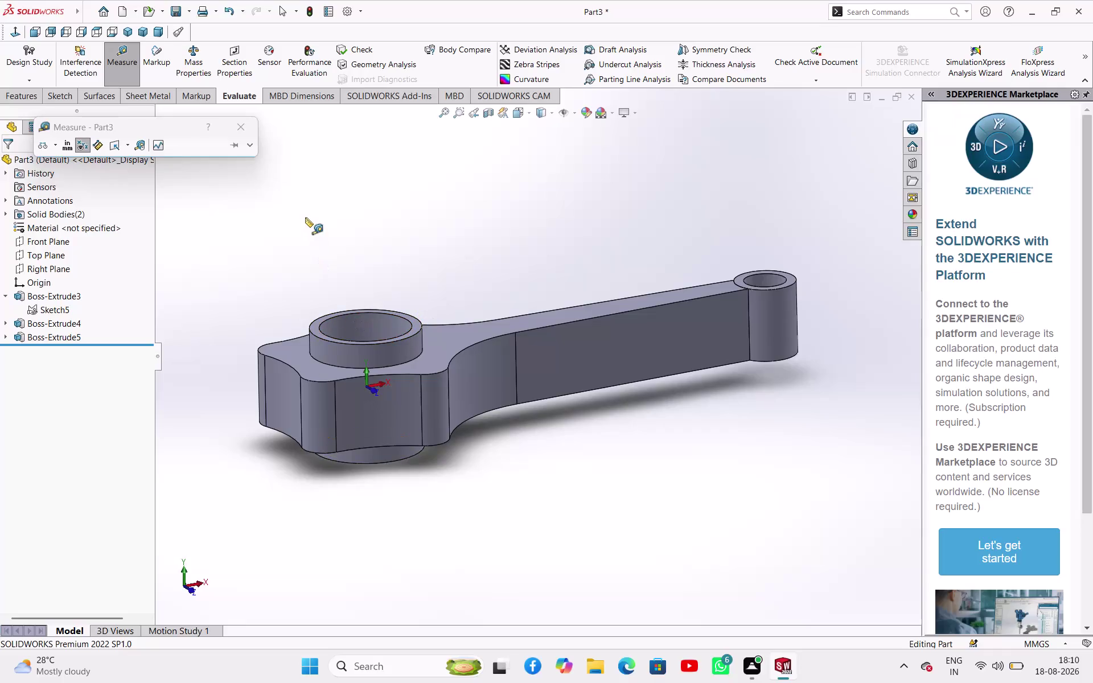
Create Plane1 on the big-end boss top face, flipped and offset 14 mm downward.
click(245, 121)
click(322, 228)
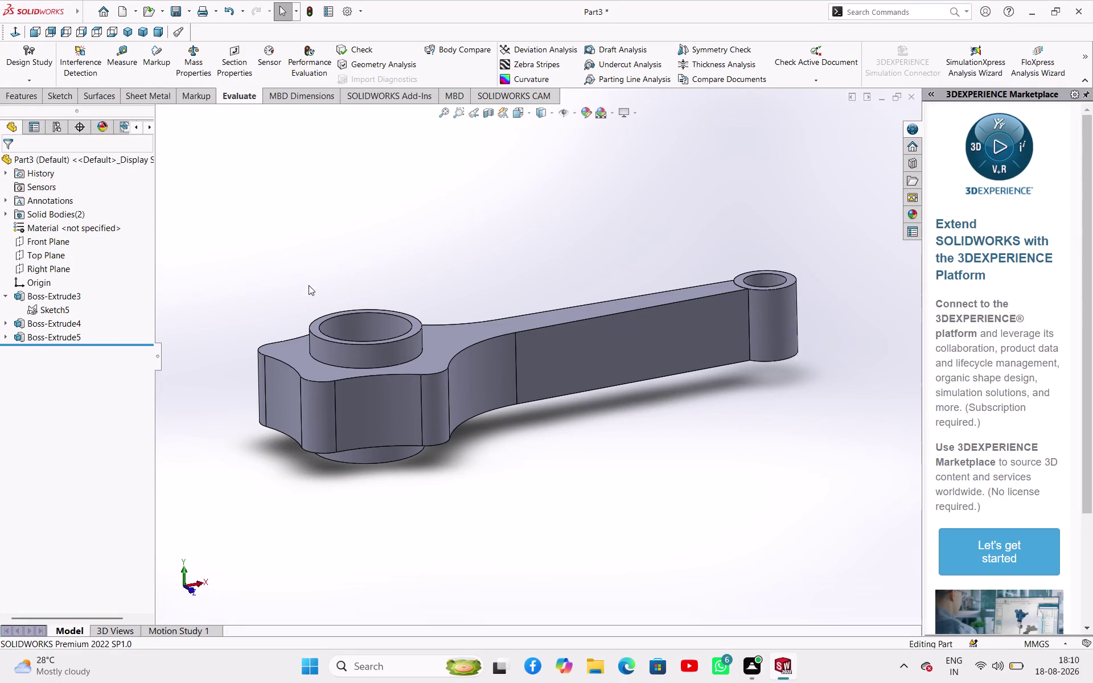
click(34, 91)
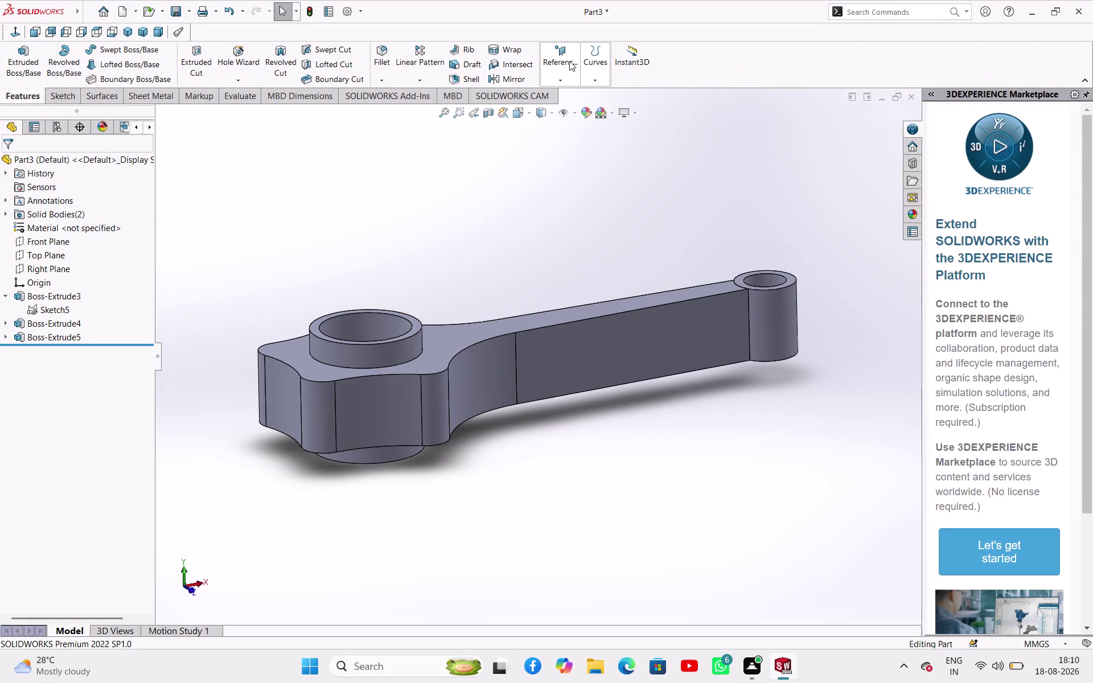
click(568, 61)
click(589, 92)
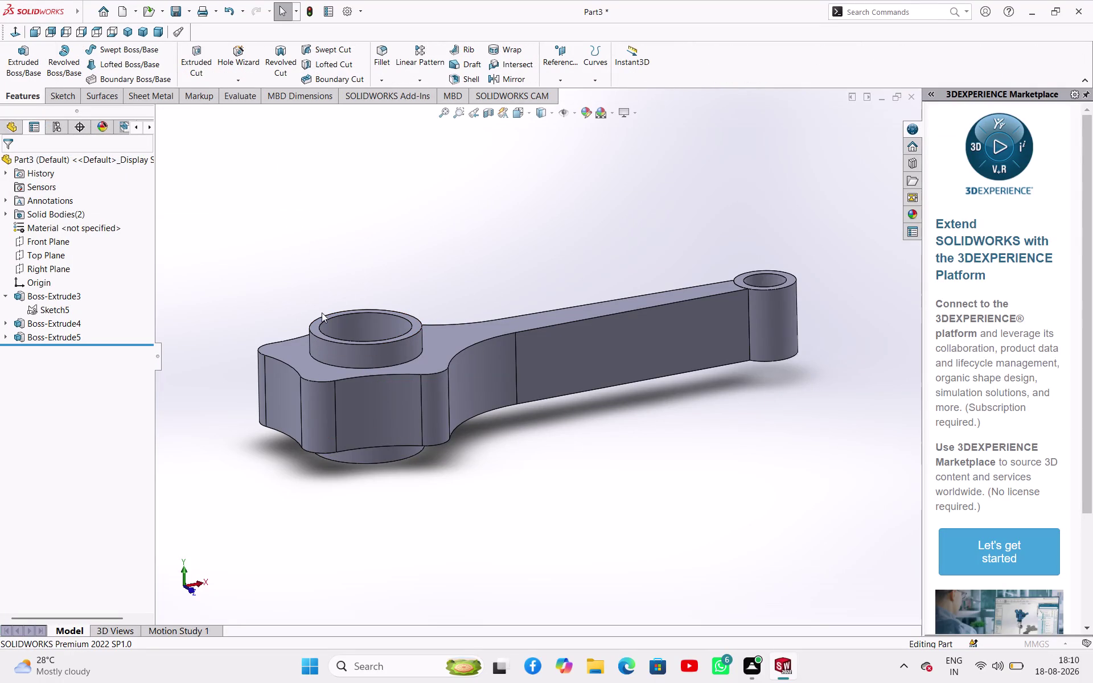
click(315, 328)
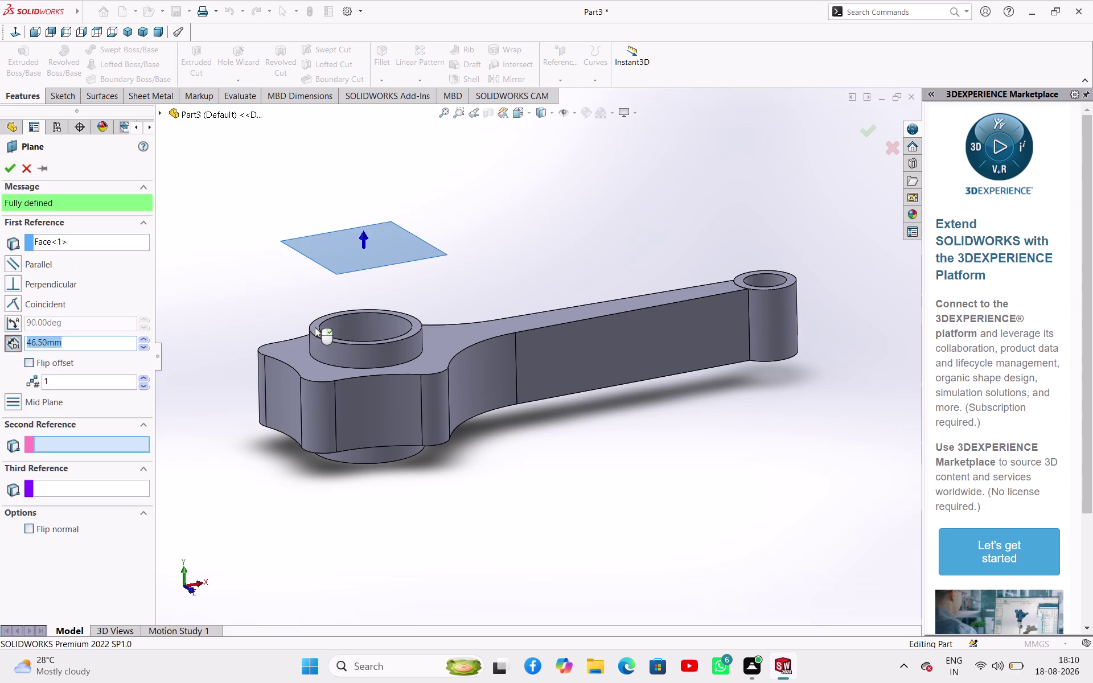
click(35, 363)
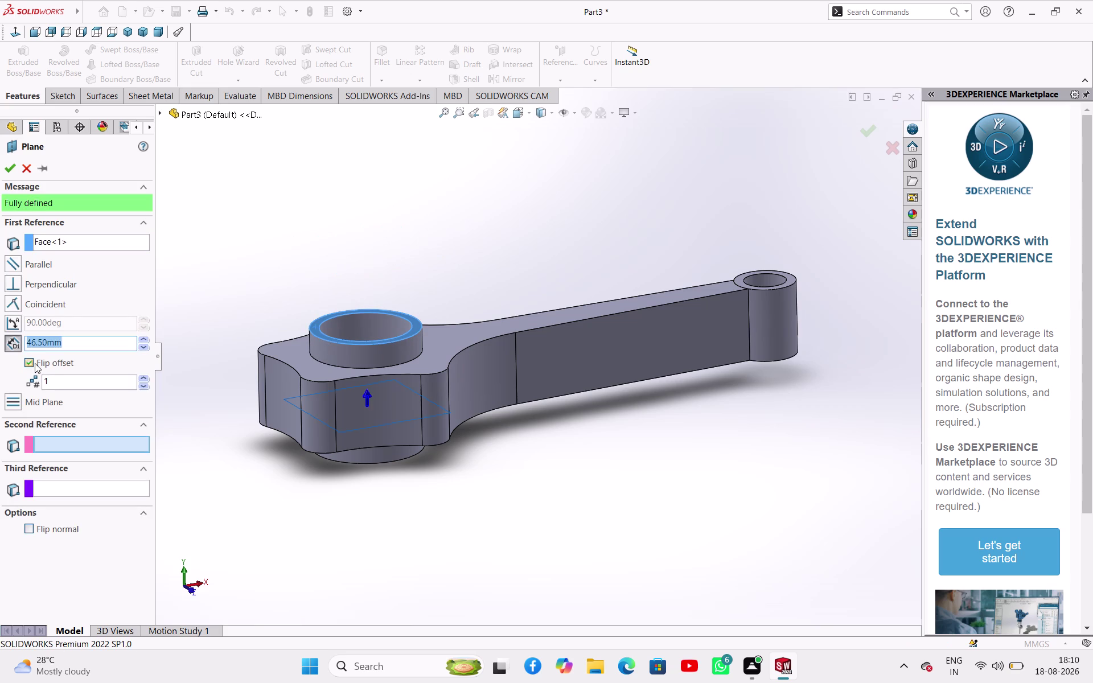
key(1)
key(4)
key(Return)
middle_drag(341, 471, 350, 460)
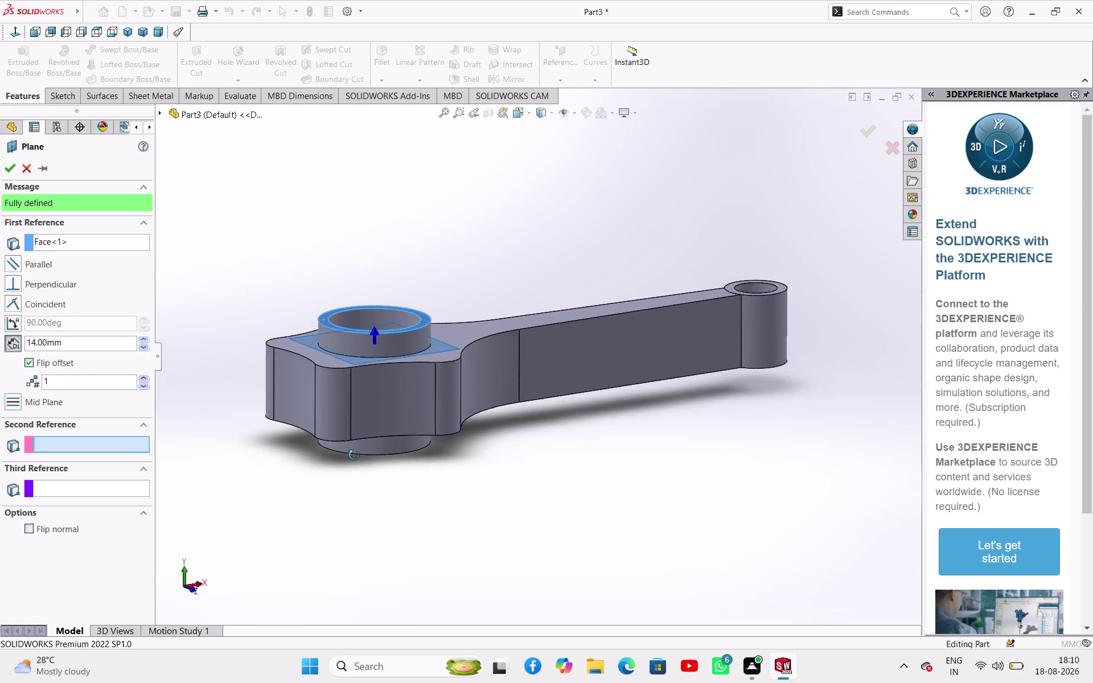
middle_drag(349, 460, 312, 447)
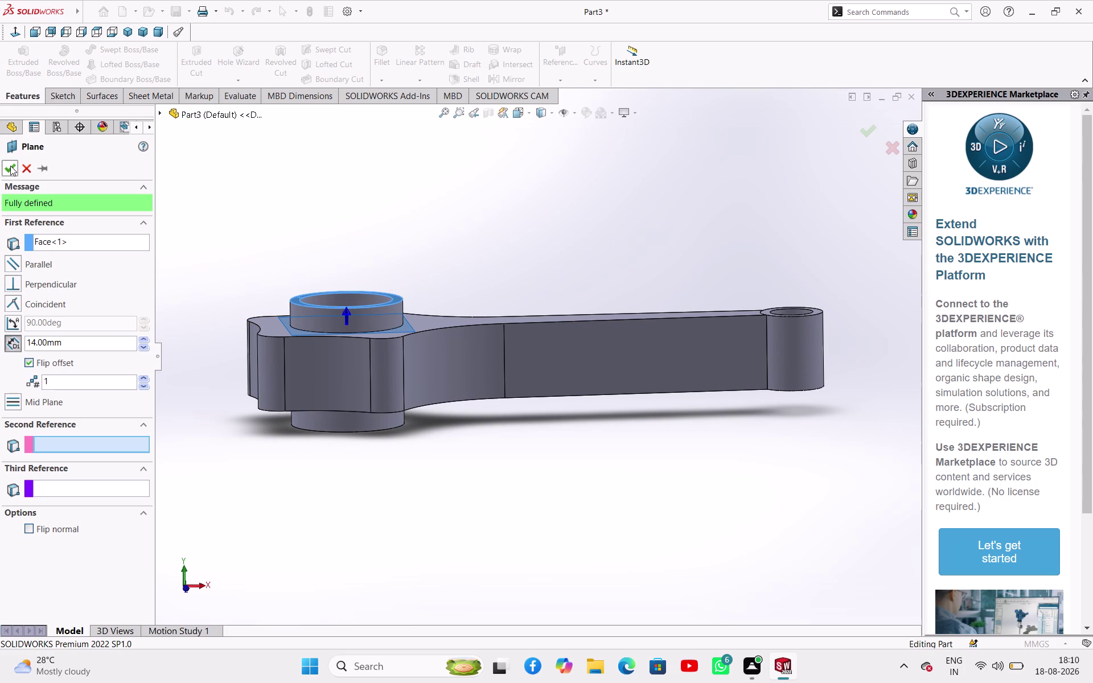
click(10, 166)
click(238, 209)
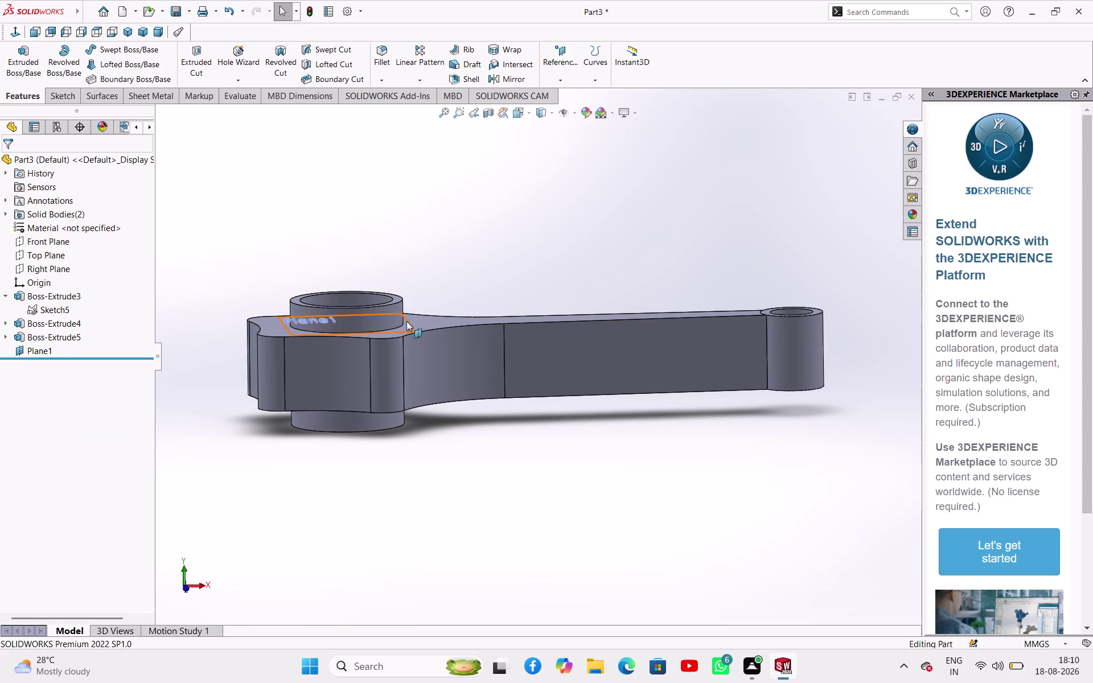
Start a sketch on the rod's top face, then discard it without keeping it.
click(406, 326)
click(453, 289)
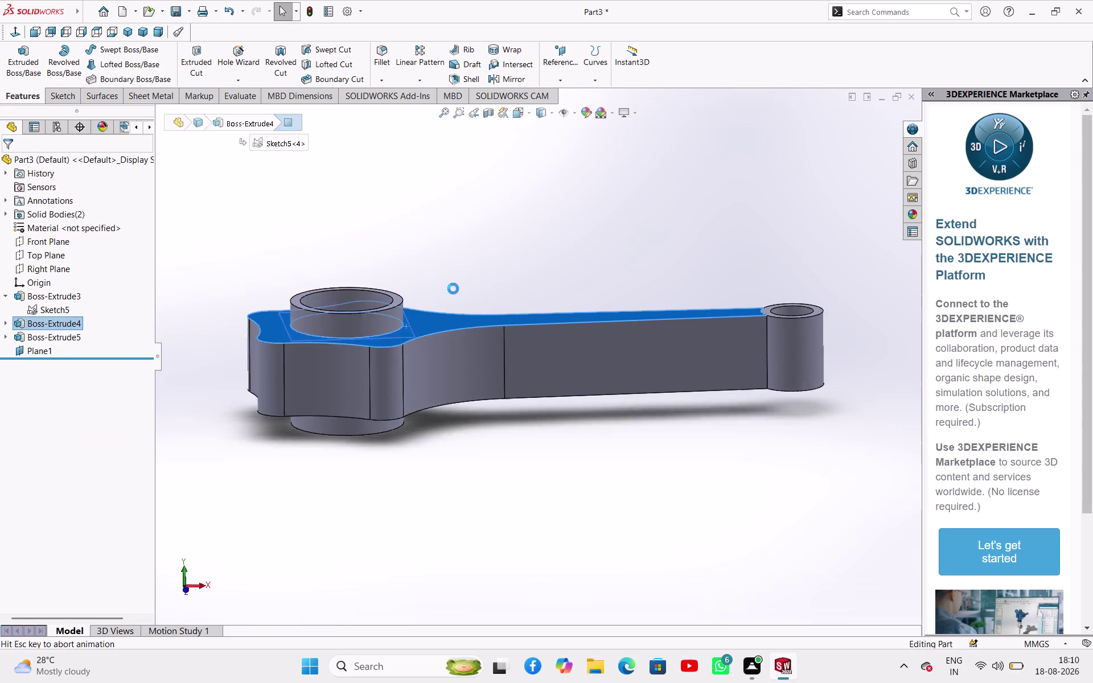
click(492, 245)
click(186, 389)
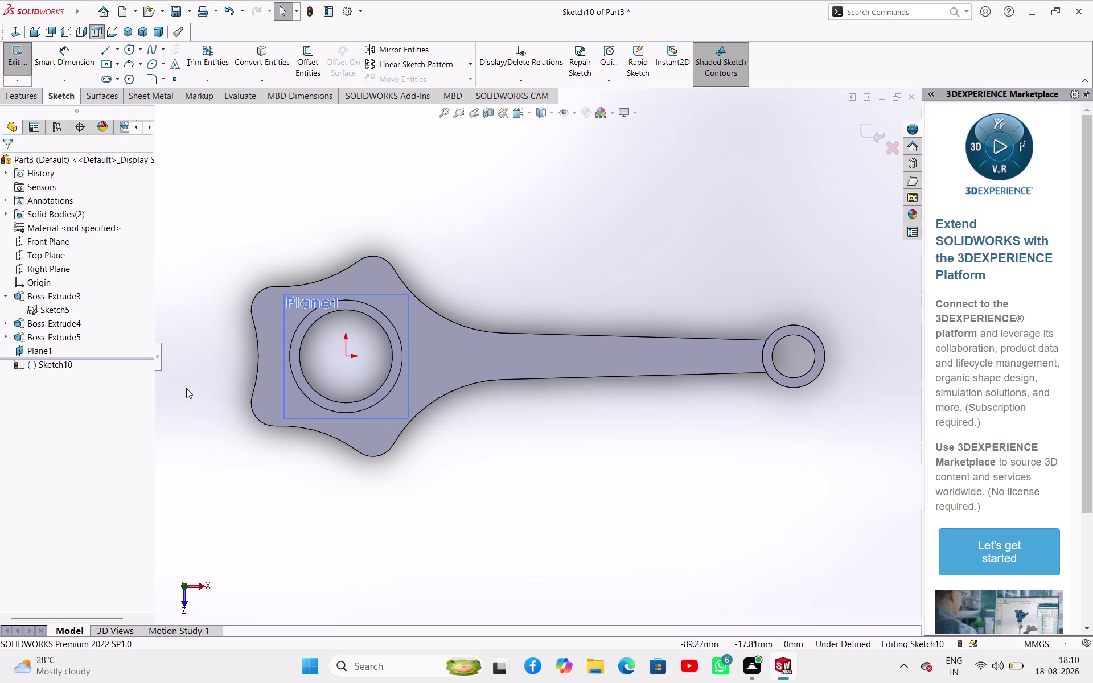
right_click(59, 365)
drag(202, 244, 186, 199)
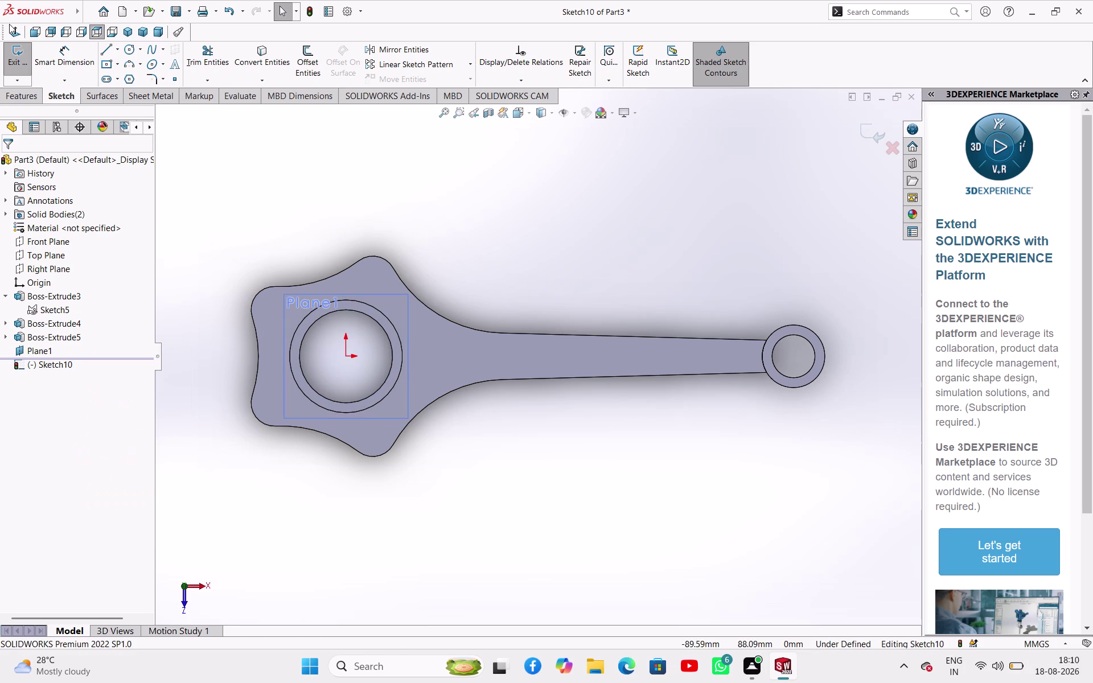
click(17, 59)
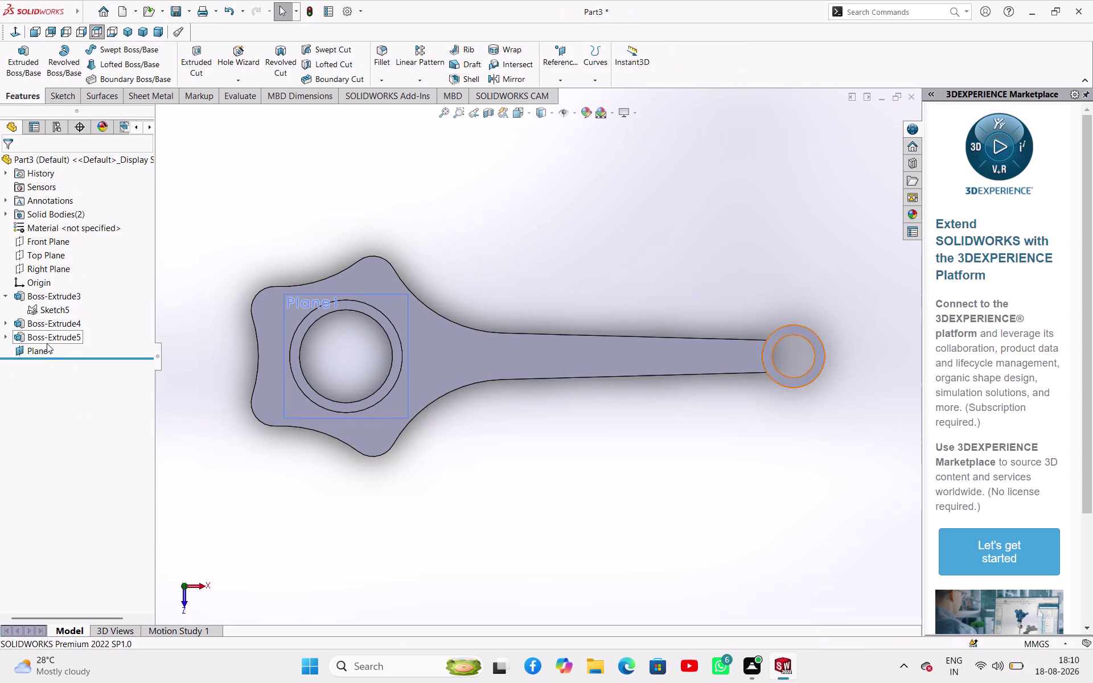
Start a sketch on Plane1 and project the big-end flange lobe edges with Convert Entities.
click(42, 353)
click(49, 329)
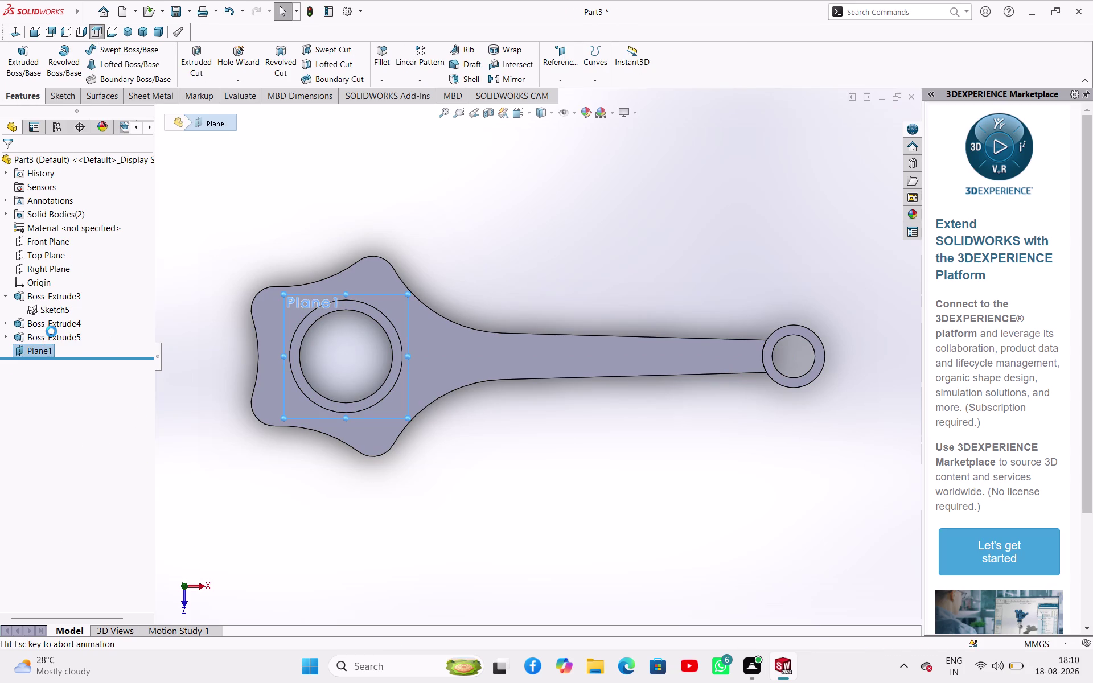
click(240, 209)
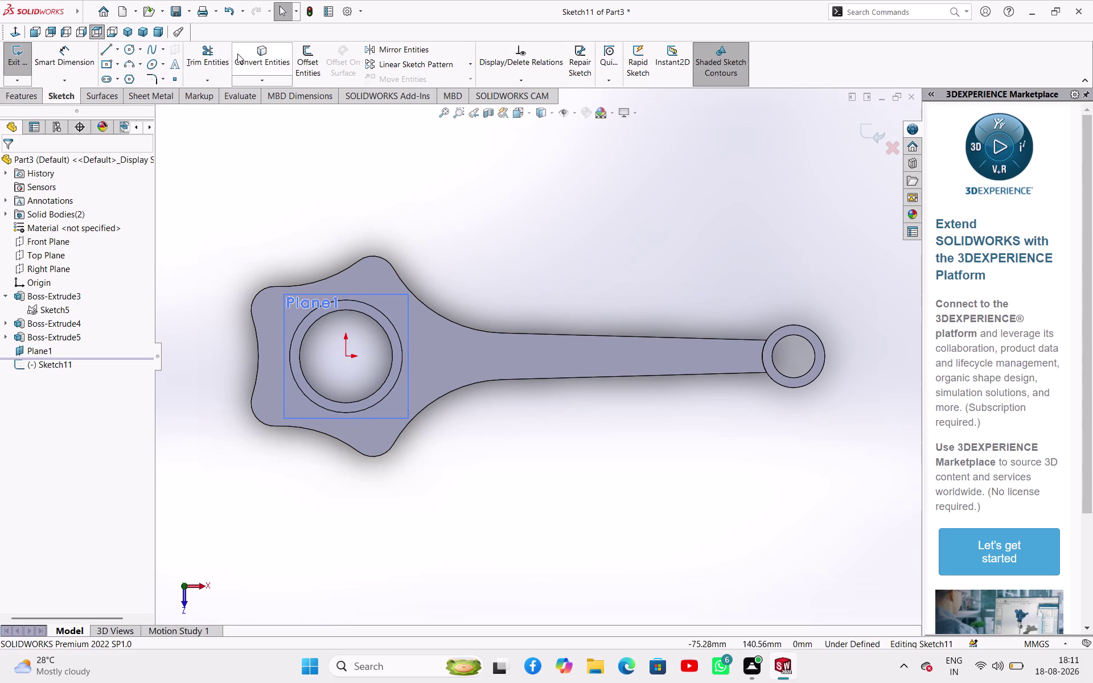
click(251, 57)
click(342, 273)
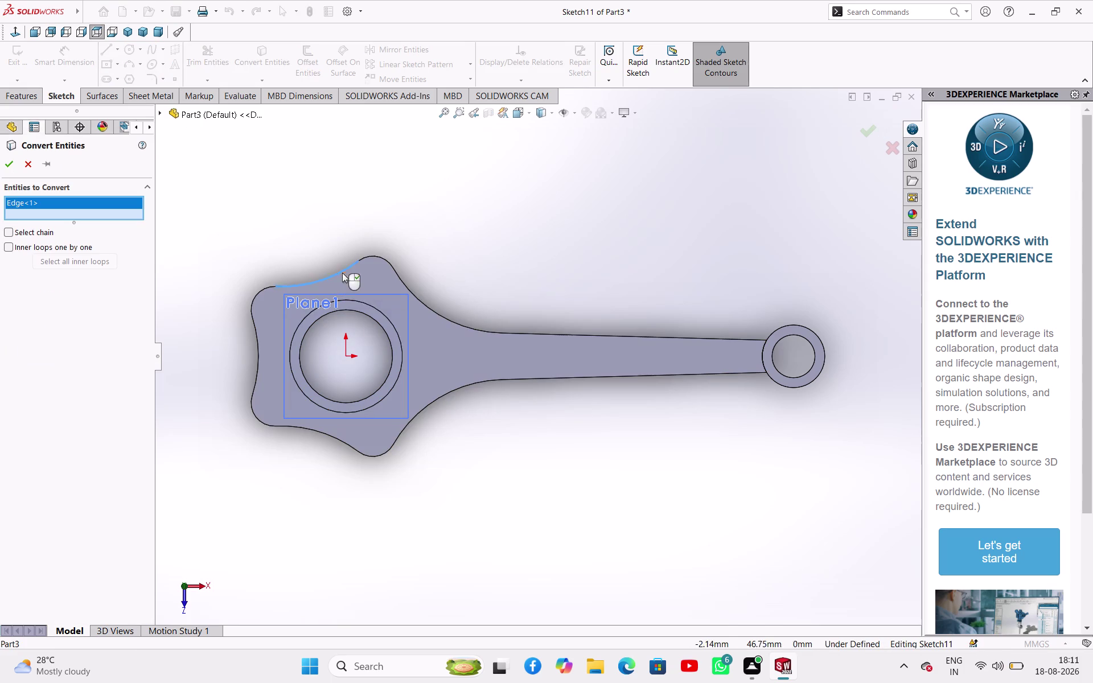
click(260, 291)
click(255, 327)
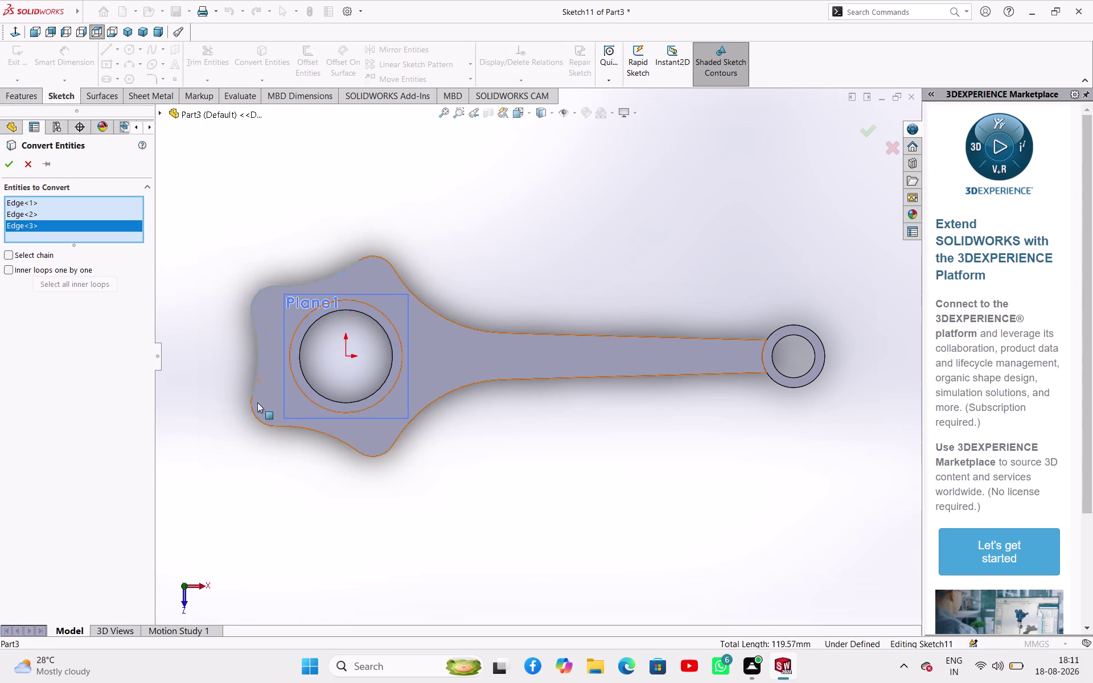
click(257, 417)
click(313, 430)
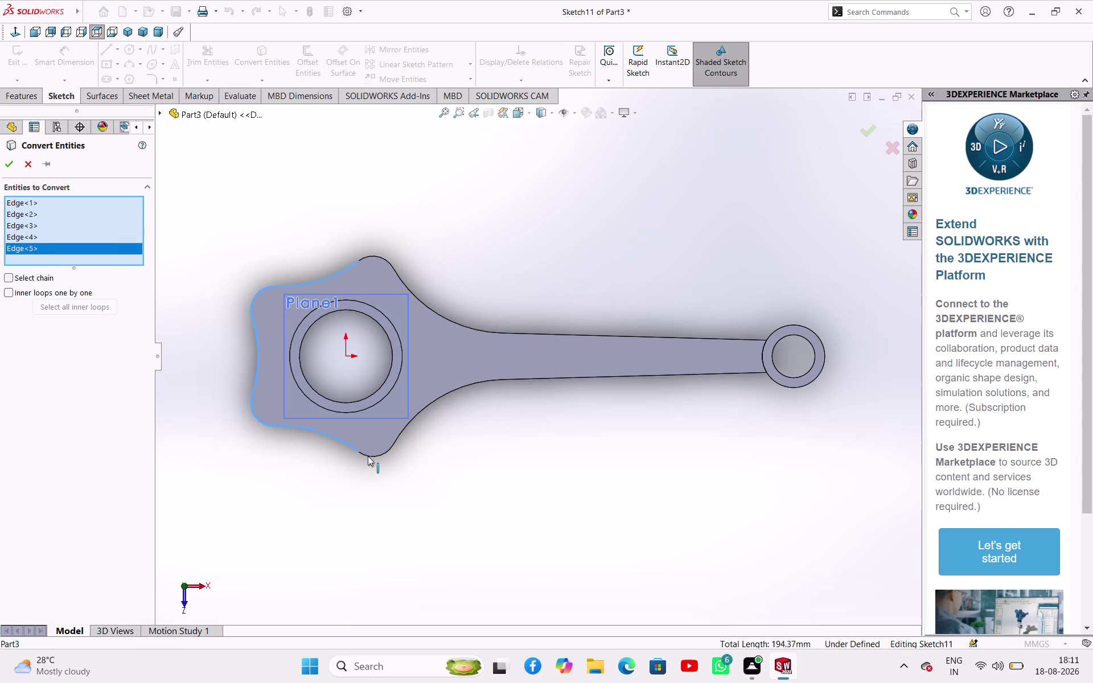
Project the curved arm transitions, tapered arm edges, lower flange and boss circle.
click(370, 458)
click(399, 436)
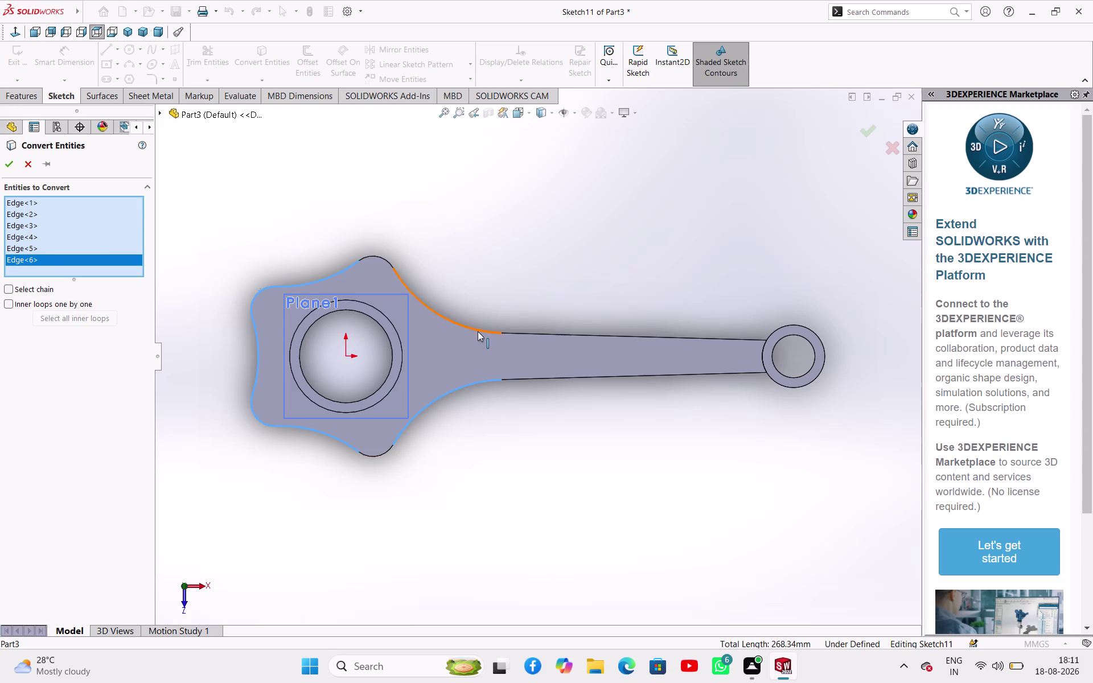
click(478, 331)
click(385, 260)
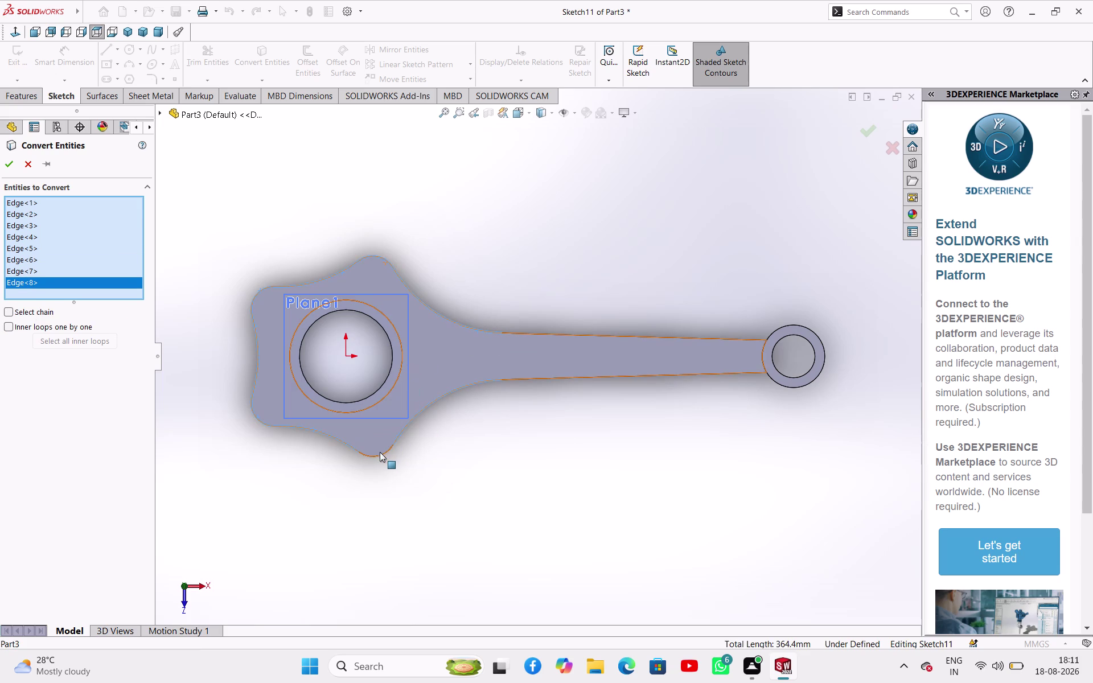
click(380, 455)
click(387, 395)
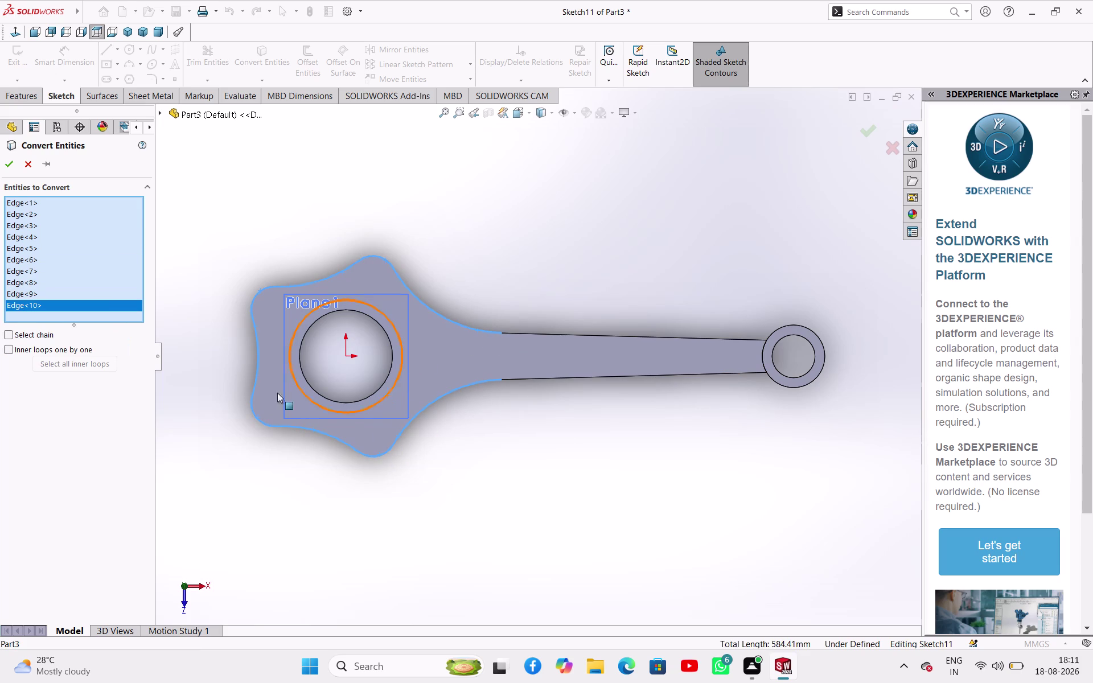
click(13, 163)
click(112, 49)
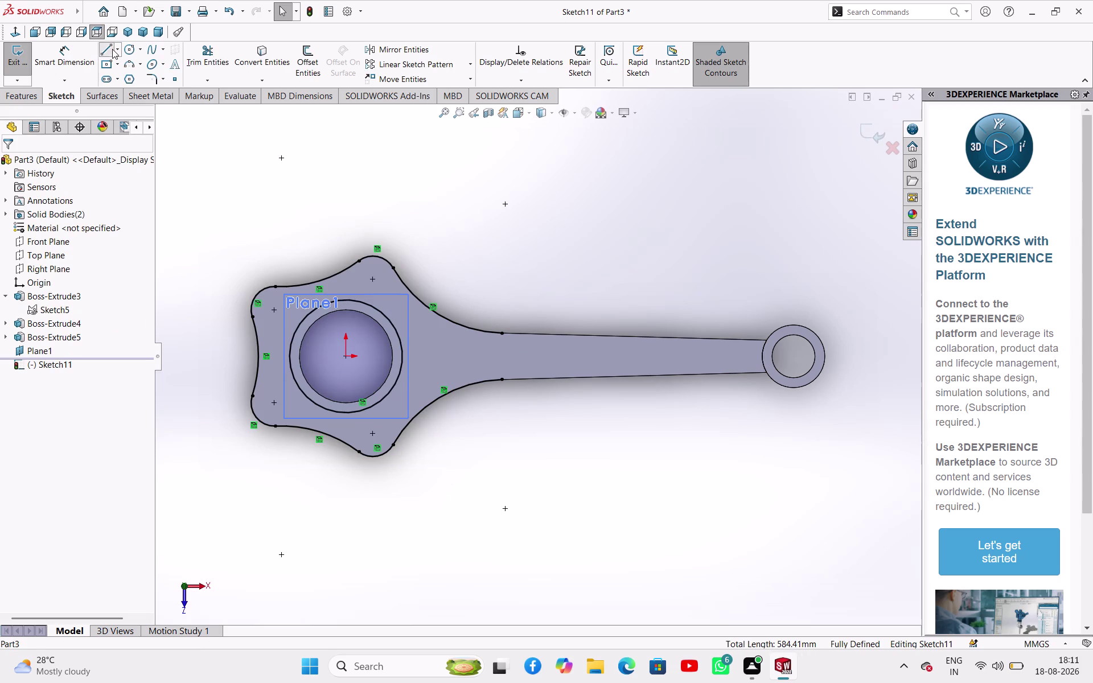
Draw a short line across the arm where it meets the big end.
click(504, 334)
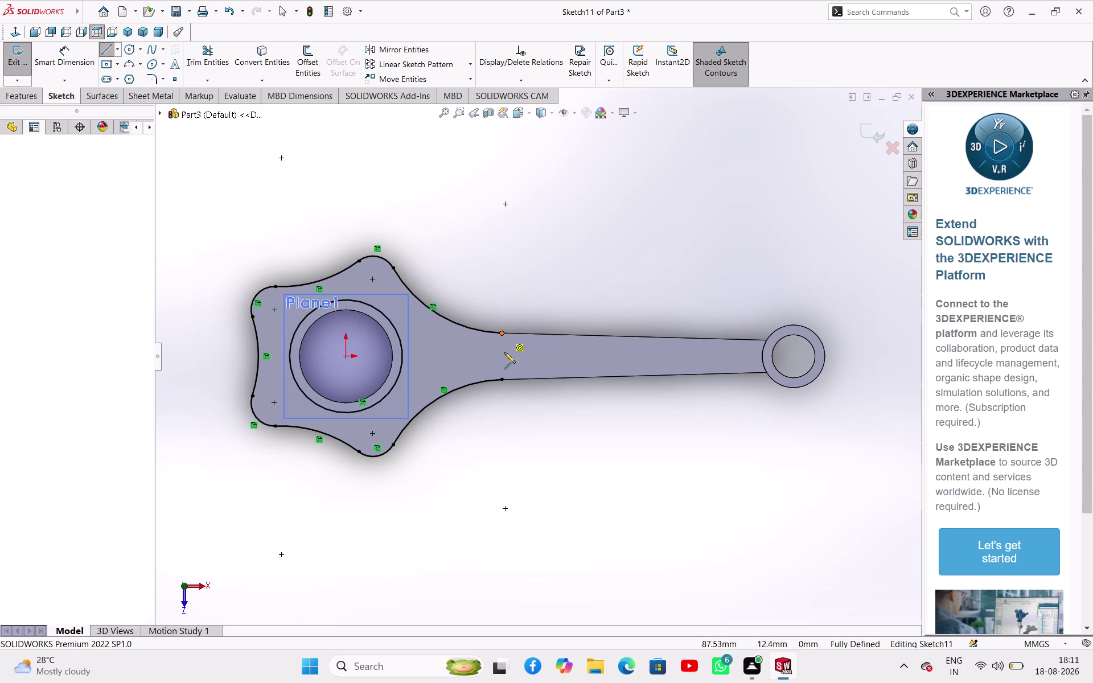
click(506, 380)
right_click(498, 413)
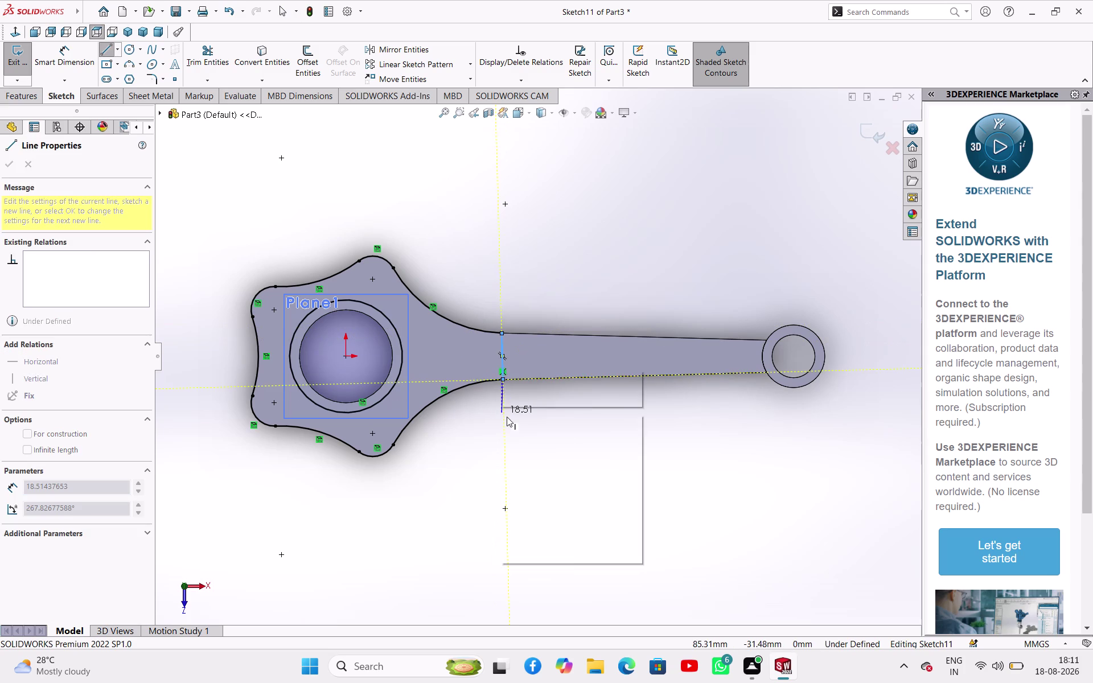
click(520, 426)
click(457, 434)
Orbit to inspect the projected geometry and close Sketch11.
middle_drag(501, 448, 504, 446)
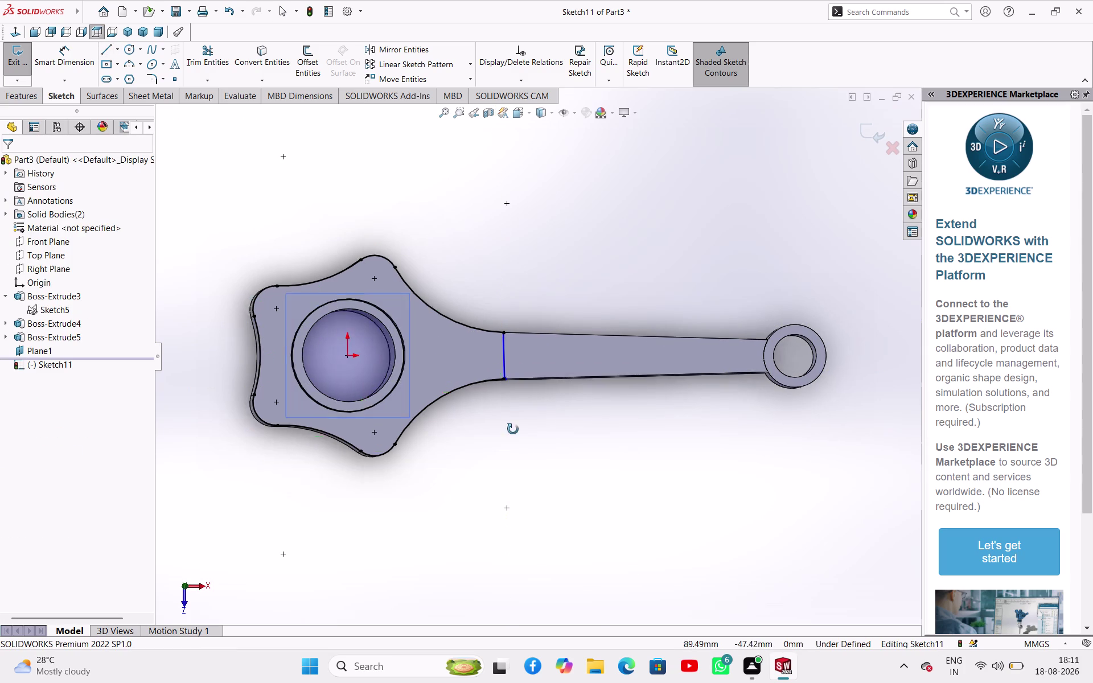
middle_drag(504, 446, 503, 279)
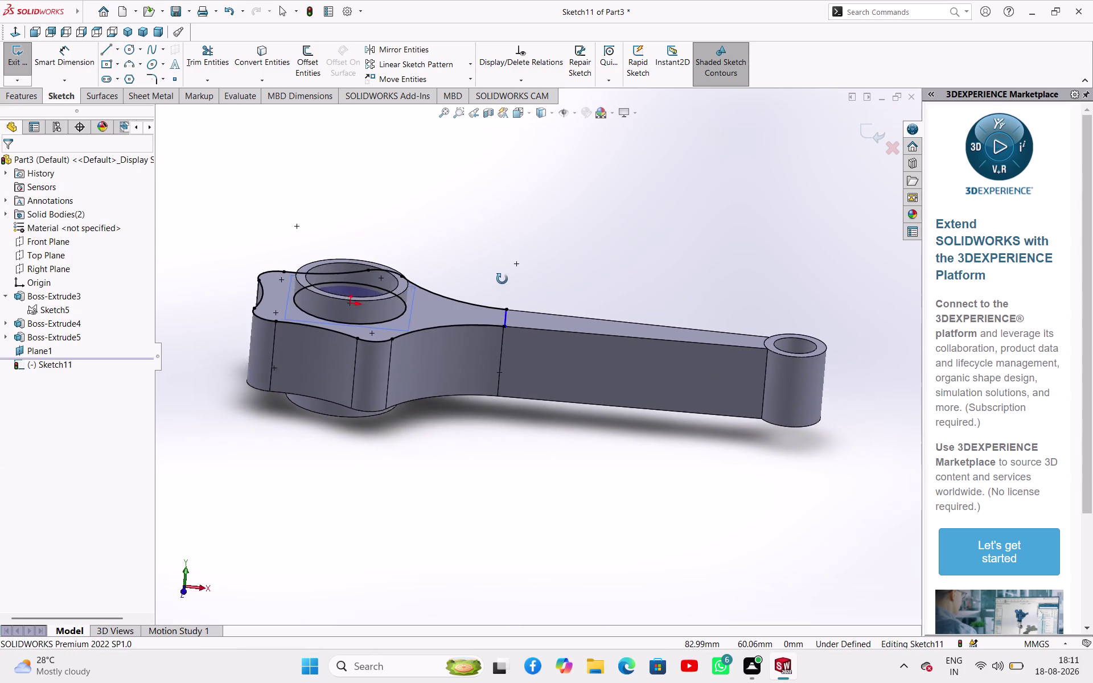
middle_drag(503, 279, 494, 325)
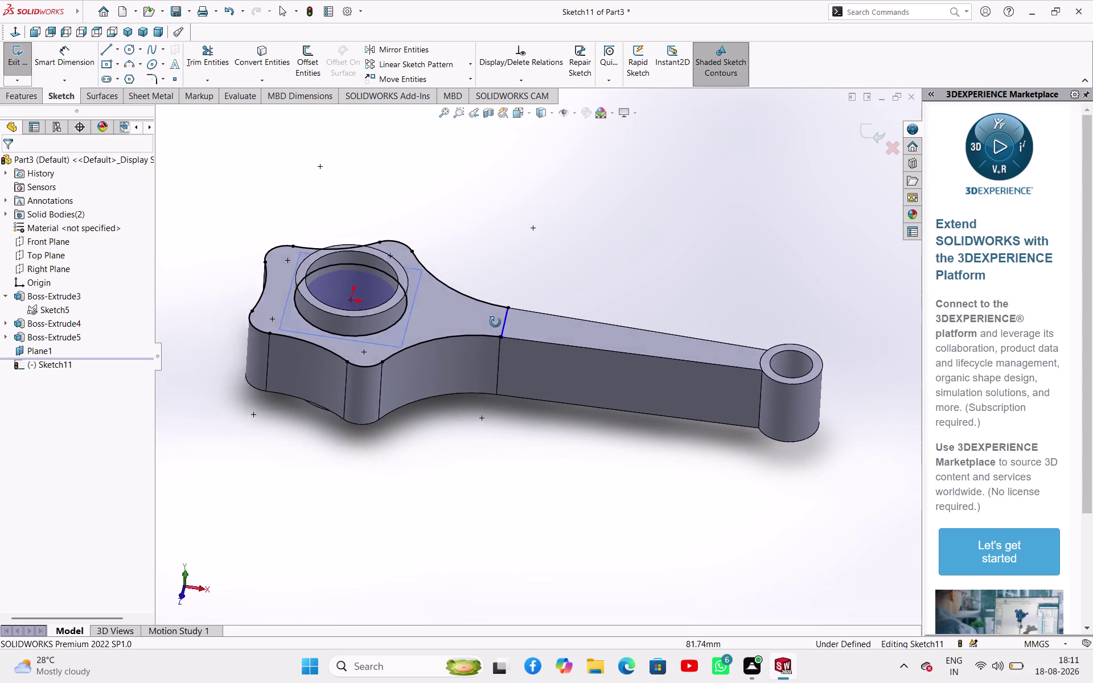
middle_drag(494, 324, 512, 319)
click(247, 416)
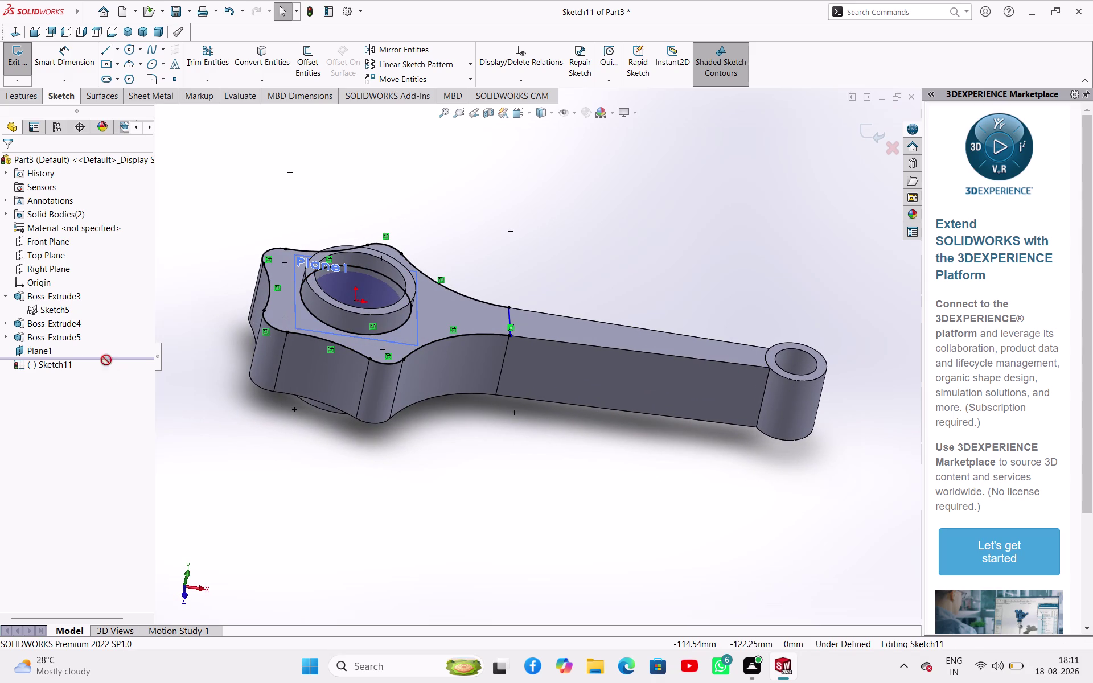
click(65, 324)
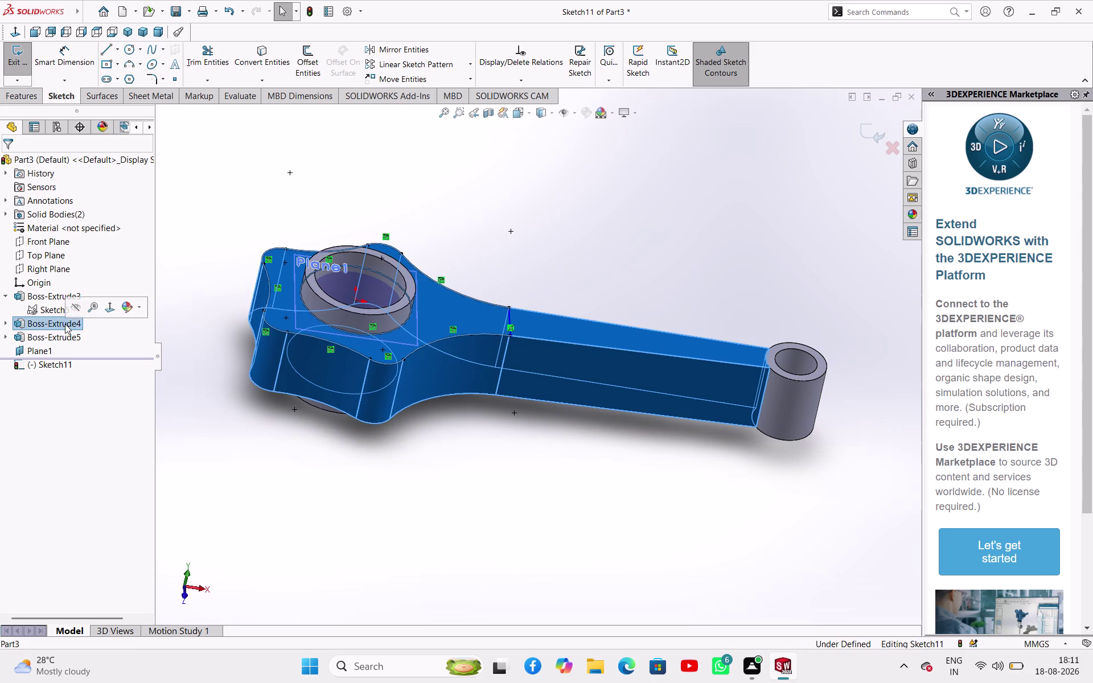
right_click(65, 324)
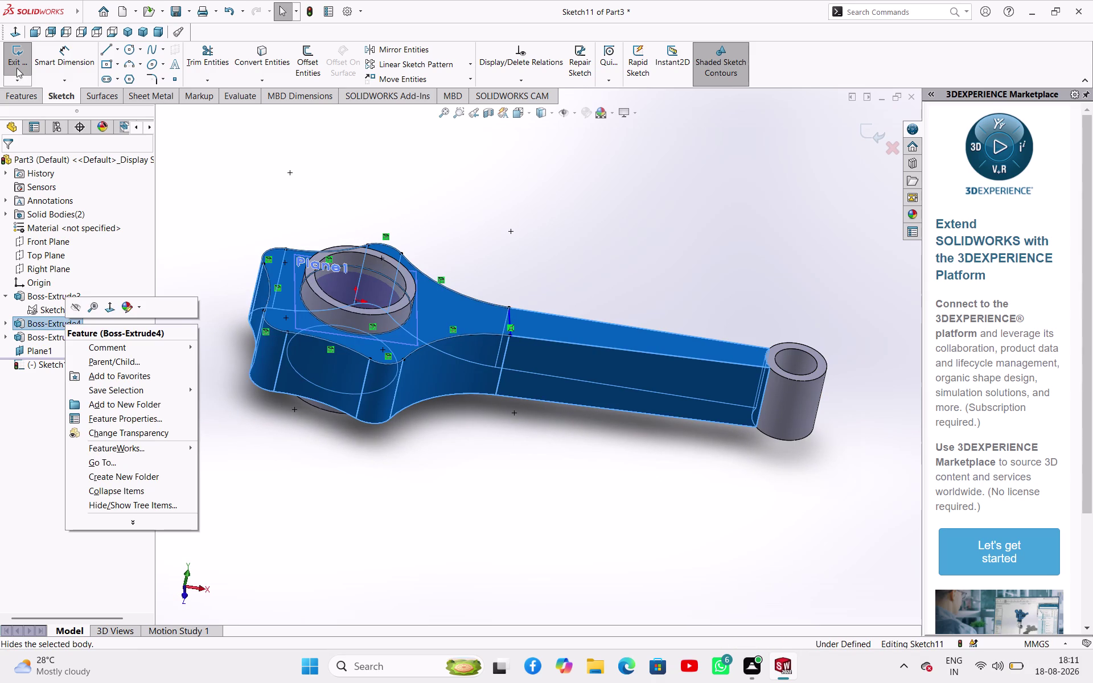
click(17, 60)
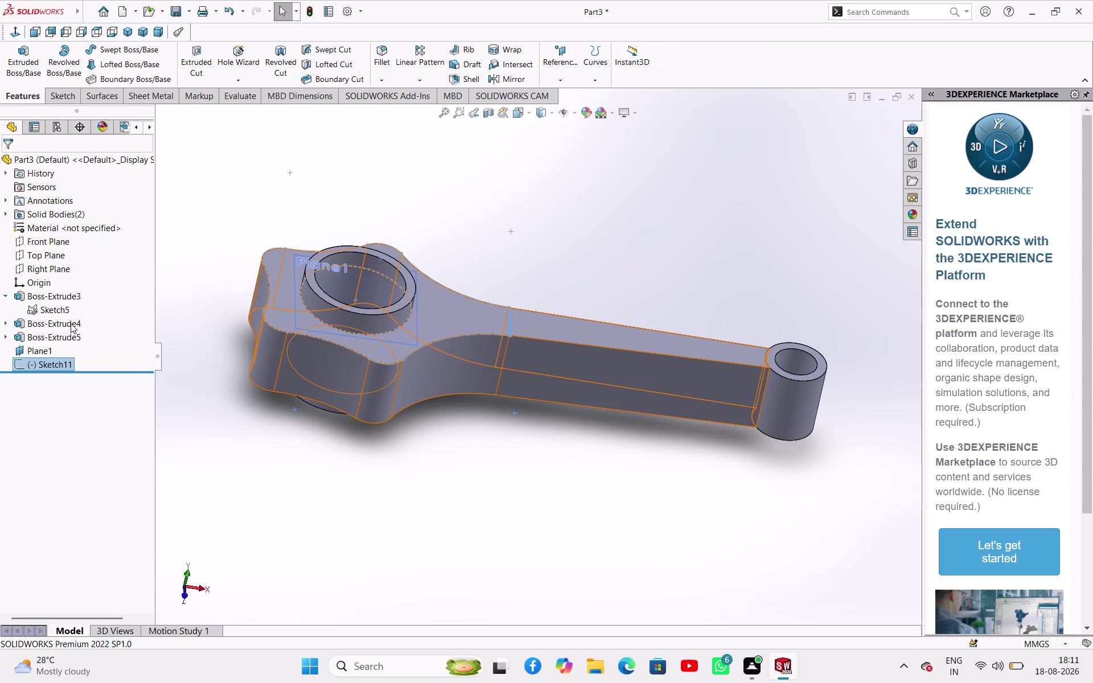
Delete the Boss-Extrude4 arm feature together with its sketch.
right_click(69, 323)
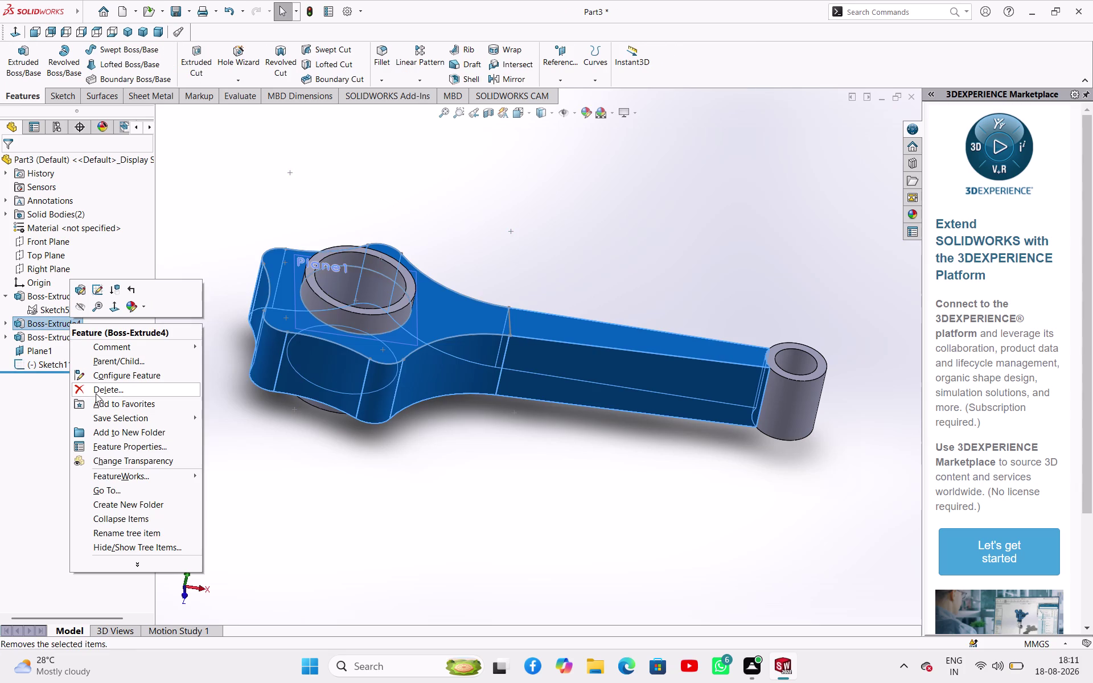
click(95, 392)
click(631, 257)
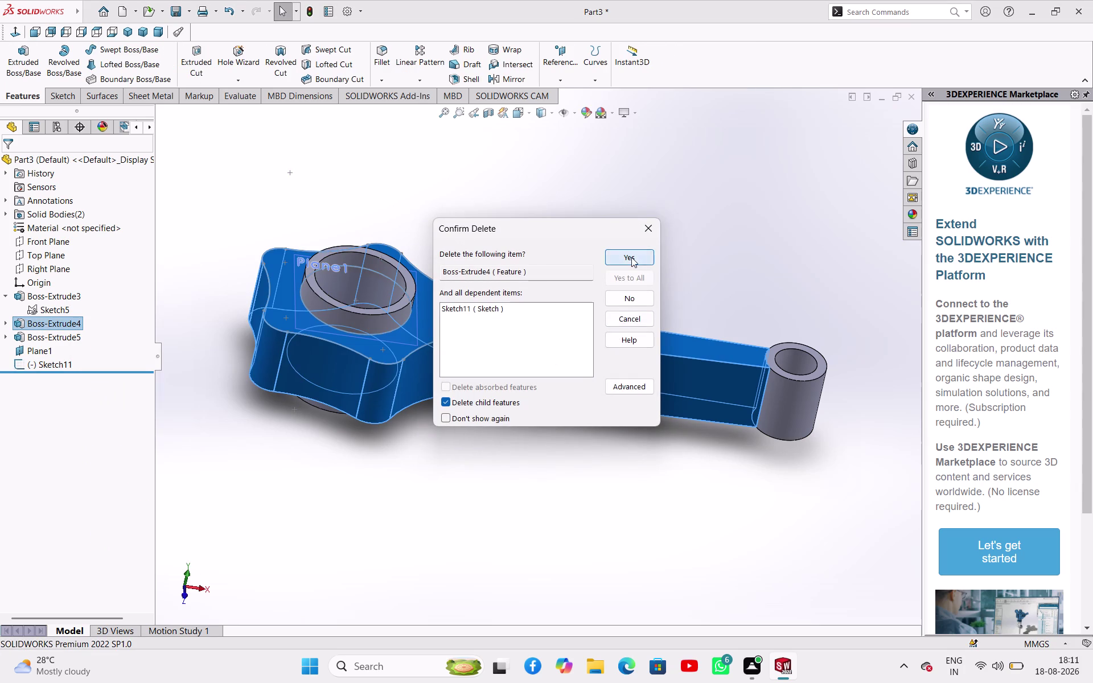
click(506, 423)
middle_drag(514, 245, 482, 312)
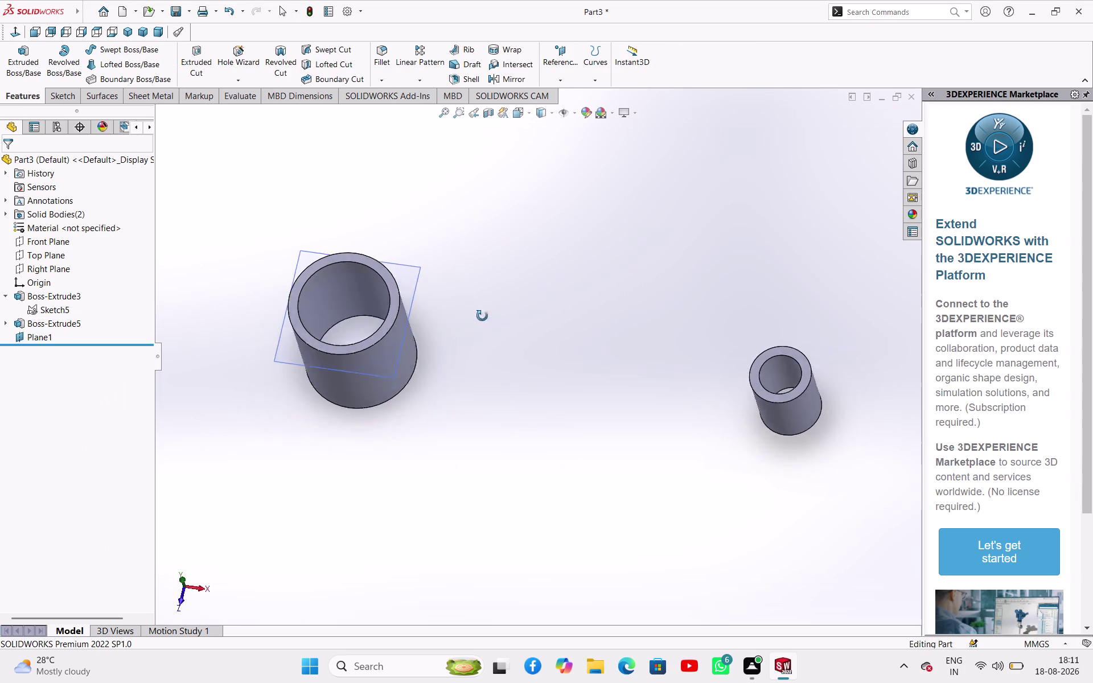
middle_drag(482, 312, 511, 346)
Start a new sketch on Plane1 and view it Normal To.
click(423, 277)
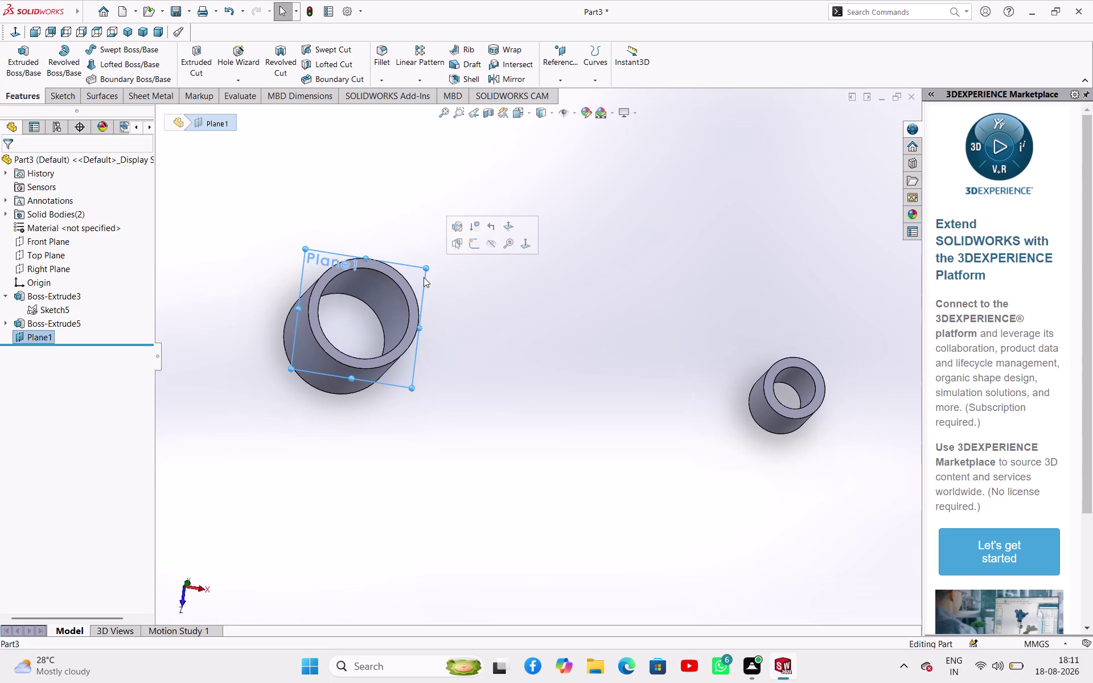
click(471, 246)
click(449, 244)
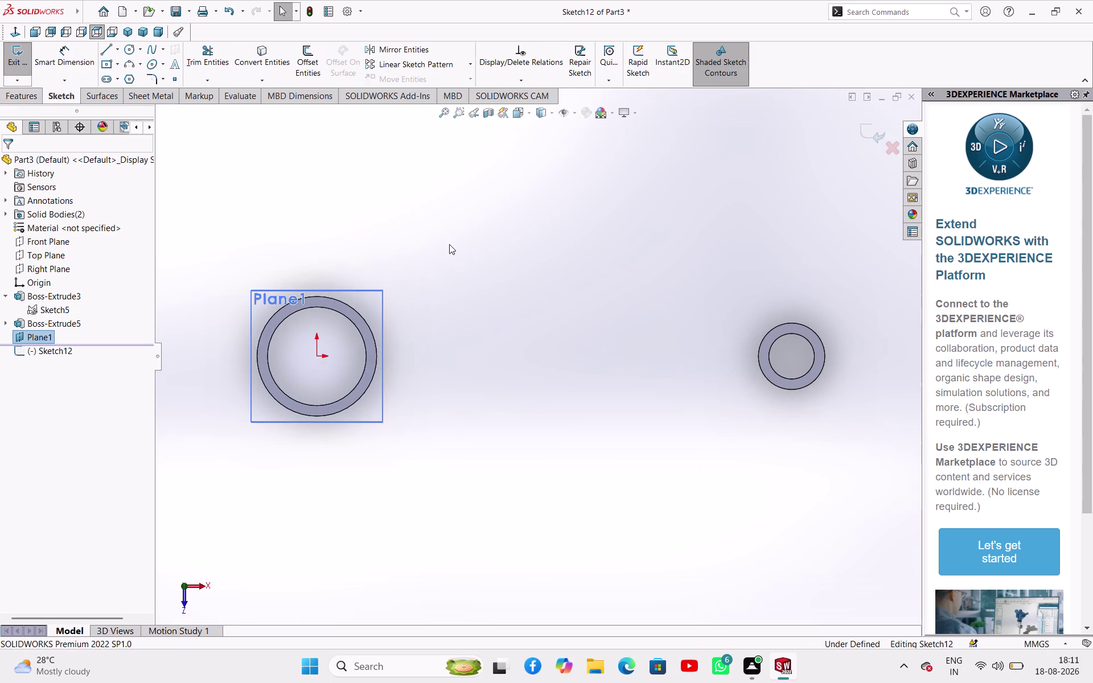
scroll(up, 3)
scroll(down, 3)
middle_drag(579, 407, 592, 223)
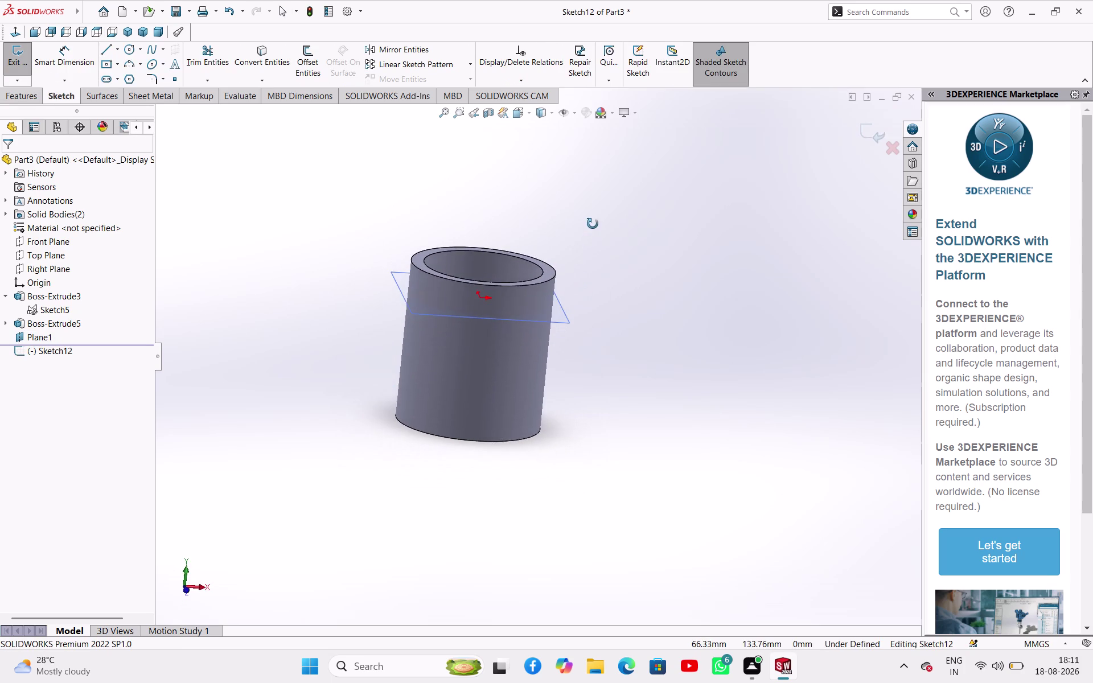
middle_drag(592, 224, 564, 263)
click(230, 222)
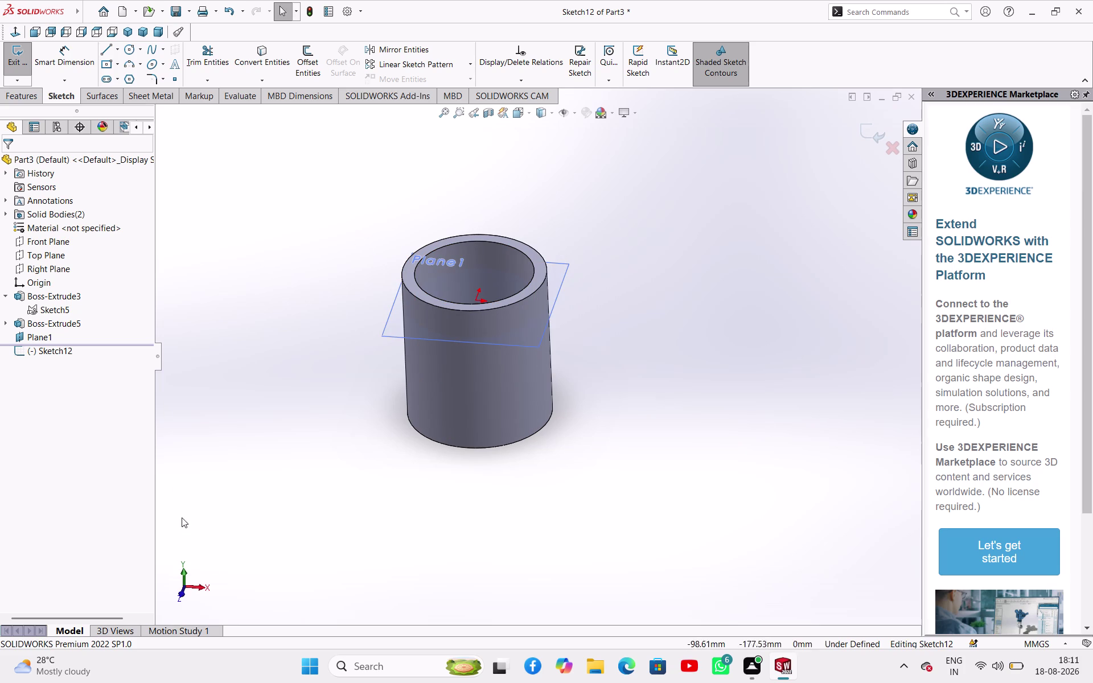
click(185, 572)
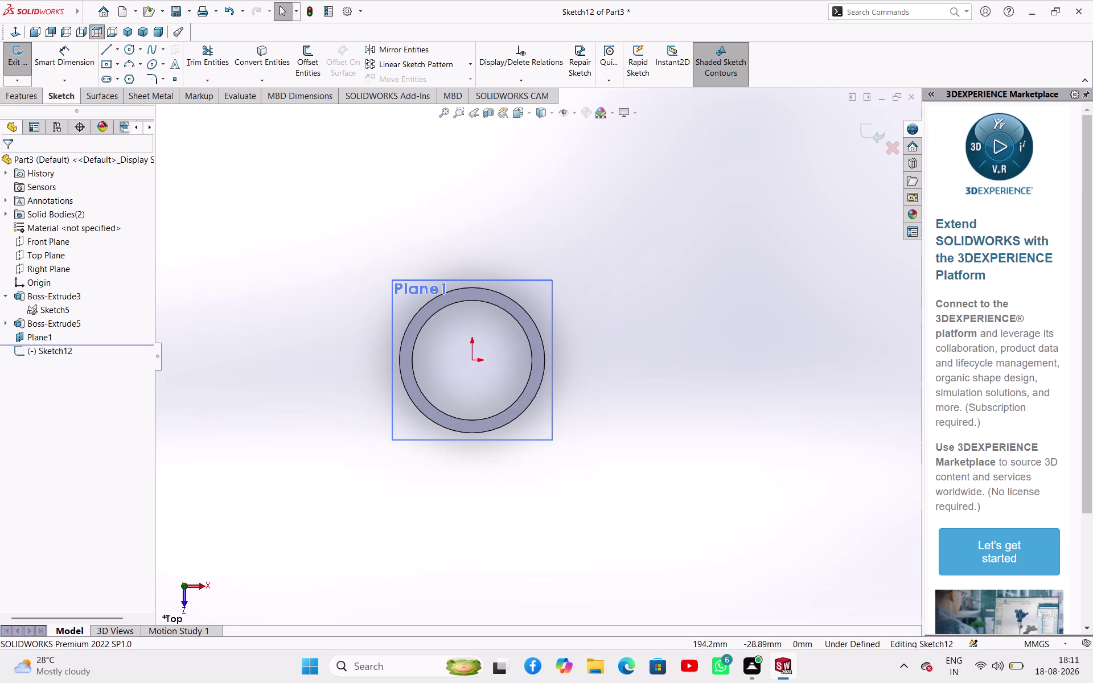
click(443, 165)
click(116, 50)
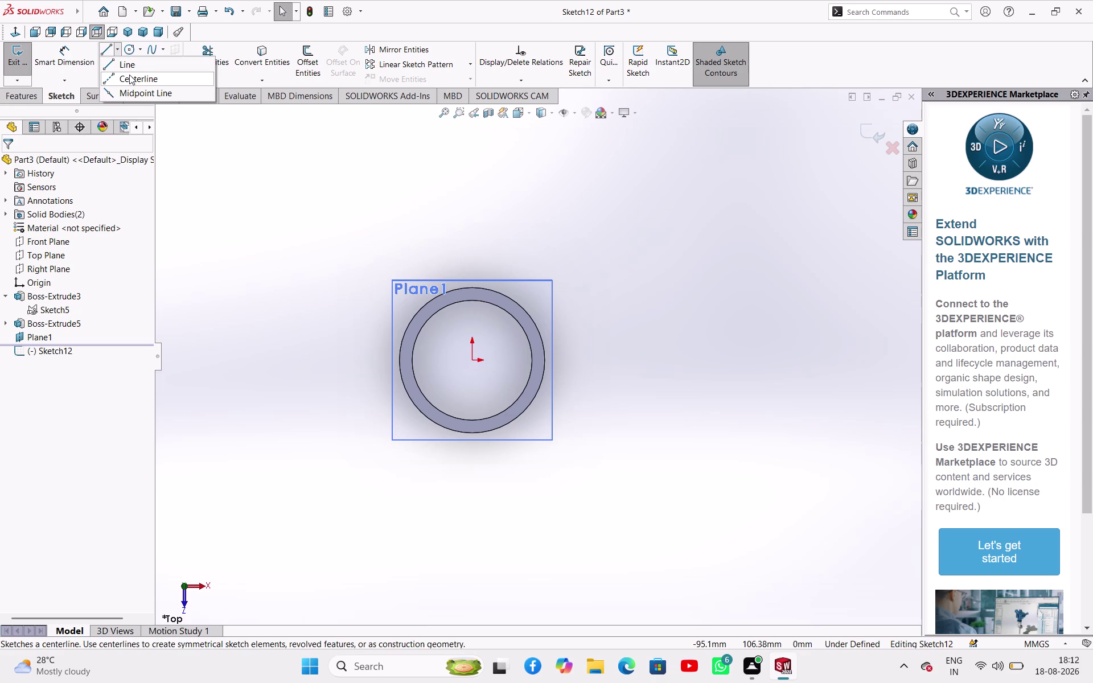
Draw a vertical midpoint centerline through the big ring's centre.
click(130, 75)
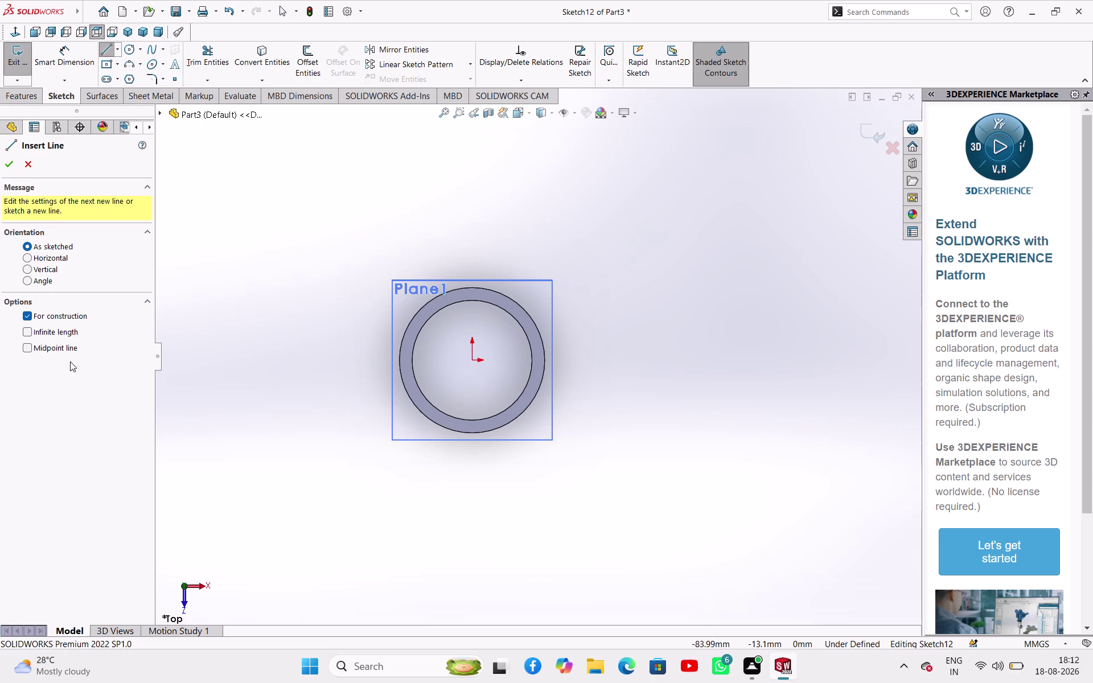
click(57, 353)
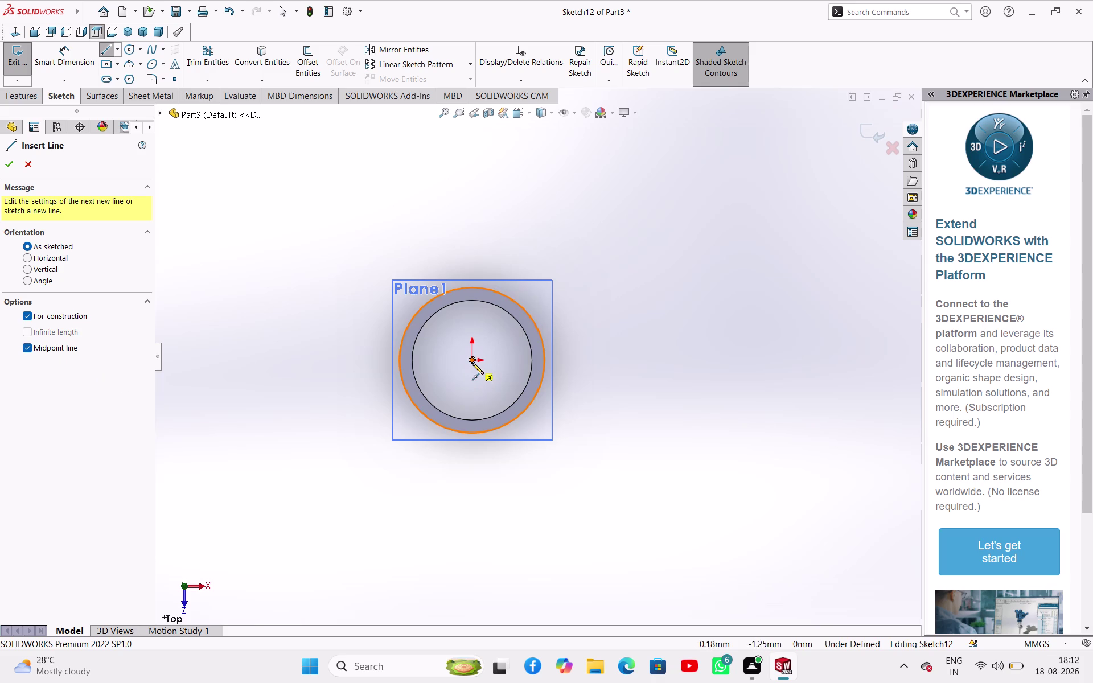
click(473, 363)
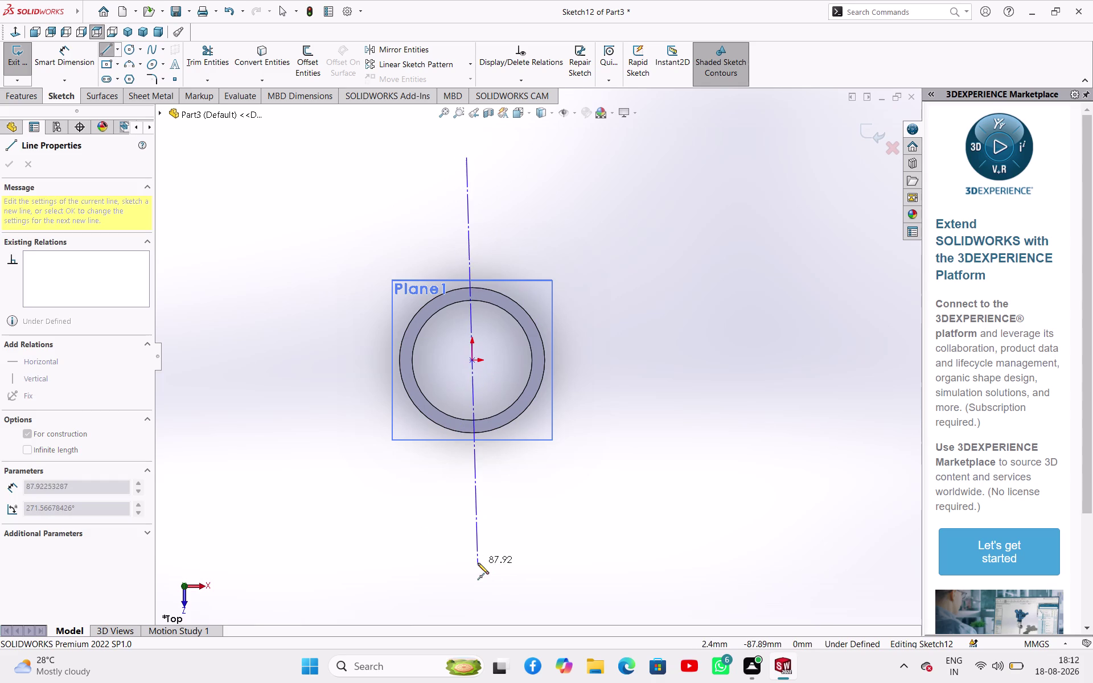
click(471, 563)
right_click(502, 496)
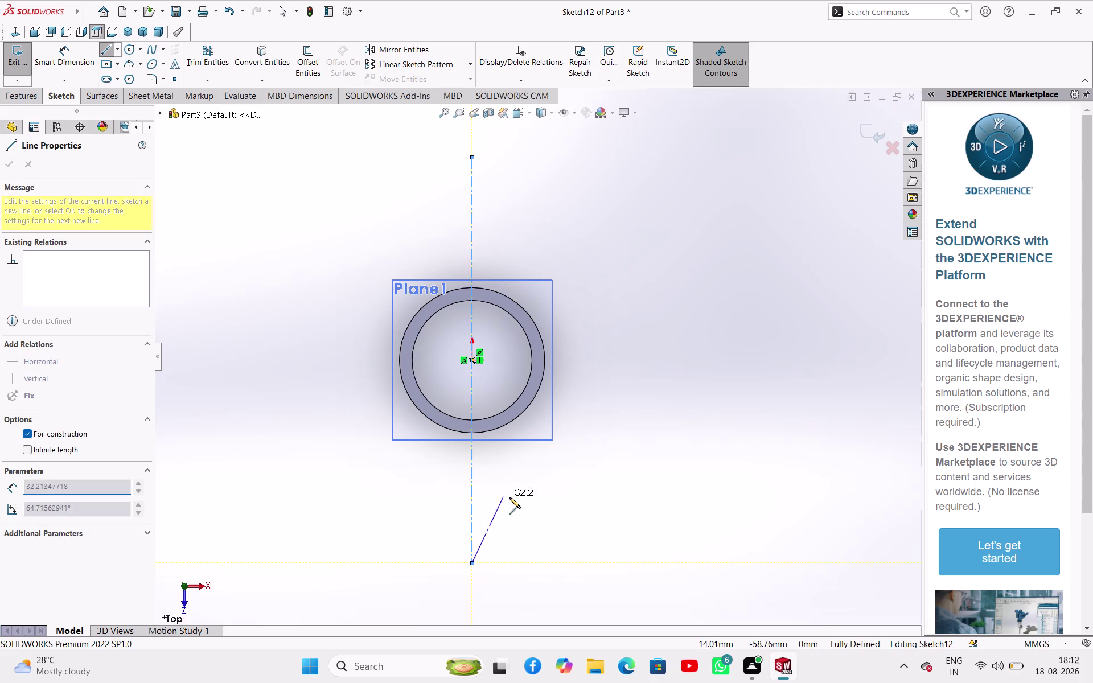
click(523, 510)
click(120, 51)
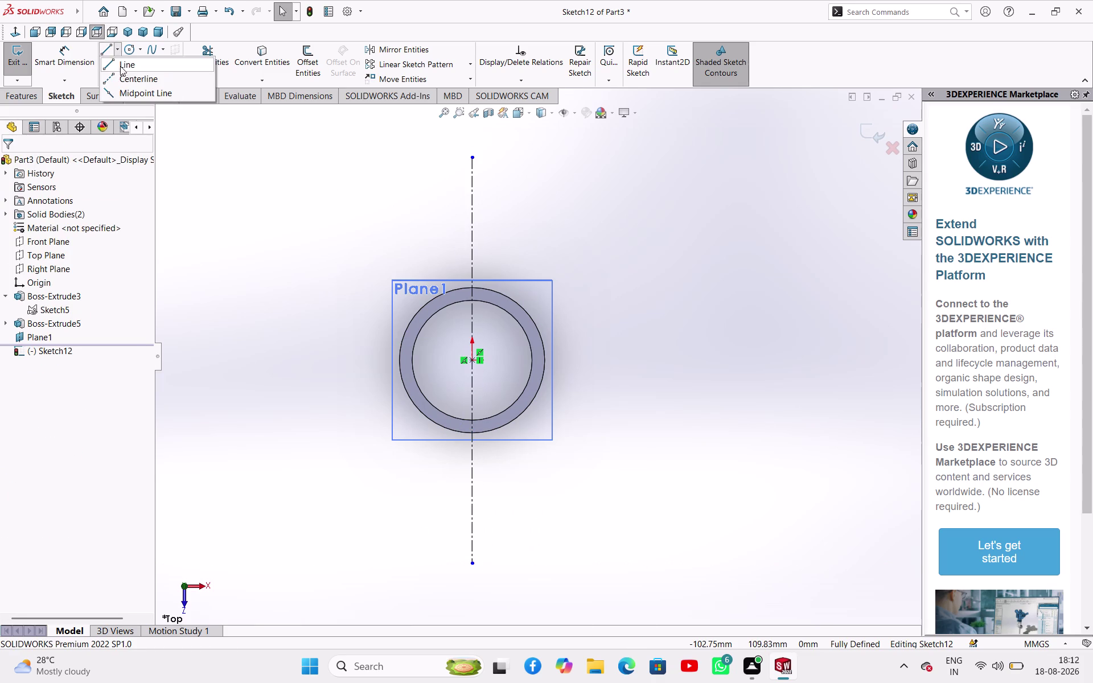
Draw a horizontal midpoint centerline through the big ring's centre.
click(122, 78)
click(38, 354)
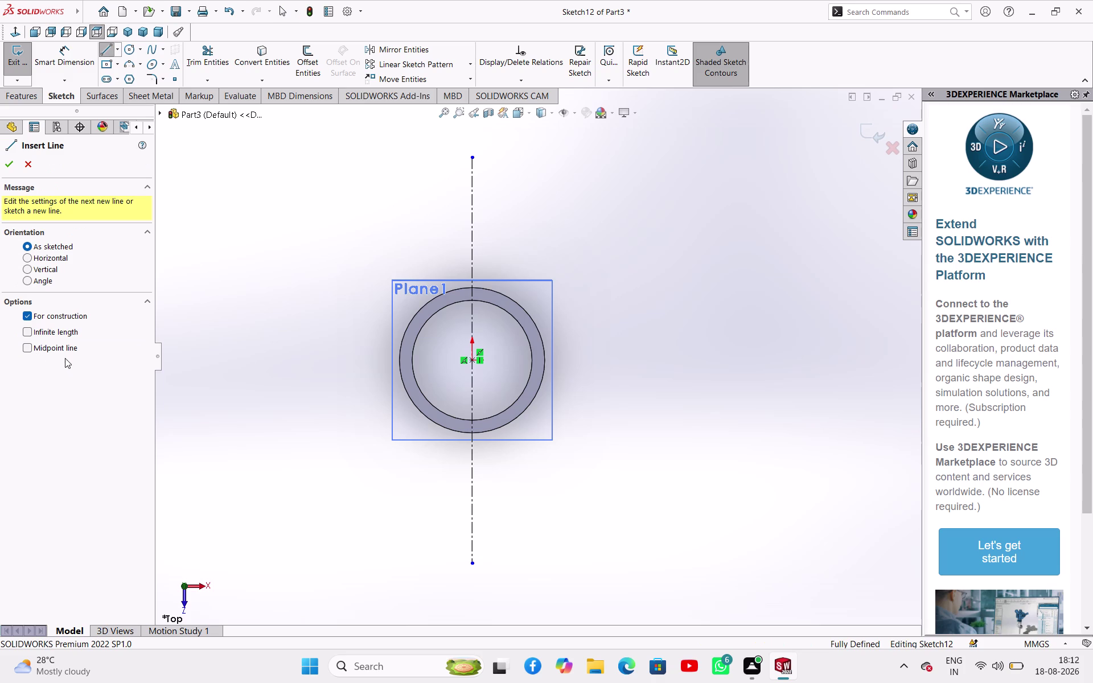
click(60, 349)
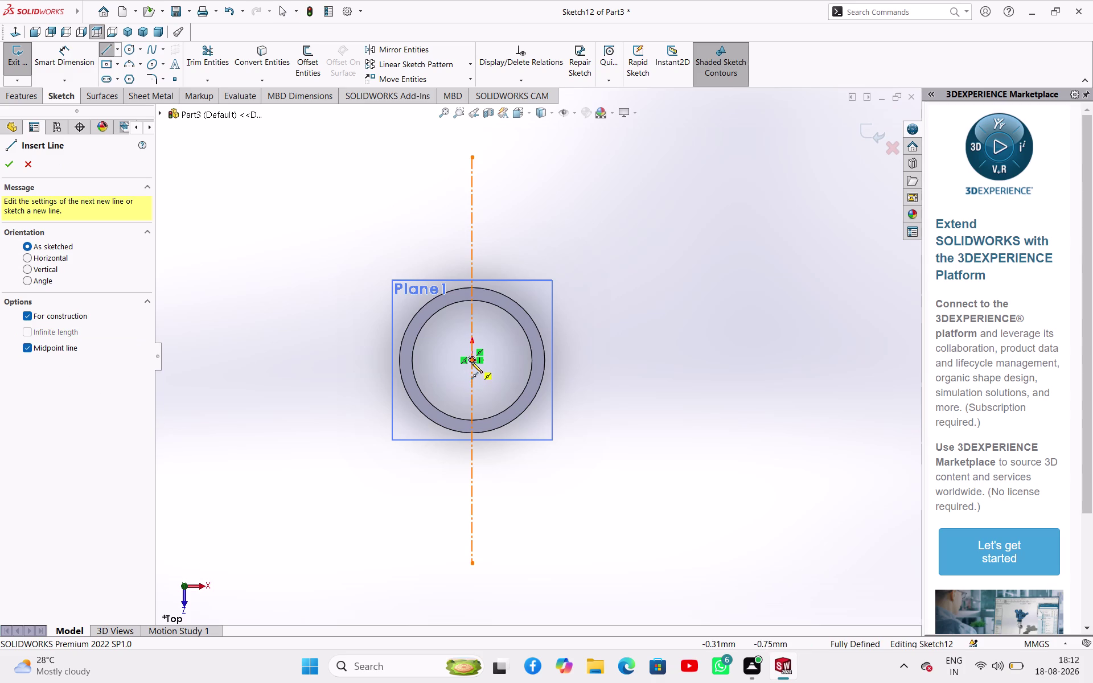
click(472, 362)
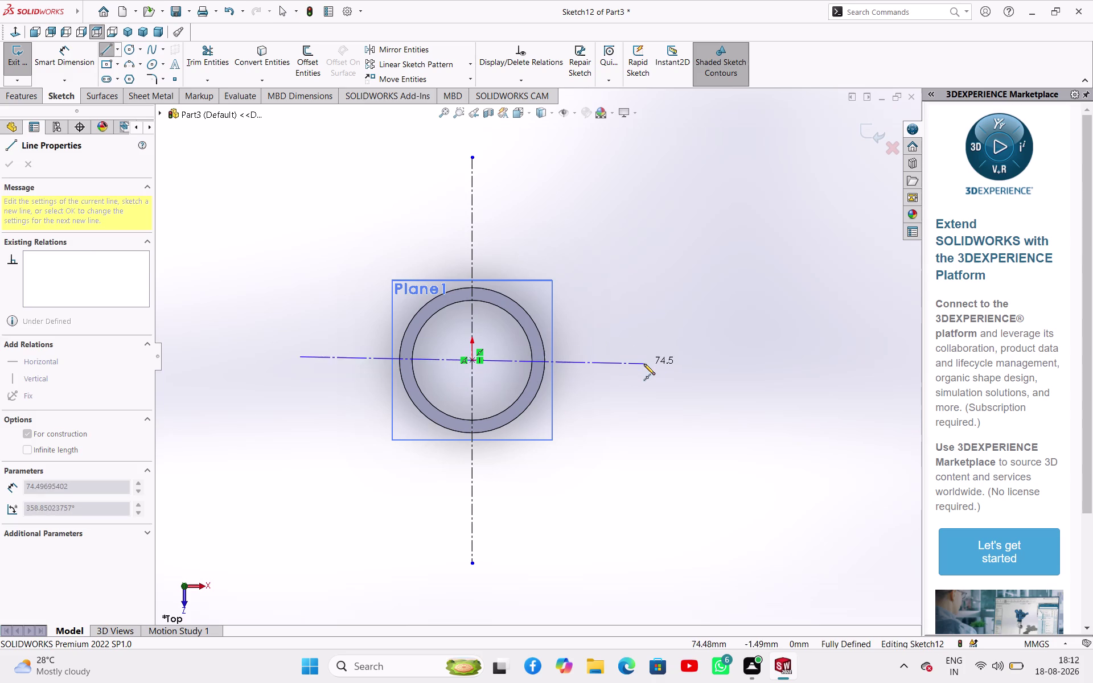
click(646, 361)
right_click(608, 373)
click(625, 382)
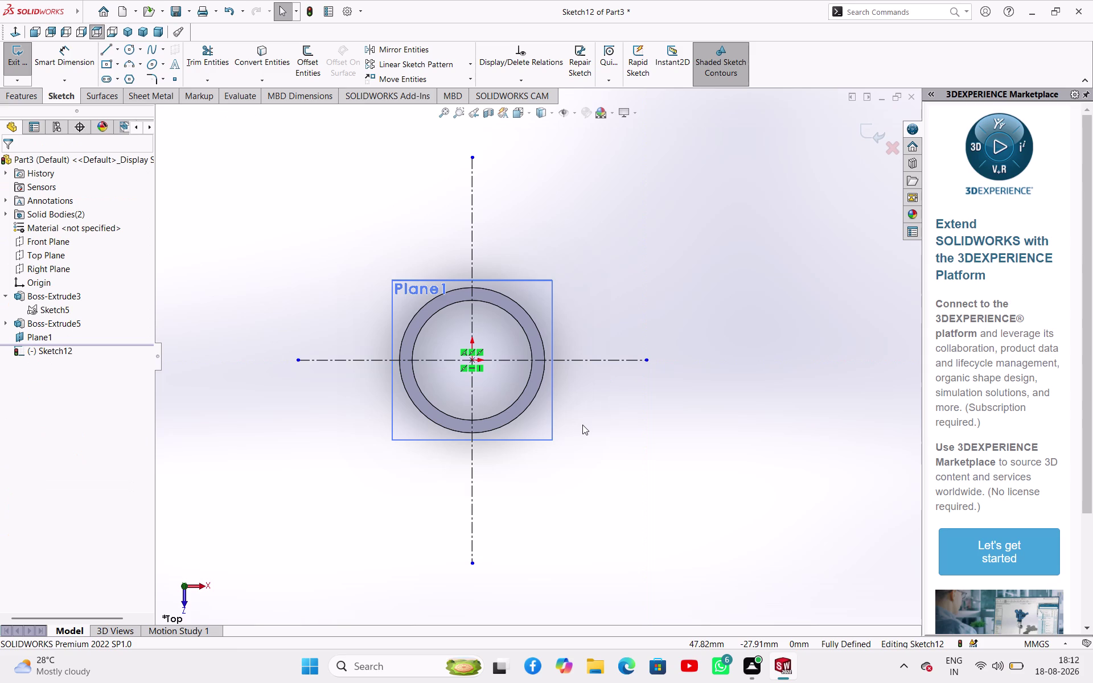
drag(130, 55, 144, 60)
click(447, 231)
click(131, 51)
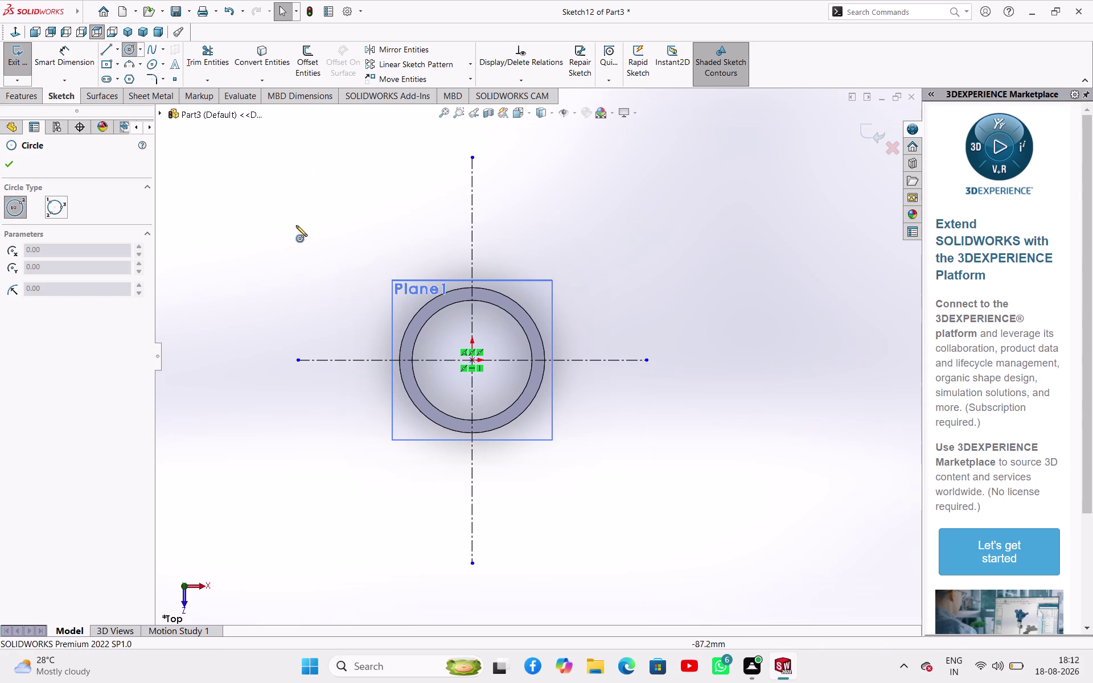
Draw two small circles, one above and one left of the big ring.
click(441, 227)
click(449, 243)
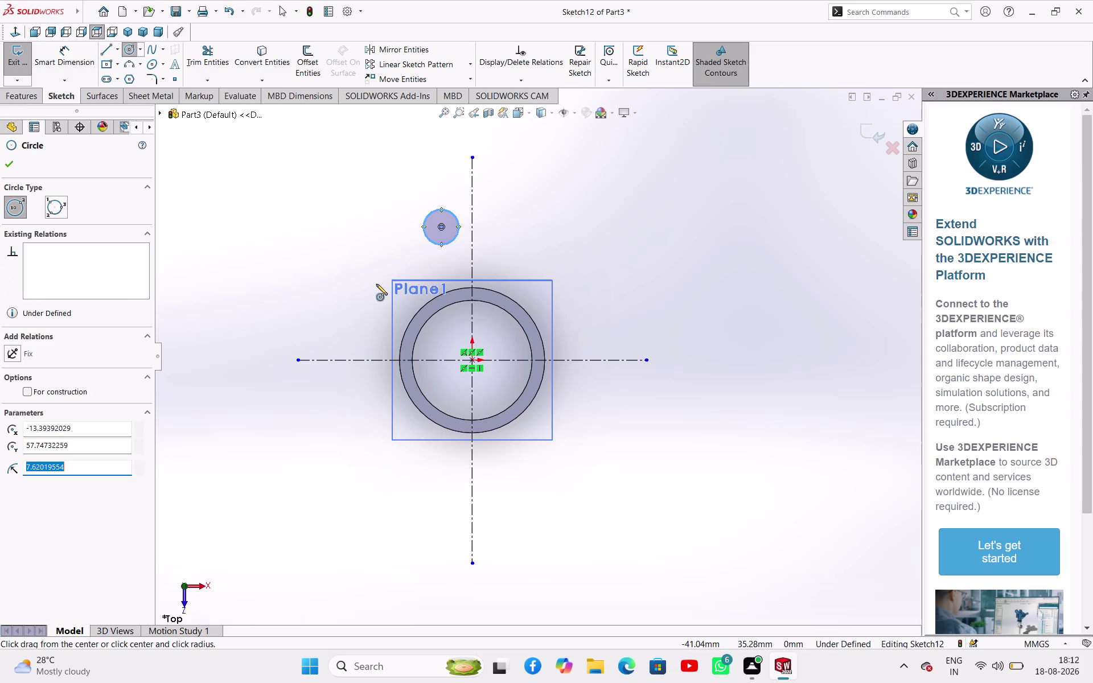
click(377, 291)
click(378, 304)
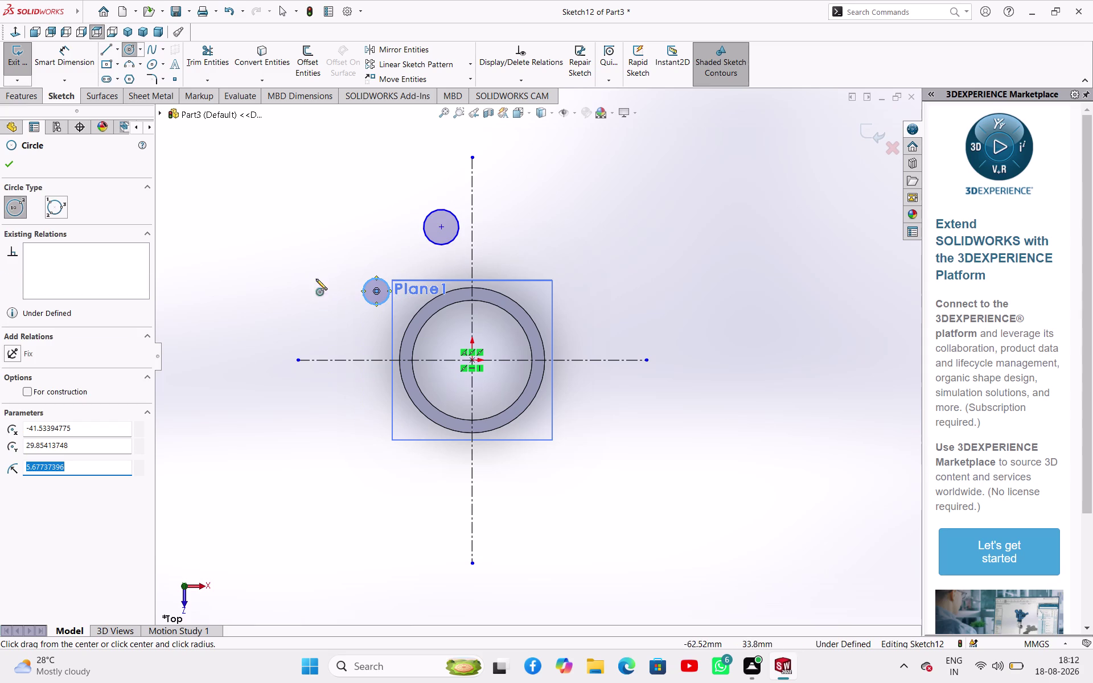
right_click(266, 244)
click(295, 253)
Dimension the upper circle 15 mm from the vertical centerline, then undo it.
right_drag(287, 268, 294, 230)
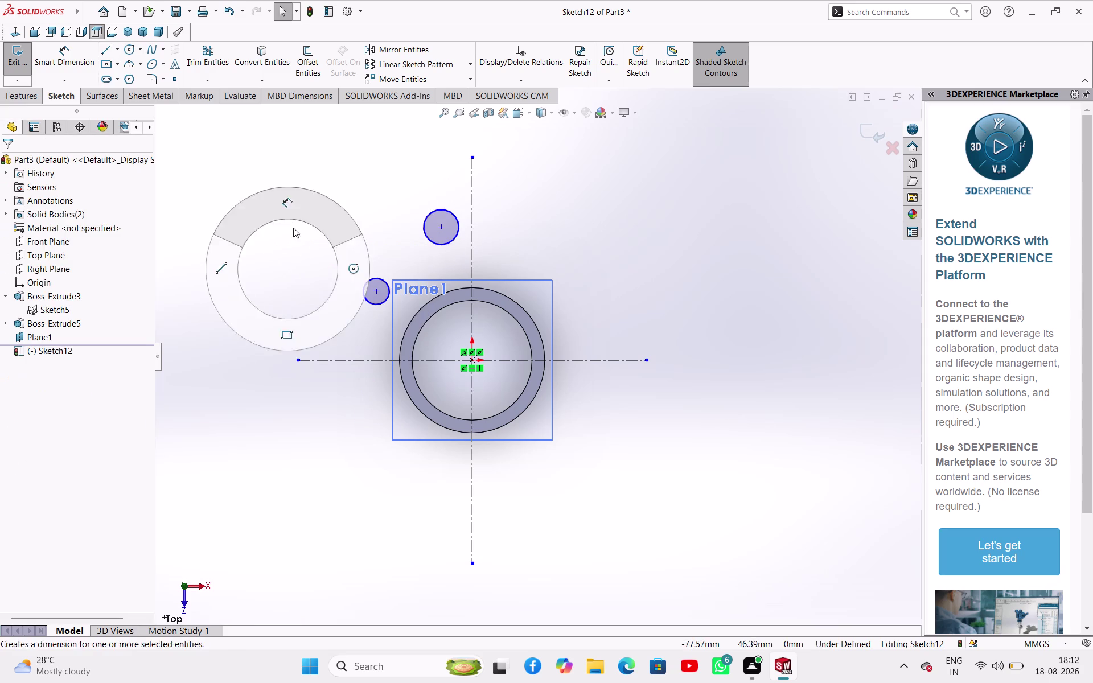
right_drag(293, 231, 293, 212)
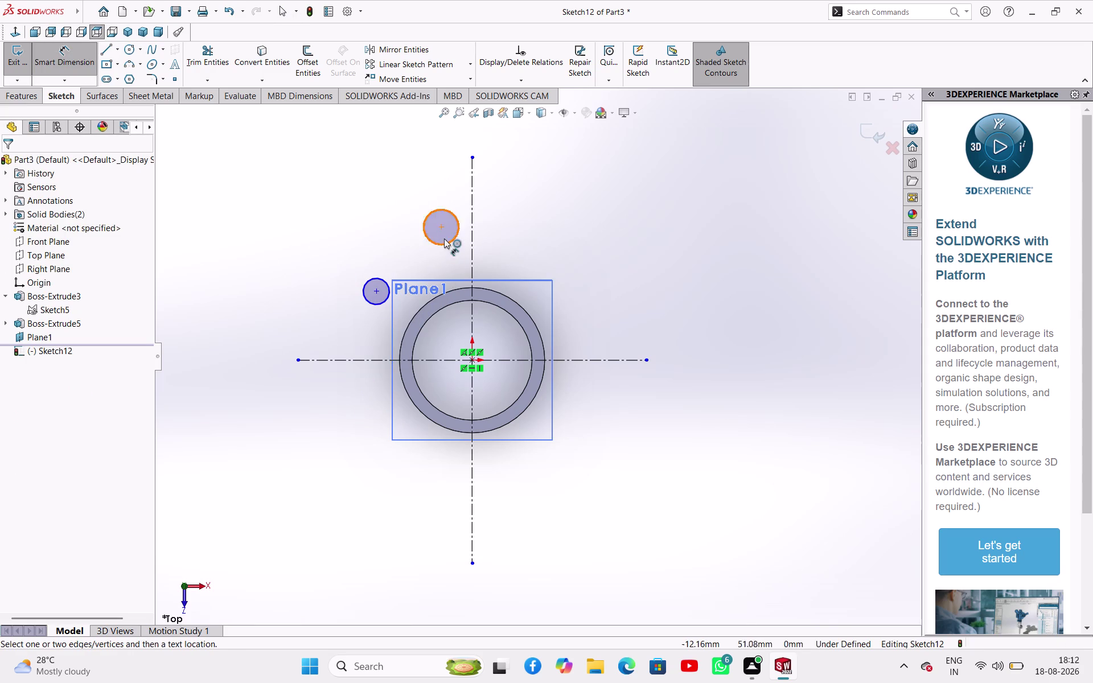
click(443, 225)
click(474, 216)
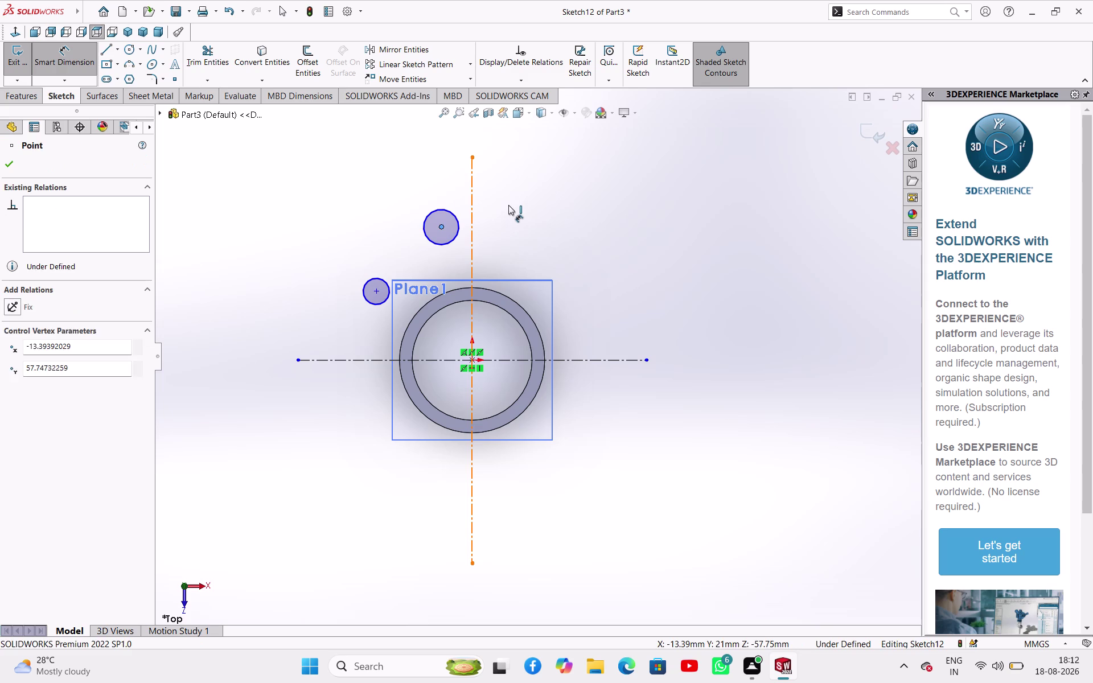
click(509, 205)
key(1)
key(5)
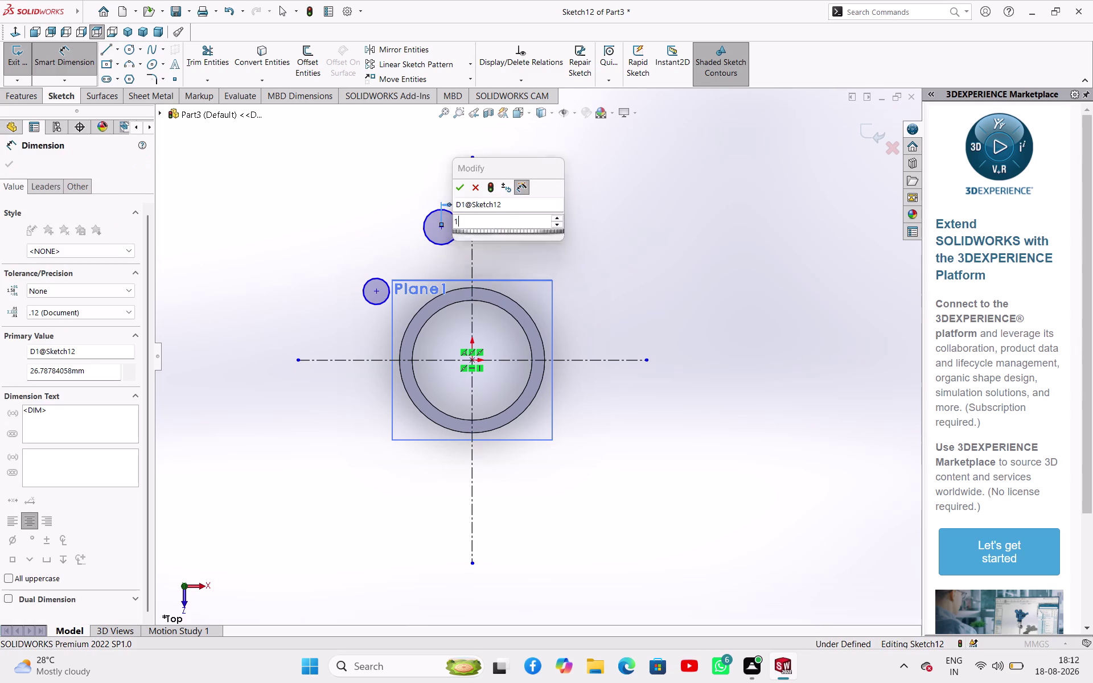
key(Return)
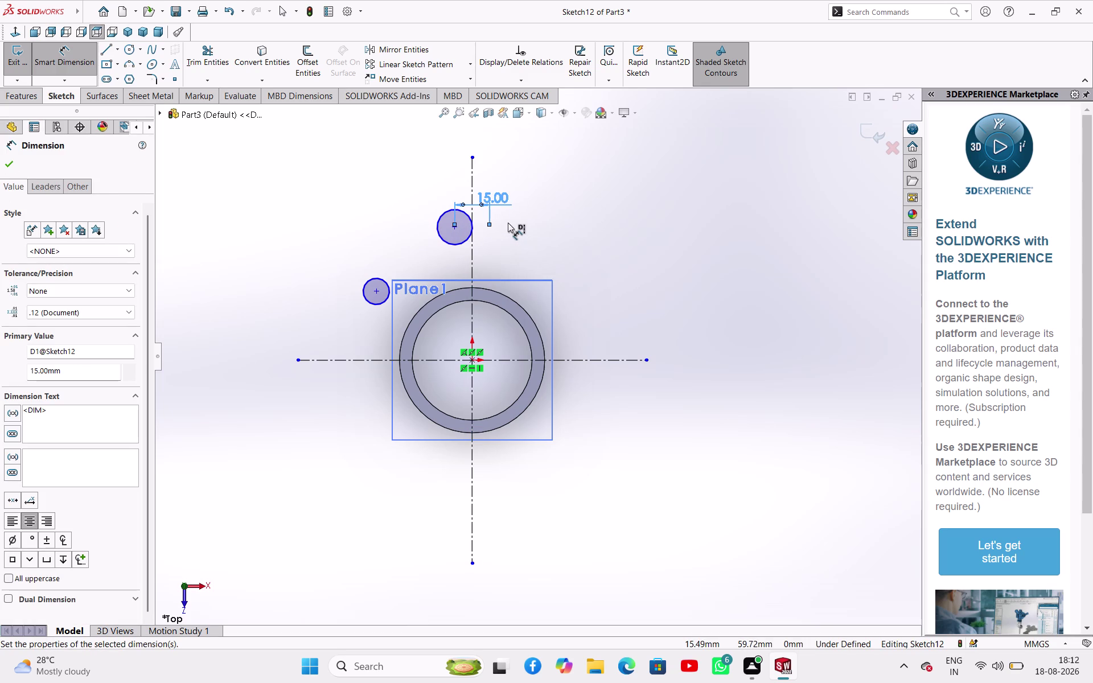
right_click(340, 202)
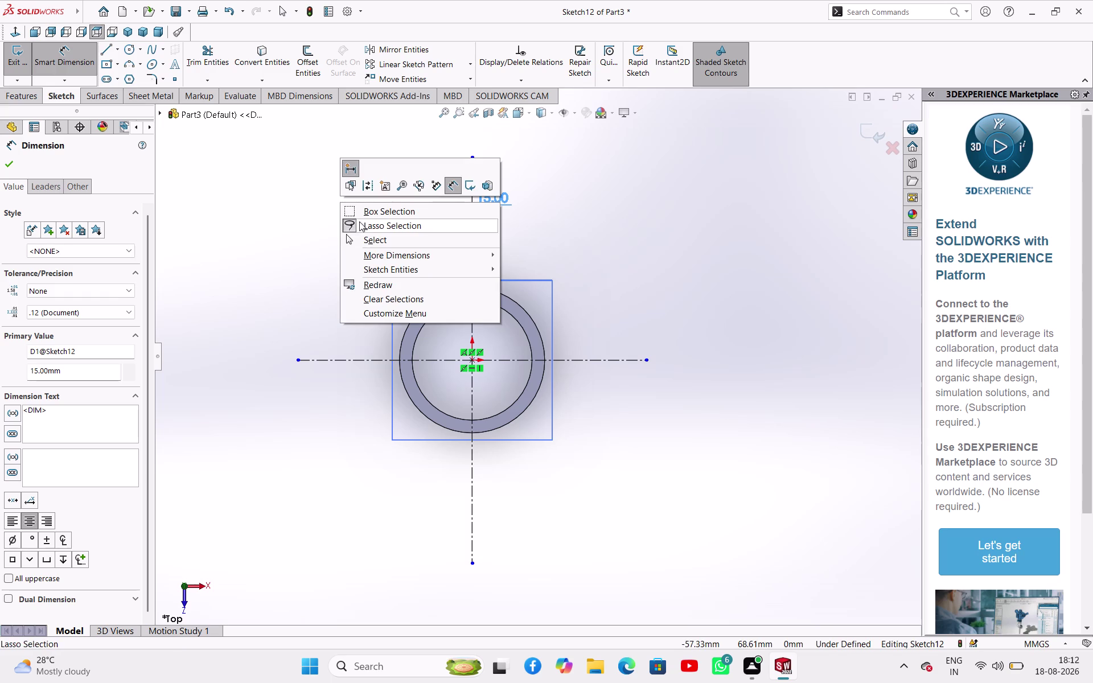
click(369, 245)
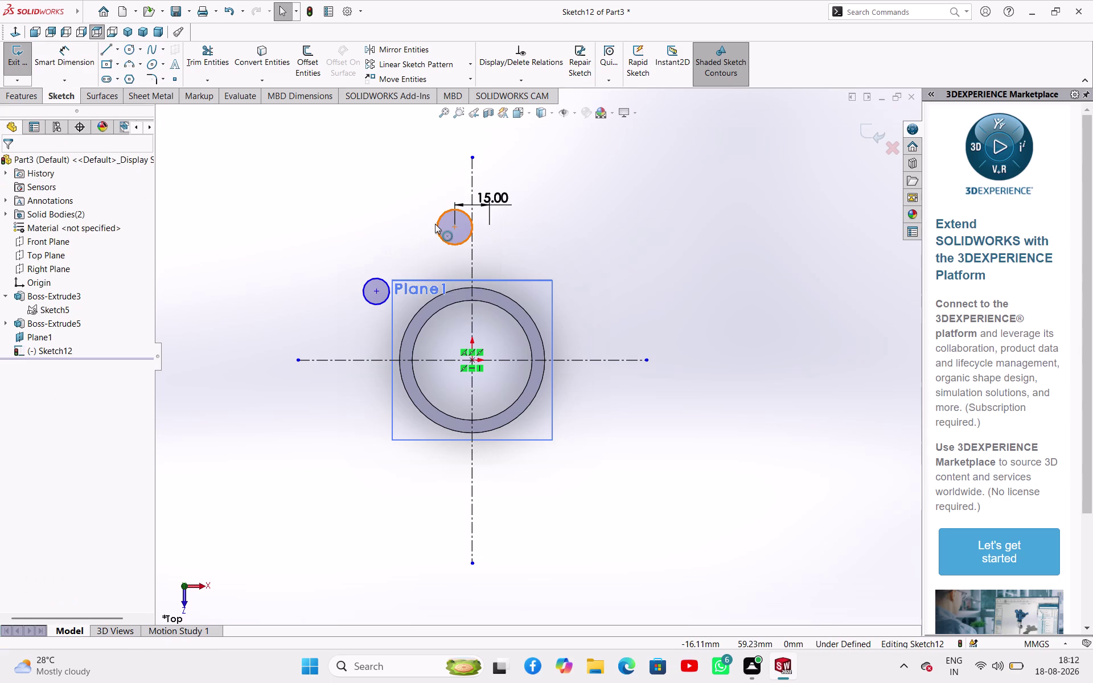
key(ctrl+z)
key(ctrl+z)
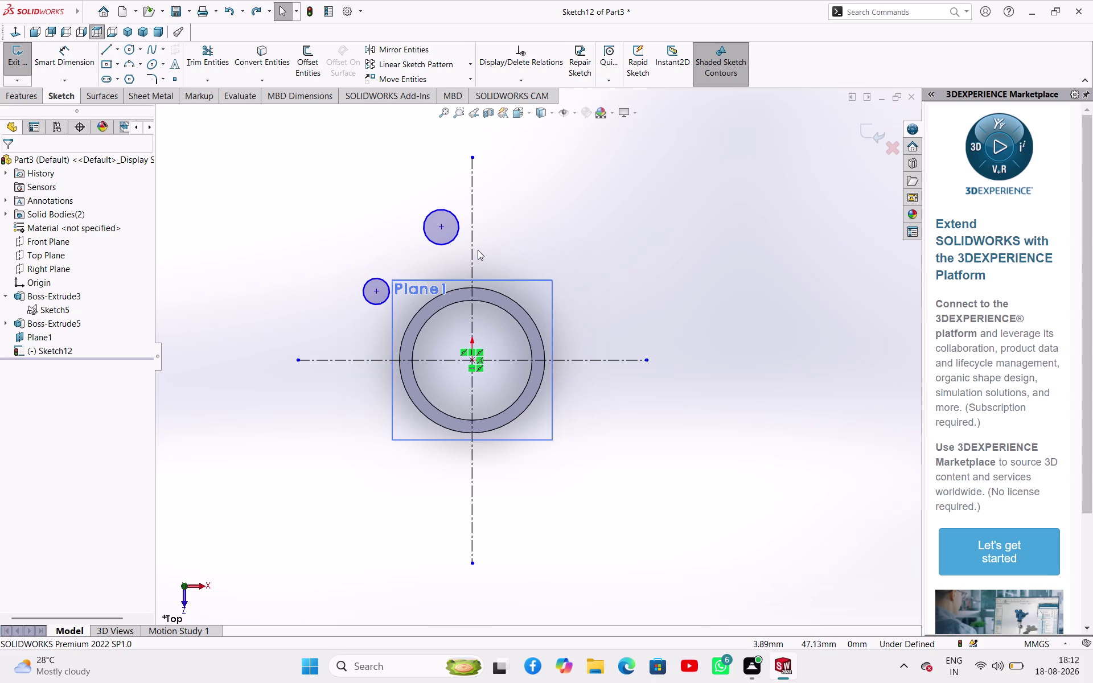
Move the upper circle right and dimension its centre 15 mm from the vertical centerline.
drag(440, 227, 494, 228)
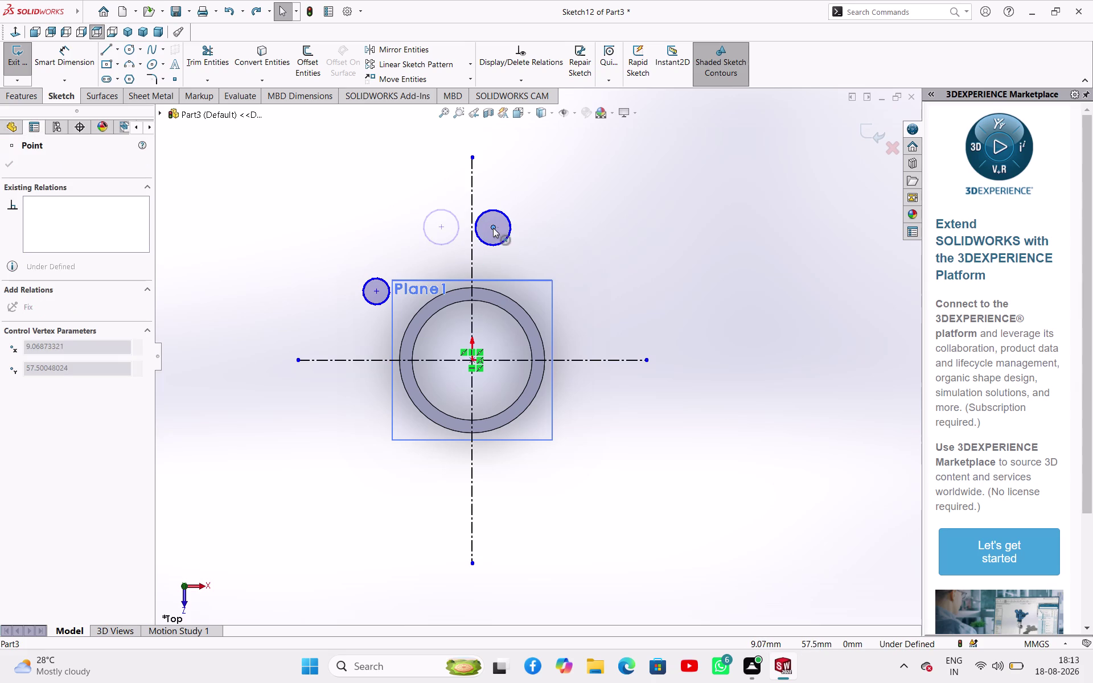
drag(494, 228, 503, 227)
right_drag(618, 242, 622, 178)
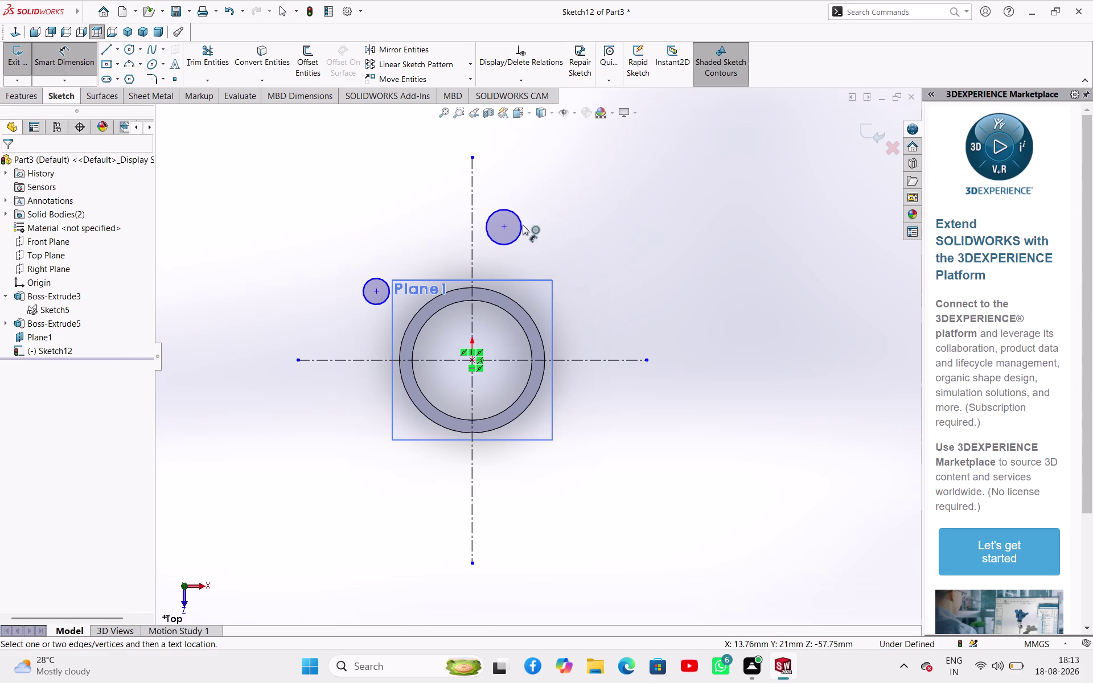
click(505, 226)
click(472, 204)
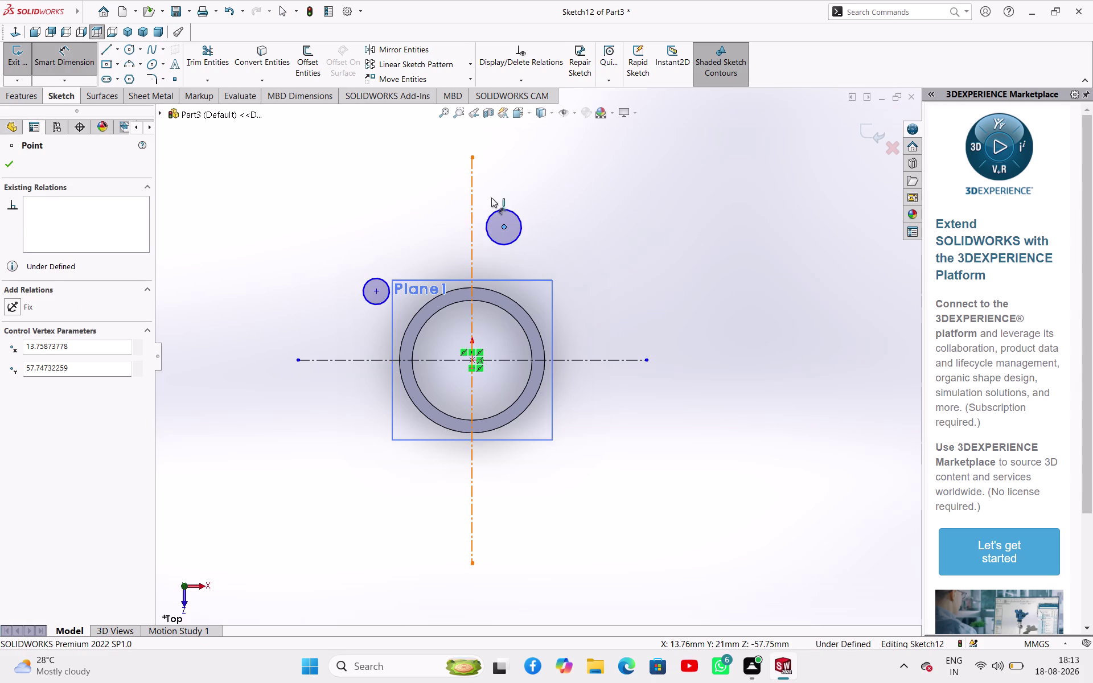
click(552, 164)
key(1)
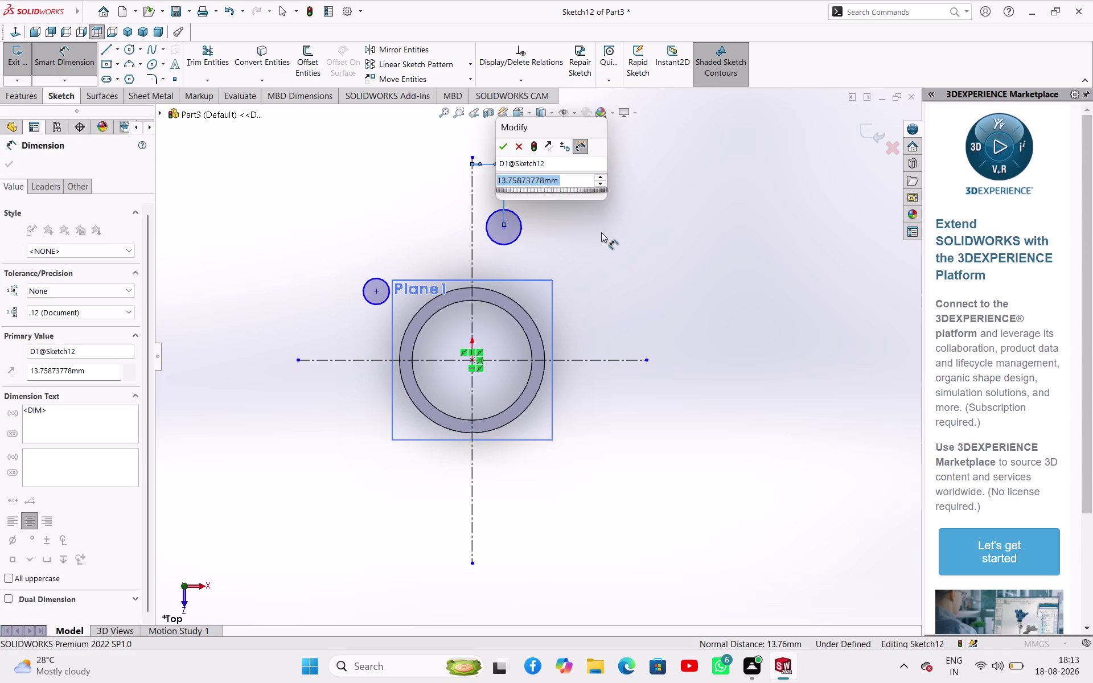
key(5)
key(Return)
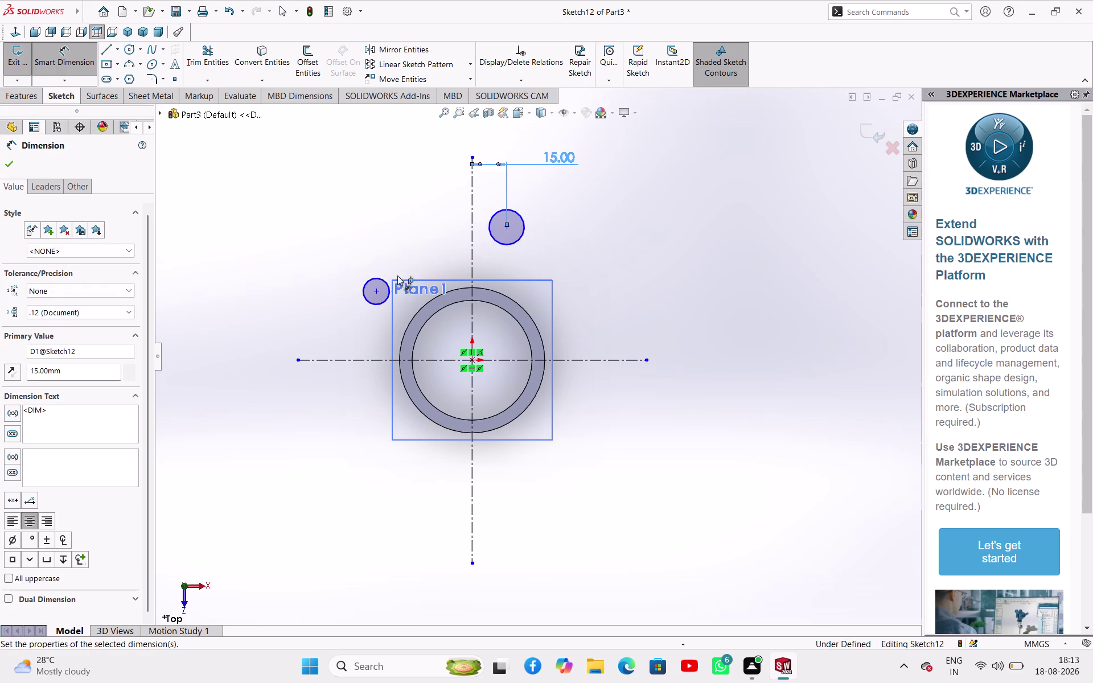
Dimension the left circle's centre 40 mm horizontally and 26 mm from the horizontal centreline.
click(374, 290)
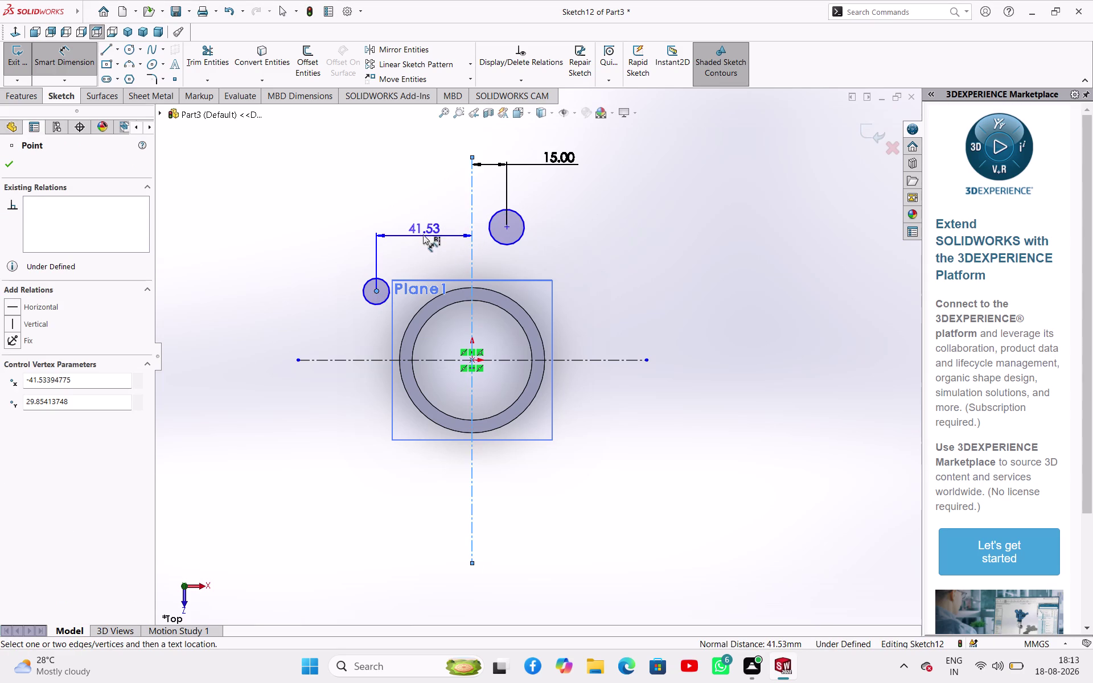
click(420, 231)
text(40)
key(Return)
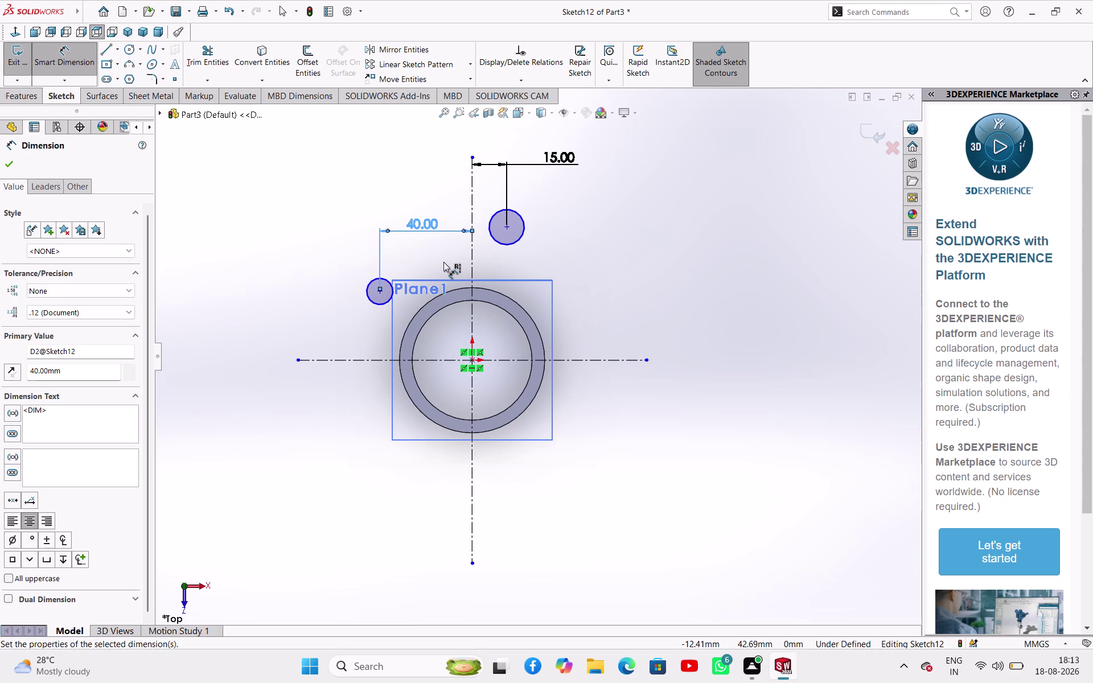
click(472, 359)
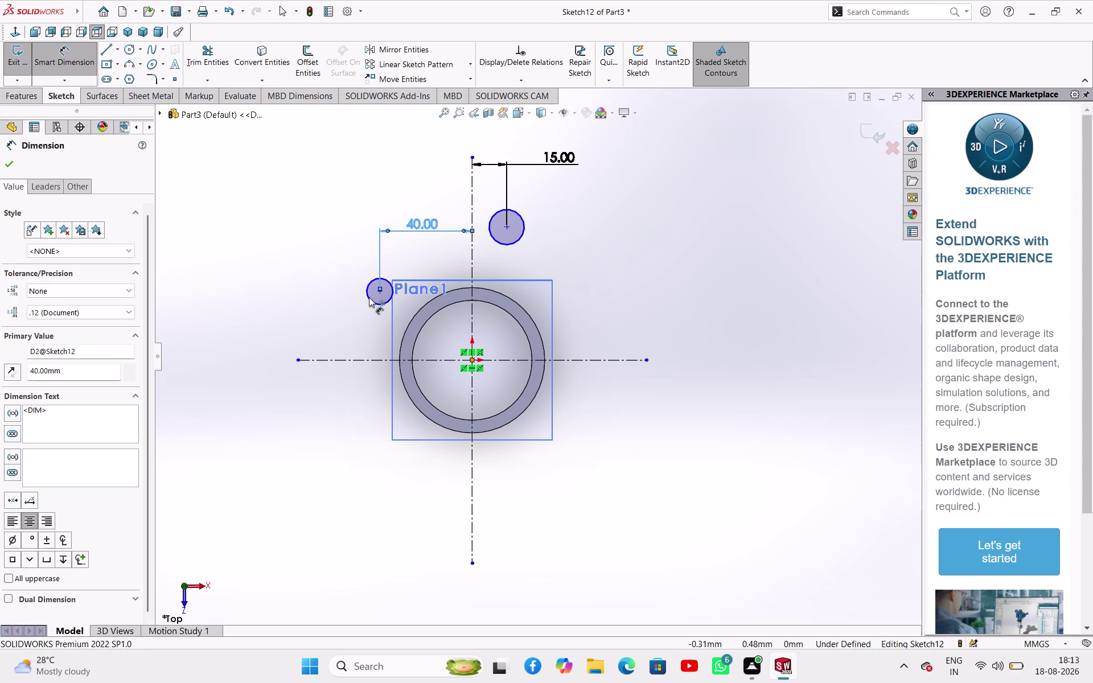
click(380, 291)
click(333, 296)
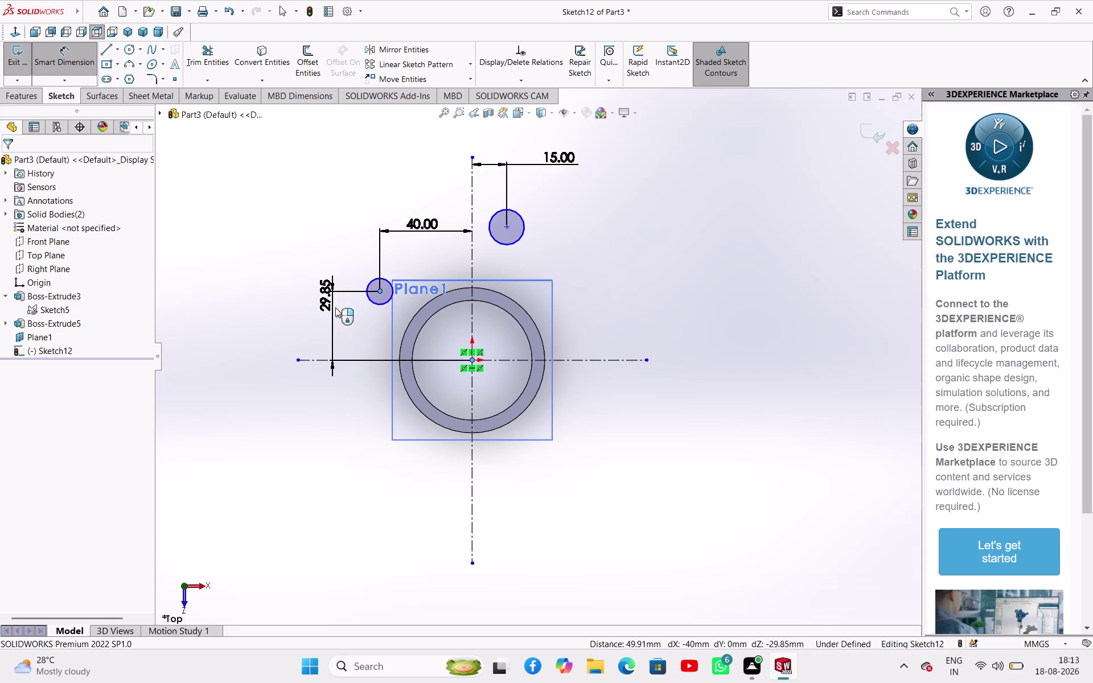
key(2)
key(6)
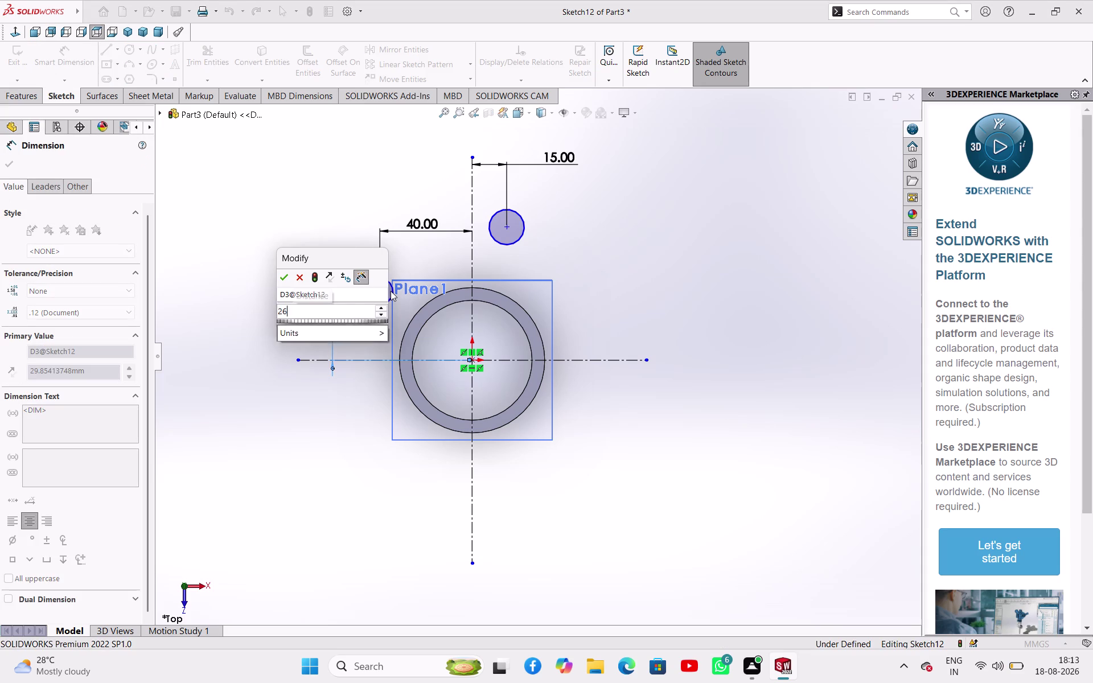
key(Return)
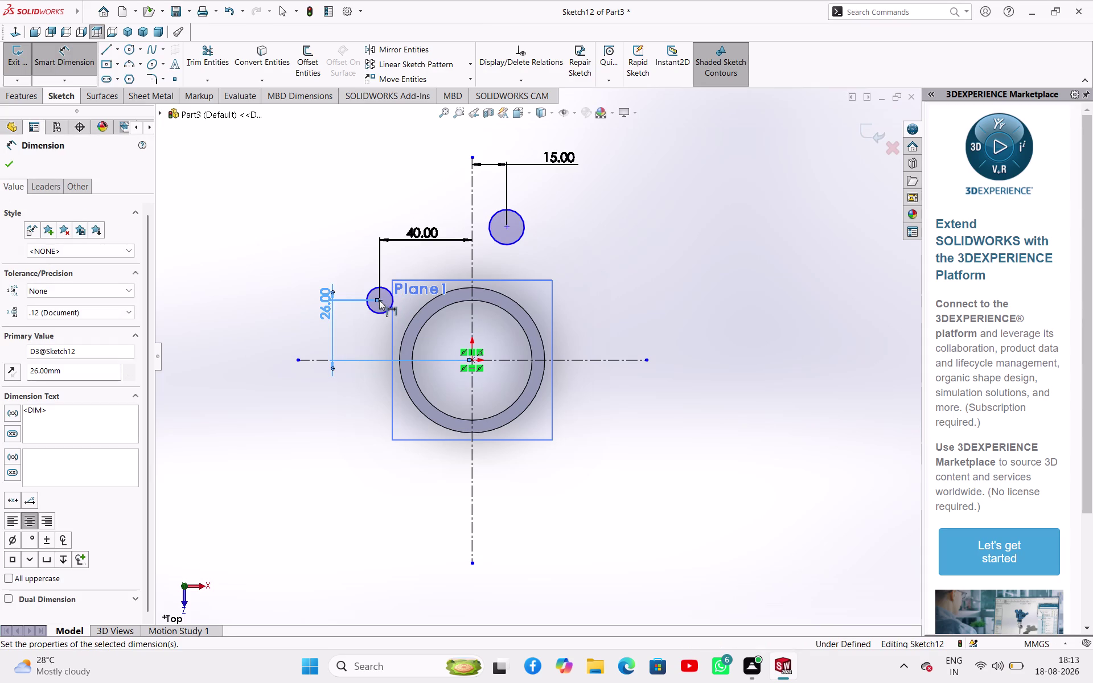
Set 17 mm vertical spacing between the circle centres, then select both circles.
click(383, 303)
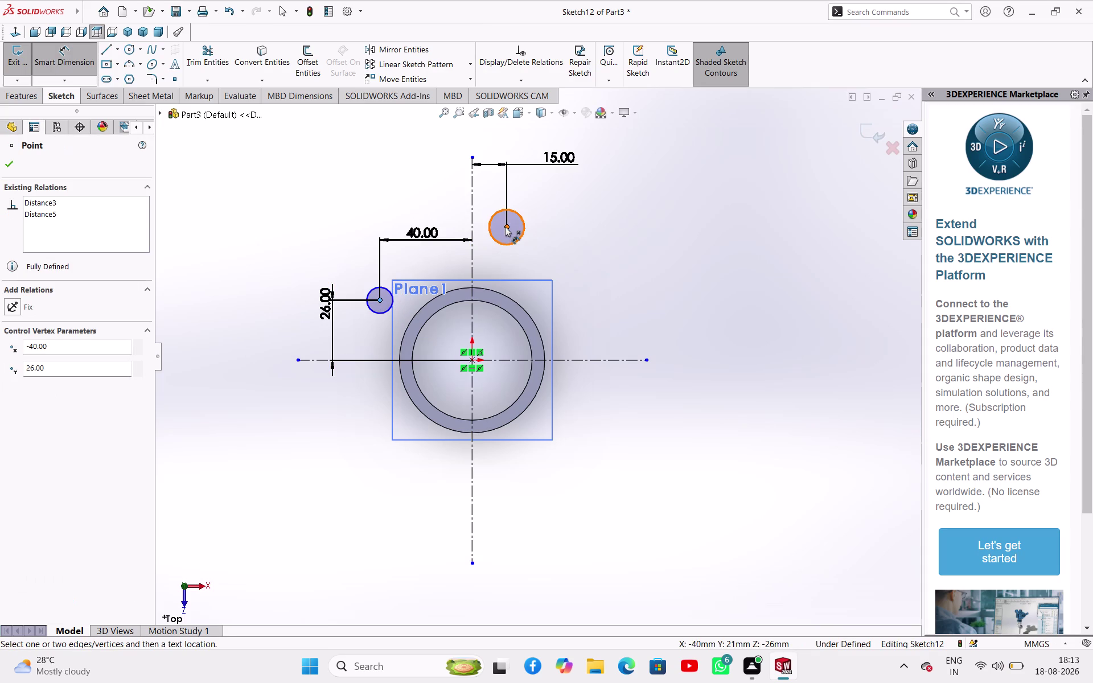
click(506, 226)
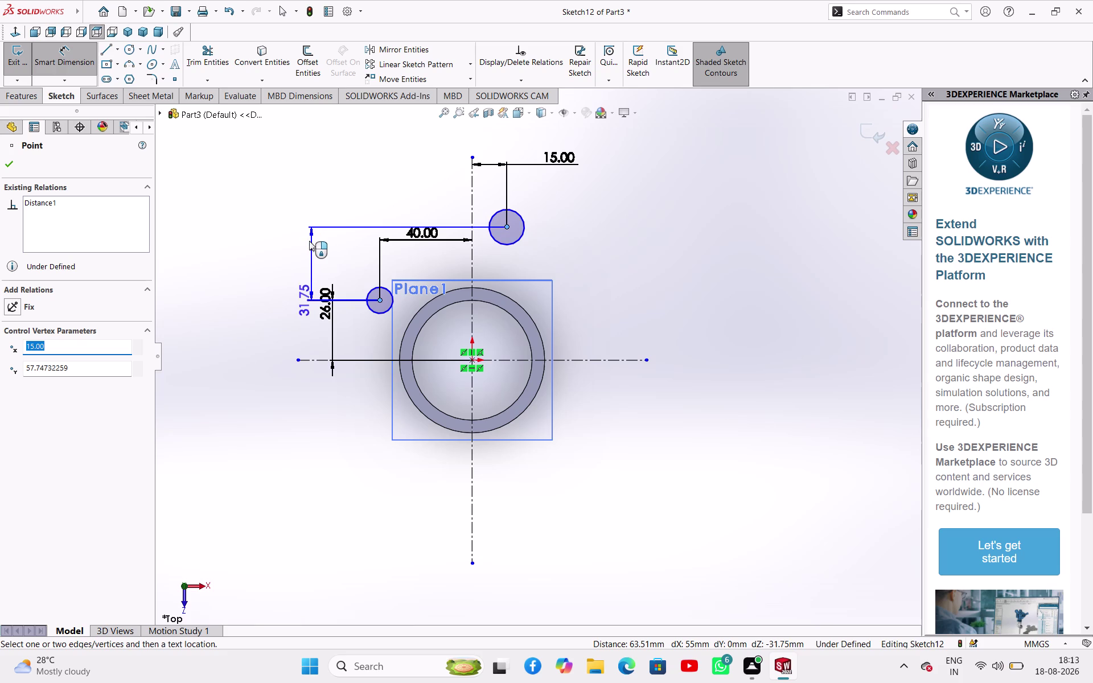
click(308, 240)
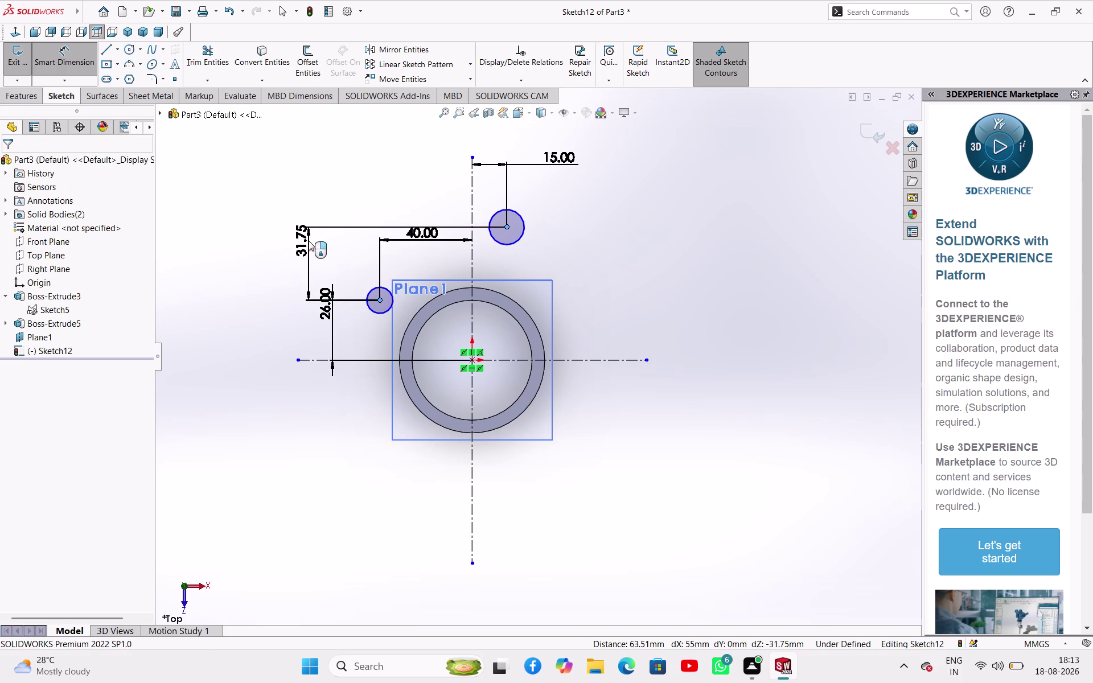
text(17)
key(Return)
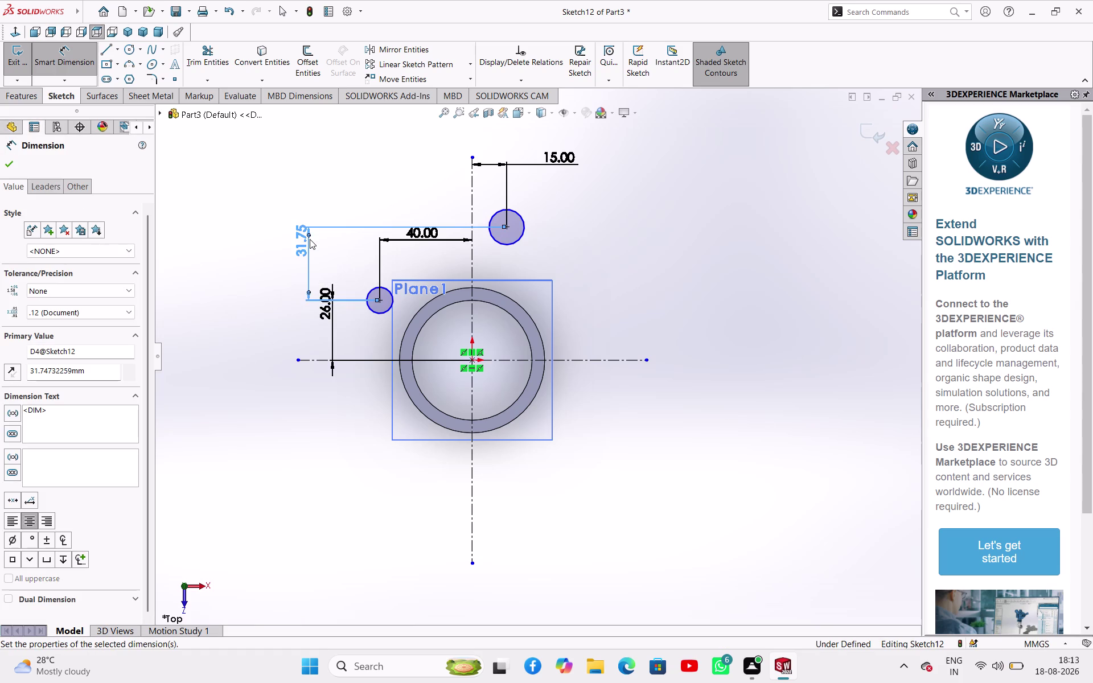
right_click(198, 209)
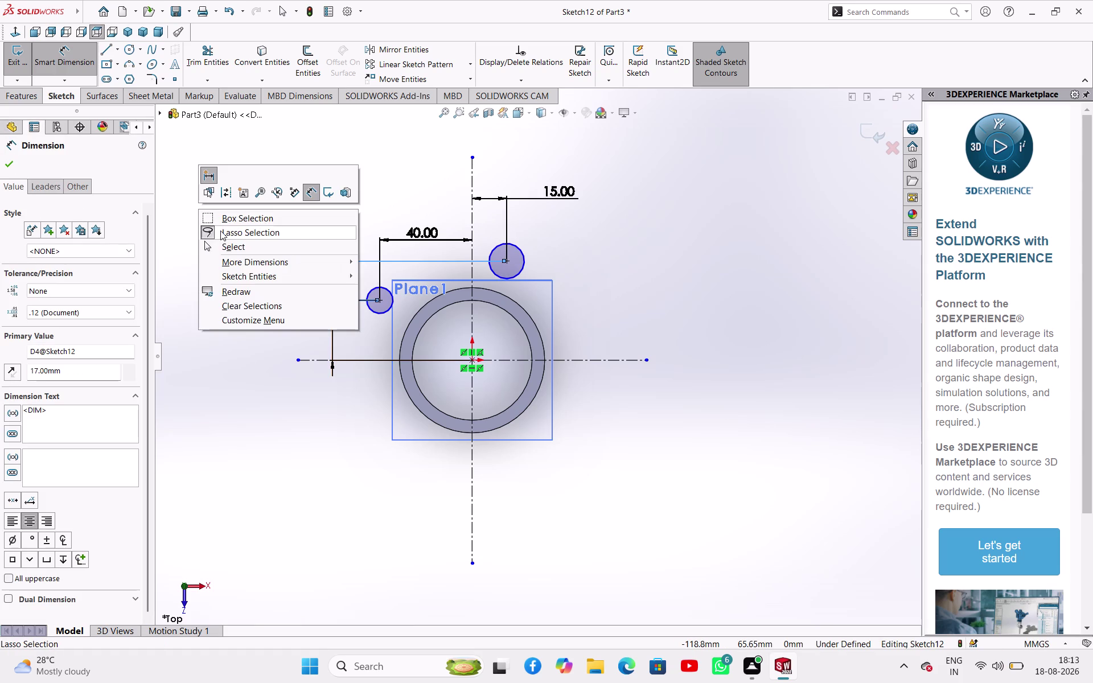
click(221, 244)
click(221, 243)
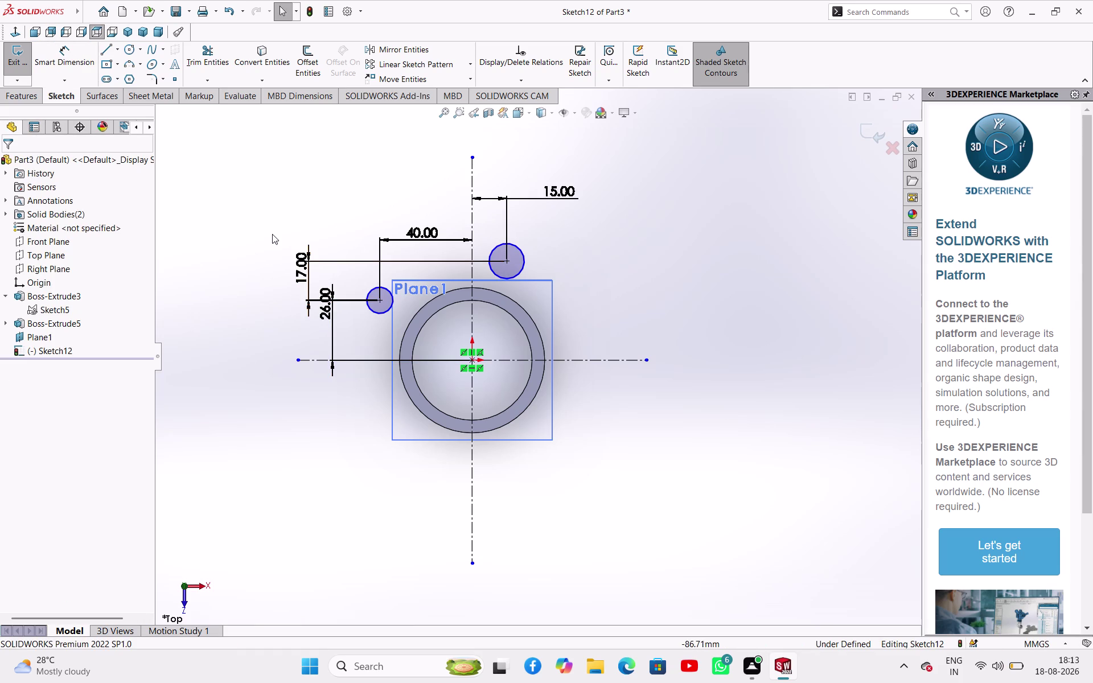
click(381, 313)
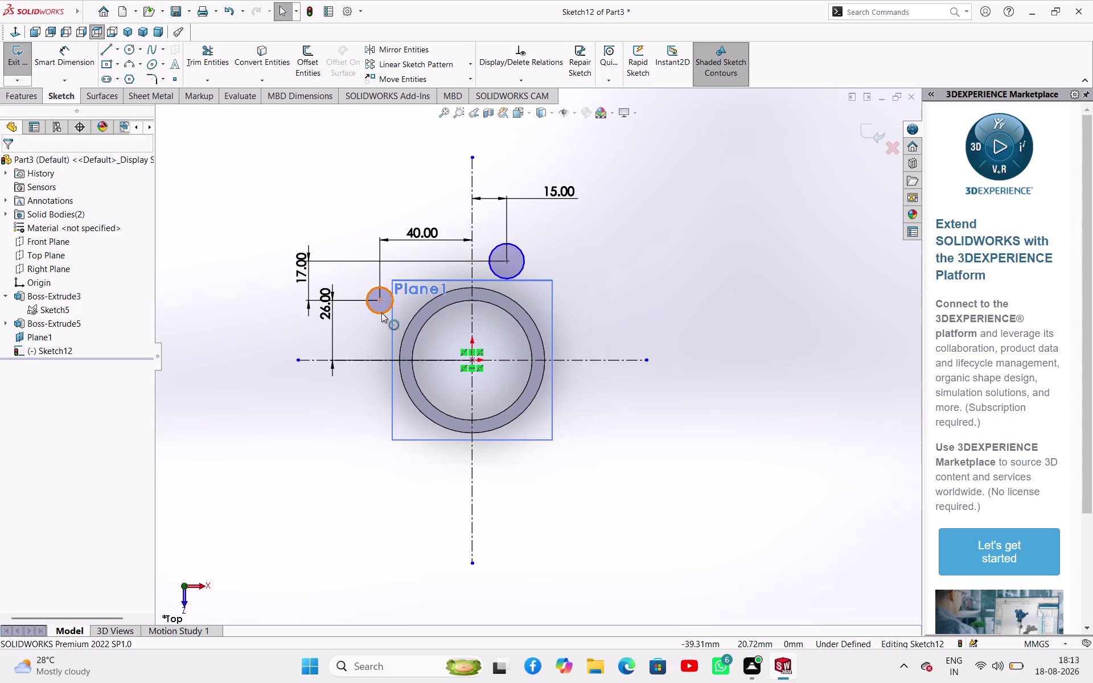
click(521, 259)
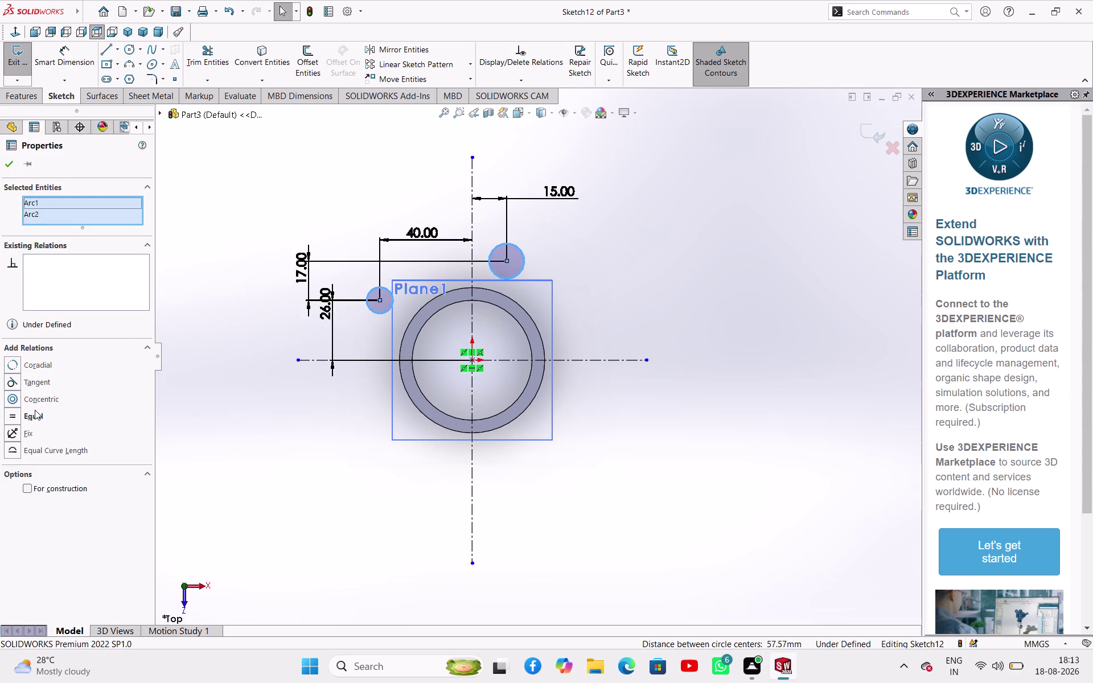
Make the two small circles equal and dimension one at 26 mm diameter.
click(37, 420)
click(256, 456)
right_drag(256, 463, 252, 316)
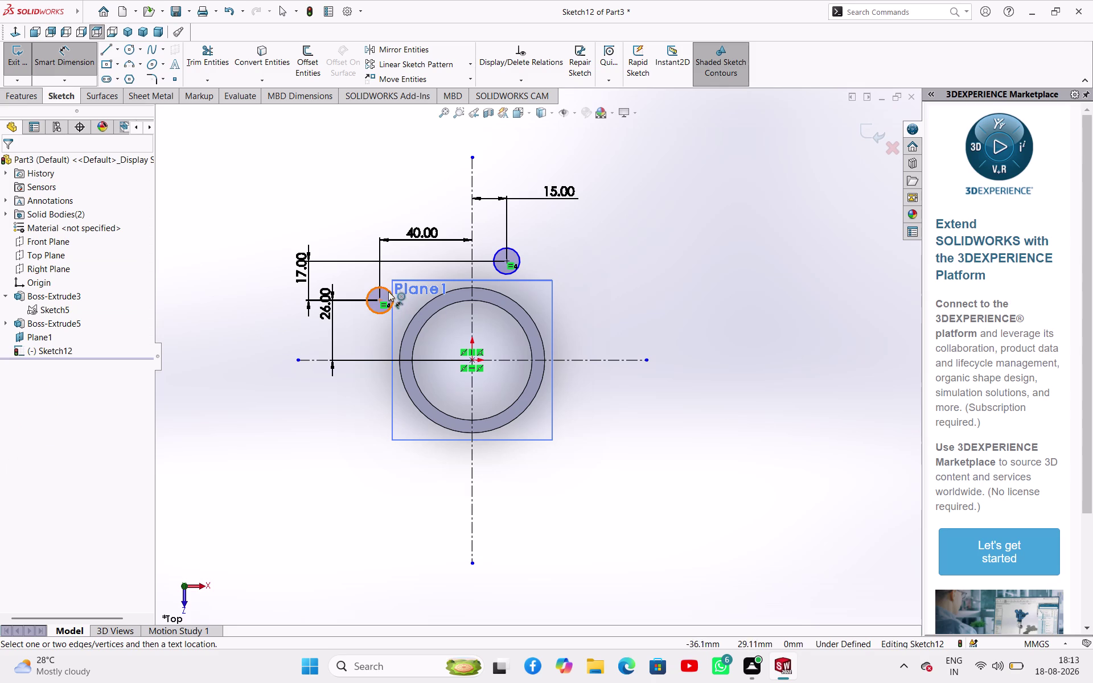
click(389, 290)
click(313, 220)
key(2)
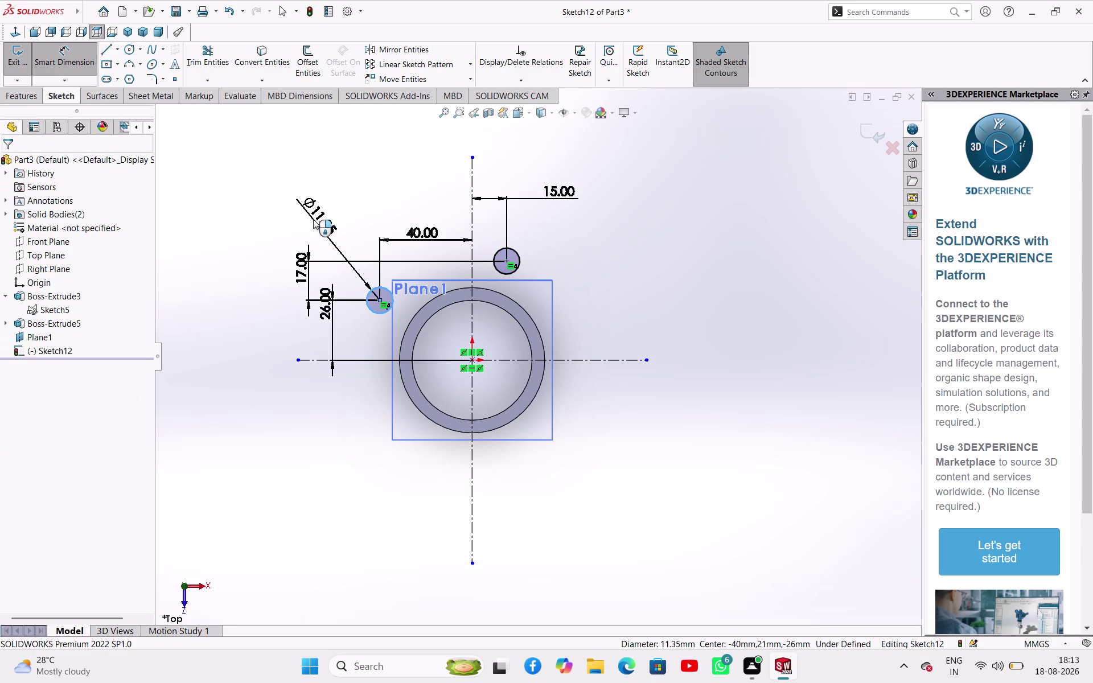
key(6)
key(Return)
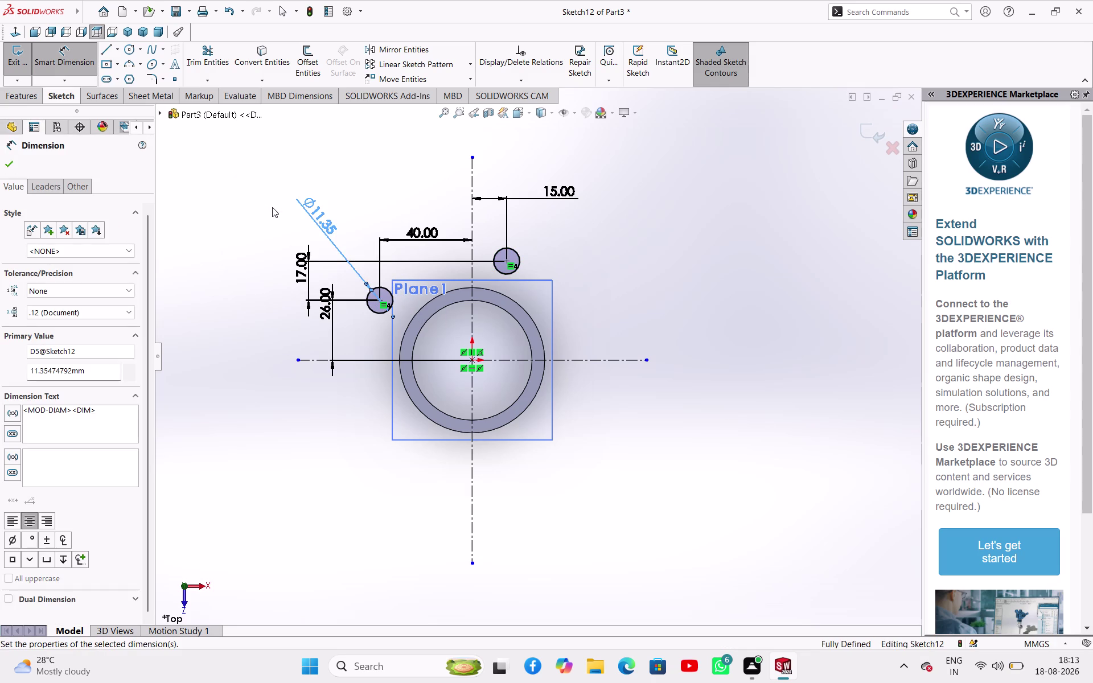
Exit dimensioning and select both small circles.
right_click(242, 229)
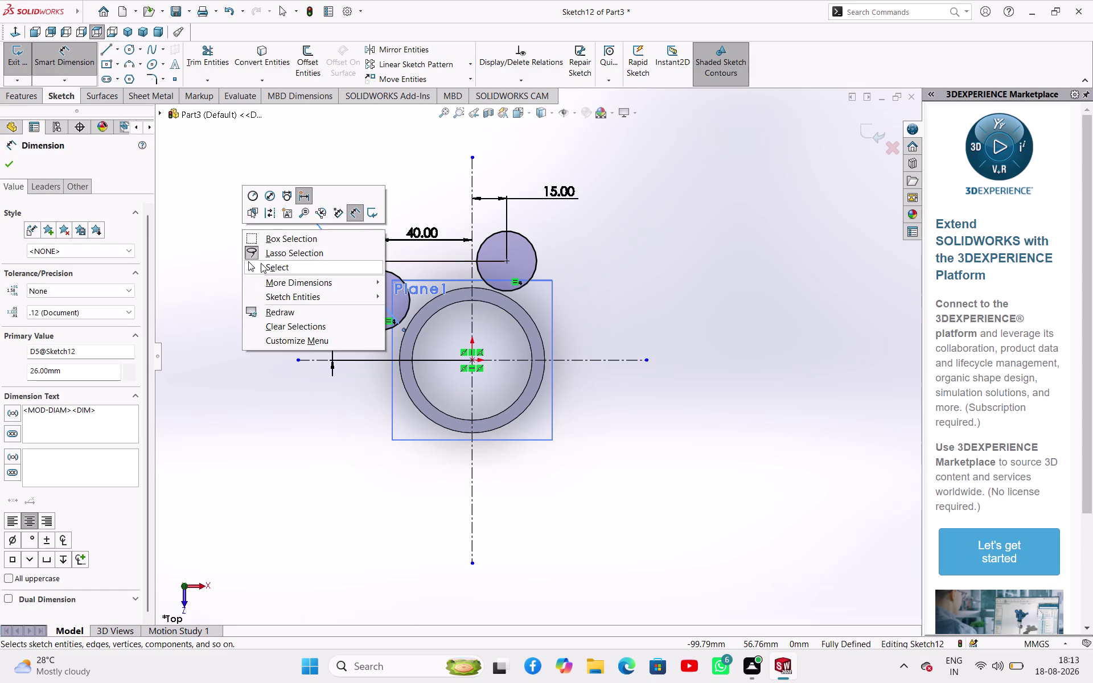
click(262, 270)
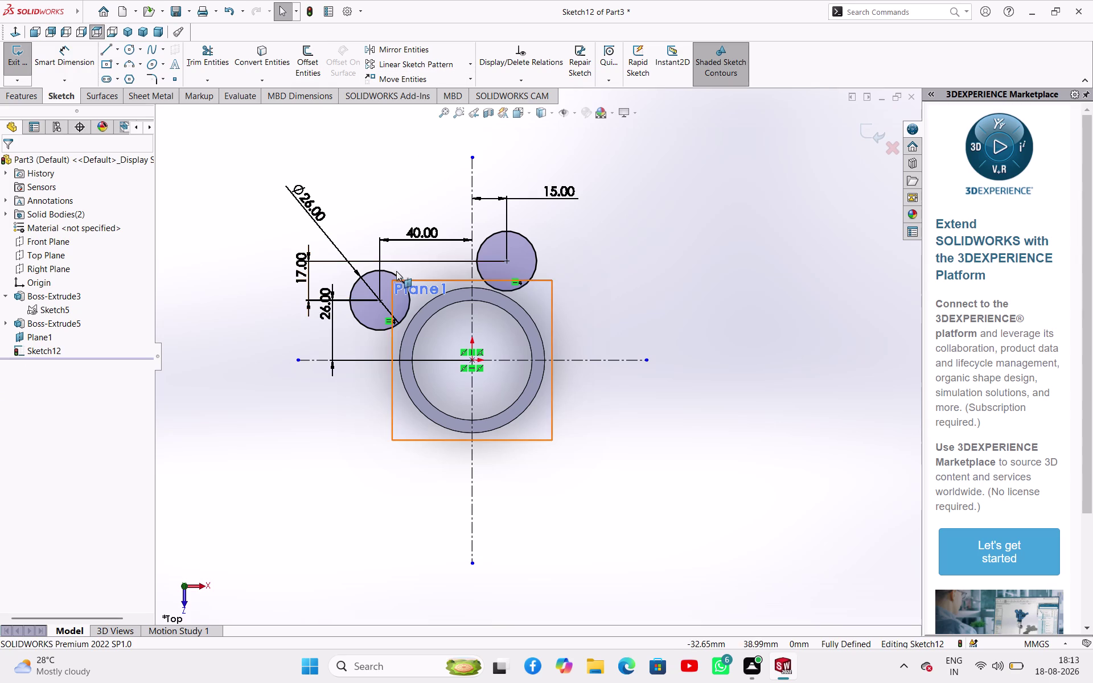
click(395, 274)
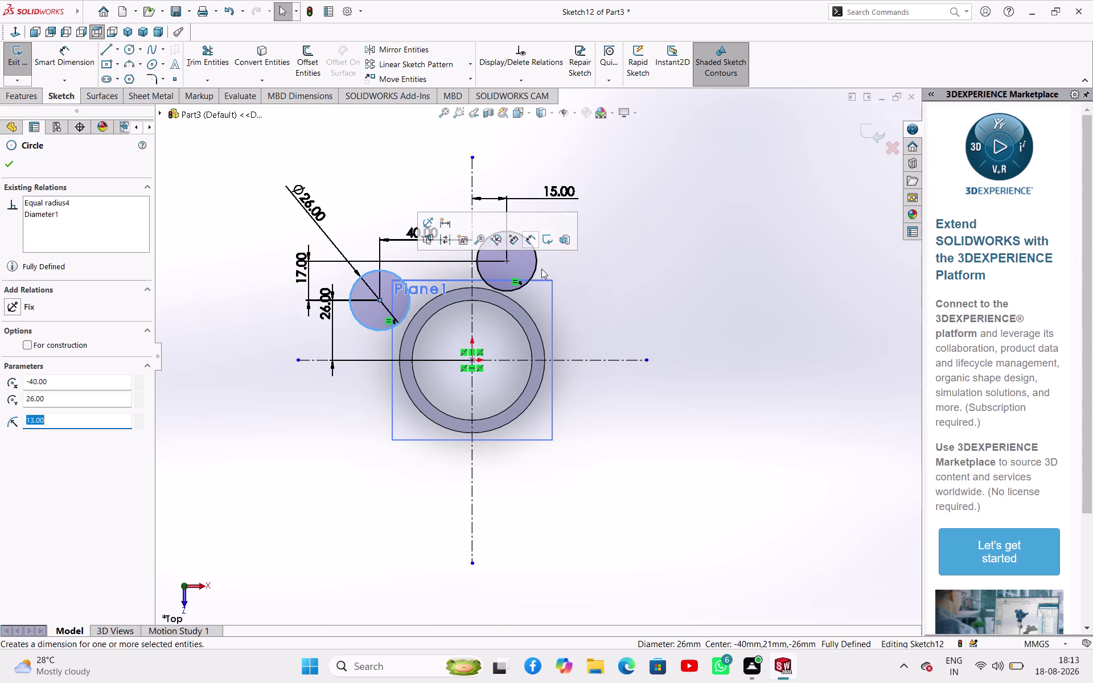
click(536, 265)
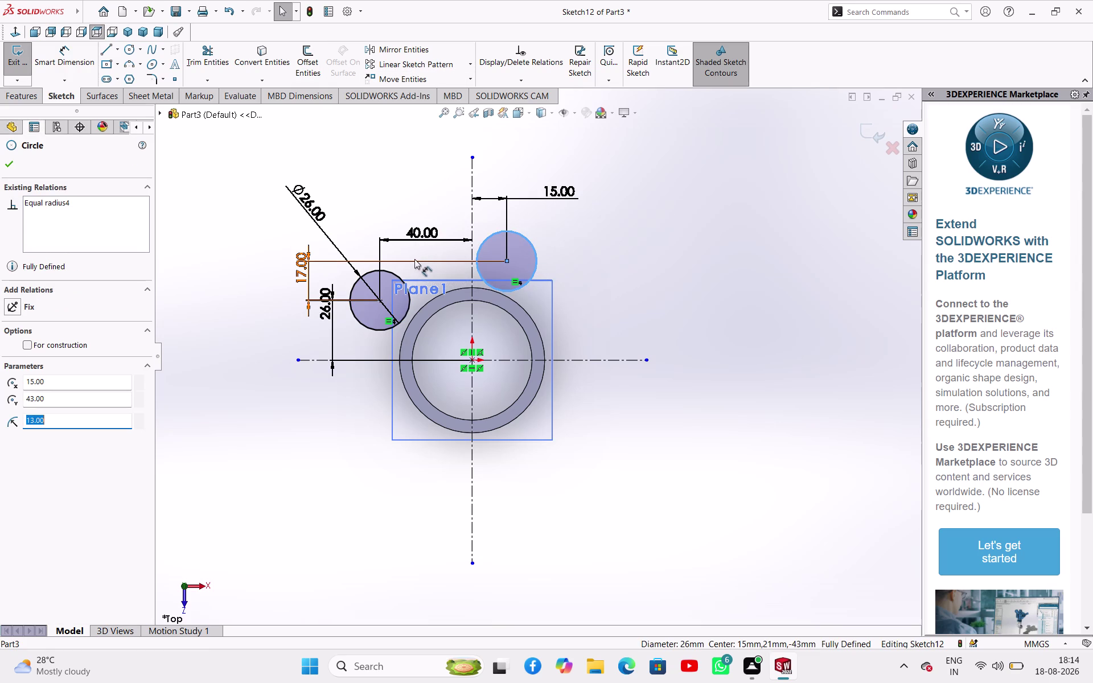
click(368, 271)
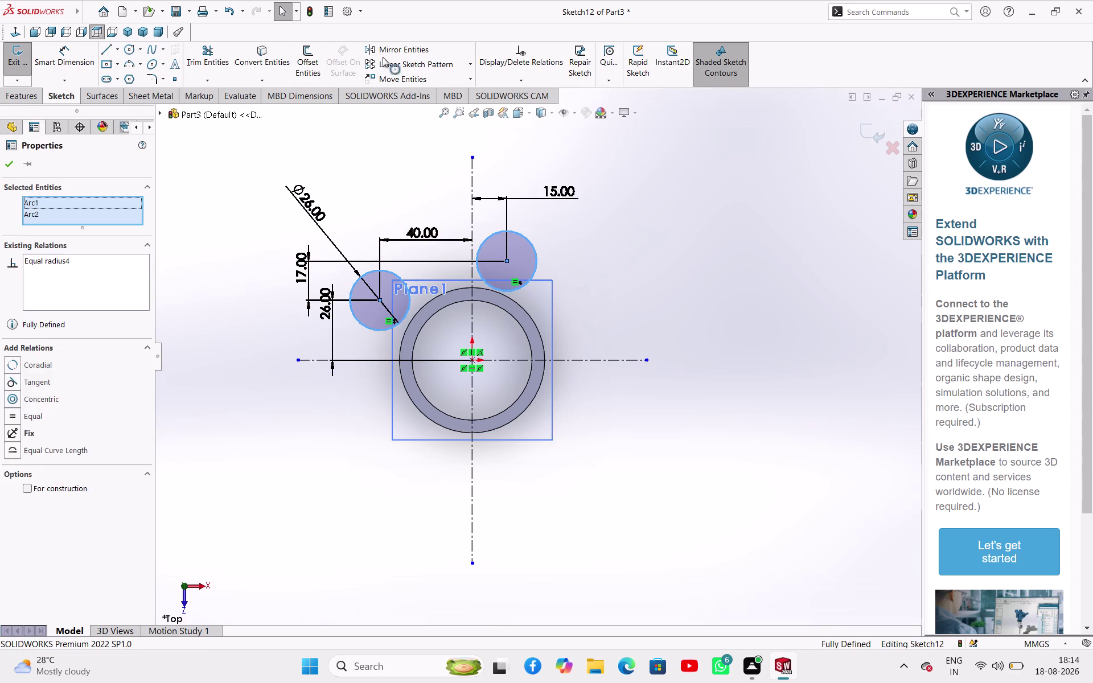
Mirror both 26 mm circles about the horizontal centerline, giving four circles.
click(382, 53)
click(90, 335)
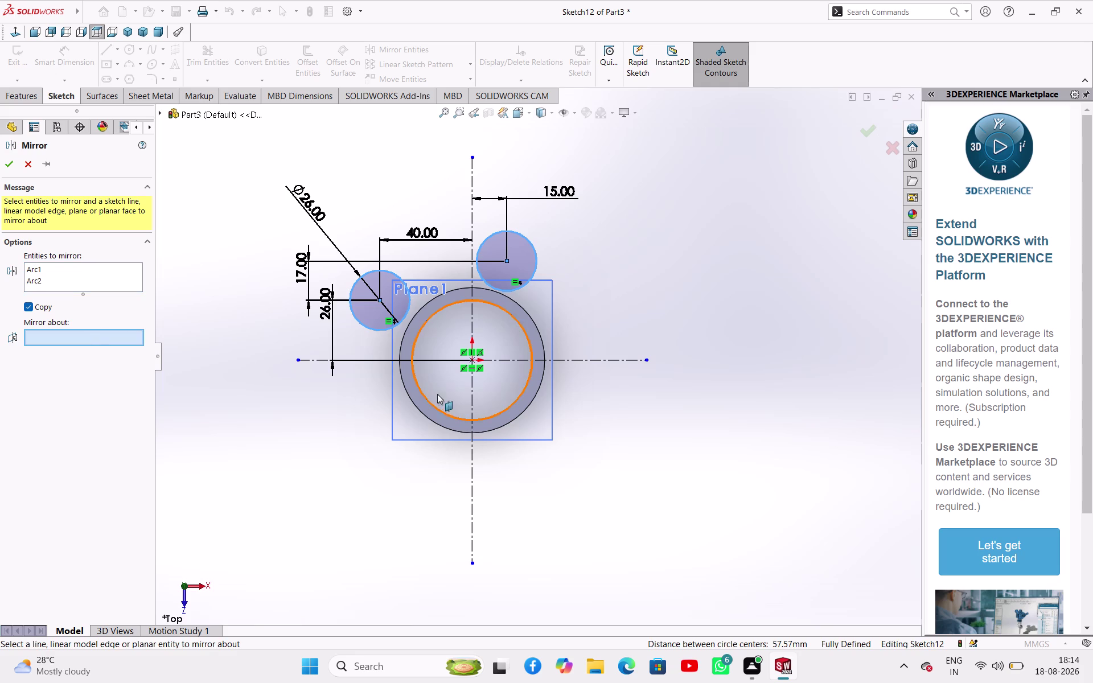
click(438, 362)
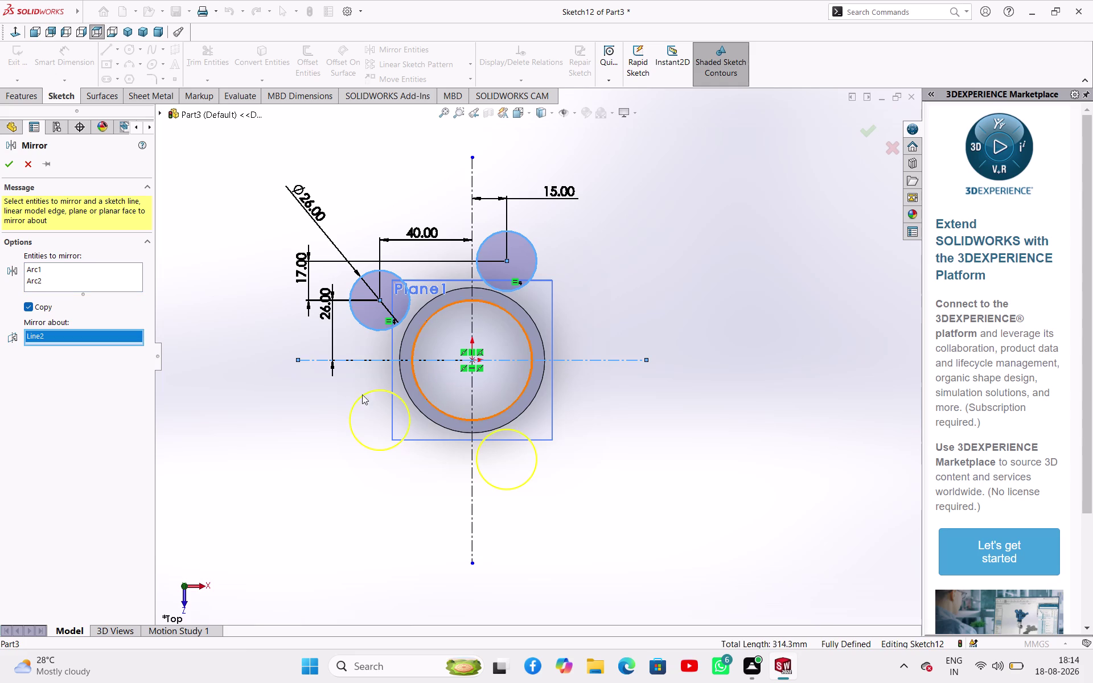
click(4, 166)
click(290, 449)
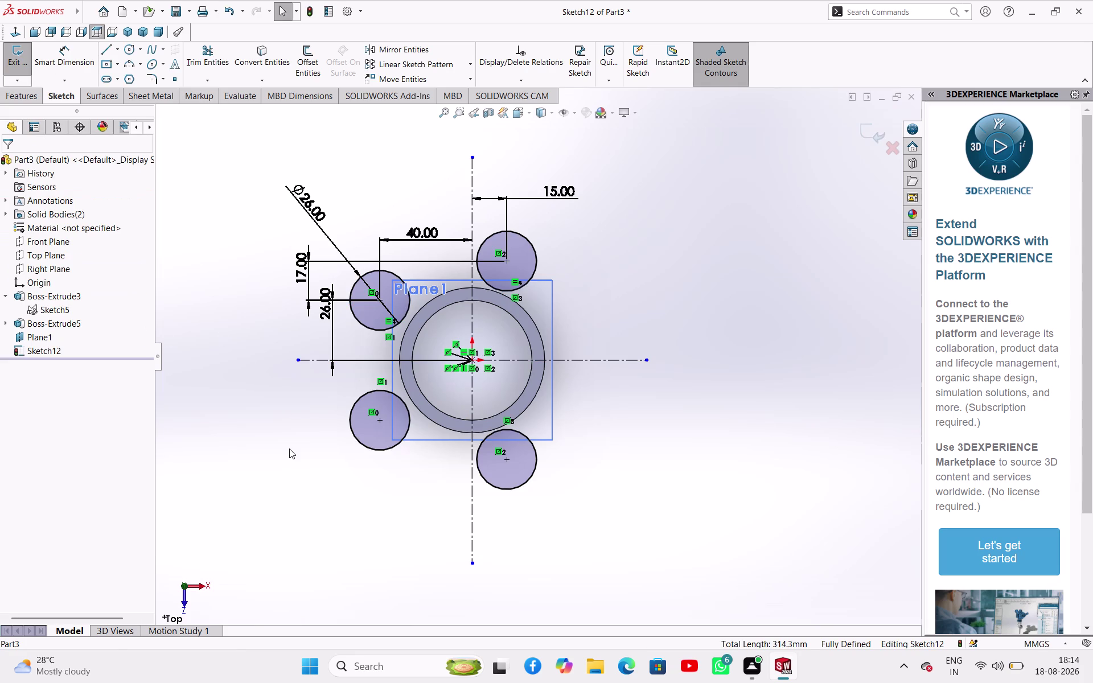
click(127, 63)
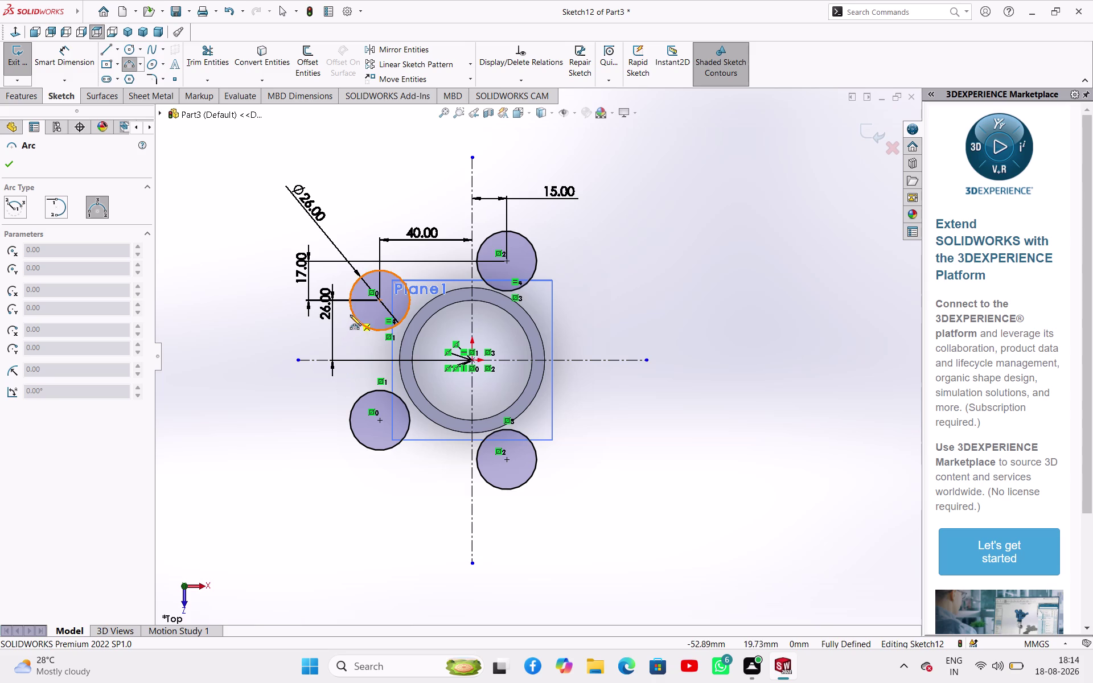
Draw three 3-point arcs linking neighbouring circles on the left, bottom and top.
click(351, 312)
click(348, 412)
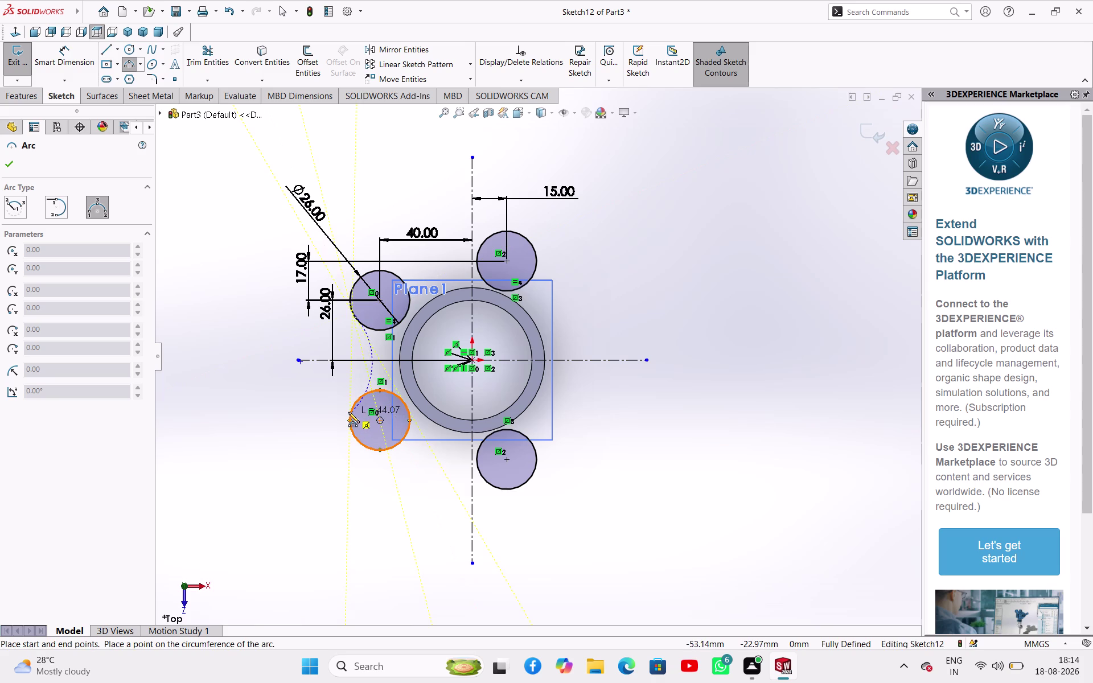
click(359, 374)
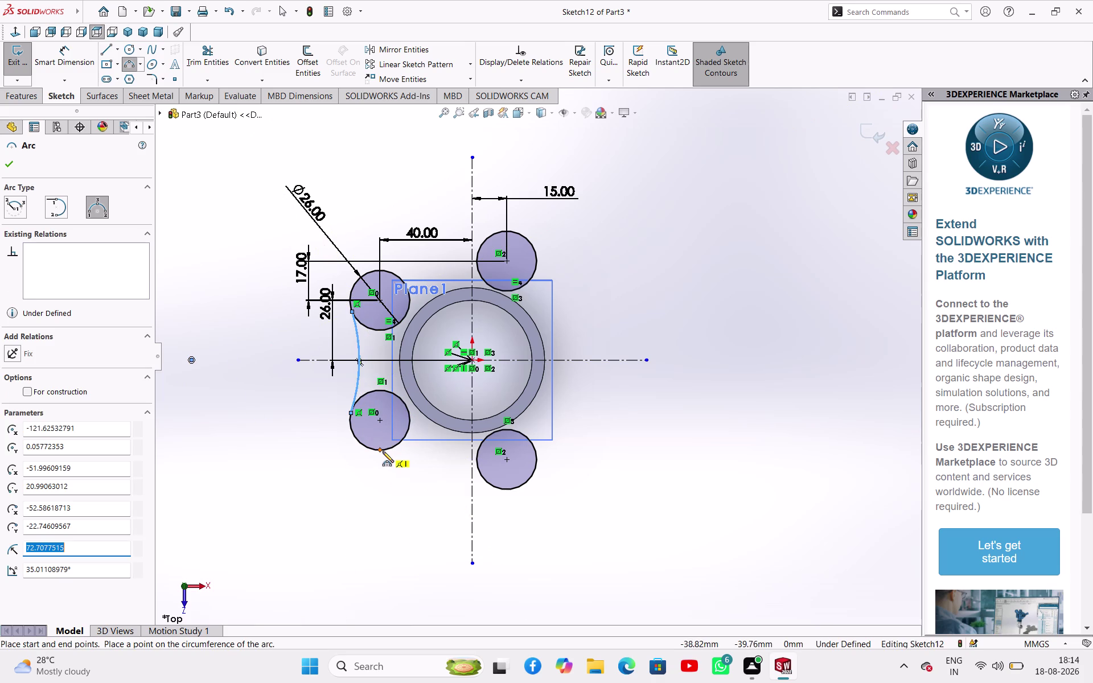
click(394, 449)
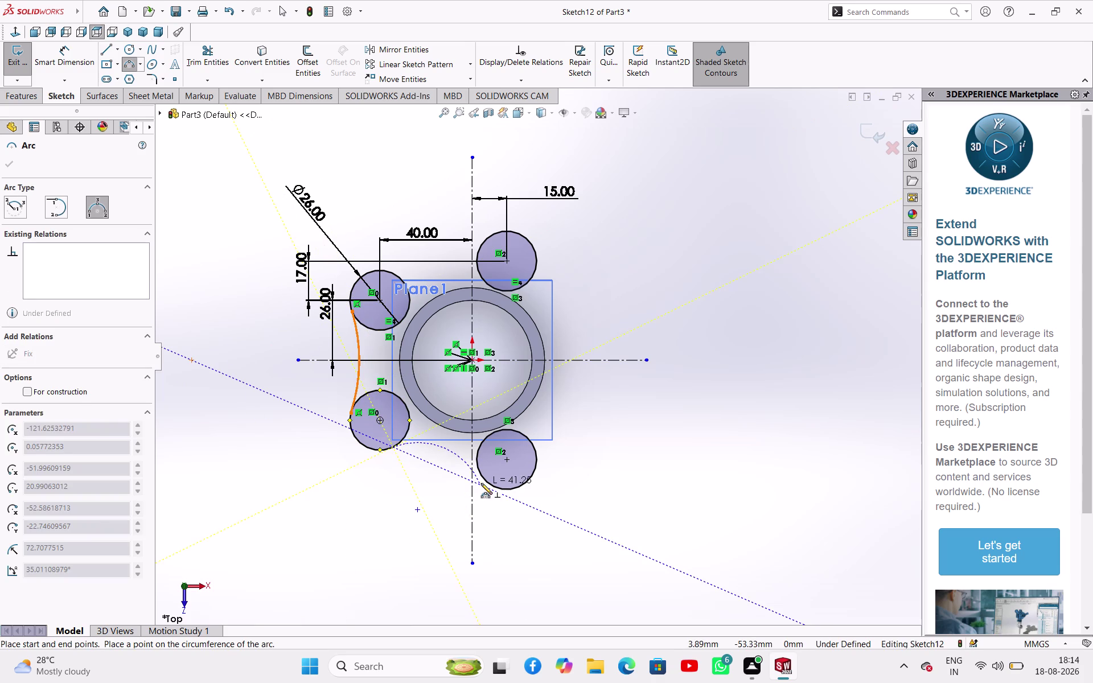
click(486, 480)
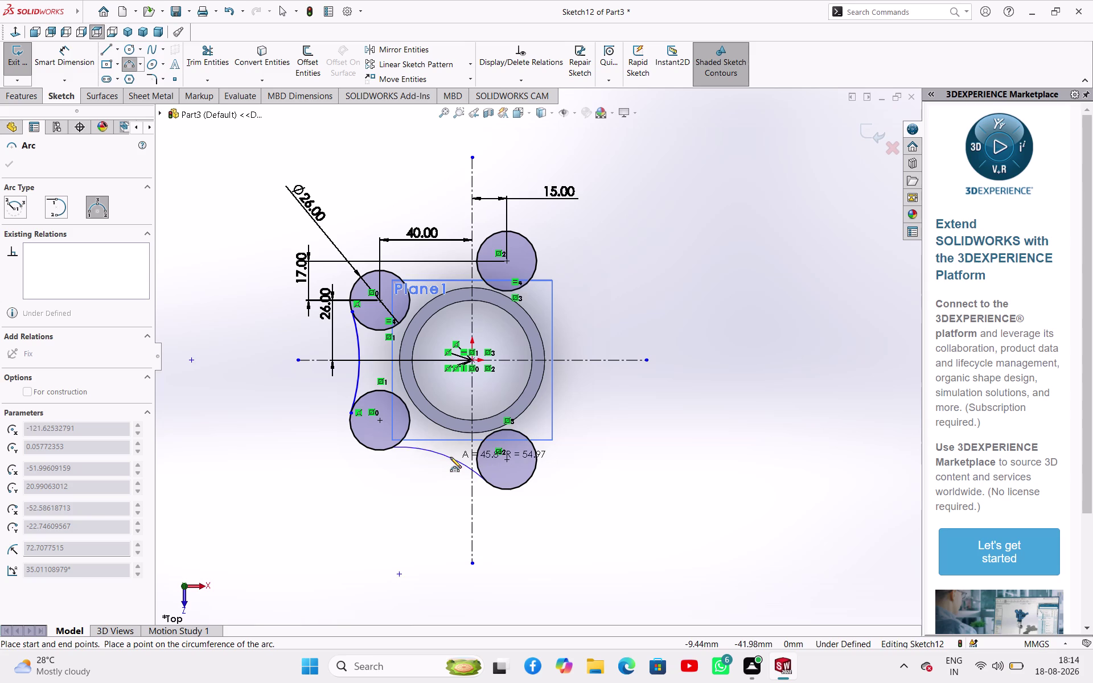
click(451, 454)
click(393, 271)
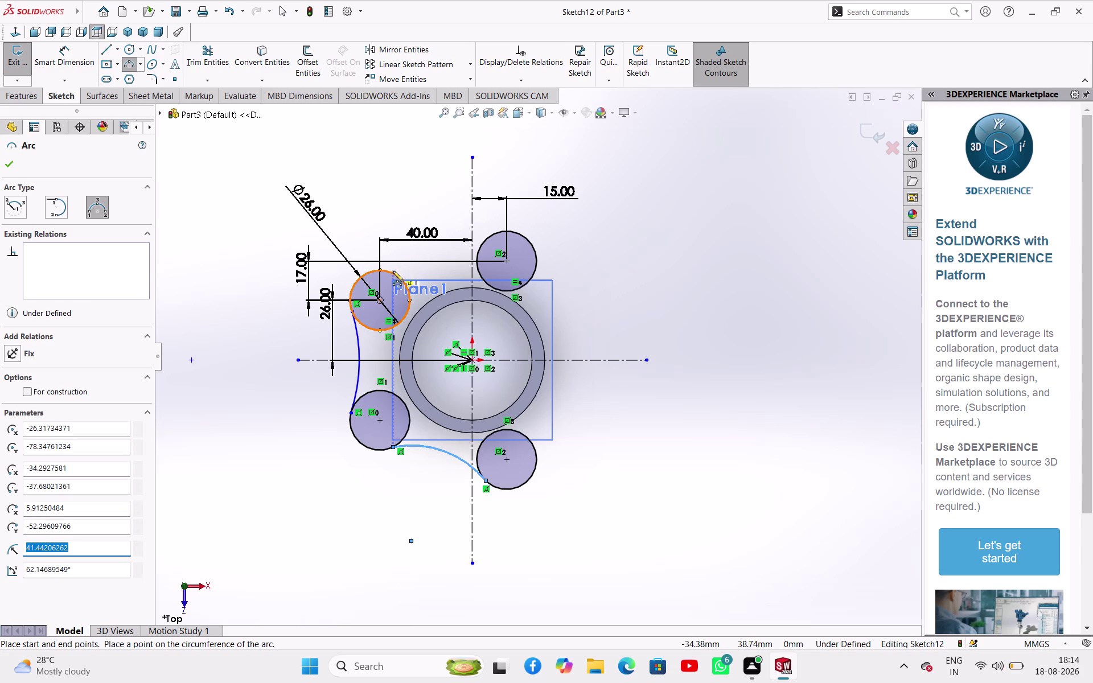
click(486, 238)
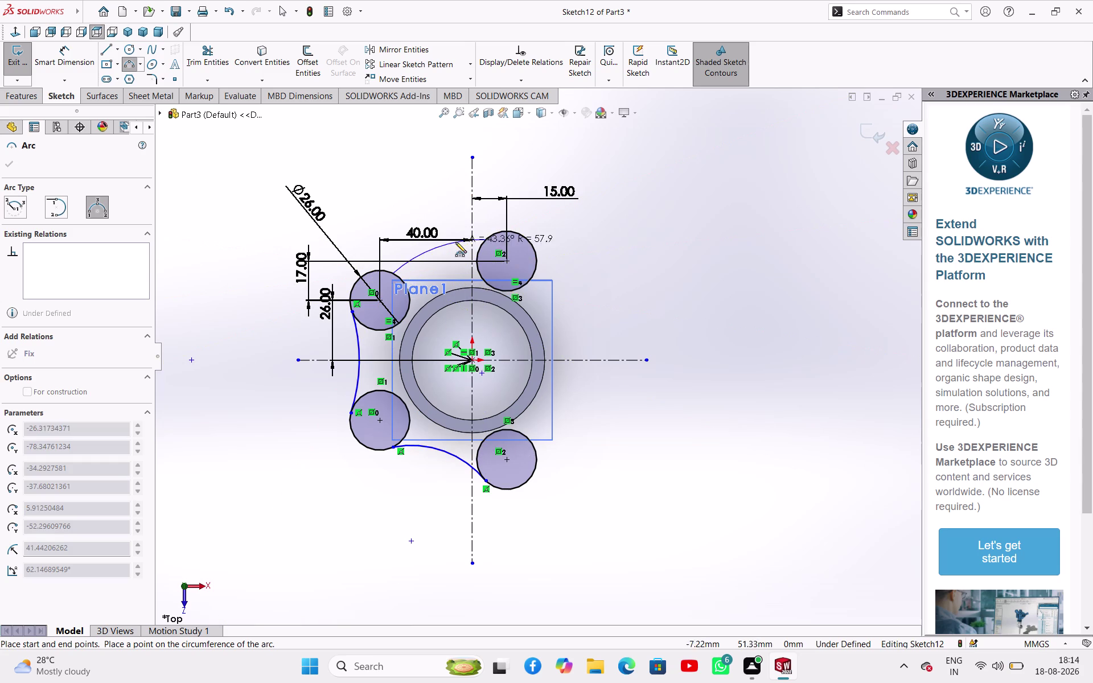
click(448, 268)
right_click(341, 207)
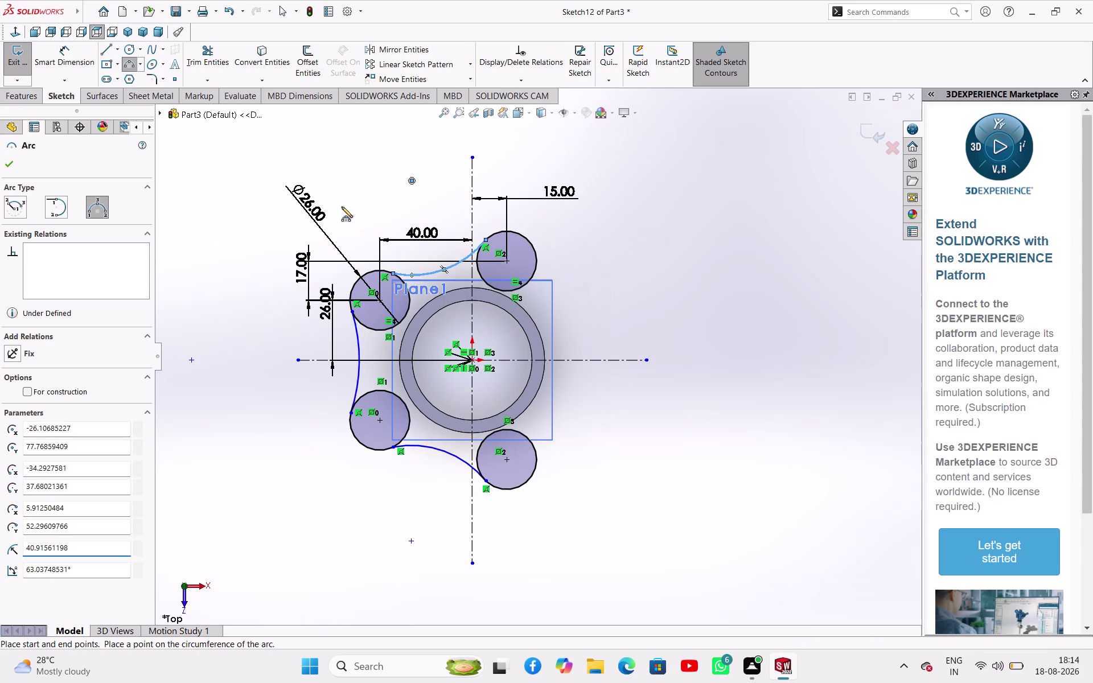
click(353, 214)
right_drag(262, 482, 241, 358)
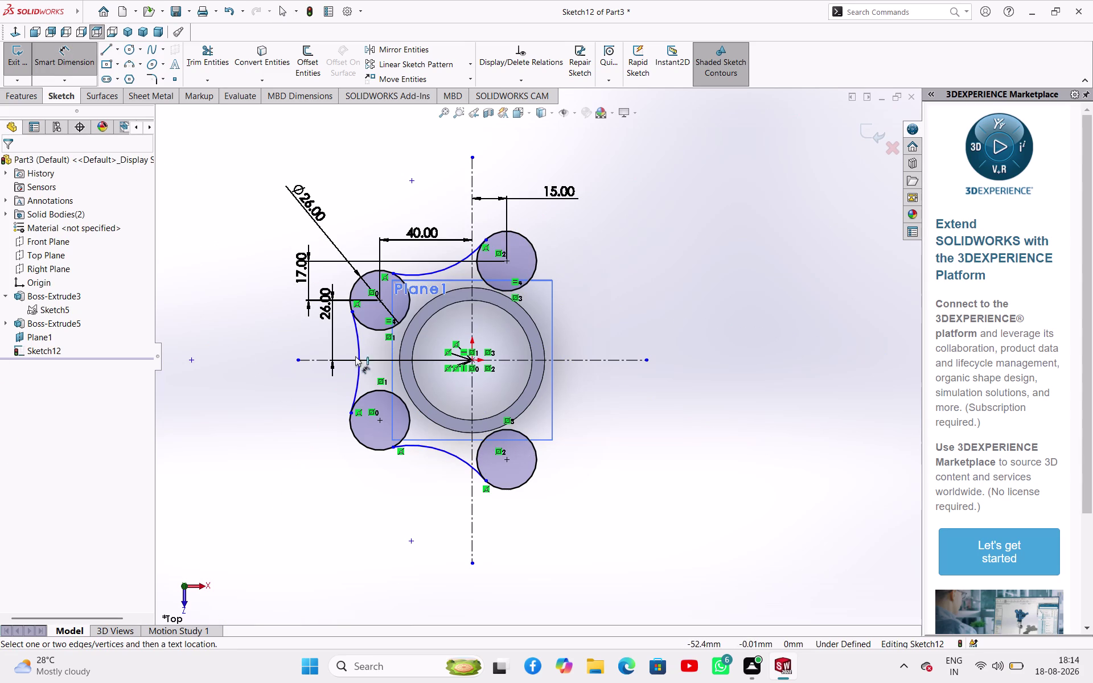
Dimension the left and bottom blending arcs at 72 mm radius.
click(358, 350)
click(272, 355)
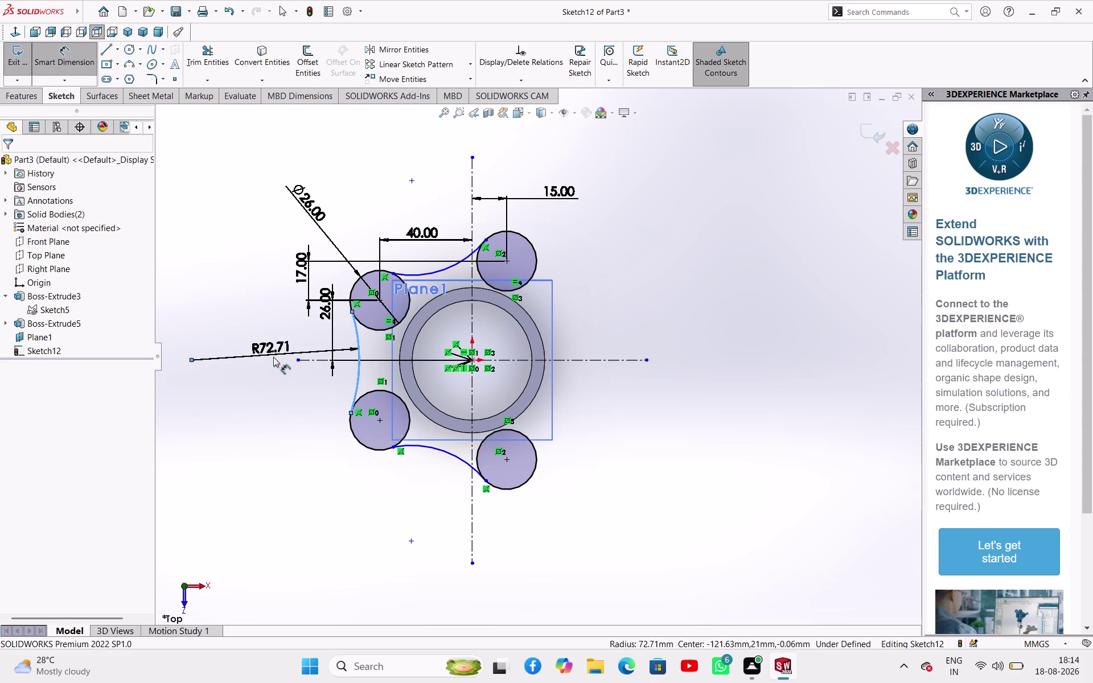
text(72)
key(Return)
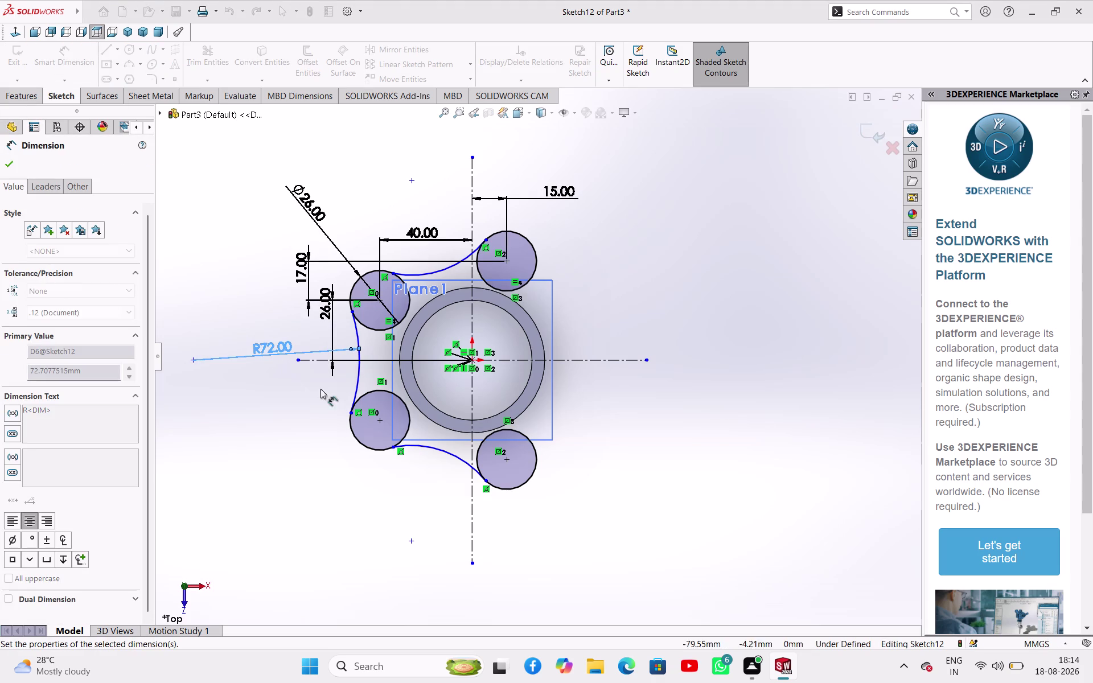
click(437, 449)
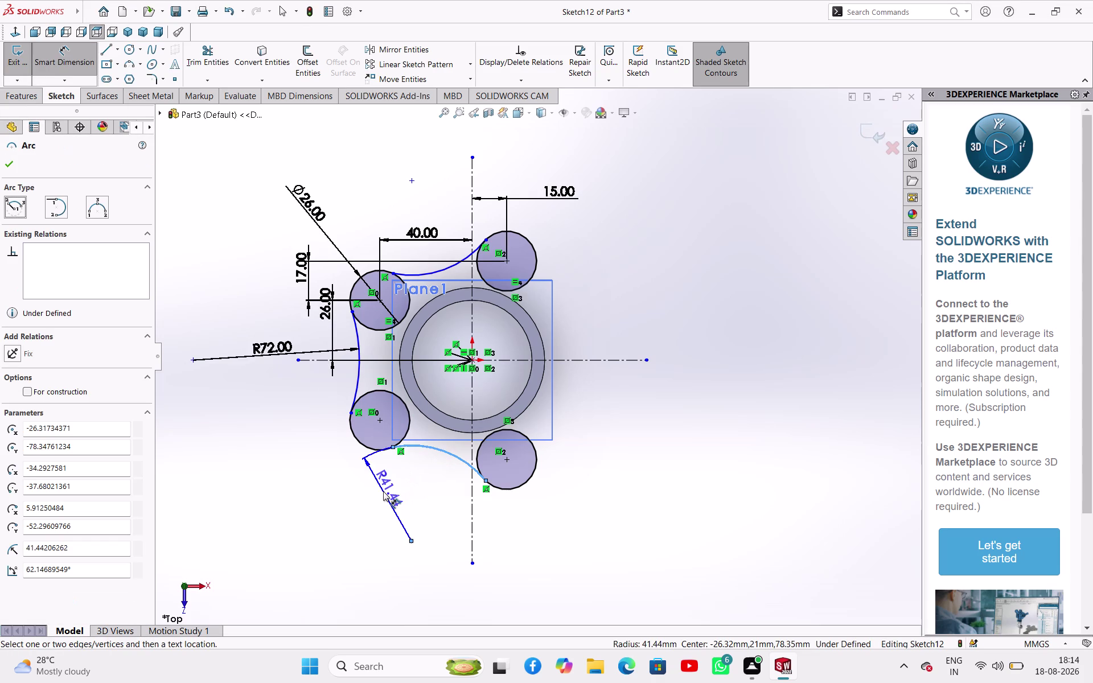
click(429, 488)
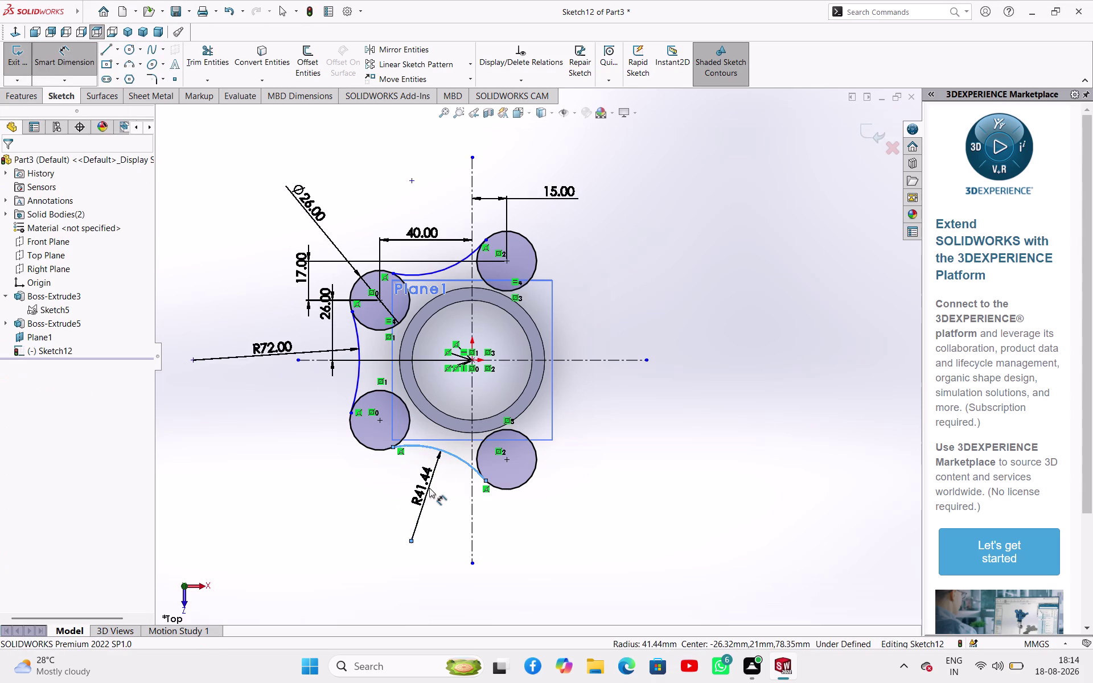
text(72)
key(Return)
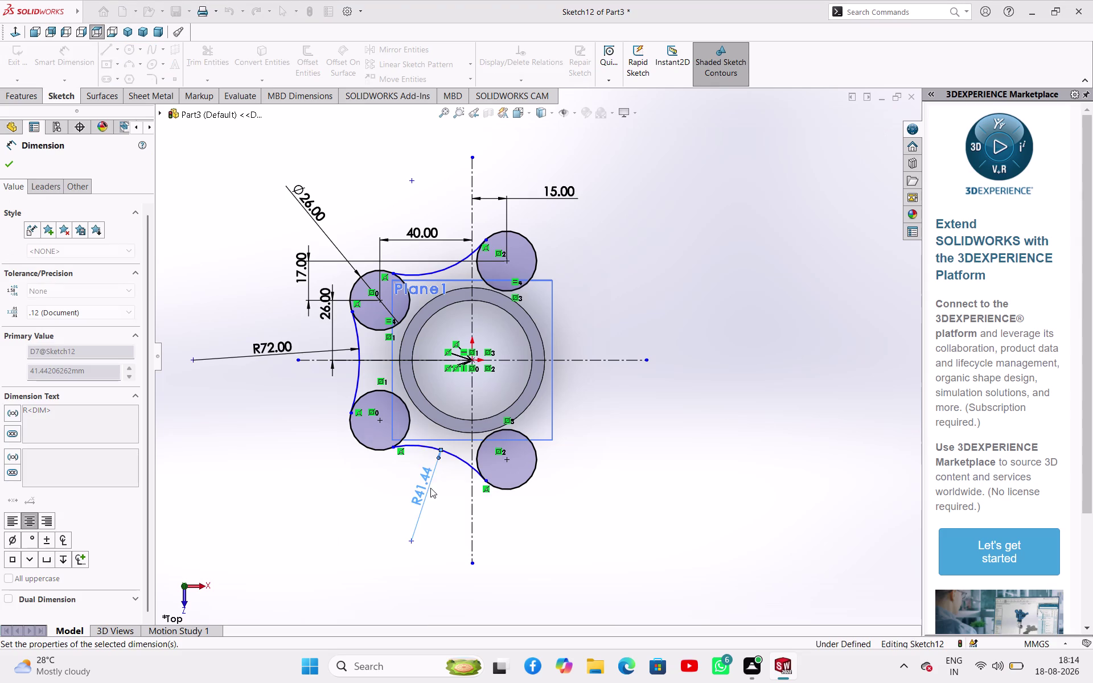
Dimension the top arc at 72 mm radius, then select the upper arc.
click(441, 271)
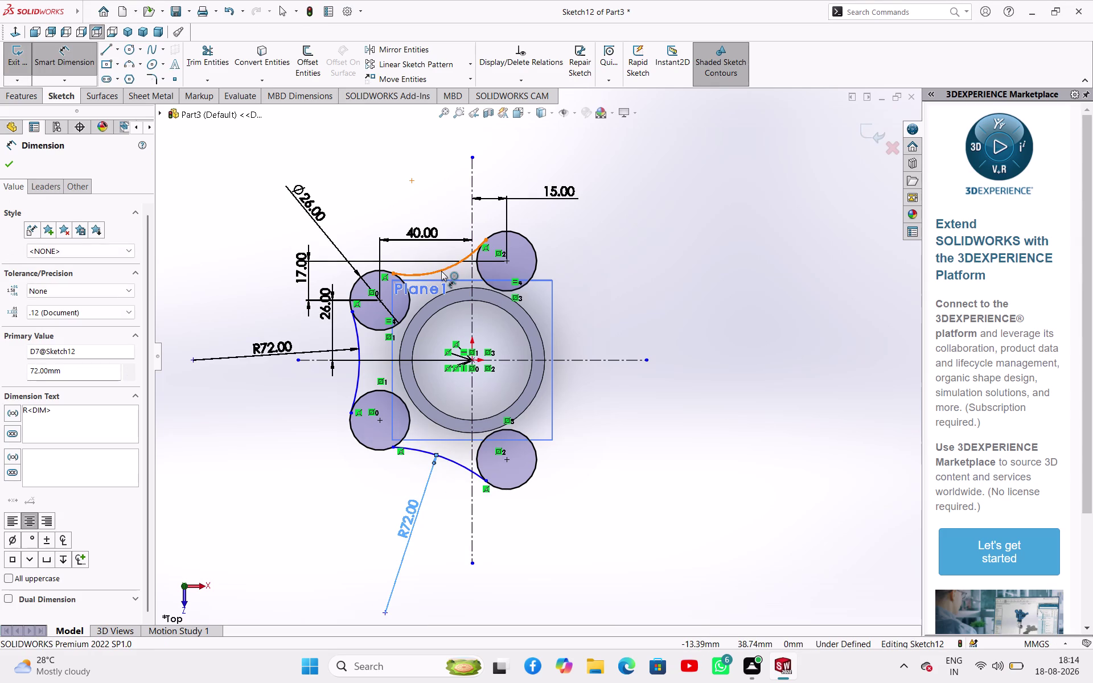
click(420, 200)
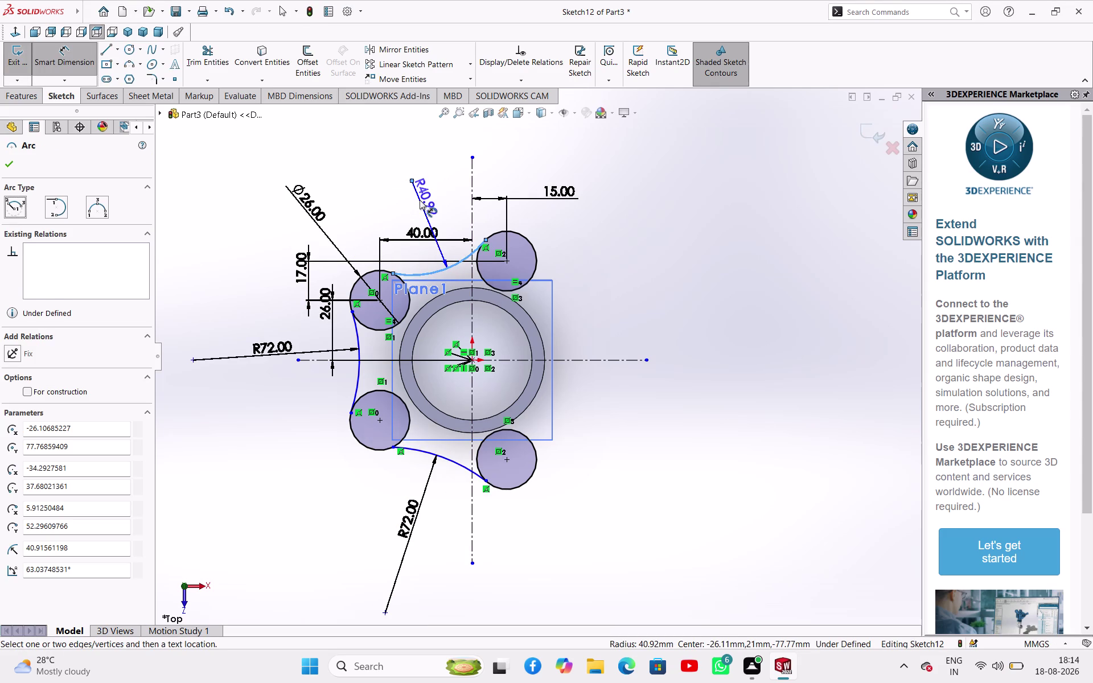
text(72)
key(Return)
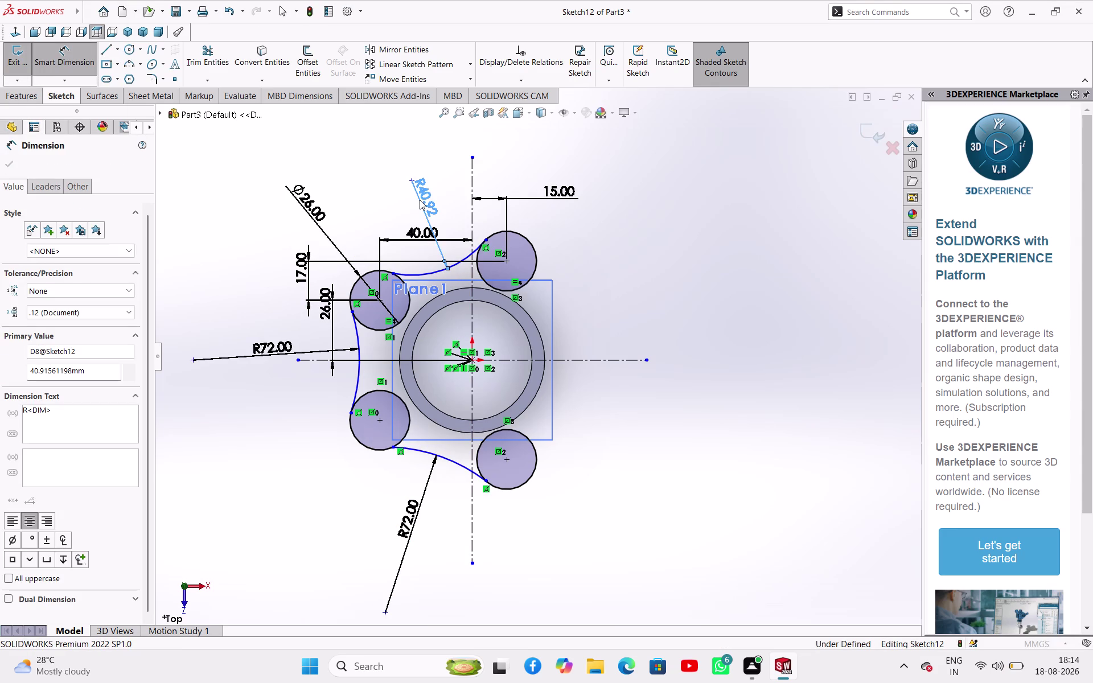
right_click(579, 250)
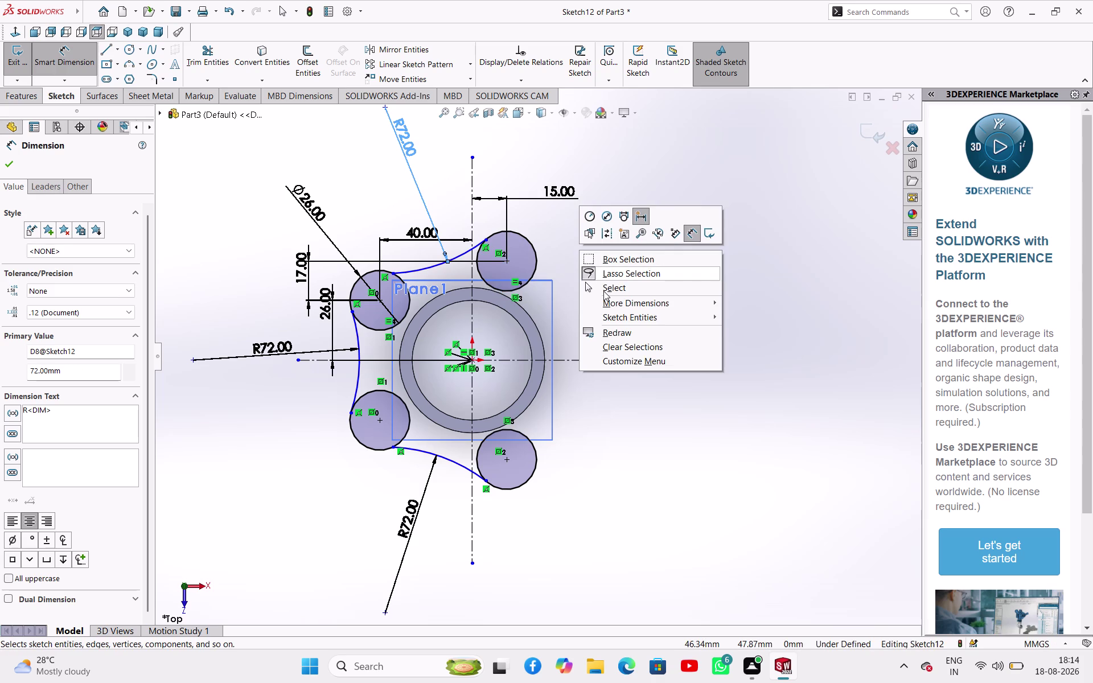
click(604, 290)
click(627, 241)
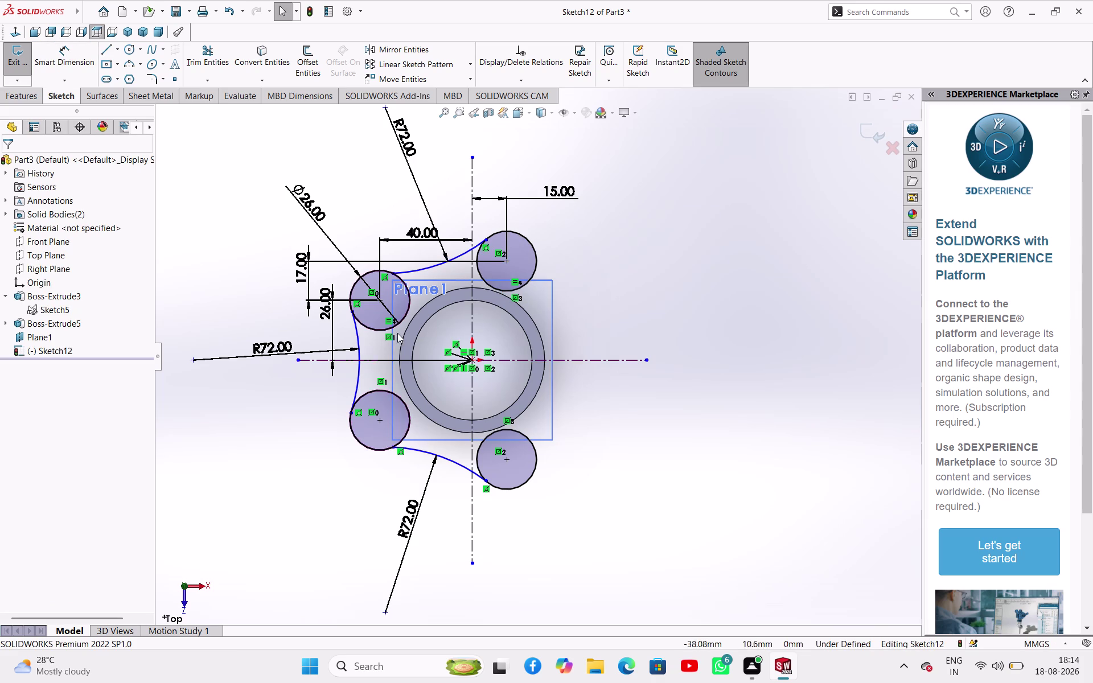
click(466, 253)
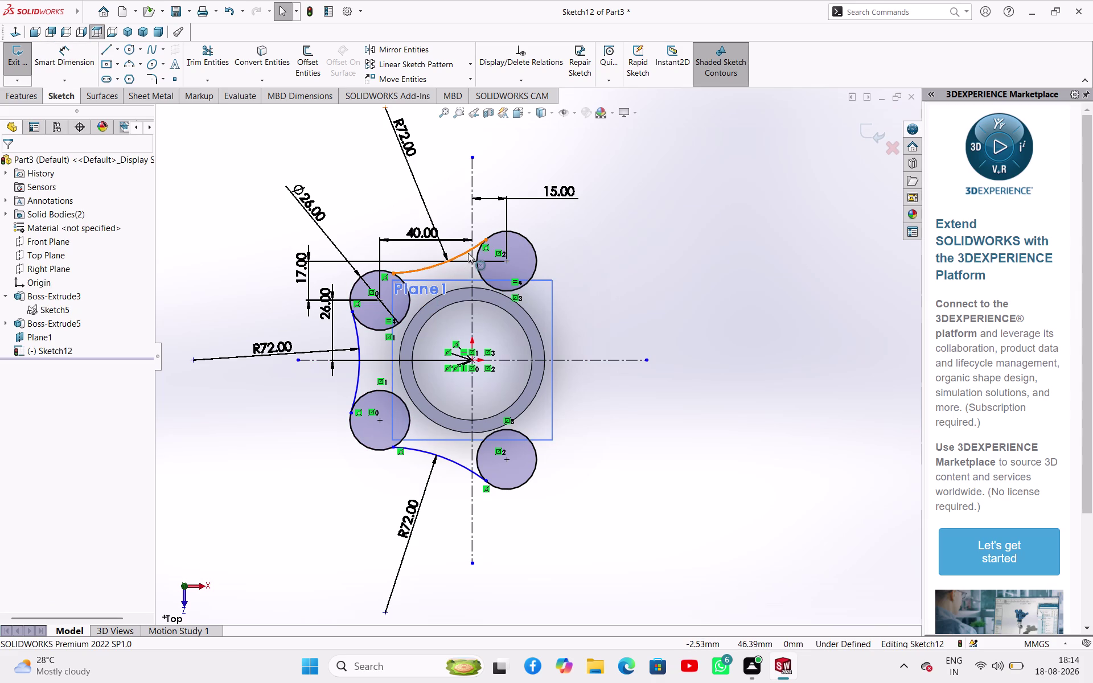
Make the upper arc tangent to the top-right and top-left circles.
click(478, 254)
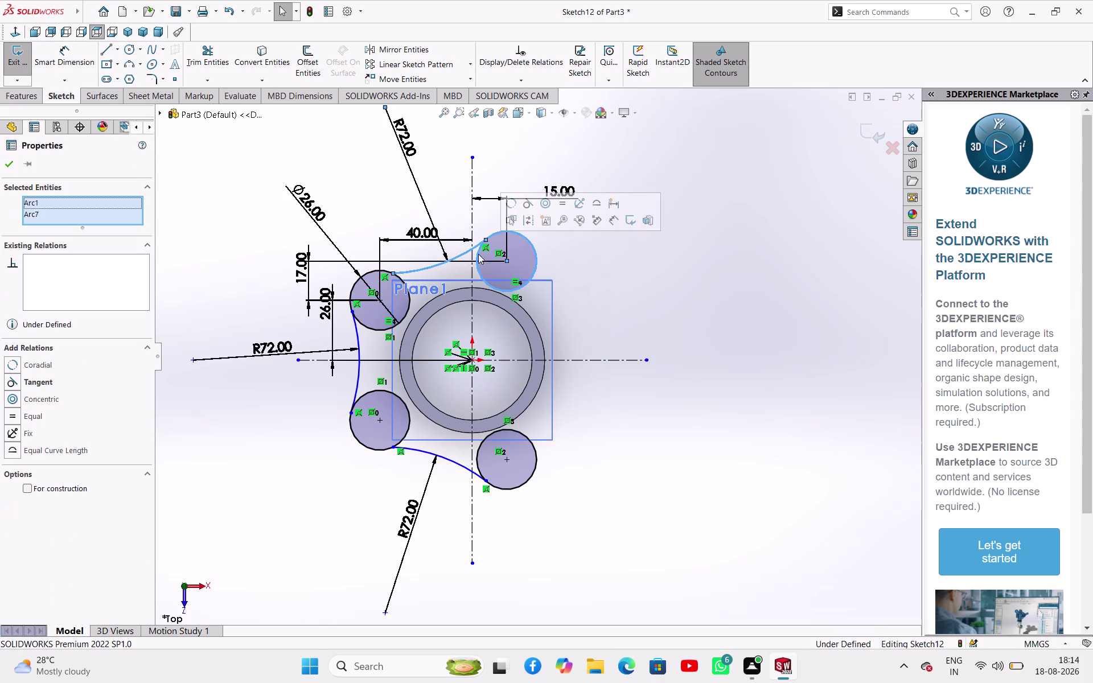
click(530, 205)
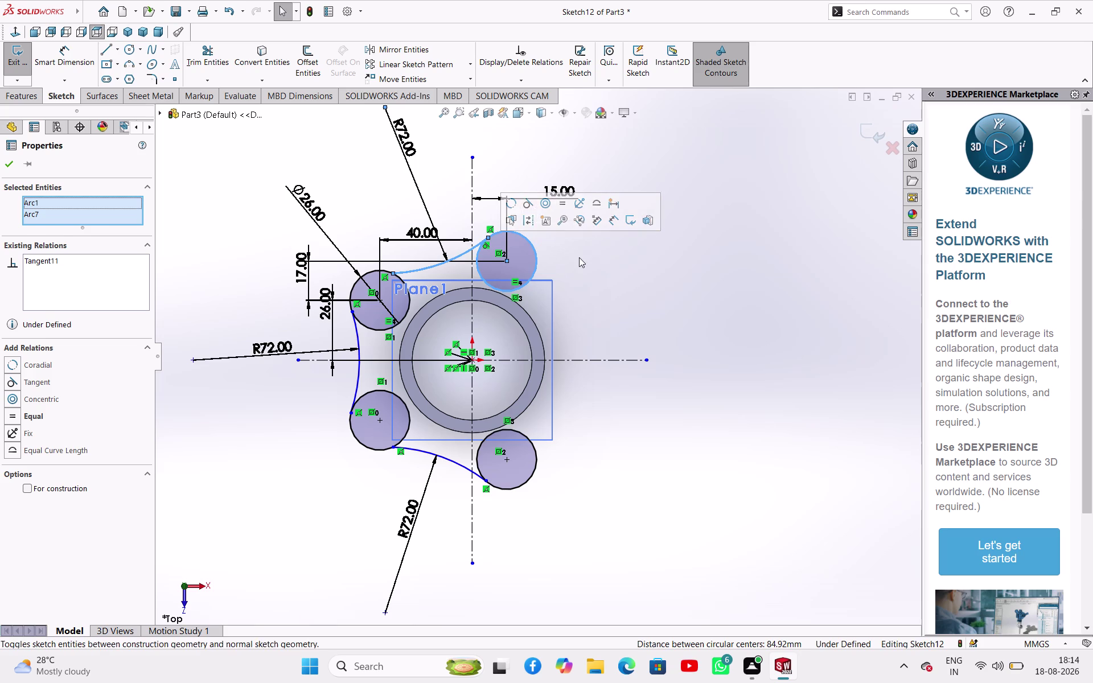
click(579, 257)
click(420, 268)
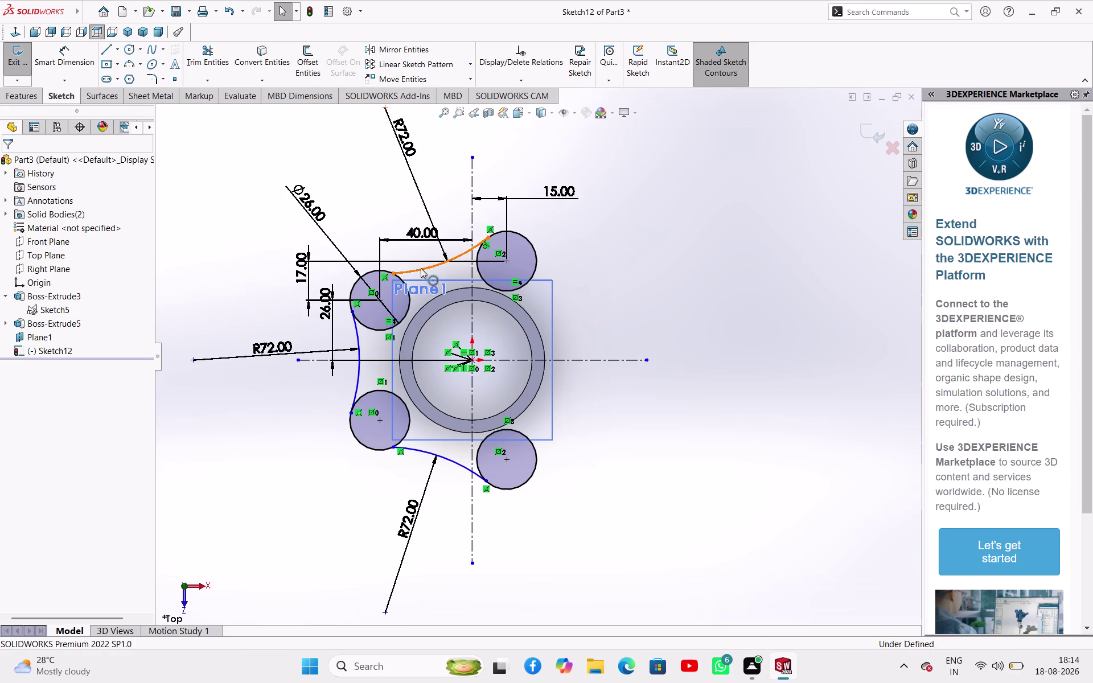
click(408, 288)
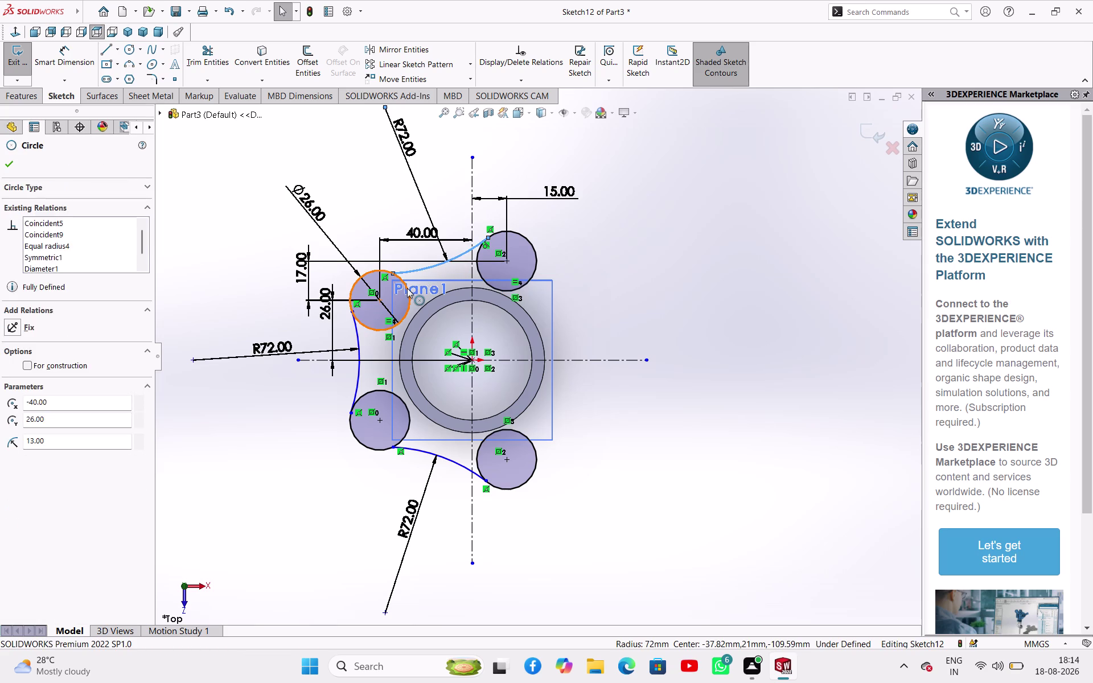
click(457, 235)
click(603, 299)
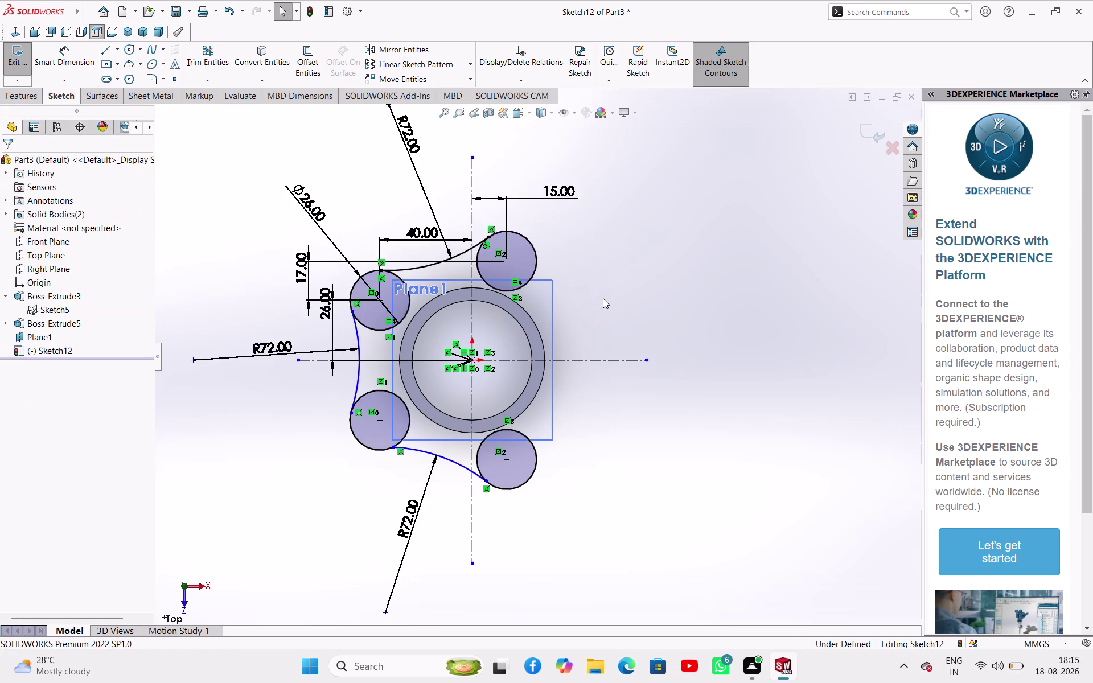
Make the left arc tangent to the top-left and bottom-left circles.
click(366, 325)
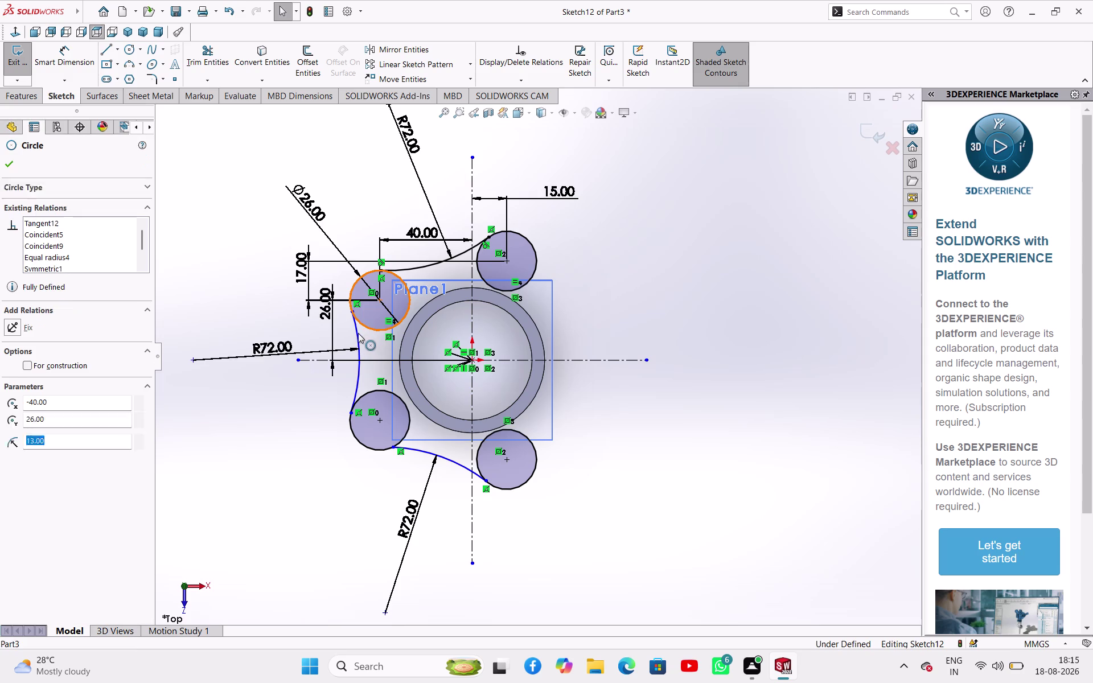
click(358, 333)
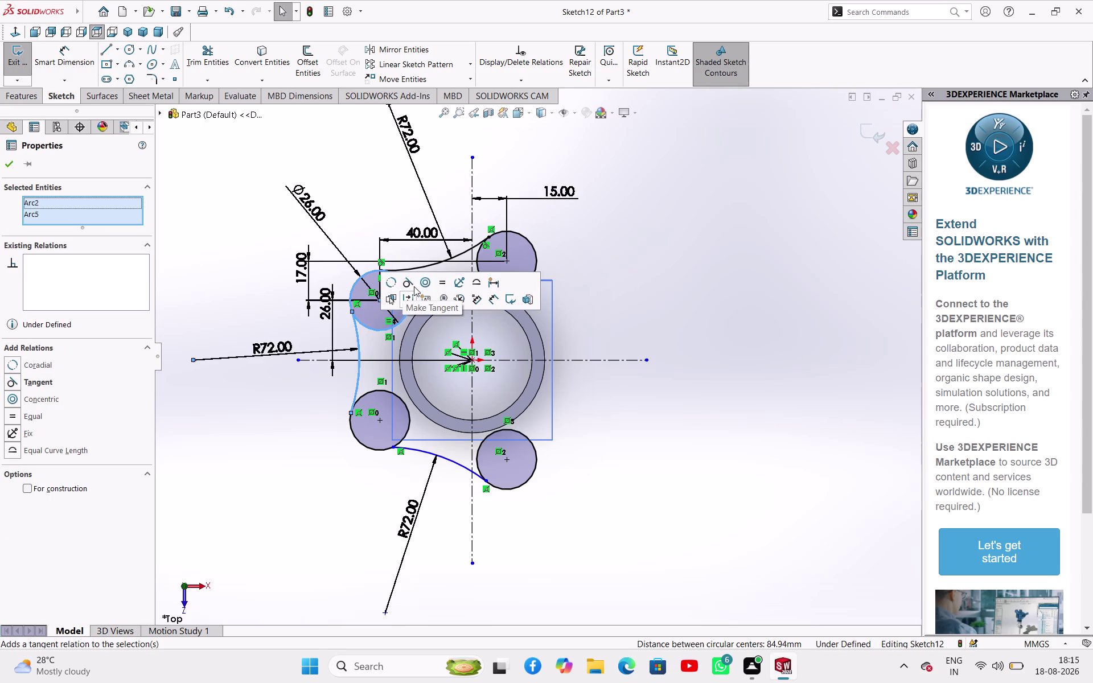
click(414, 286)
click(272, 404)
click(358, 367)
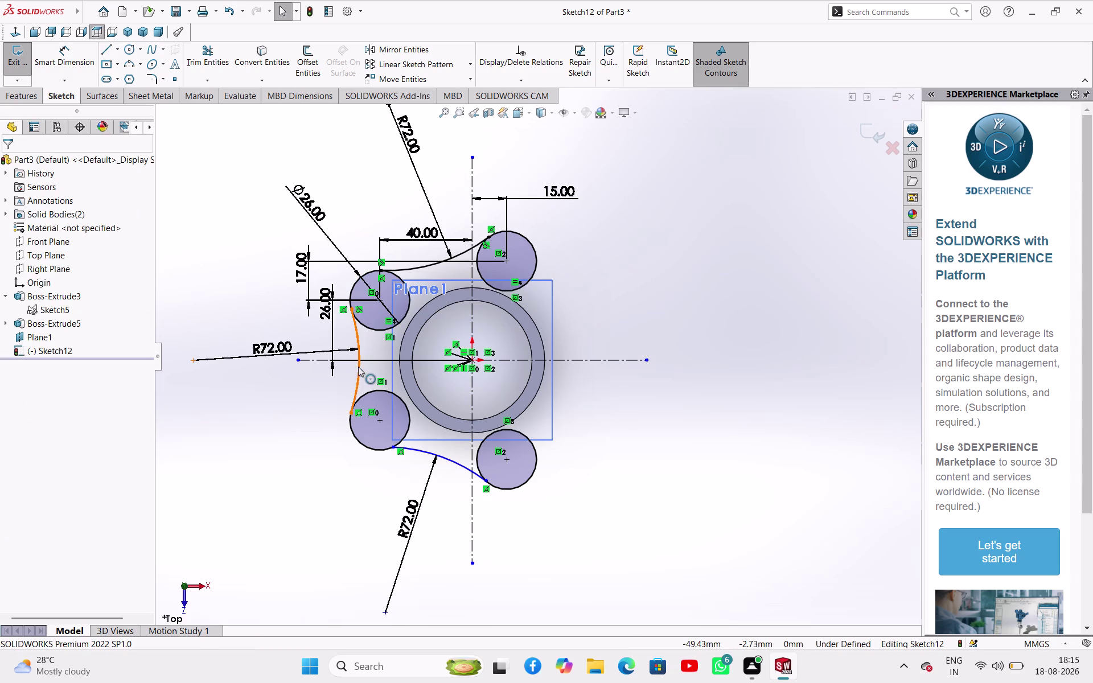
click(363, 396)
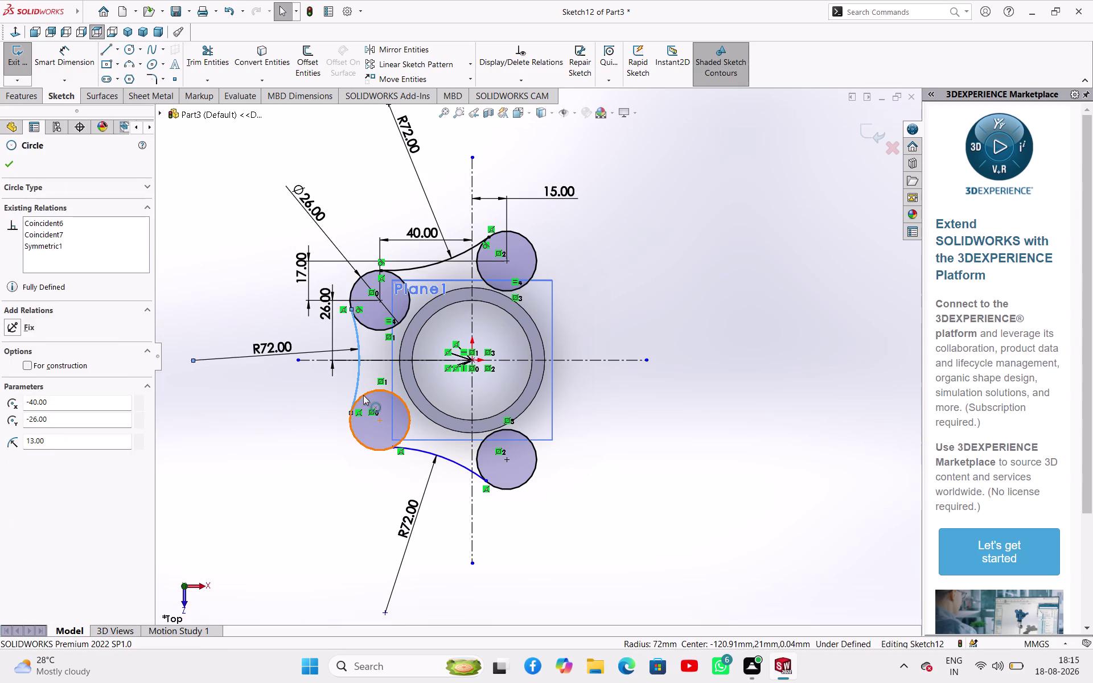
click(414, 346)
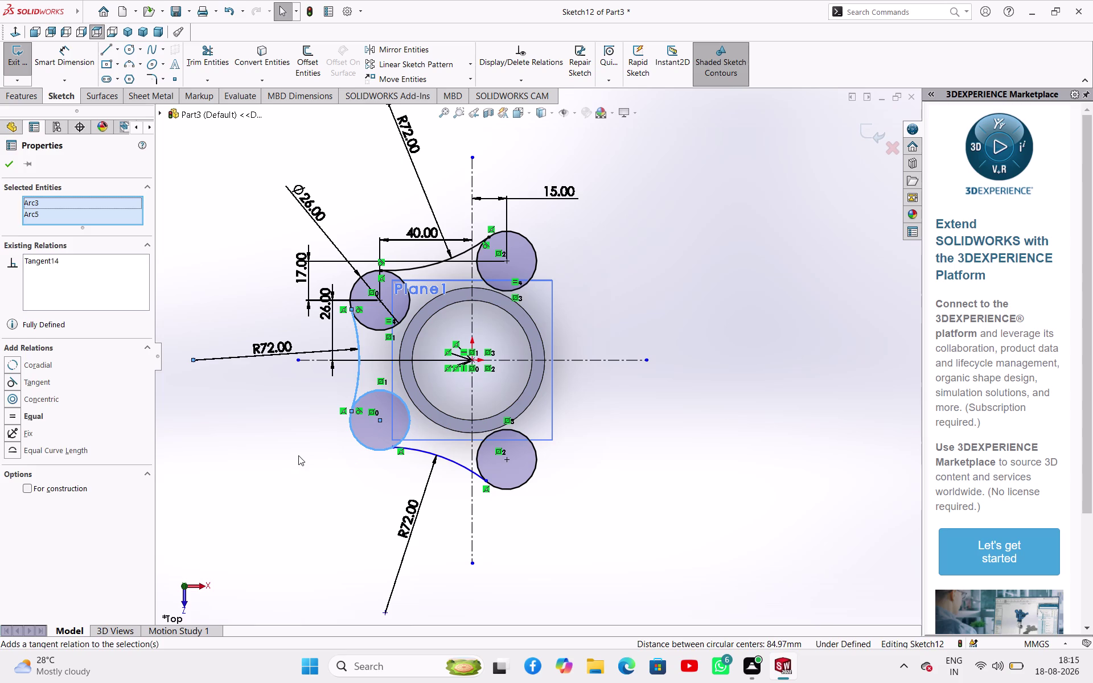
click(298, 455)
Make the lower arc tangent to the bottom-left and bottom-right circles.
click(378, 450)
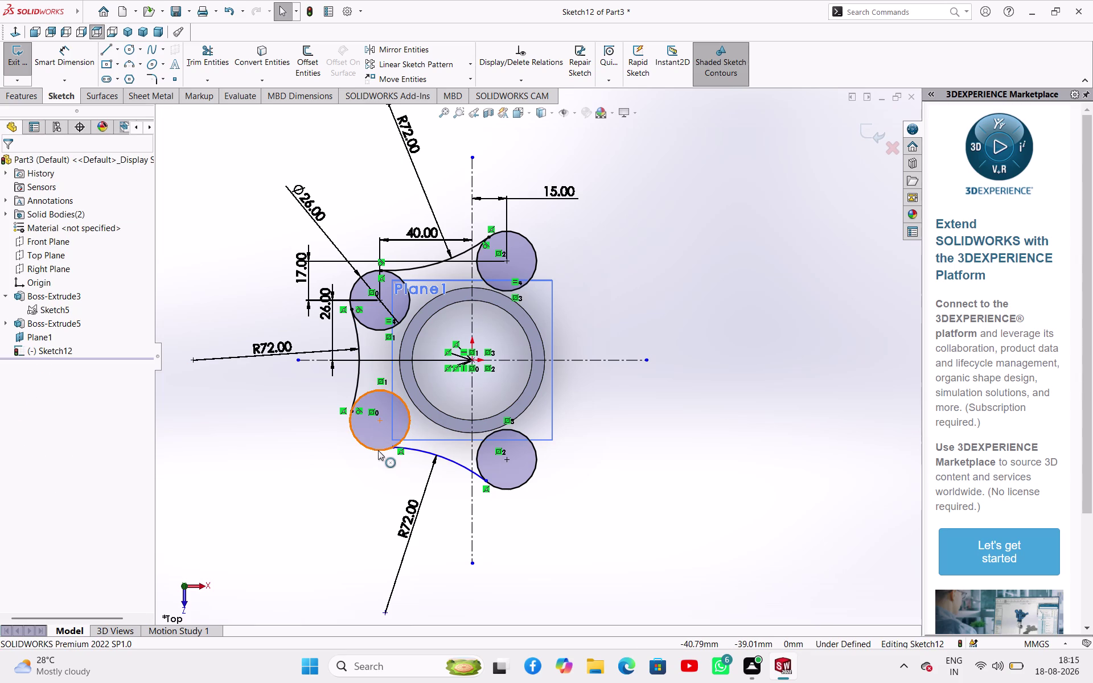
click(417, 450)
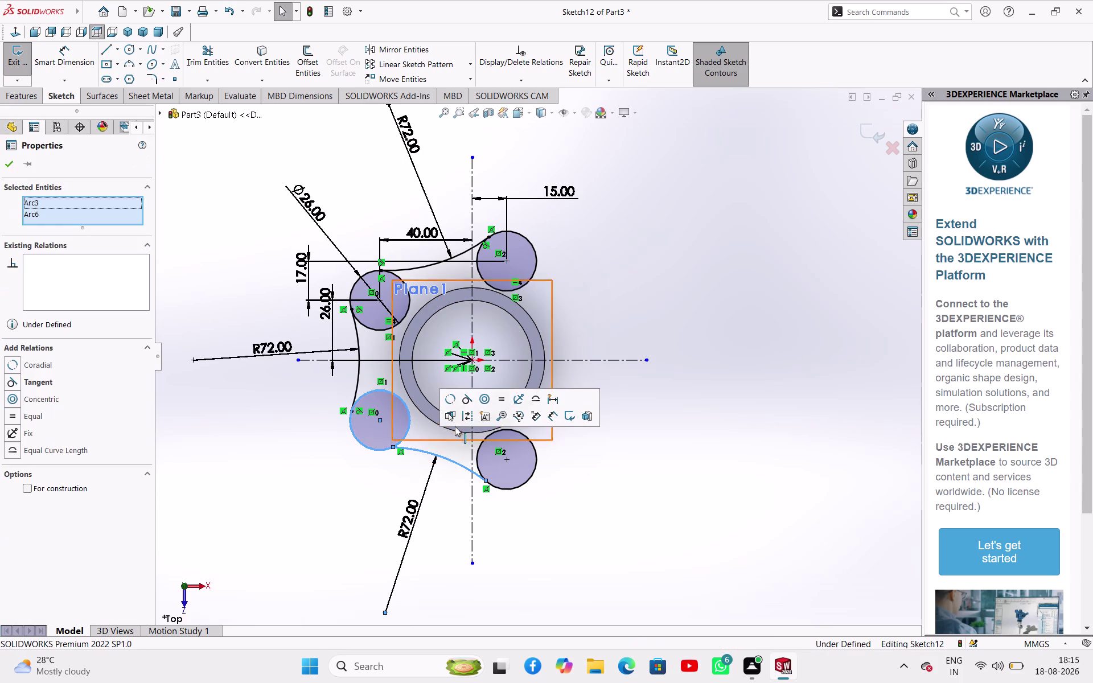
click(474, 404)
click(338, 482)
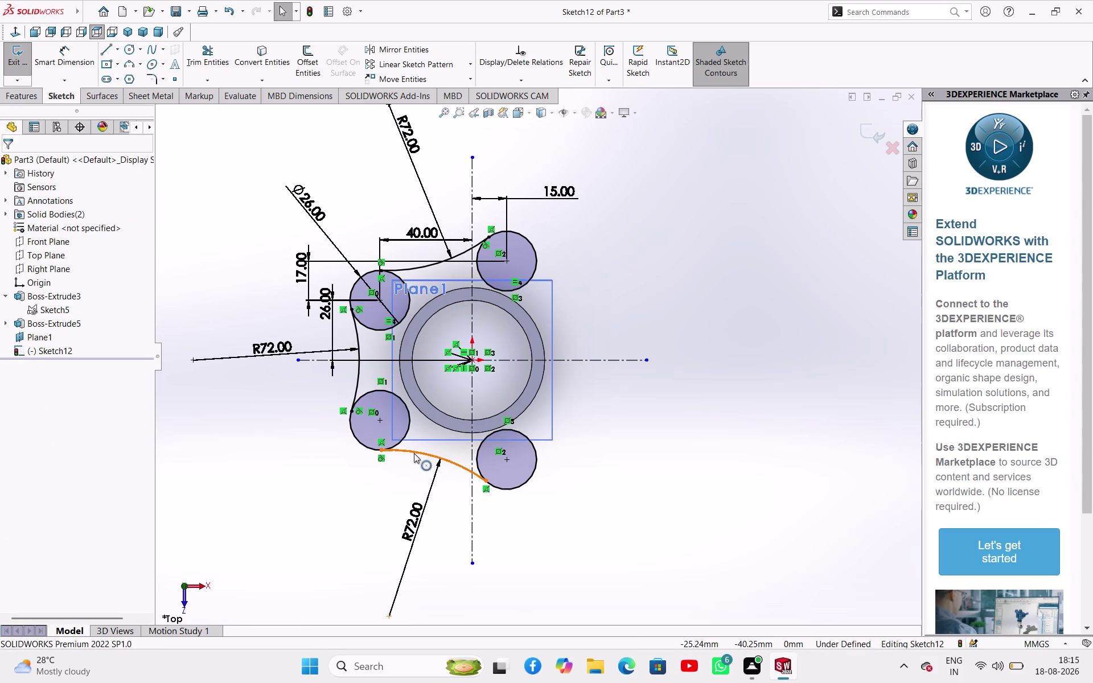
click(414, 453)
click(495, 486)
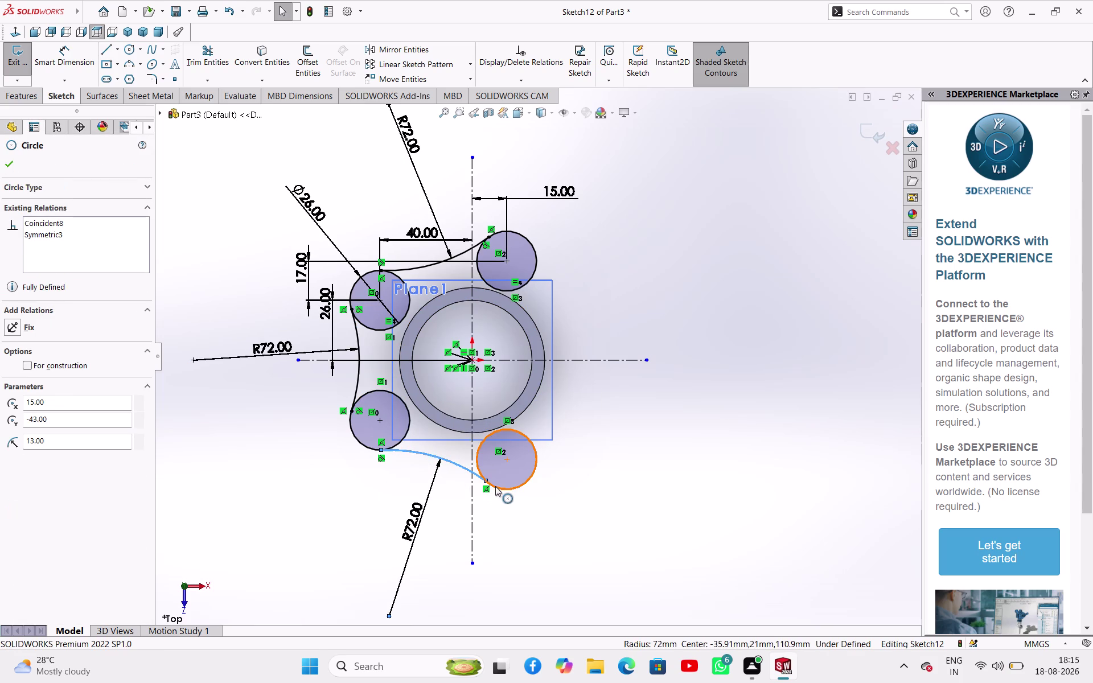
click(544, 437)
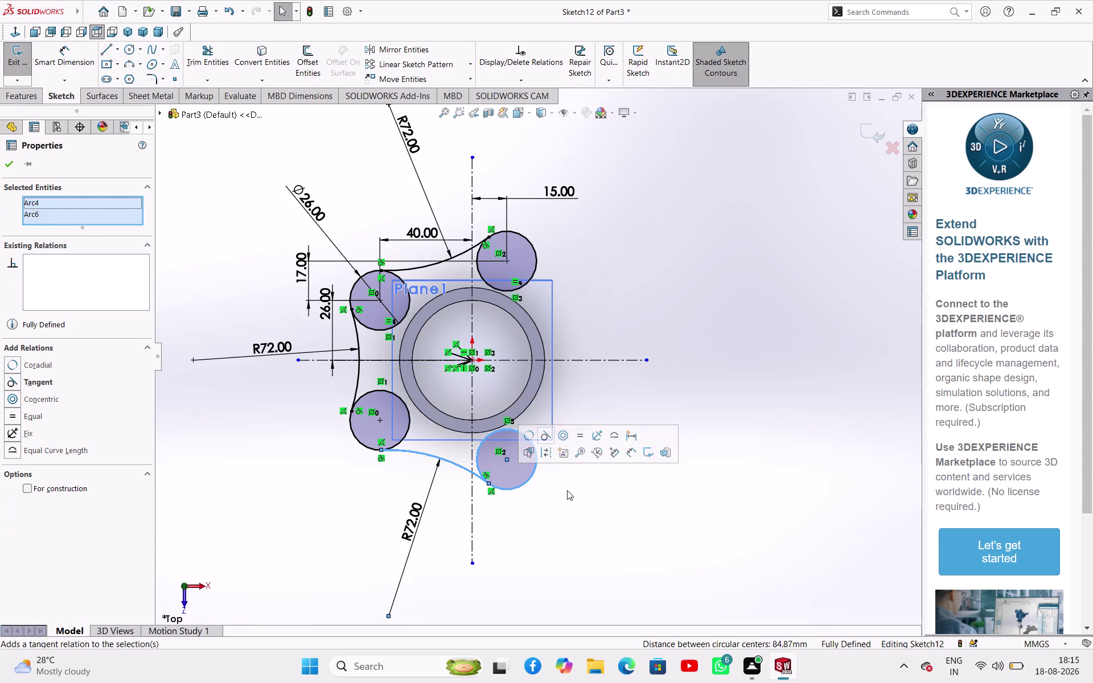
click(568, 500)
click(508, 534)
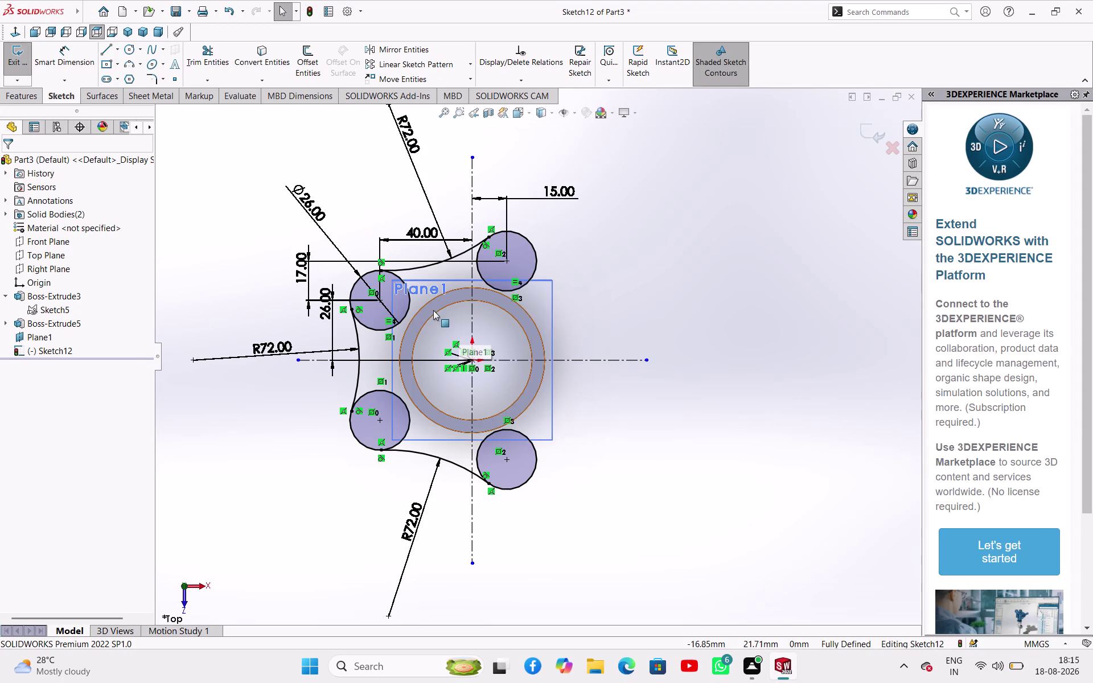
click(108, 48)
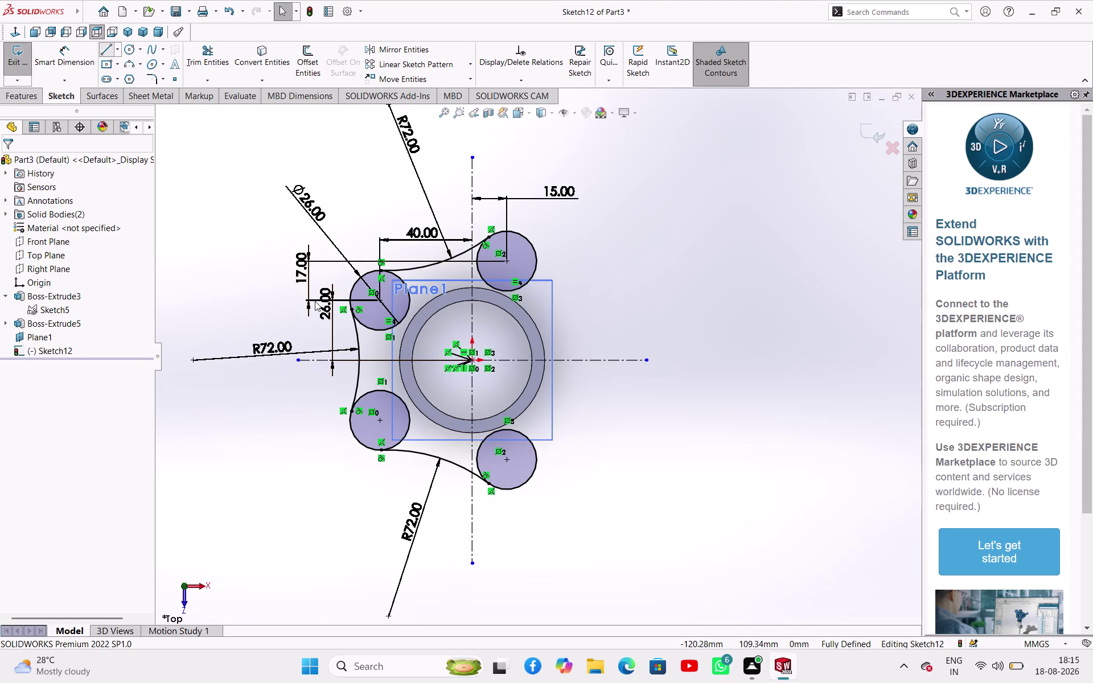
Draw one vertical line right of the ring, spanning above and below the centerline.
click(638, 313)
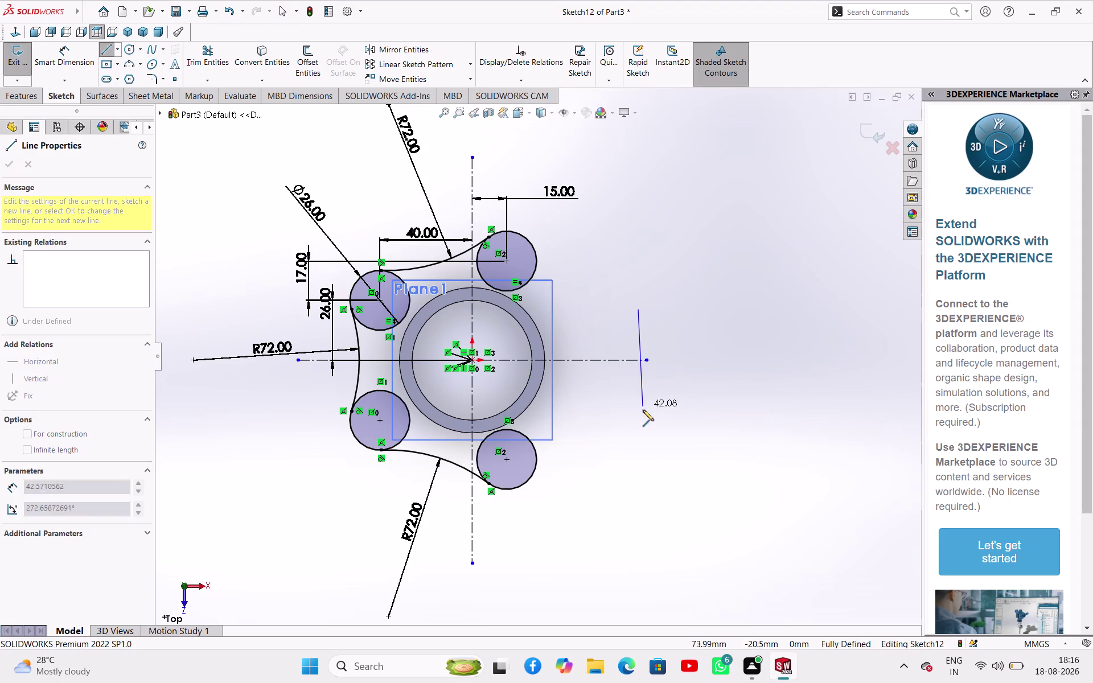
click(643, 416)
right_click(666, 399)
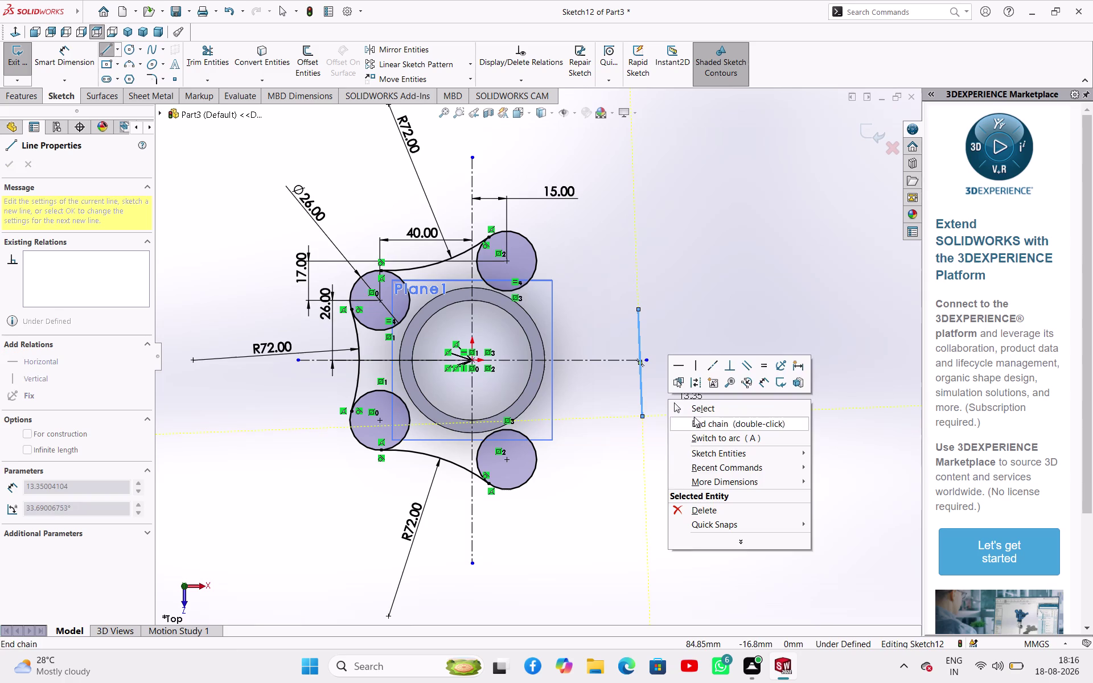
click(691, 409)
click(603, 533)
click(642, 405)
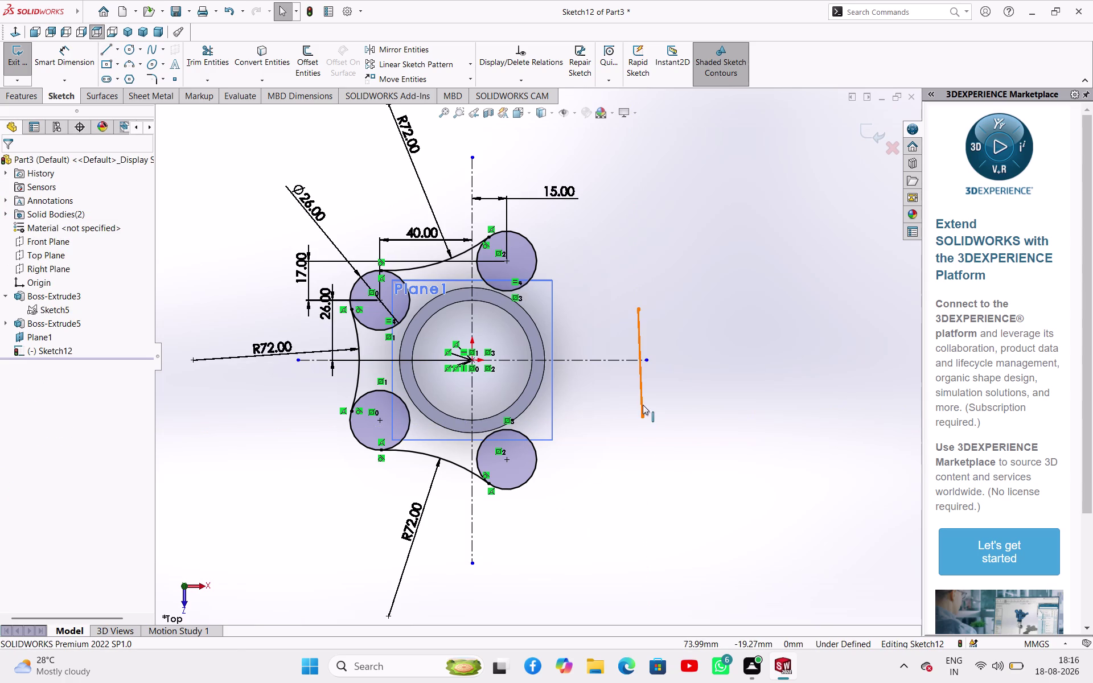
click(694, 356)
click(652, 464)
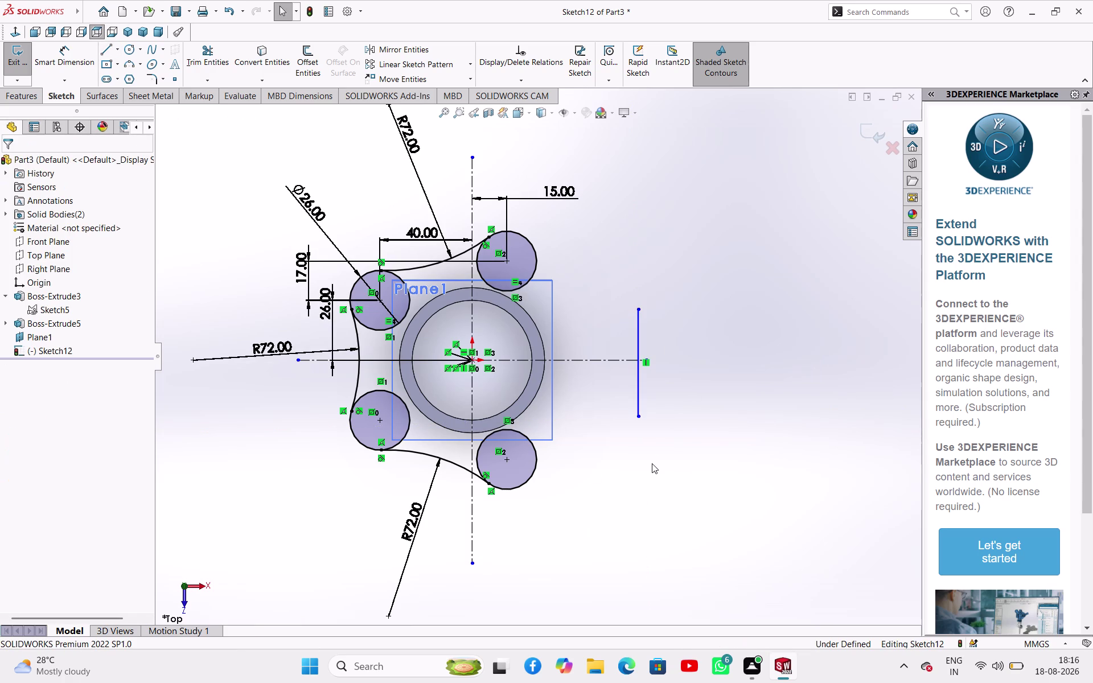
right_drag(255, 498, 255, 424)
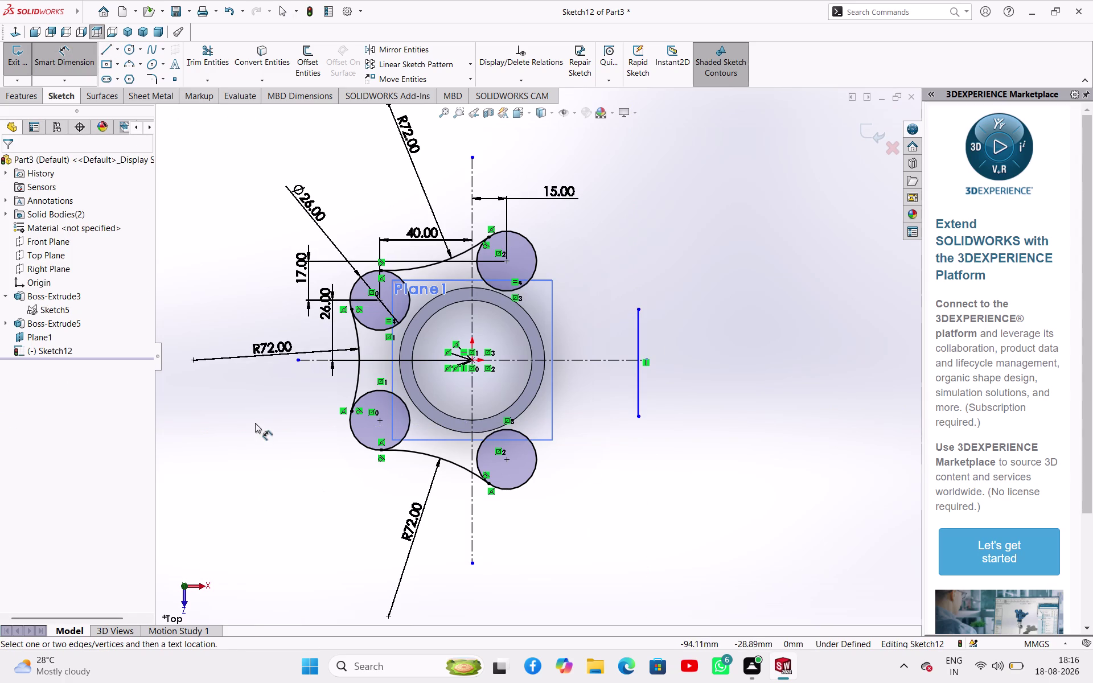
Dimension the vertical line 87 mm from the sketch origin.
right_drag(255, 424, 255, 423)
click(472, 361)
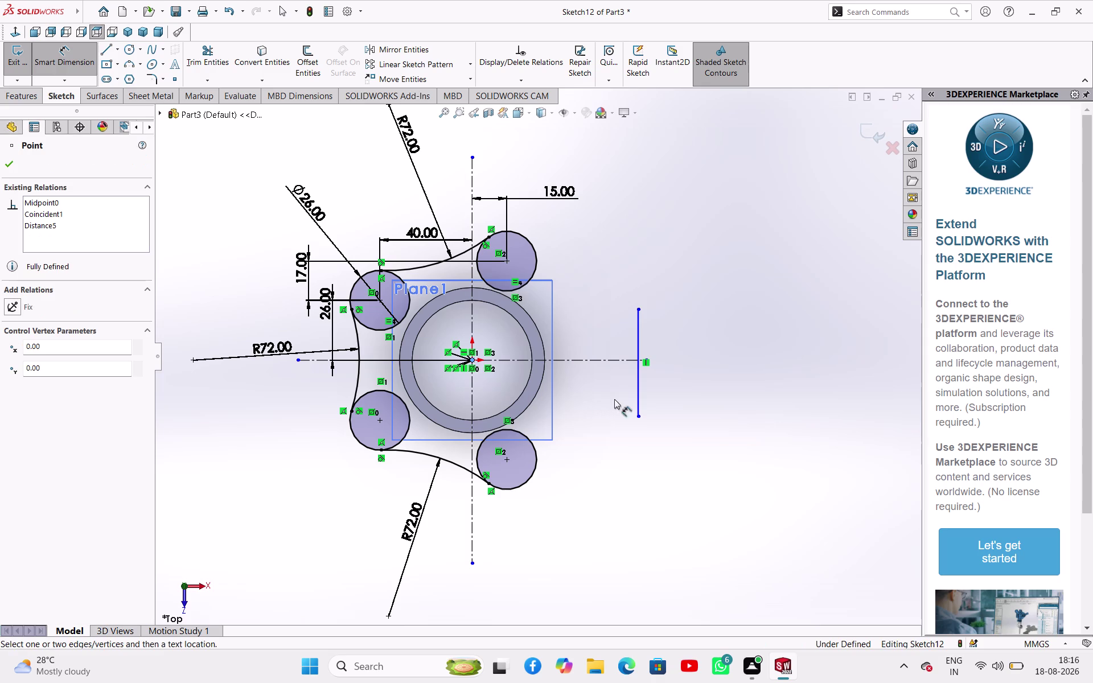
click(639, 401)
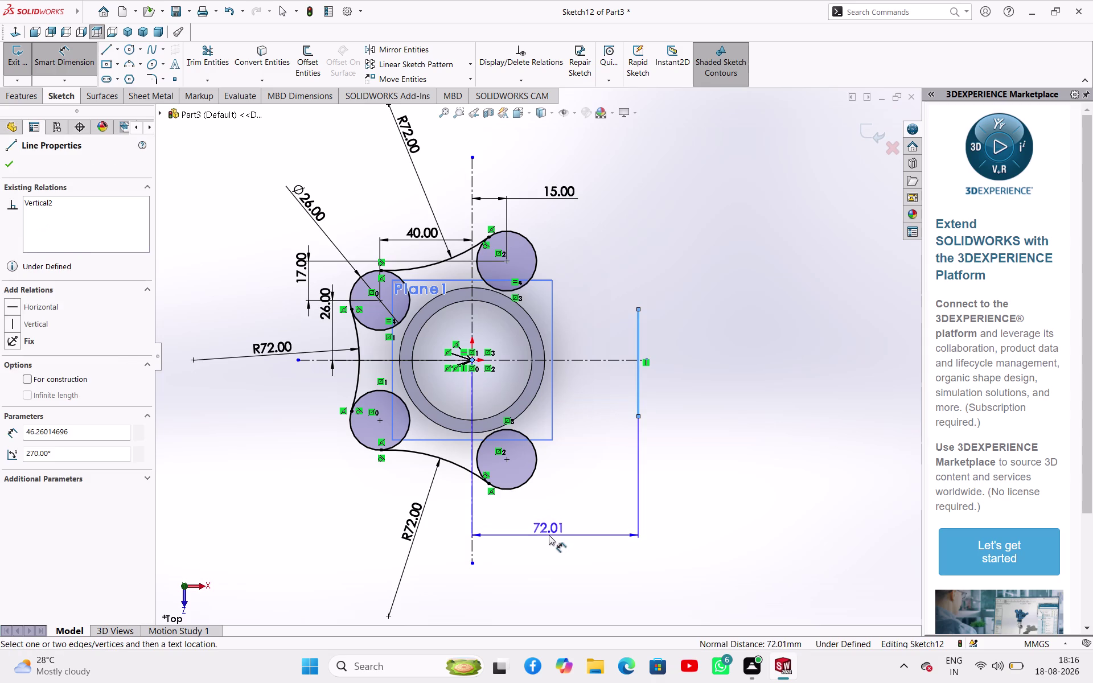
click(549, 535)
text(87)
key(Return)
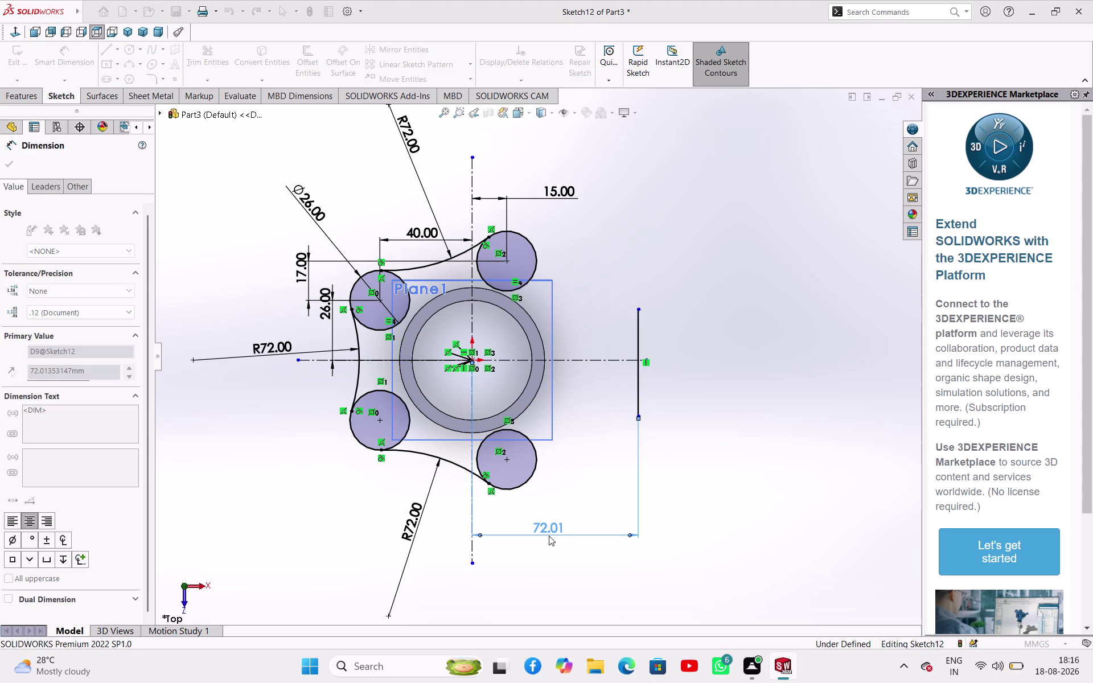
right_click(731, 353)
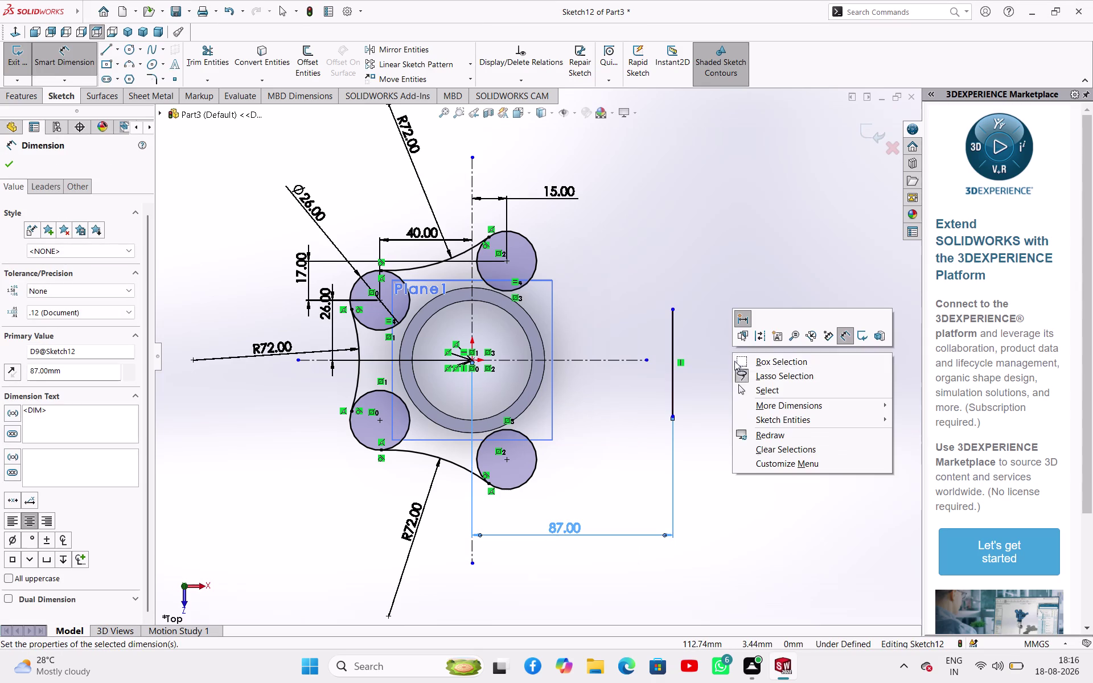
click(749, 391)
Extend the horizontal centerline past the vertical line.
drag(648, 363, 755, 366)
click(741, 449)
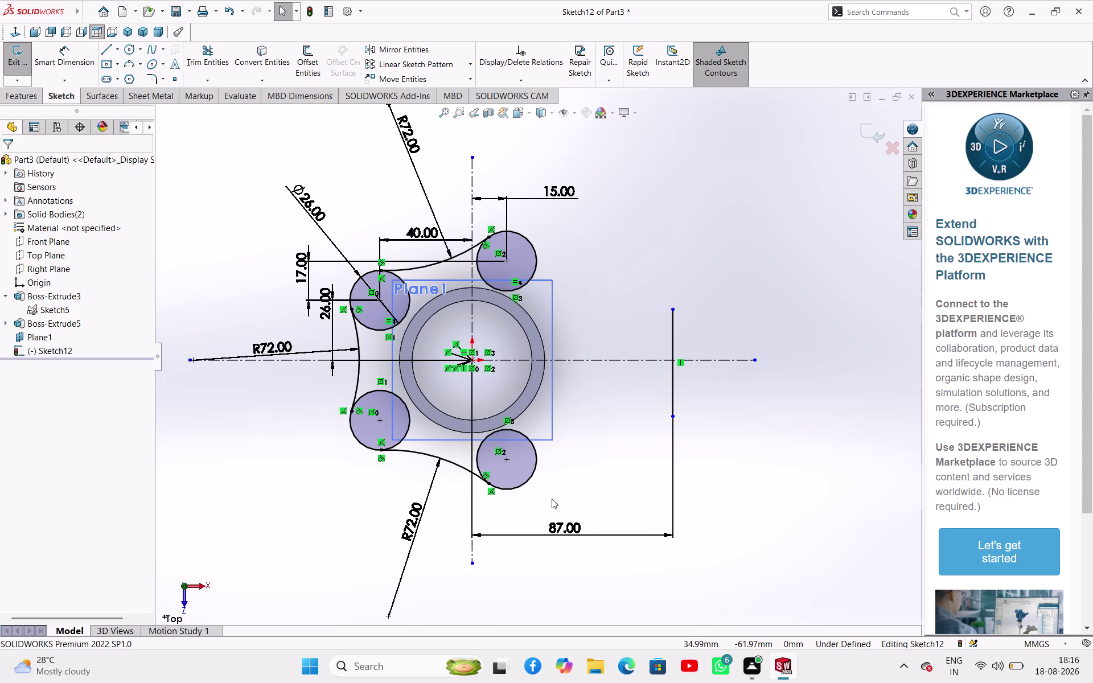
click(258, 513)
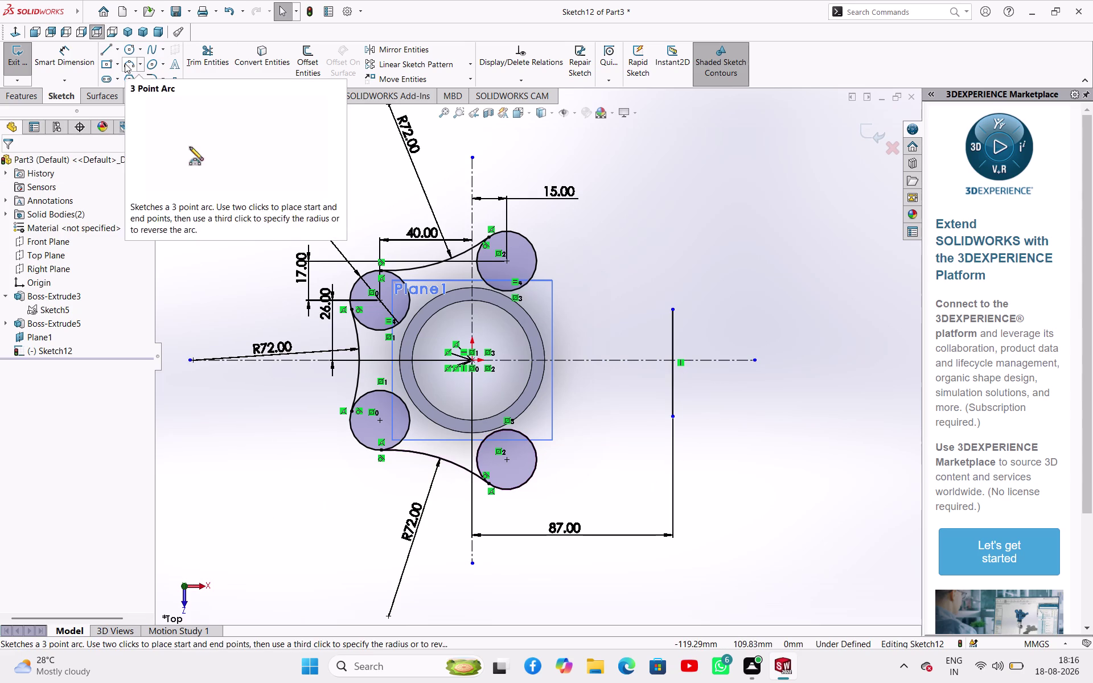
right_drag(749, 496, 760, 430)
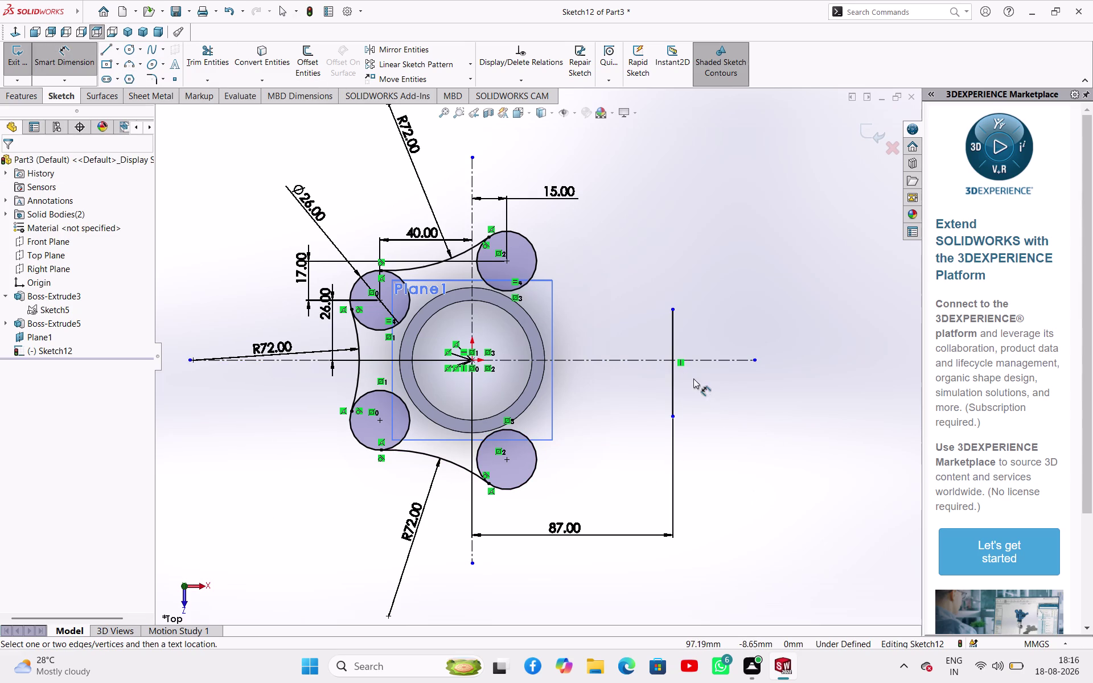
Dimension the vertical line's length to 26 mm.
click(674, 388)
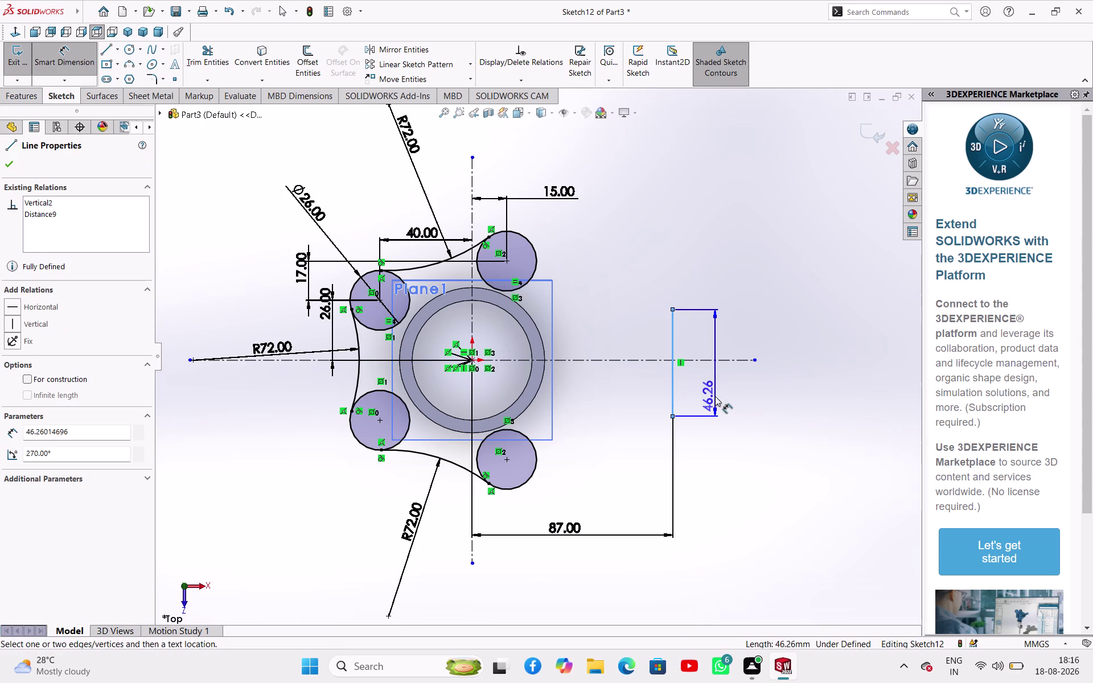
click(715, 396)
text(26)
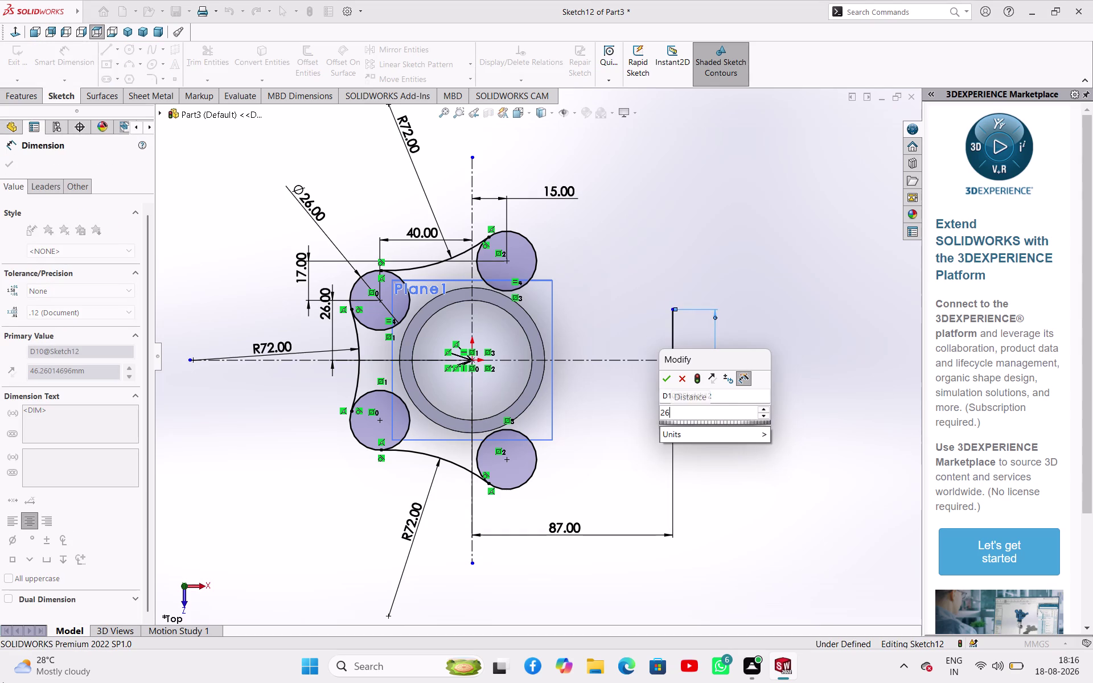
key(Return)
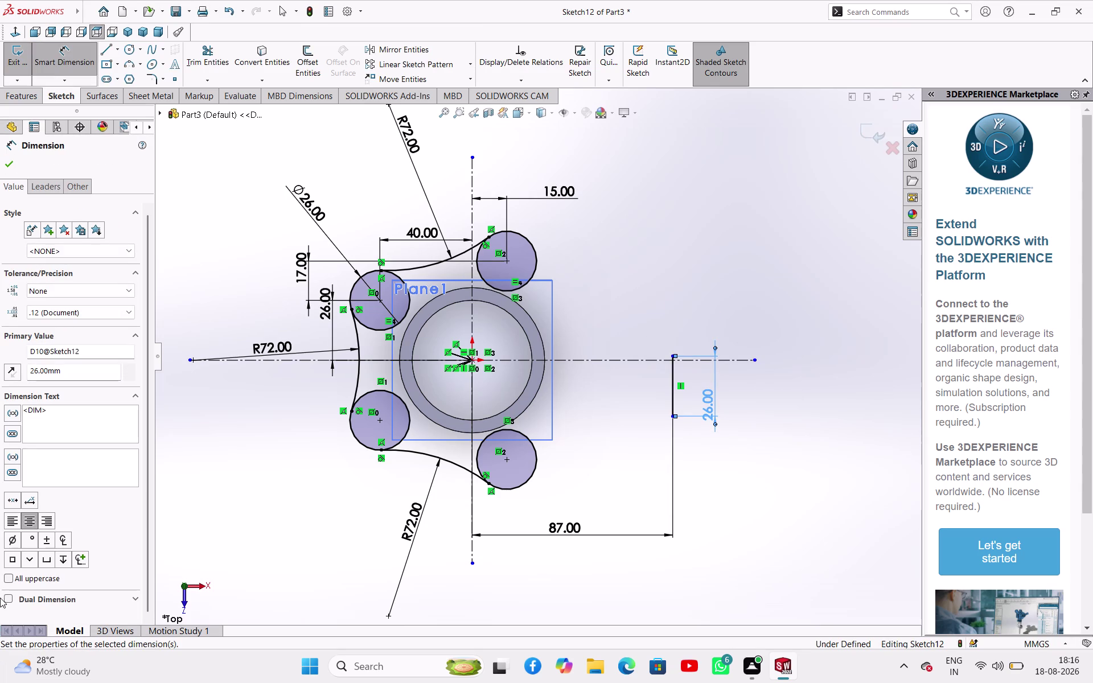
Place the line's lower endpoint 13 mm below the horizontal centerline.
click(673, 417)
click(642, 362)
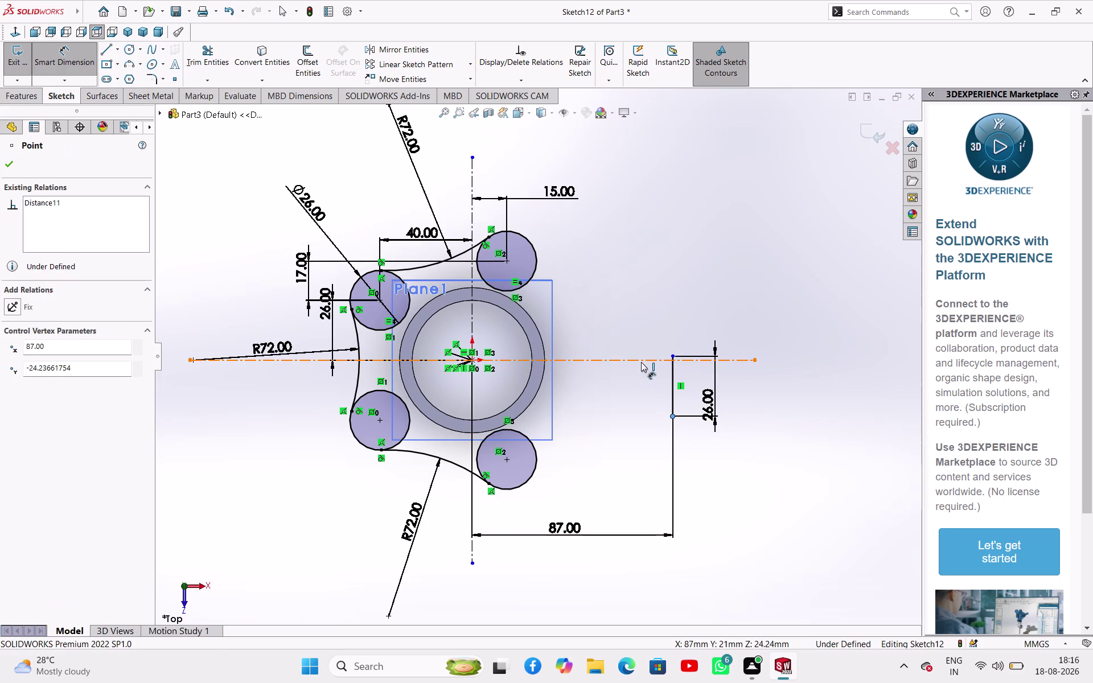
click(631, 401)
key(1)
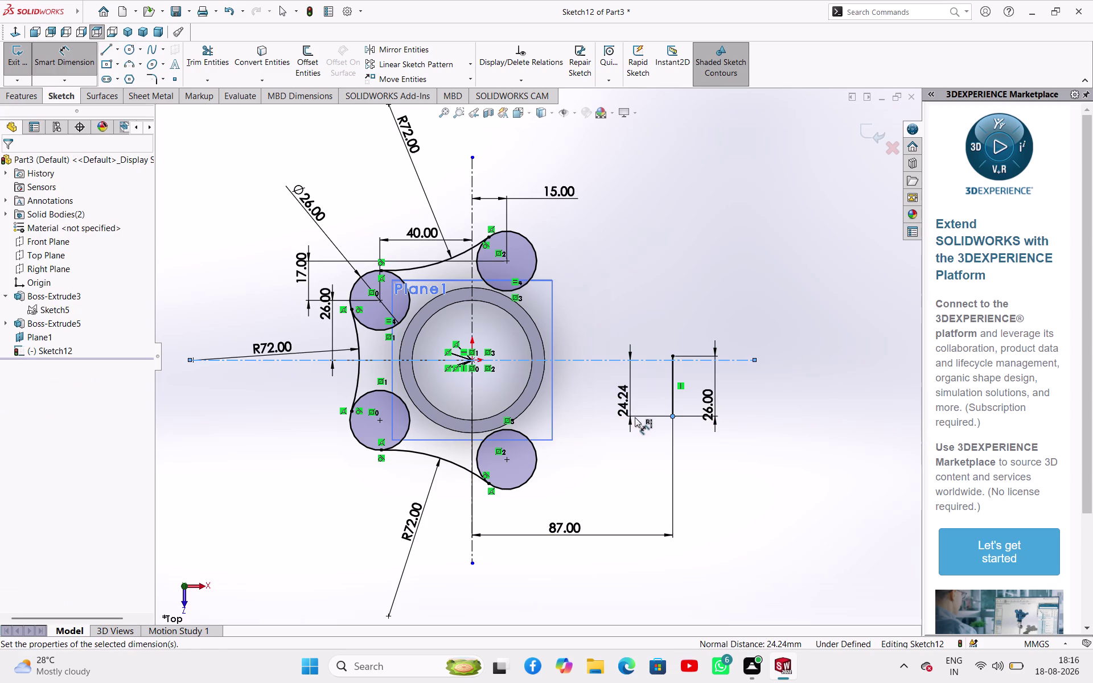
key(3)
key(Return)
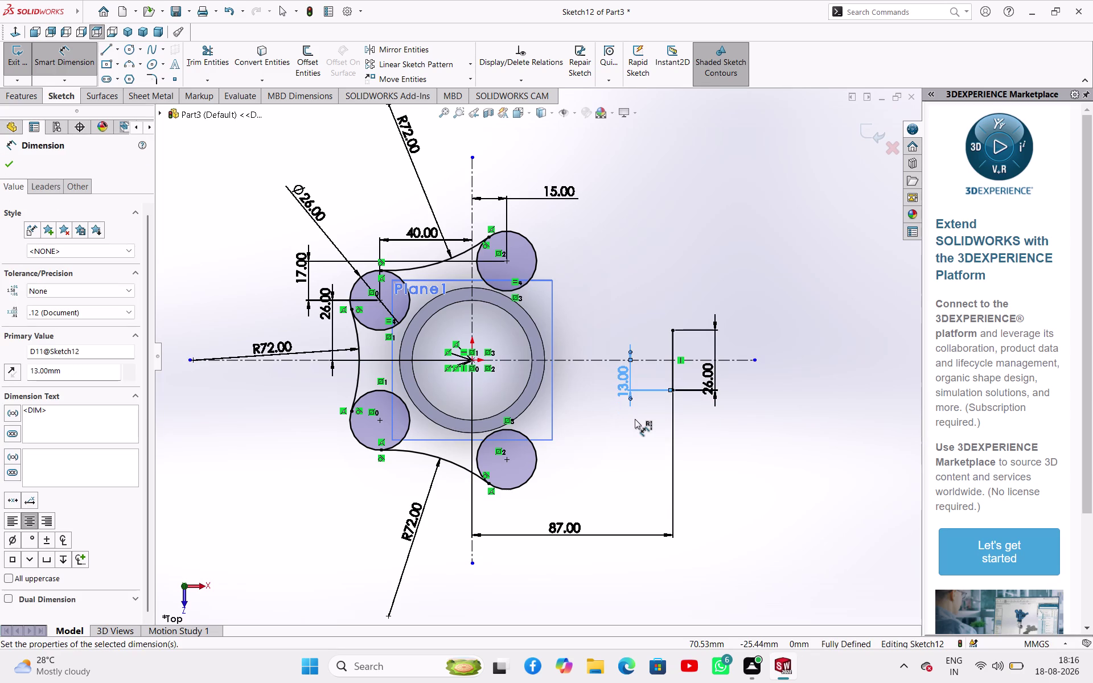
right_click(646, 294)
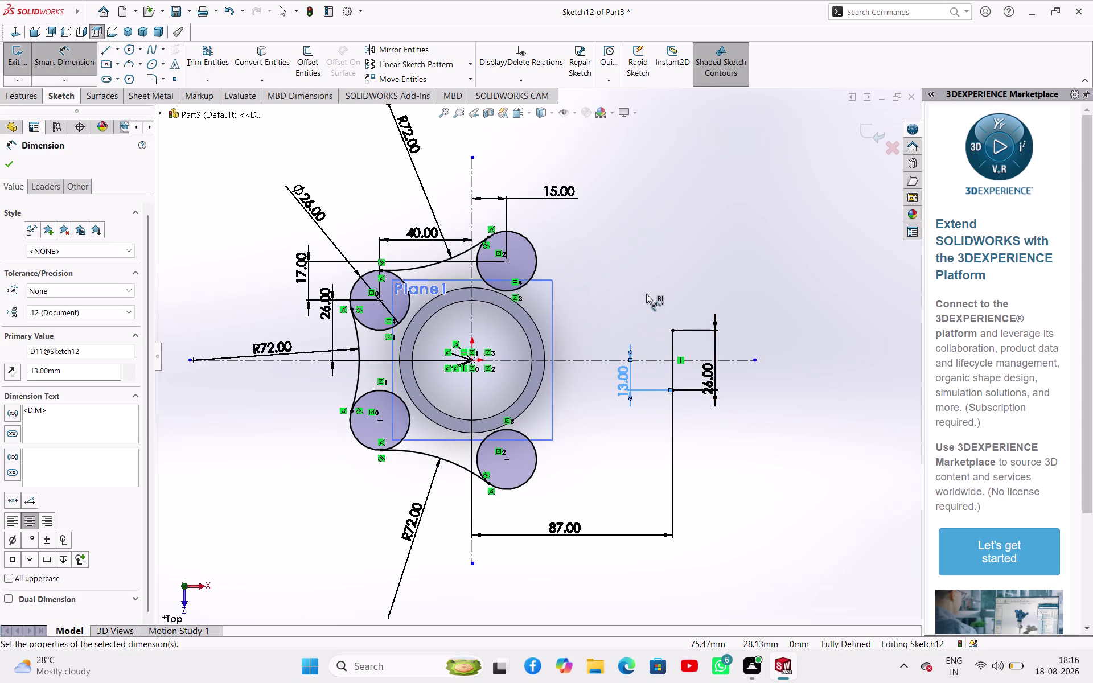
click(663, 326)
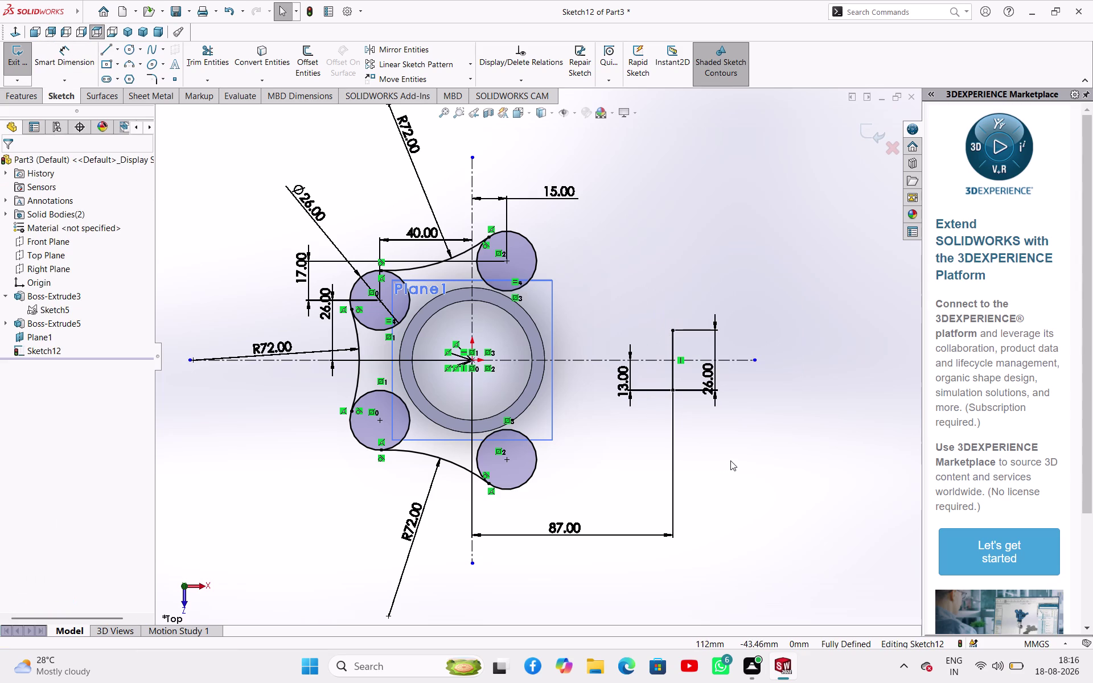
click(733, 460)
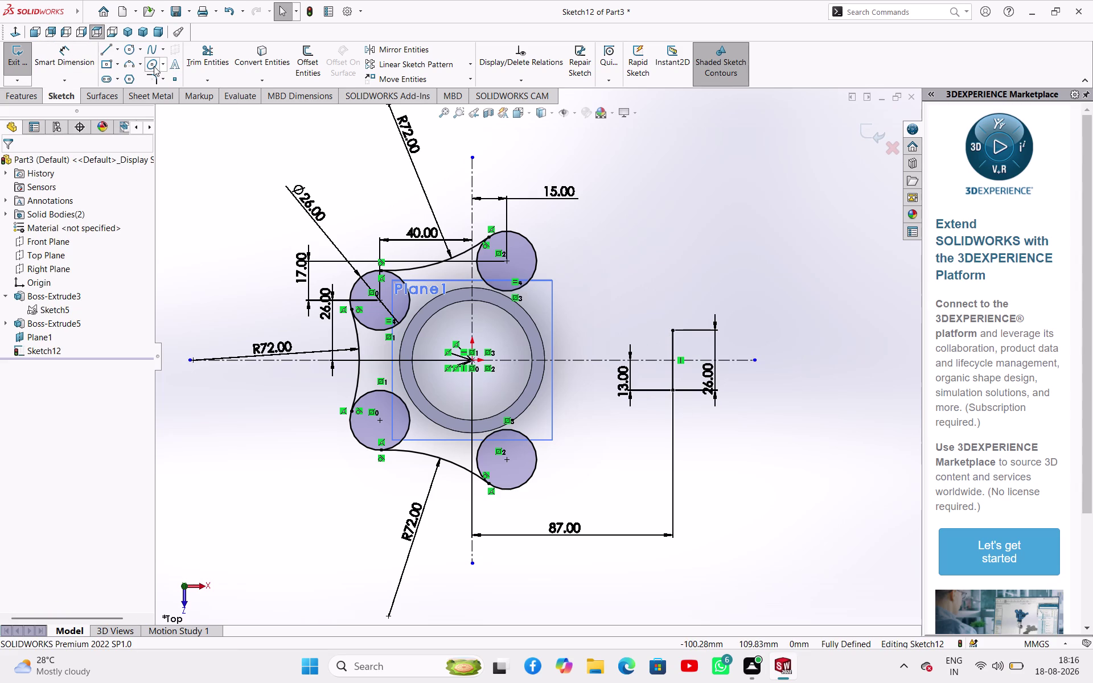
Draw a 3-point arc from the bottom-right circle to the vertical line's lower end.
click(132, 63)
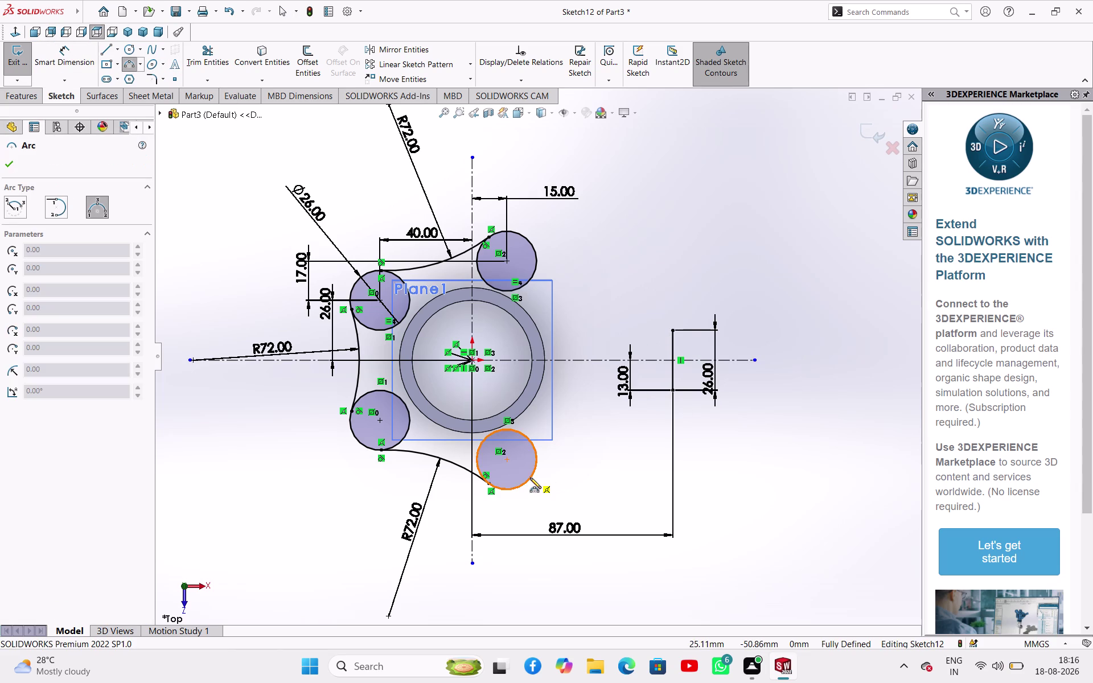
drag(530, 478, 537, 479)
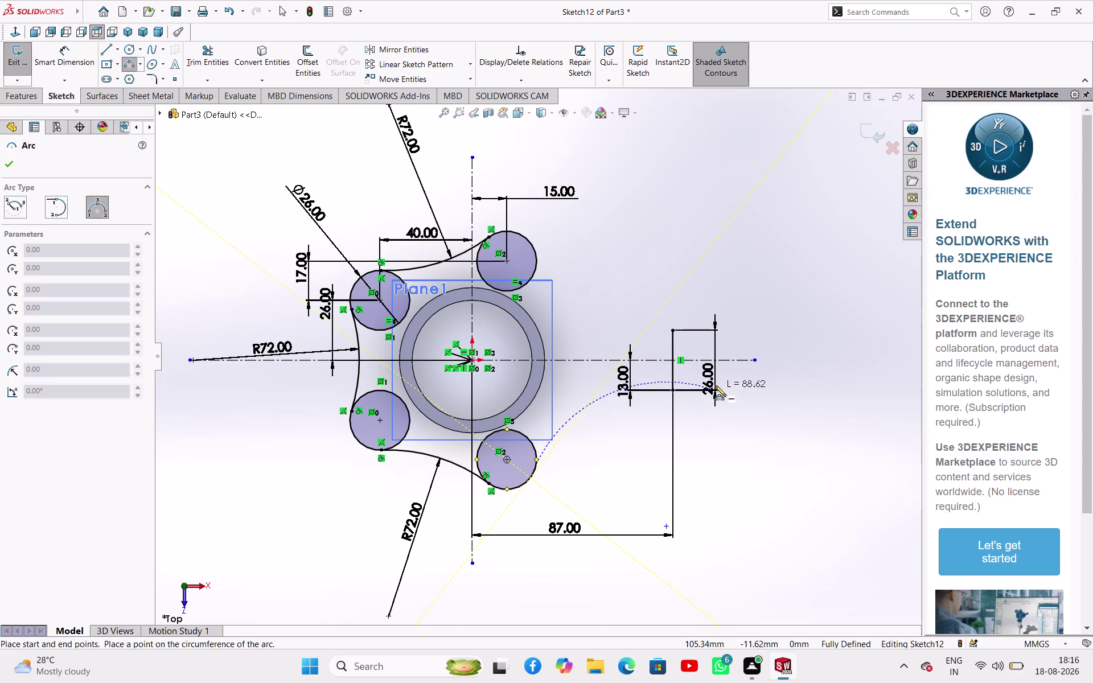
click(673, 390)
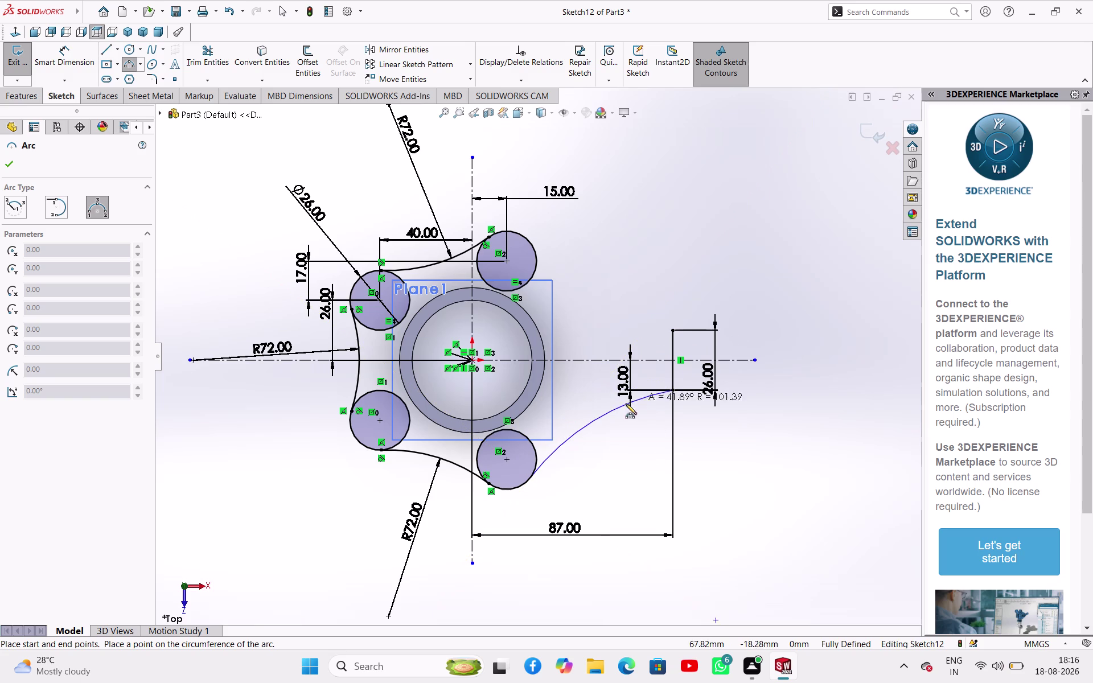
click(605, 406)
right_click(635, 444)
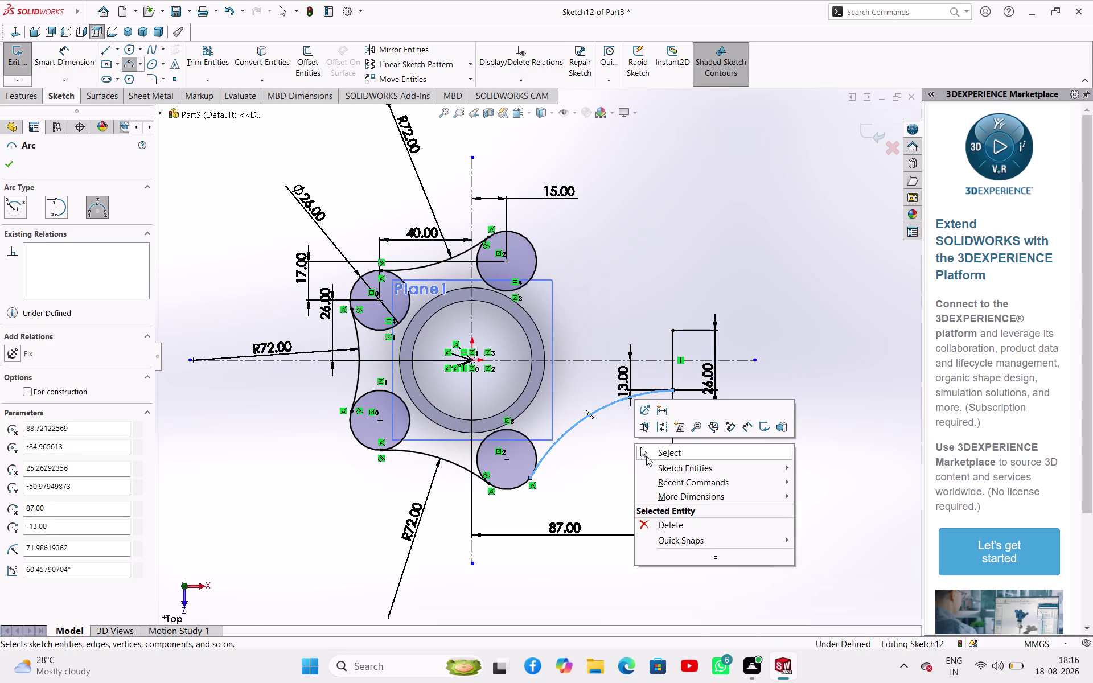
click(644, 449)
Give the new arc a 72 mm radius.
right_drag(756, 487, 773, 403)
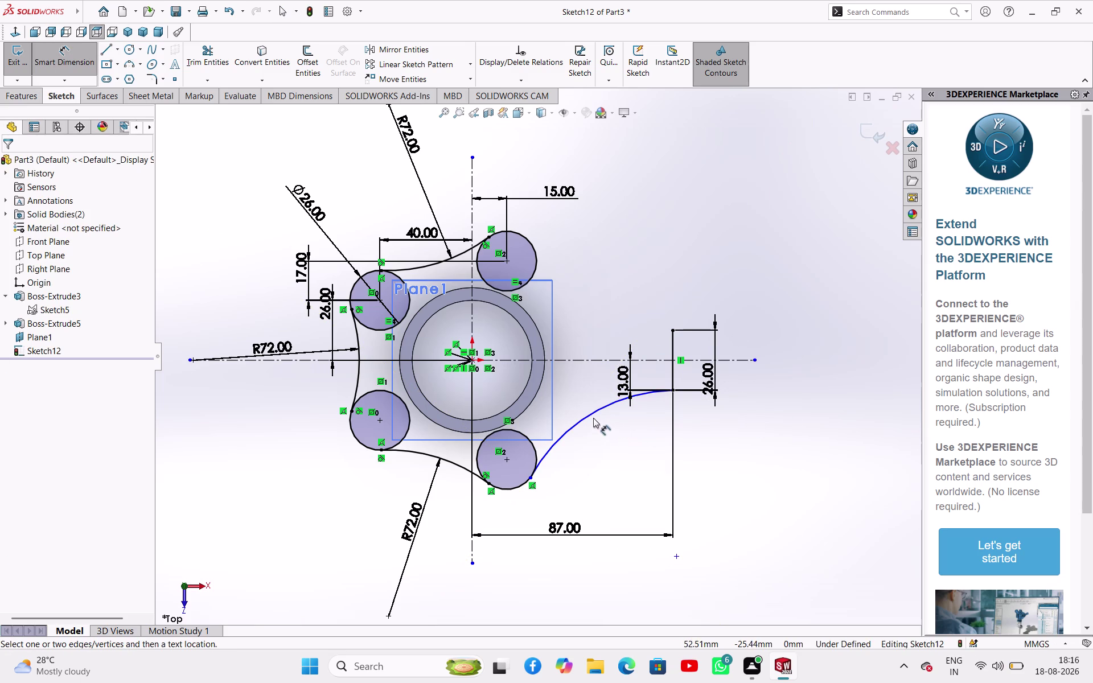
click(593, 416)
click(604, 432)
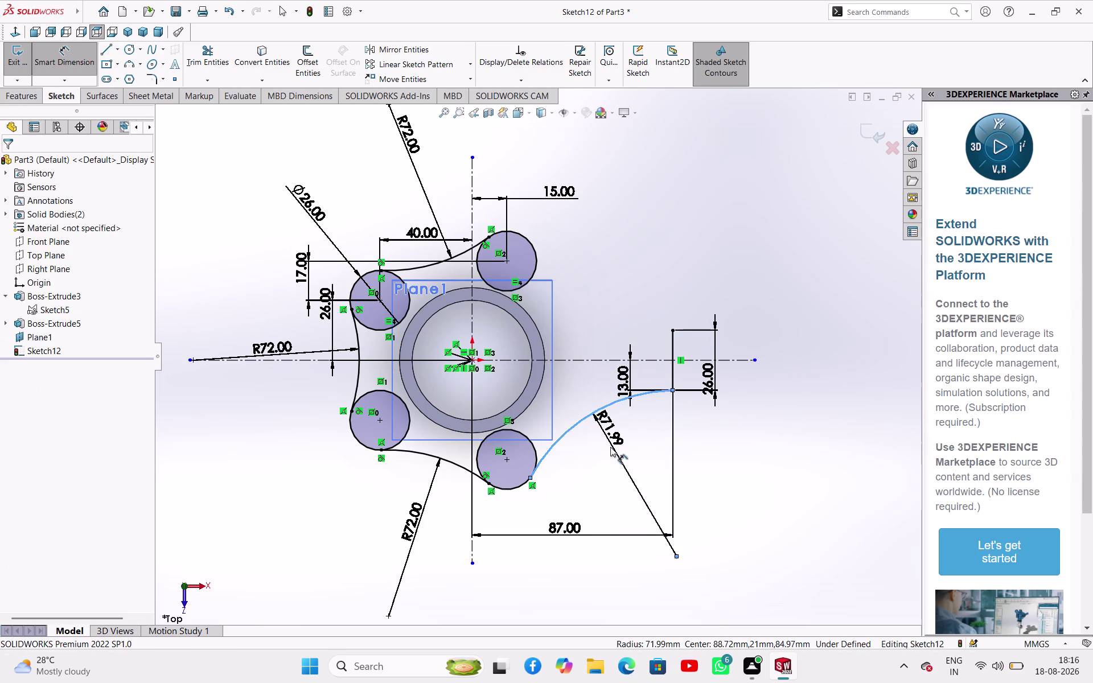
key(7)
key(2)
key(Return)
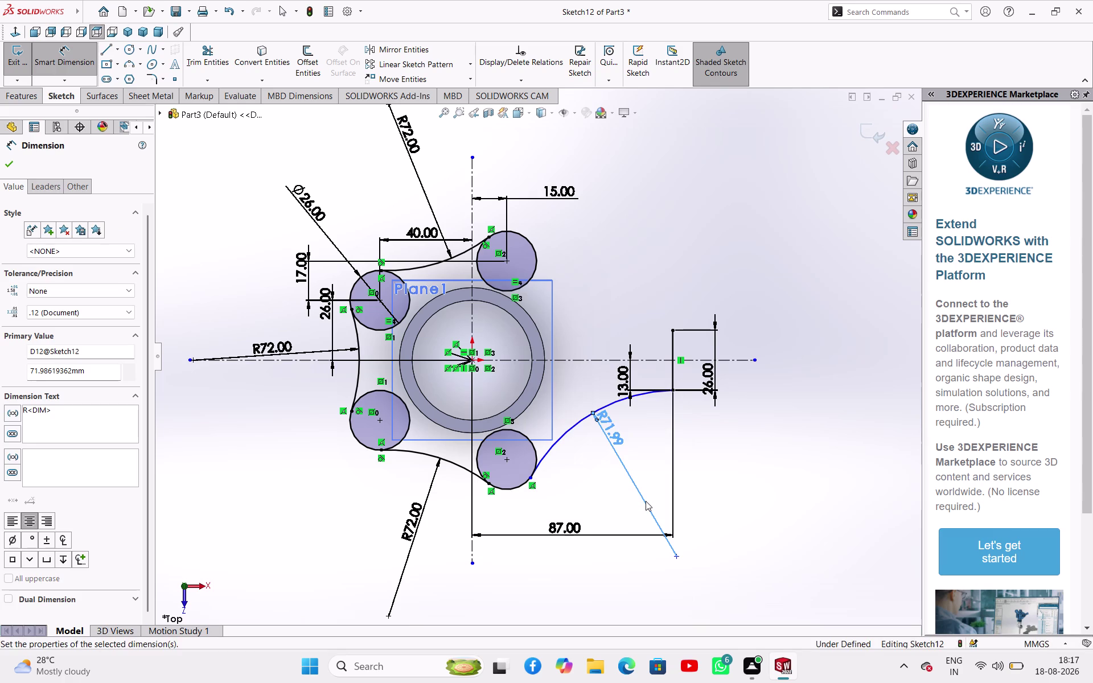
right_click(716, 462)
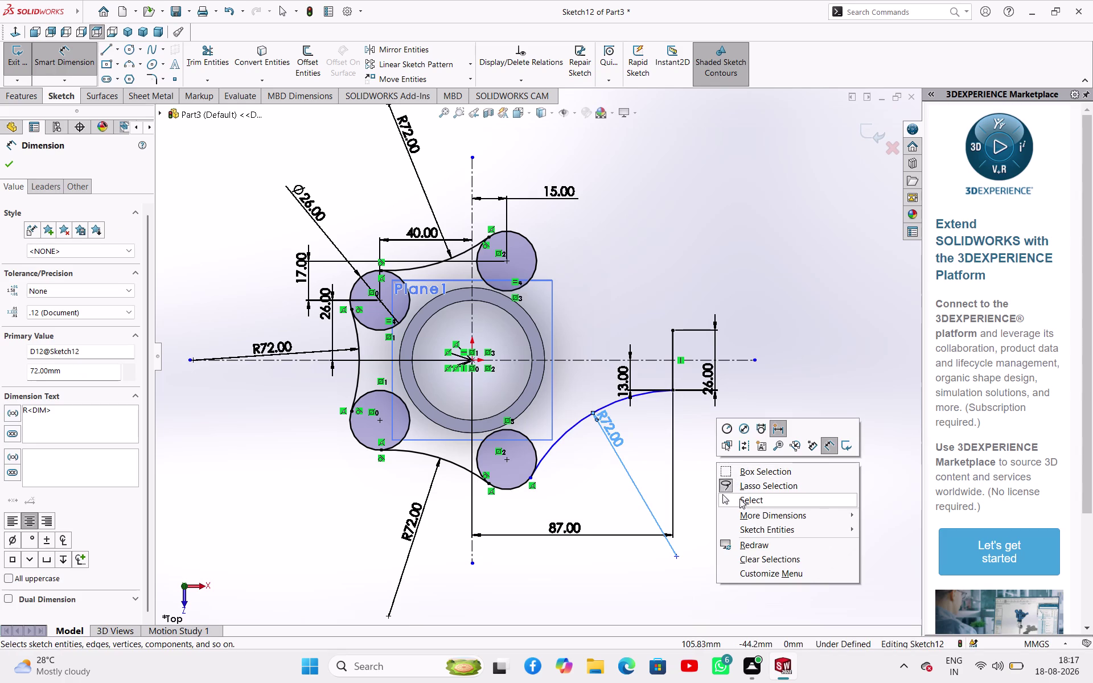
click(740, 499)
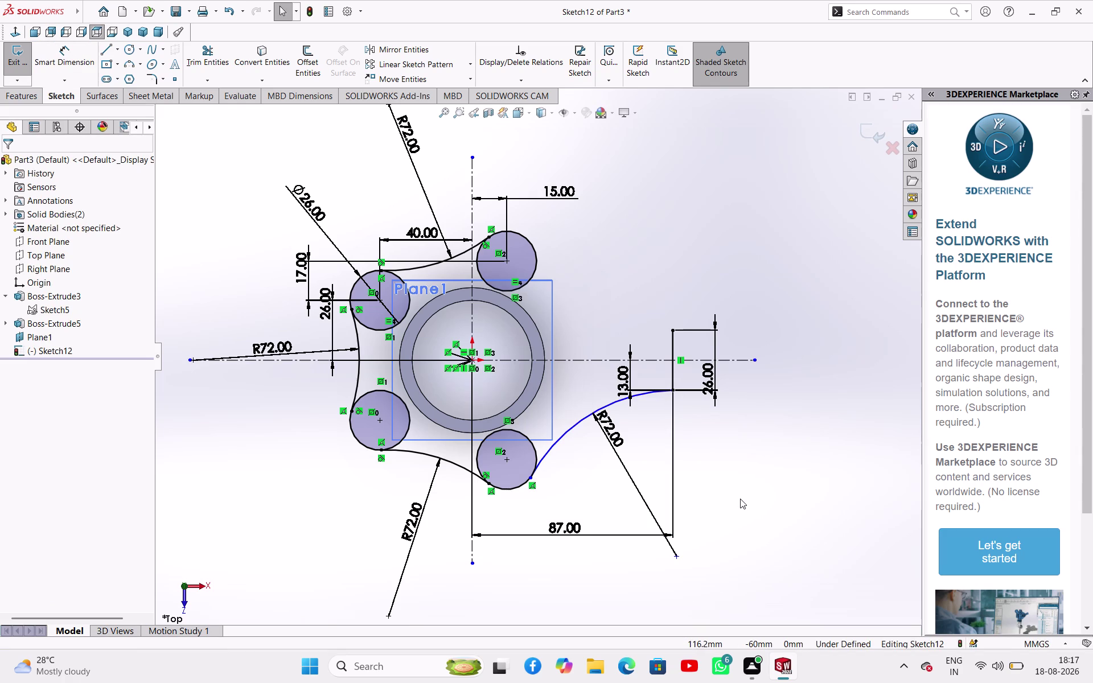
Set up Mirror Entities with the lower R72 arc (Arc8) as the entity to mirror.
click(605, 405)
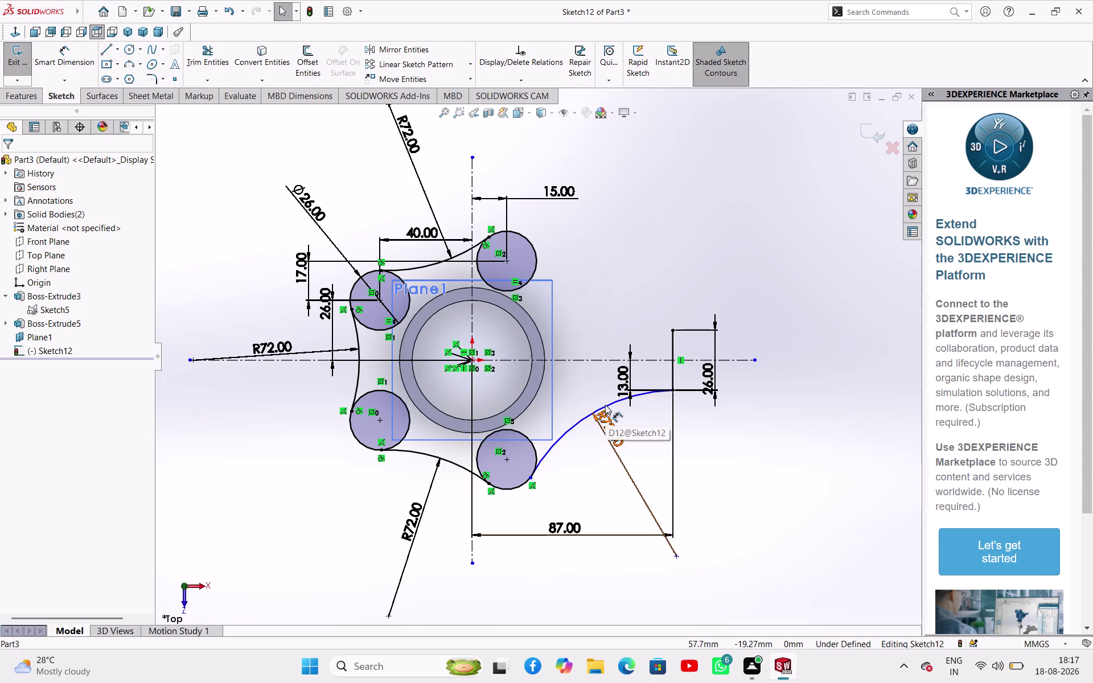
click(776, 455)
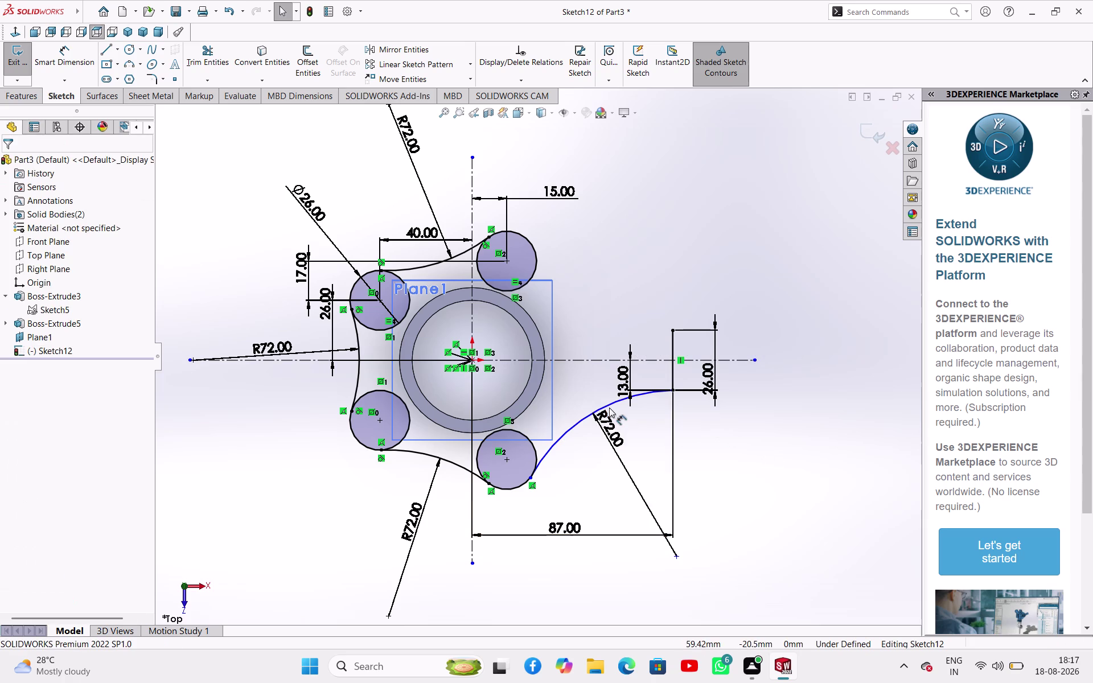
click(609, 408)
click(748, 450)
click(583, 453)
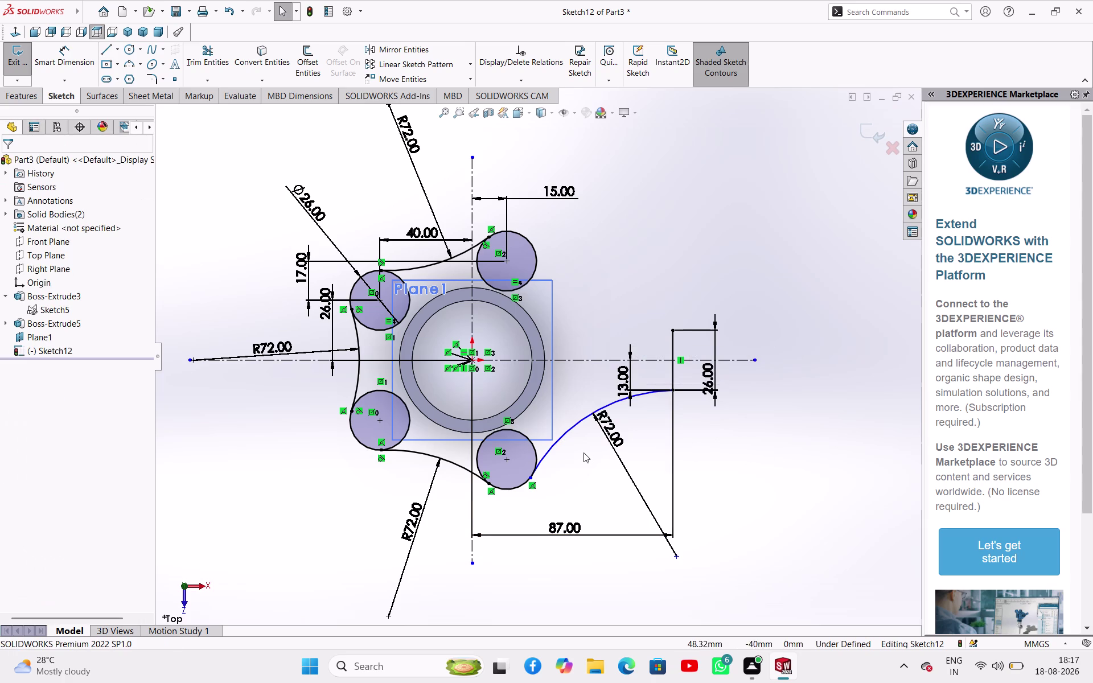
click(572, 428)
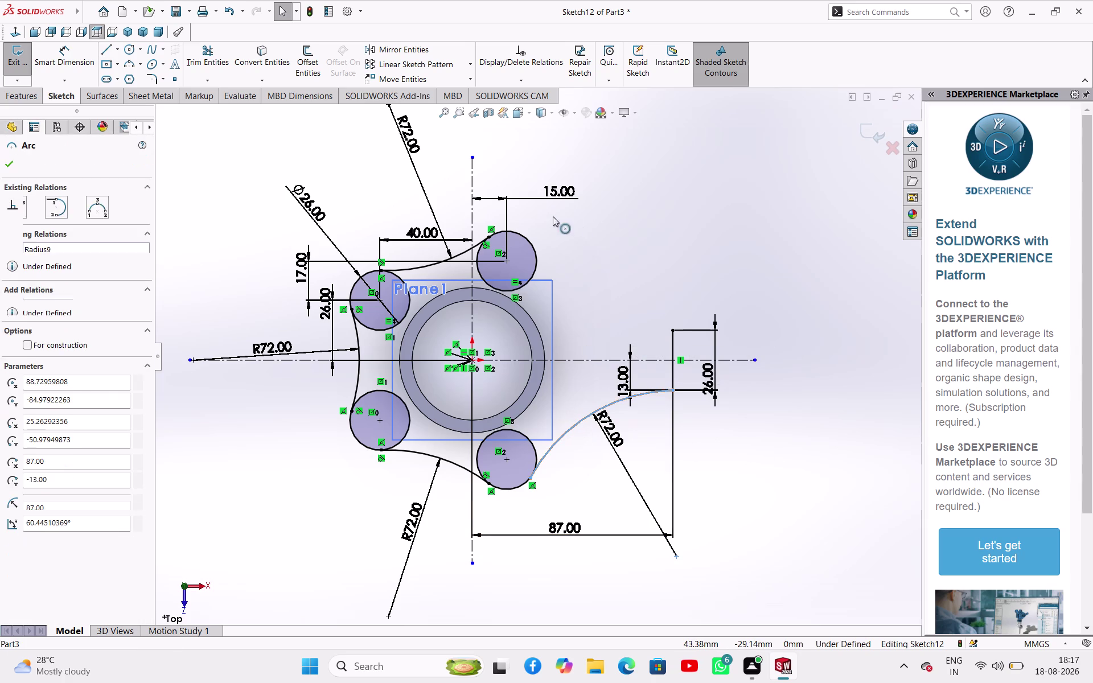
click(375, 49)
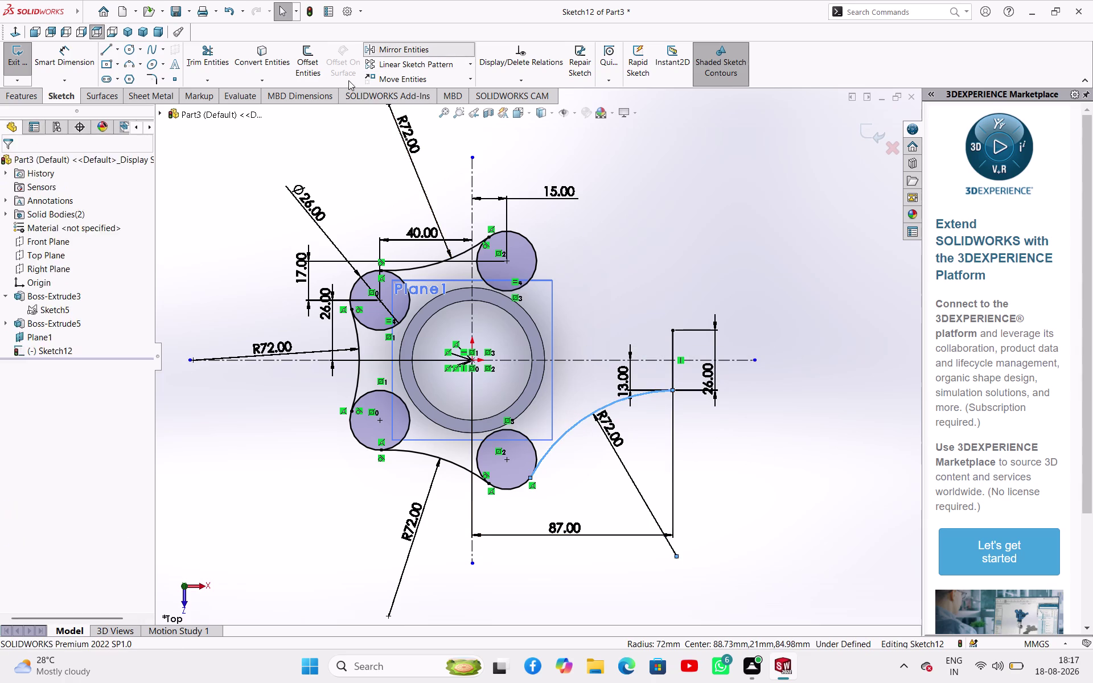
click(49, 333)
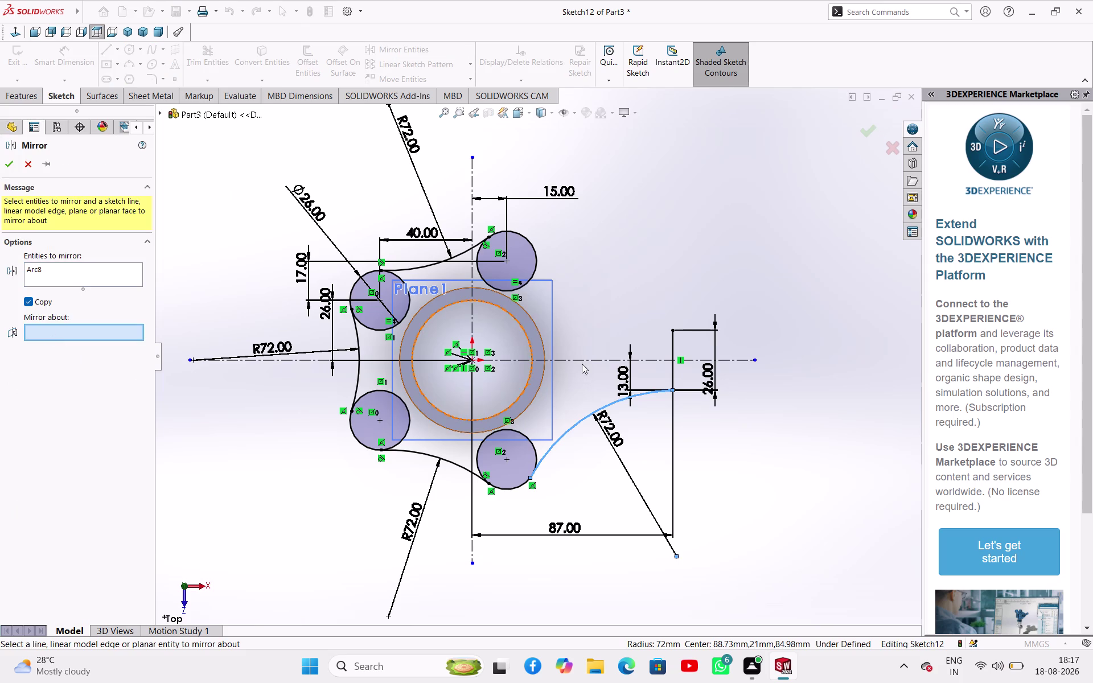
Mirror the lower arm arc about the horizontal centreline to create the upper arc.
click(582, 360)
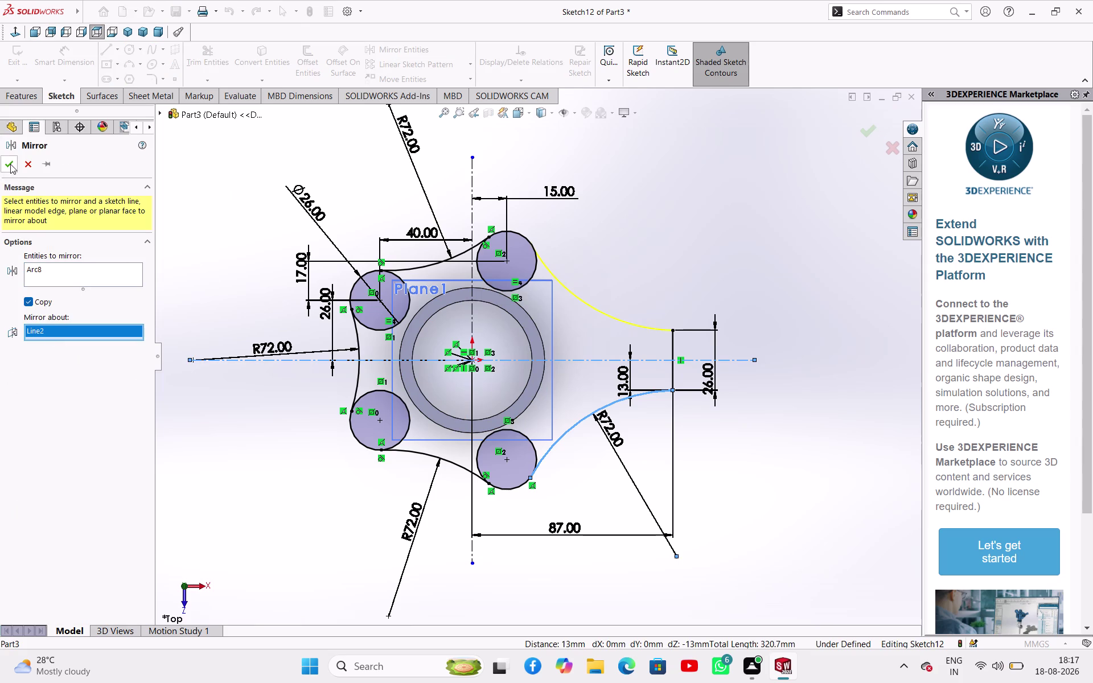
click(11, 164)
click(224, 472)
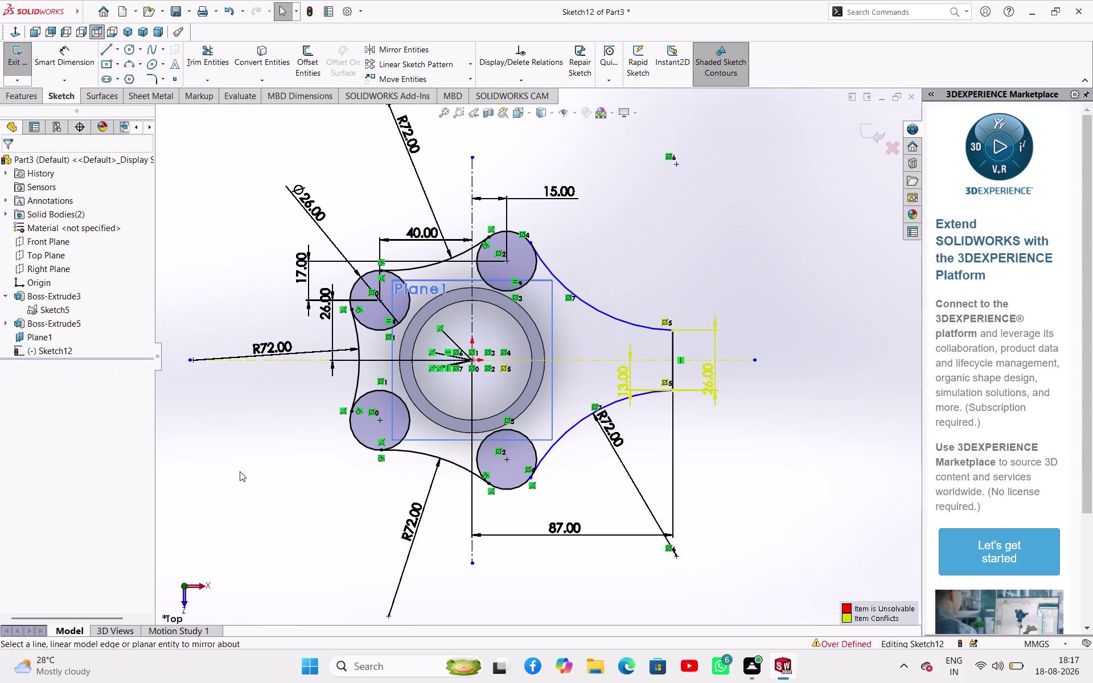
Power-trim the four flange circles into one continuous outline.
click(212, 57)
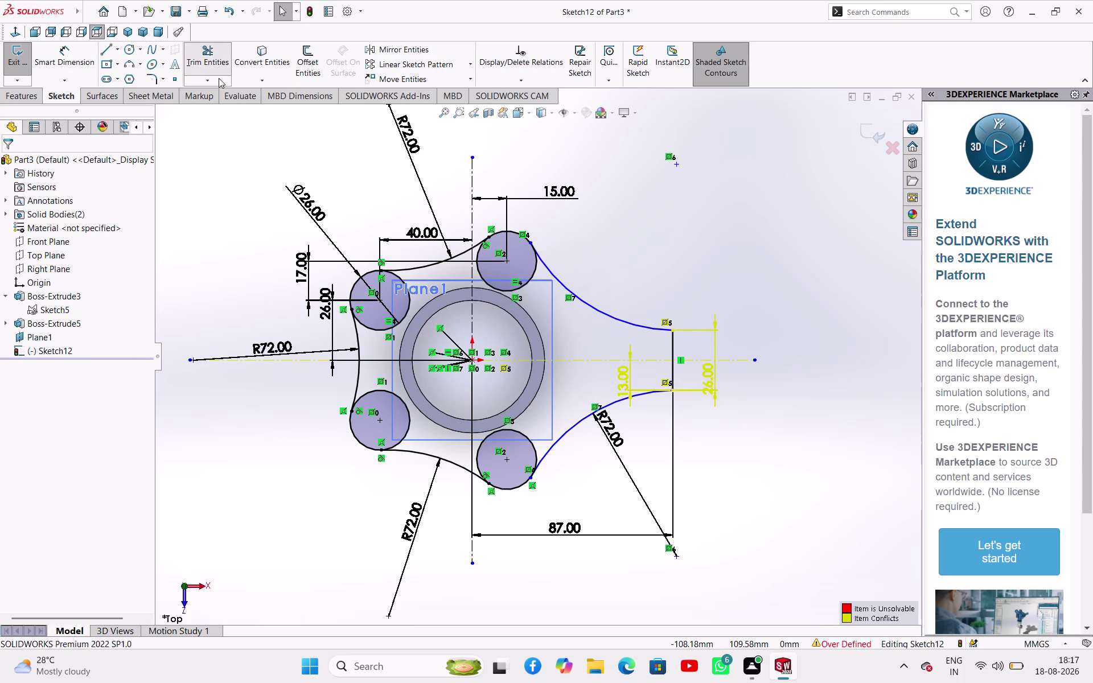
drag(374, 335, 382, 323)
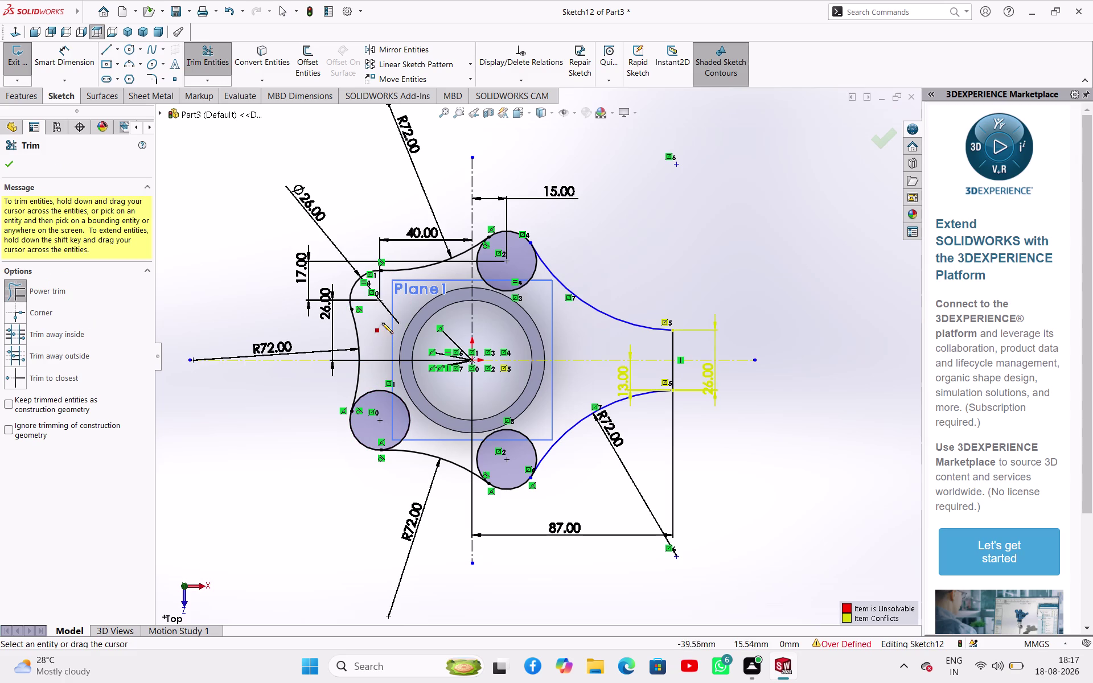
drag(382, 323, 383, 321)
drag(380, 371, 392, 404)
drag(453, 443, 517, 457)
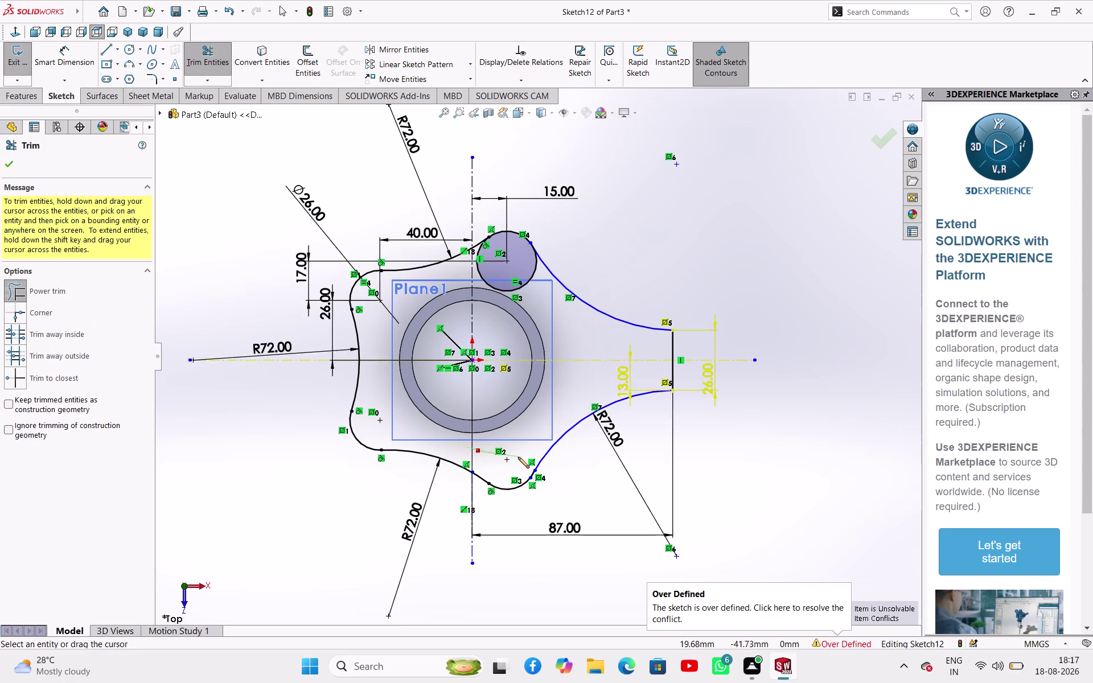
drag(517, 457, 516, 457)
drag(539, 292, 494, 257)
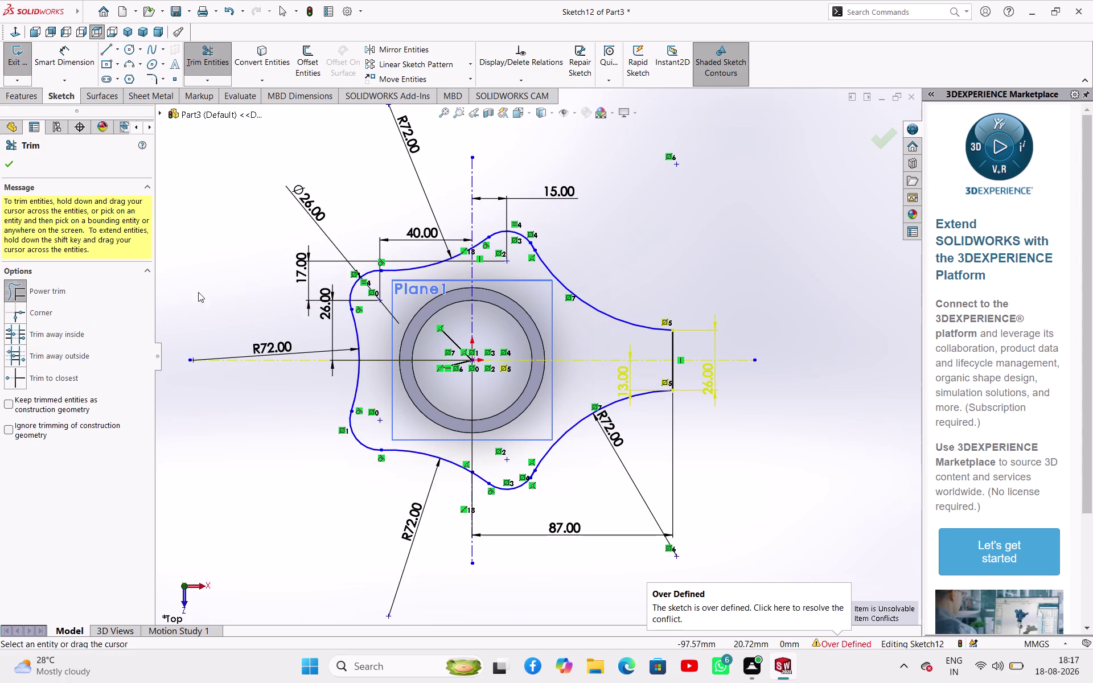
click(10, 165)
click(16, 164)
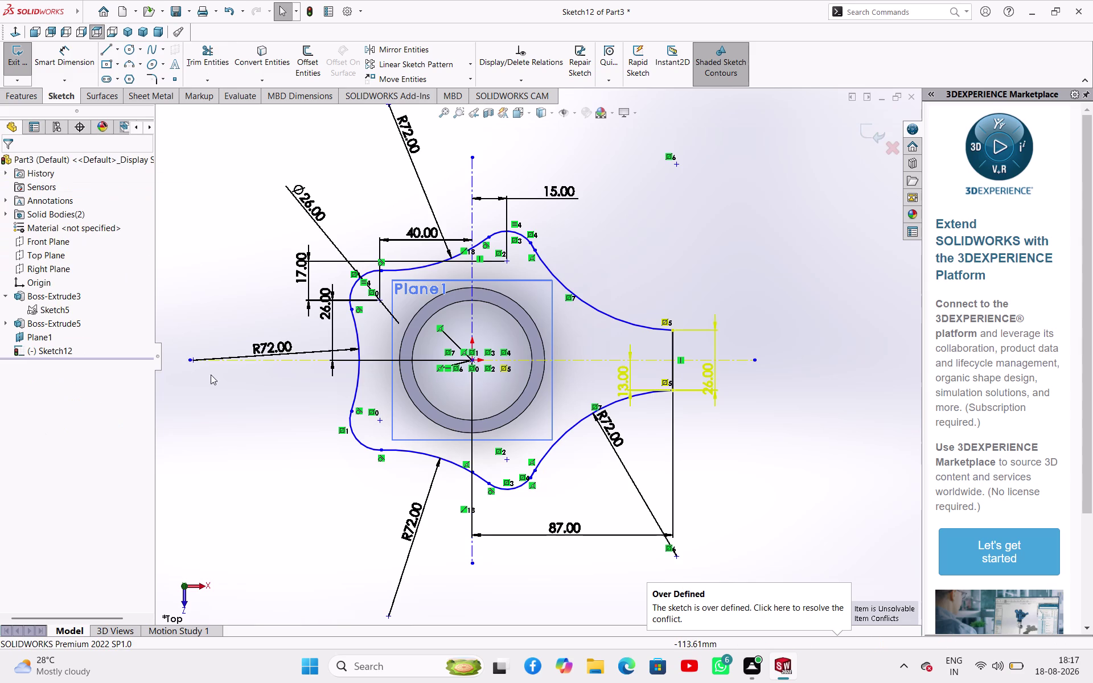
Delete the conflicting 13 mm dimension.
click(229, 424)
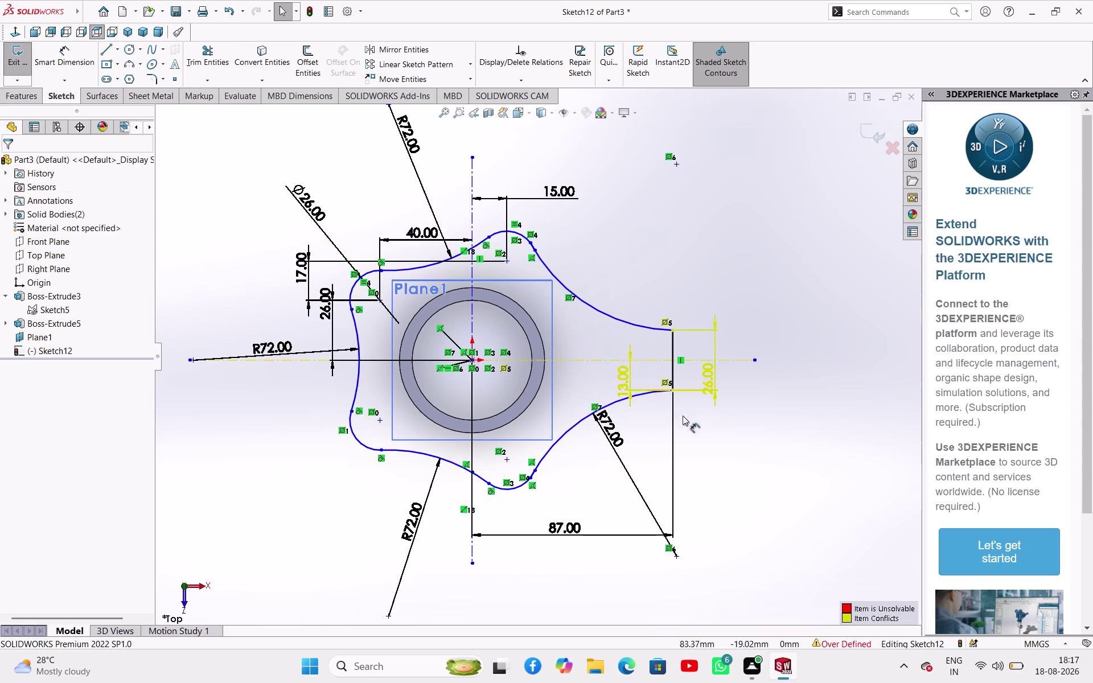
click(625, 378)
key(Delete)
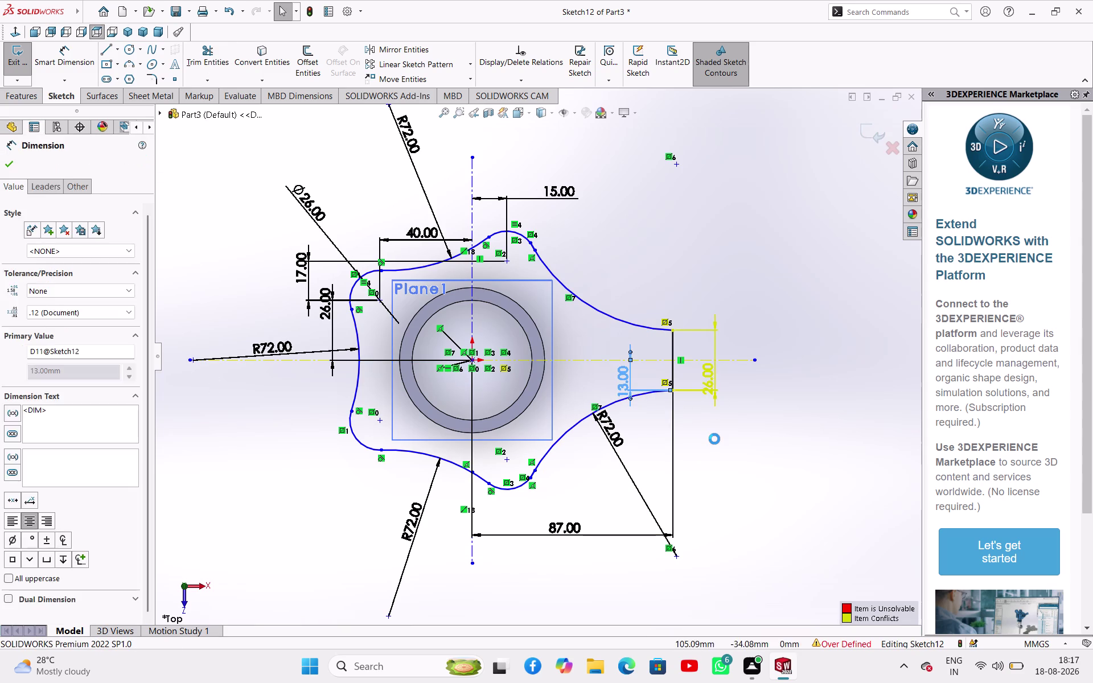
click(718, 439)
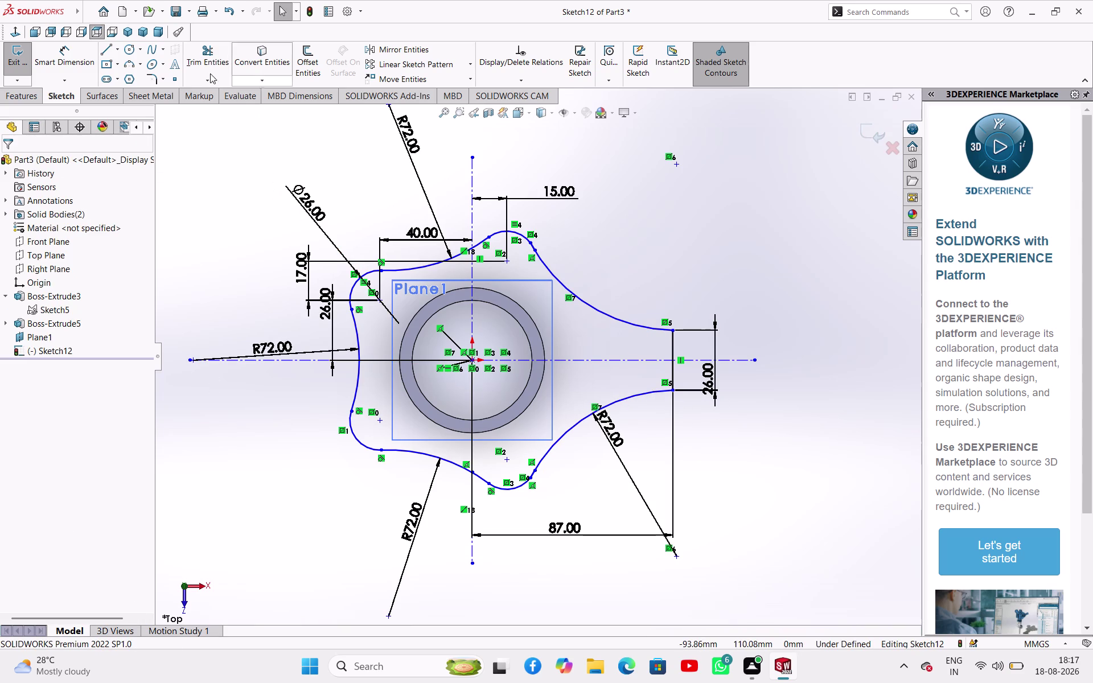
click(256, 63)
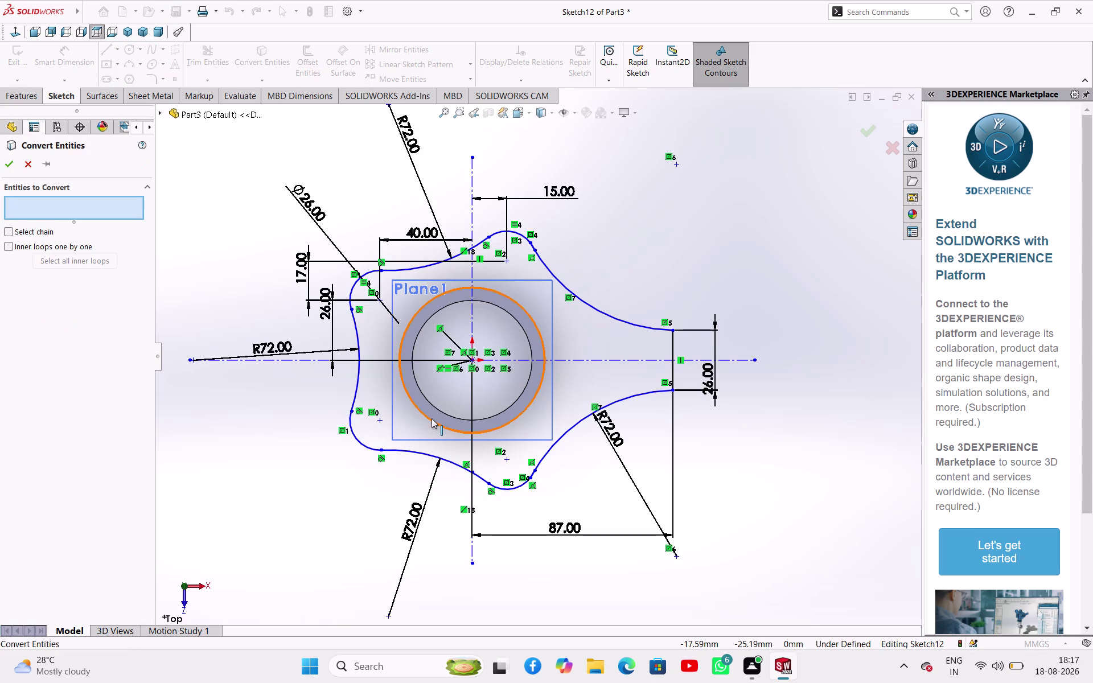
Convert the big ring's outer circular edge into Sketch12, check it, and exit the sketch.
click(432, 419)
click(7, 165)
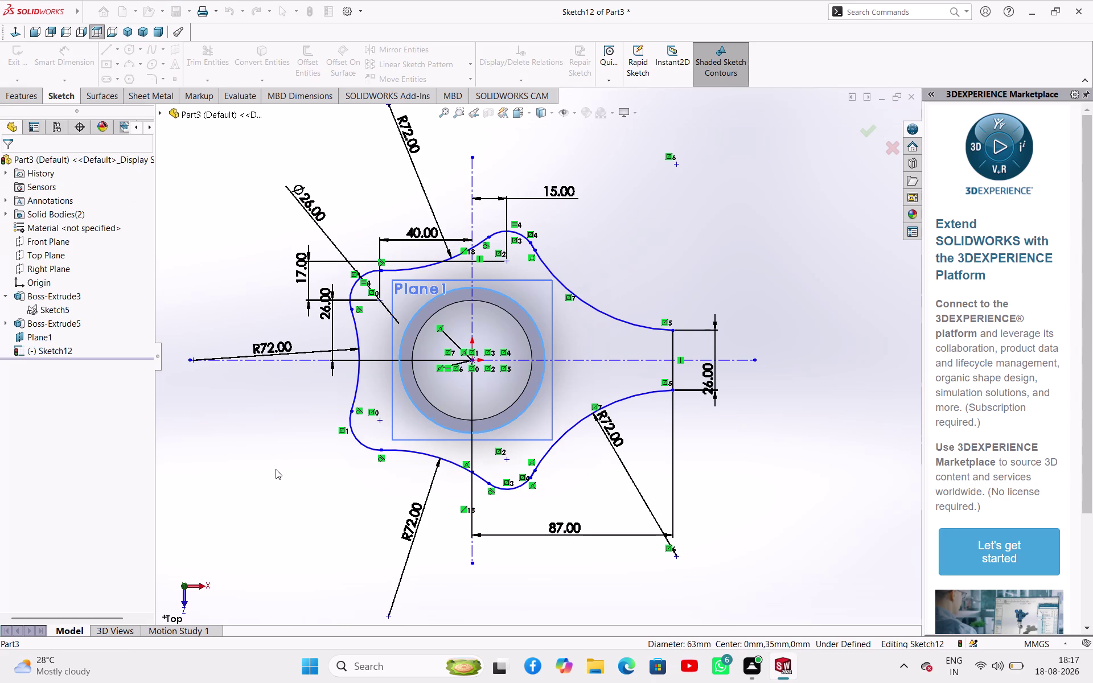
click(276, 469)
middle_drag(328, 496, 343, 413)
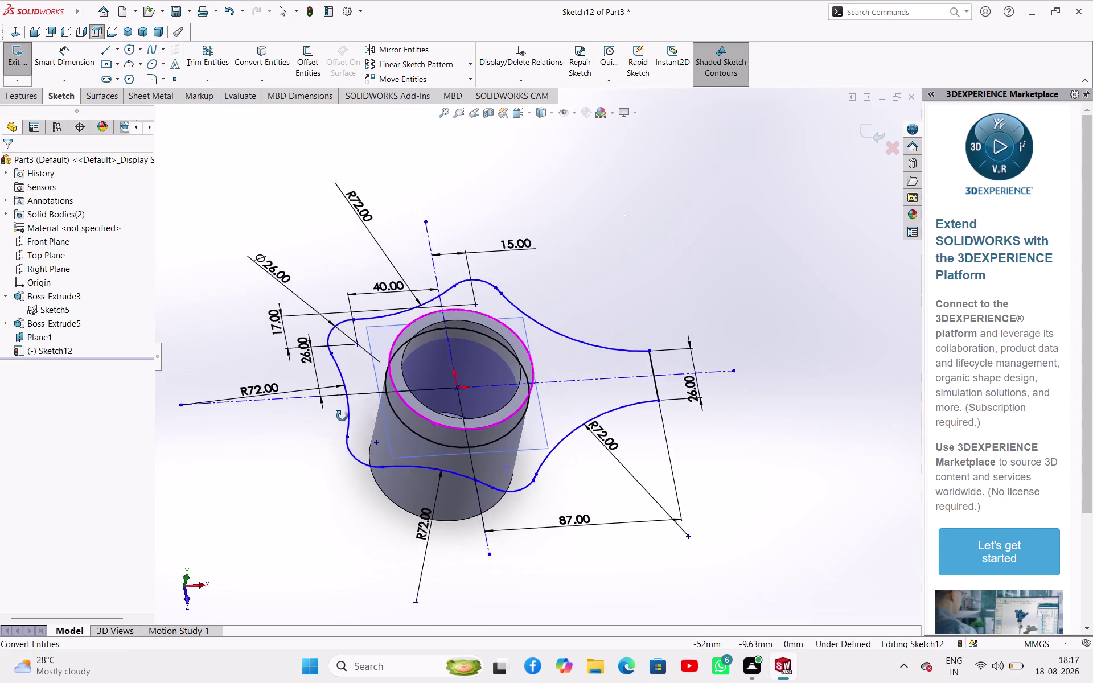
middle_drag(343, 414, 325, 448)
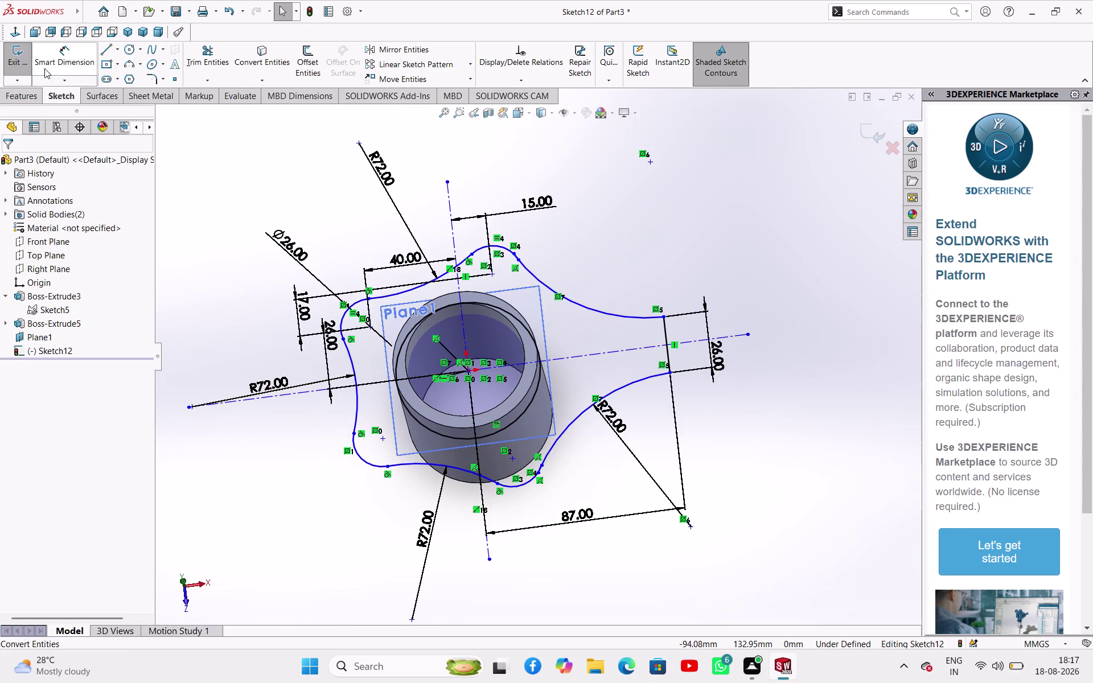
click(22, 63)
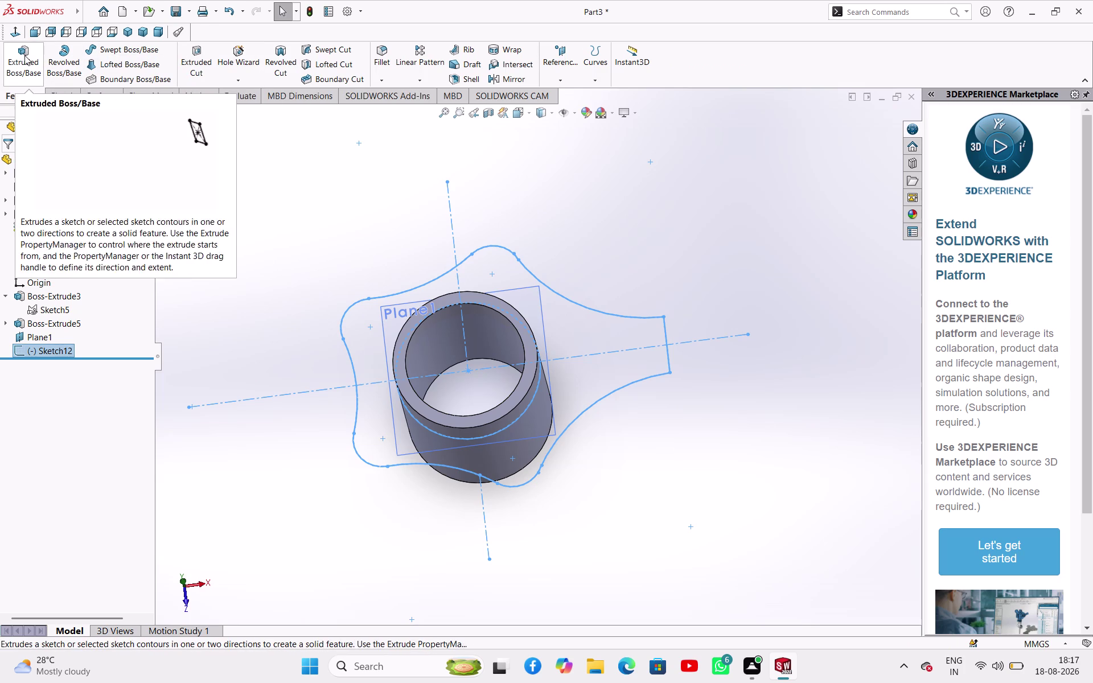
Start an Extruded Boss/Base using the outline contour and enclosed region, inspecting the preview.
click(25, 55)
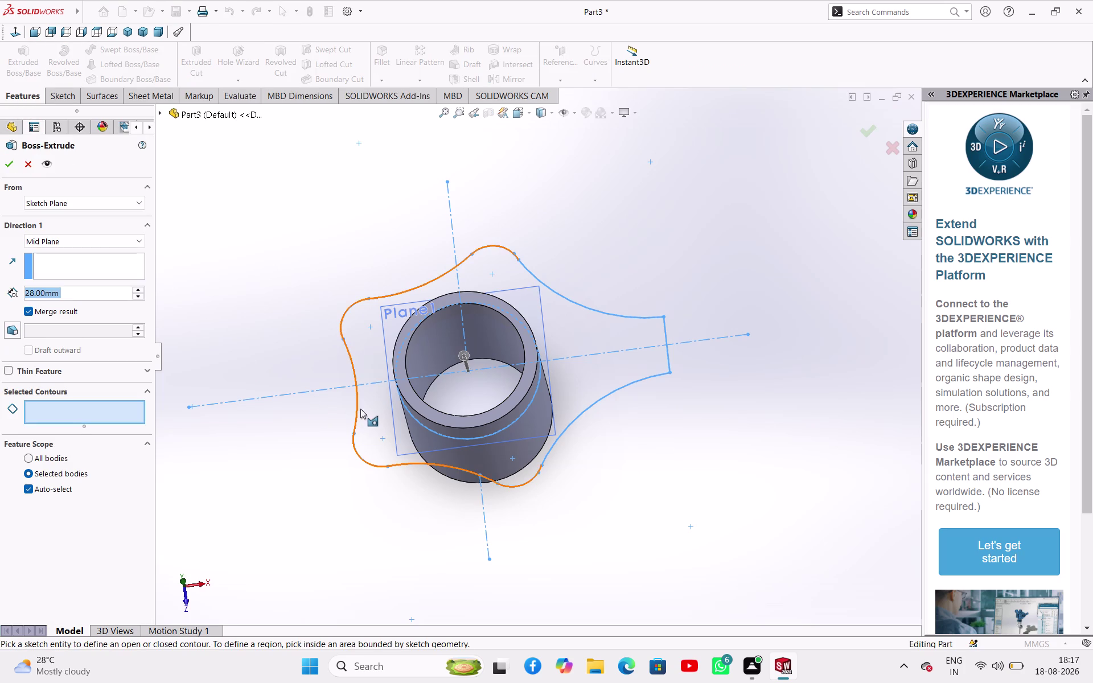
click(357, 404)
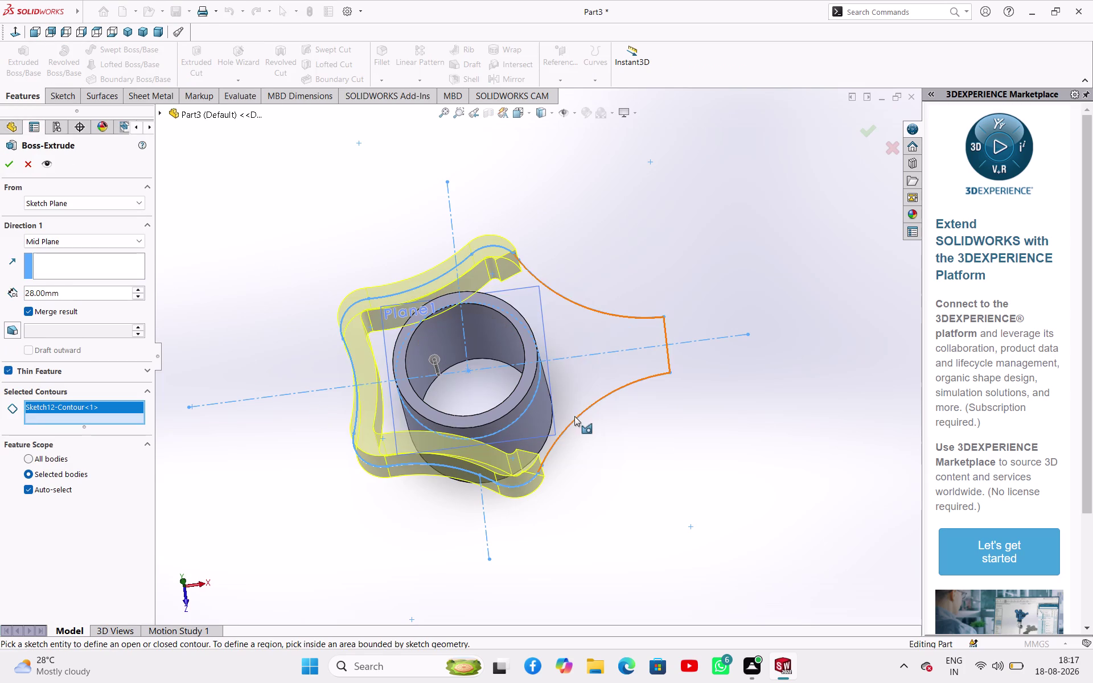
click(575, 405)
middle_drag(651, 513, 642, 442)
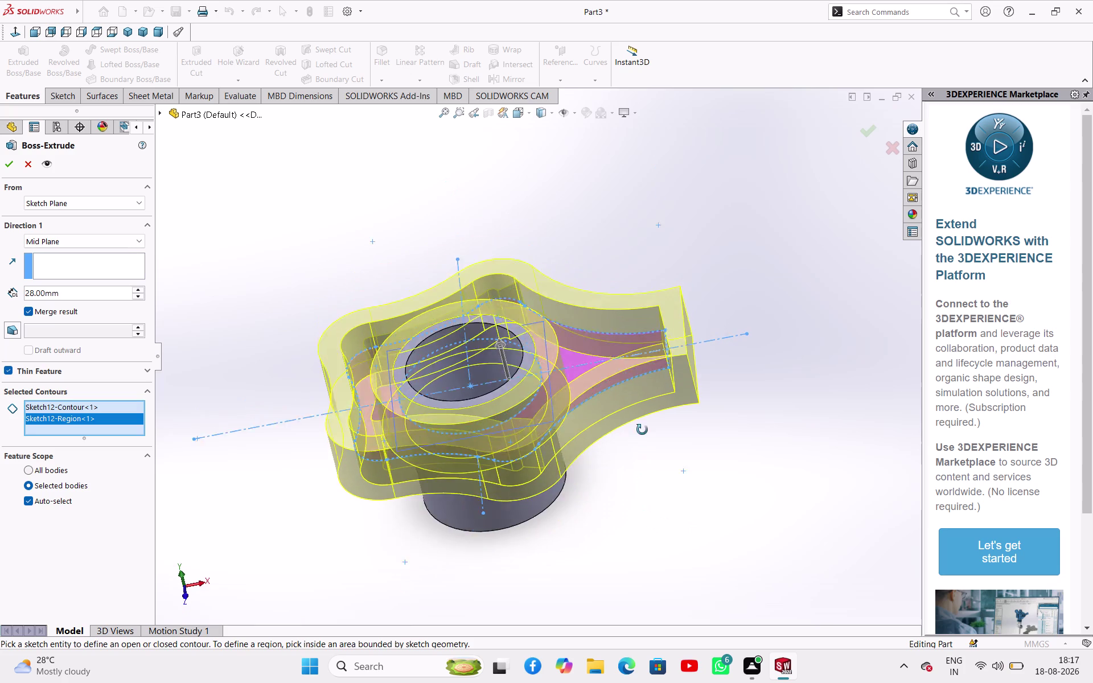
middle_drag(642, 441, 649, 439)
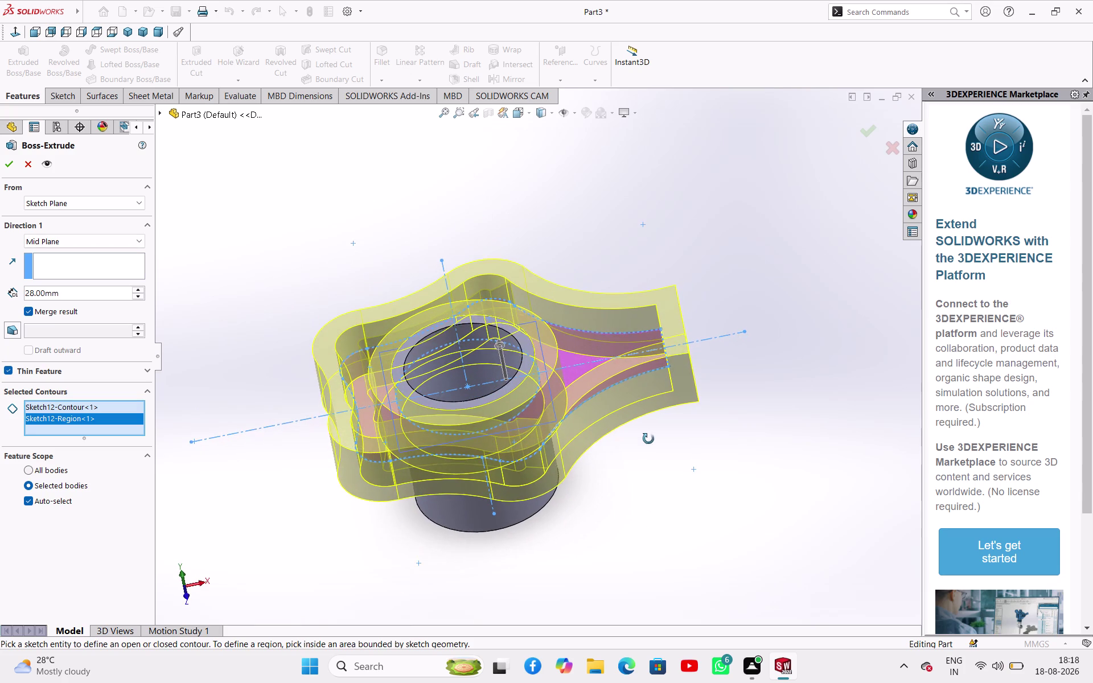
middle_drag(648, 439, 649, 443)
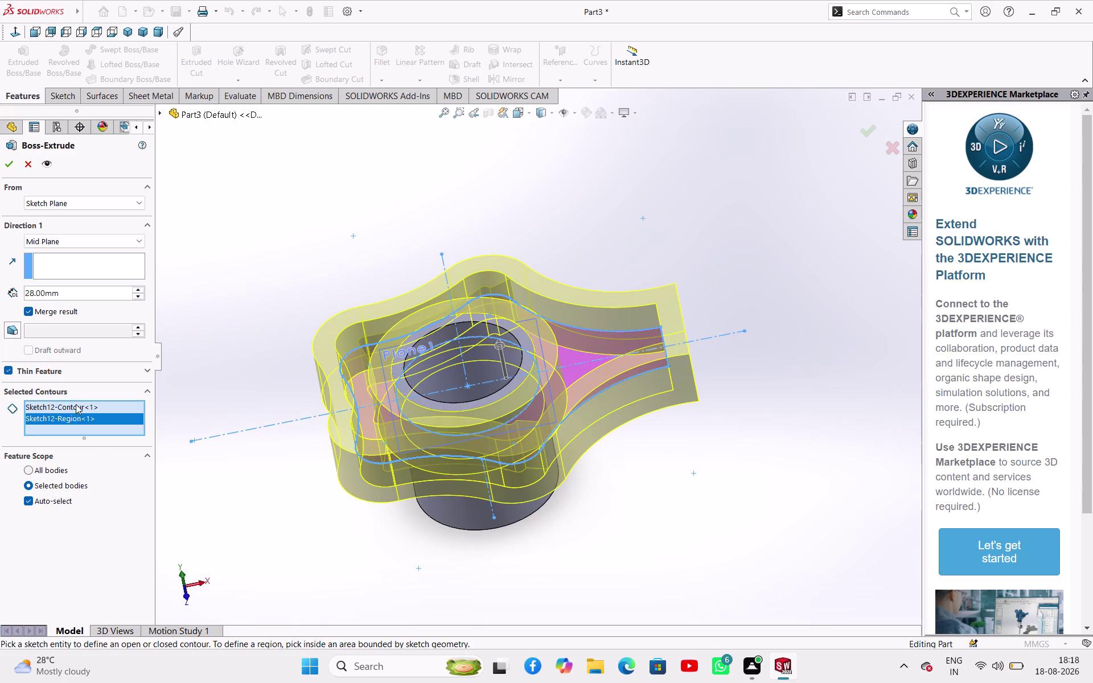
Remove the outline contour and region entries from Selected Contours.
right_click(75, 405)
click(97, 425)
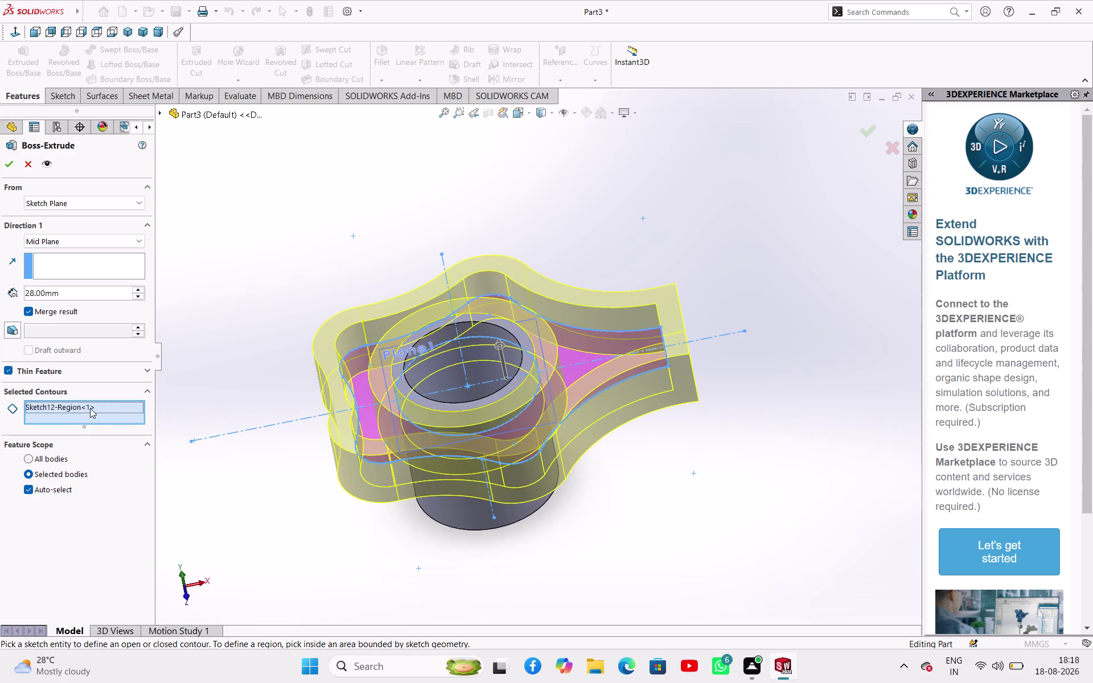
right_click(90, 409)
click(114, 431)
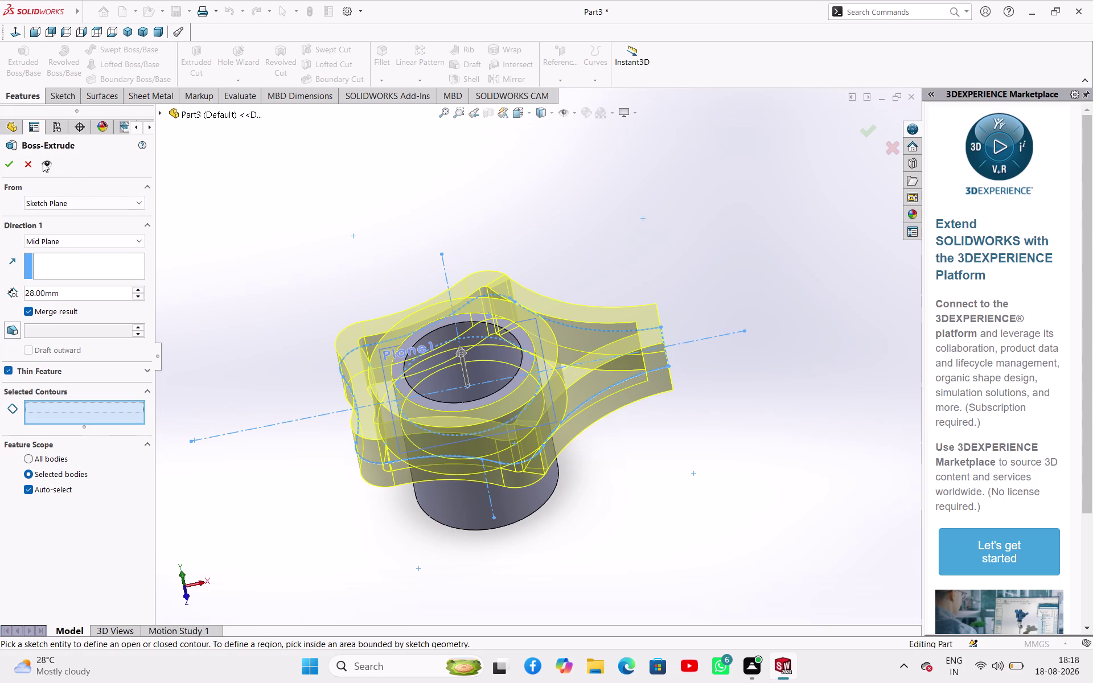
Cancel the extrusion and orbit and zoom around the ring.
click(23, 158)
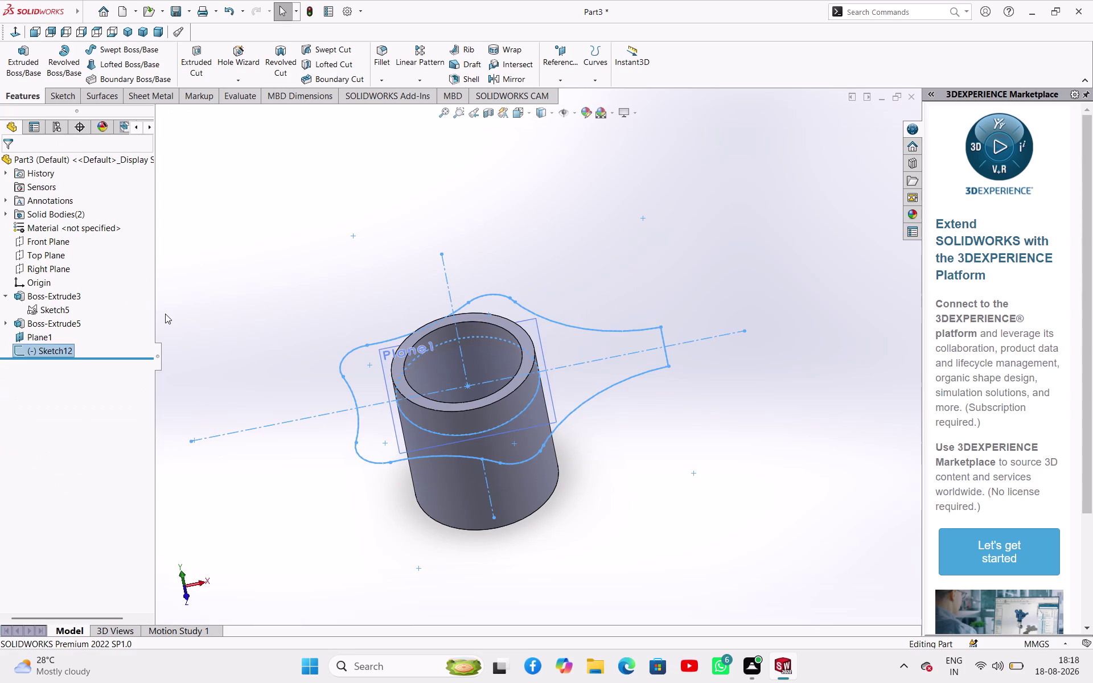
middle_drag(638, 460, 586, 552)
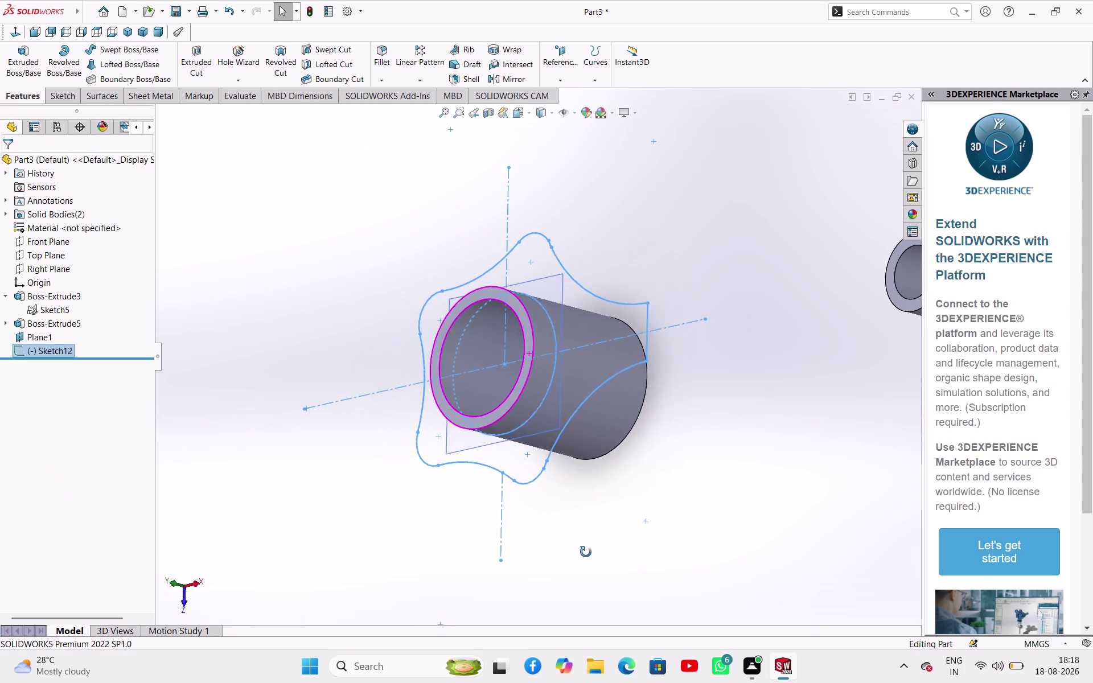
middle_drag(585, 552, 621, 485)
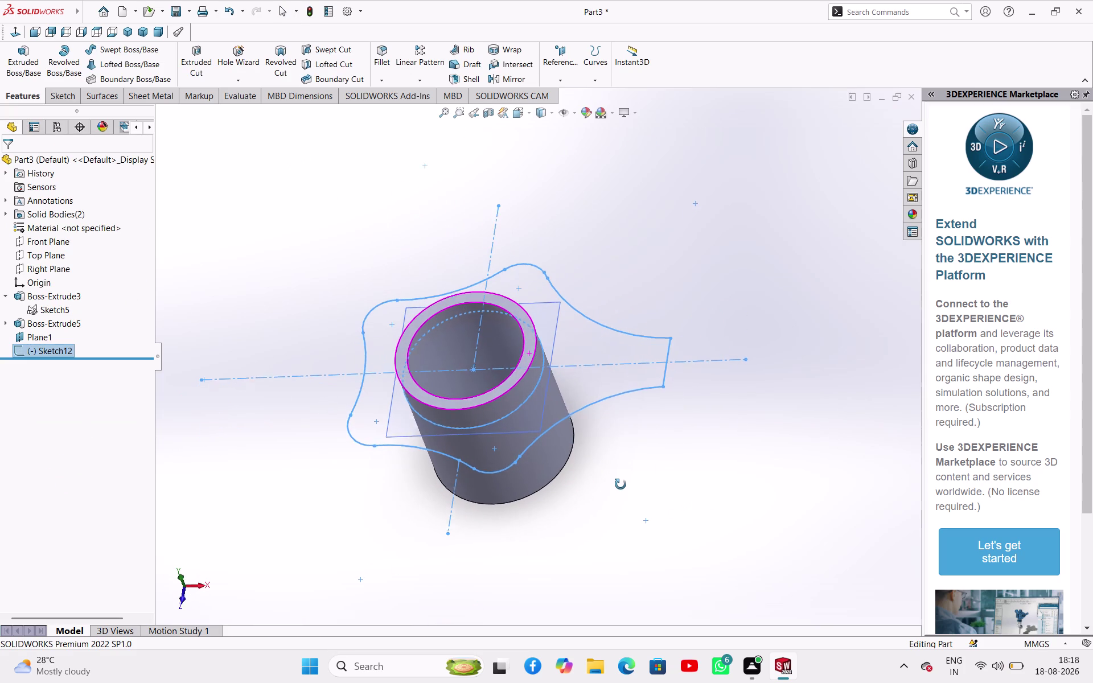
middle_drag(621, 484, 623, 489)
scroll(down, 3)
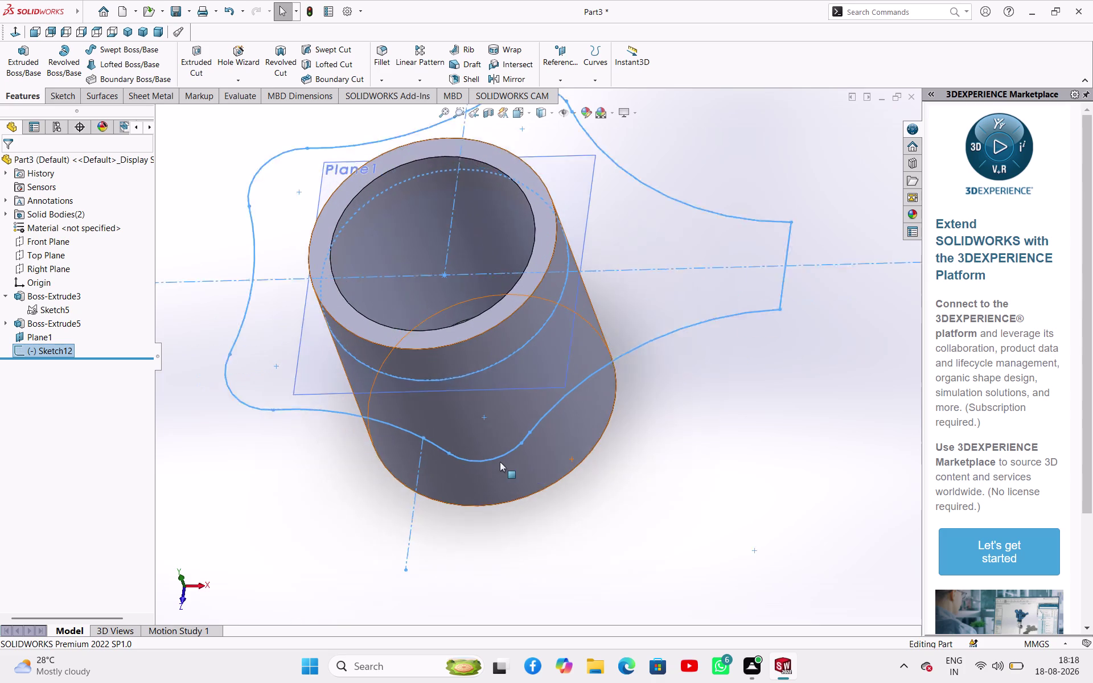
scroll(down, 3)
scroll(down, 3)
scroll(up, 3)
scroll(down, 3)
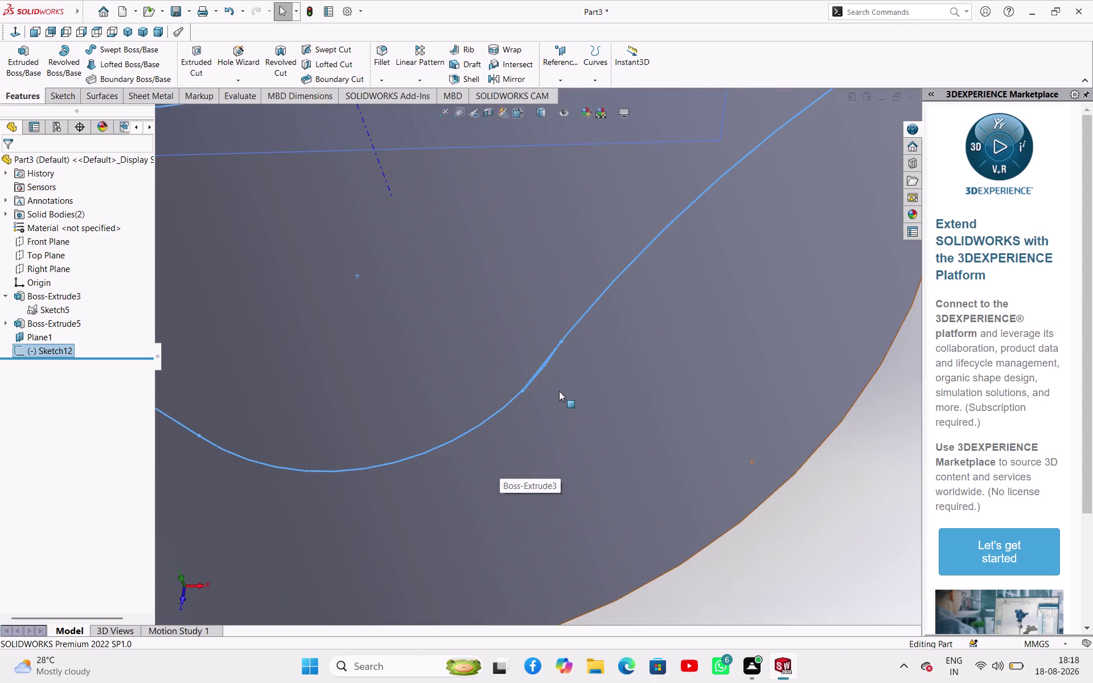
scroll(down, 3)
scroll(up, 3)
Select Sketch12 and choose Edit Sketch.
click(217, 391)
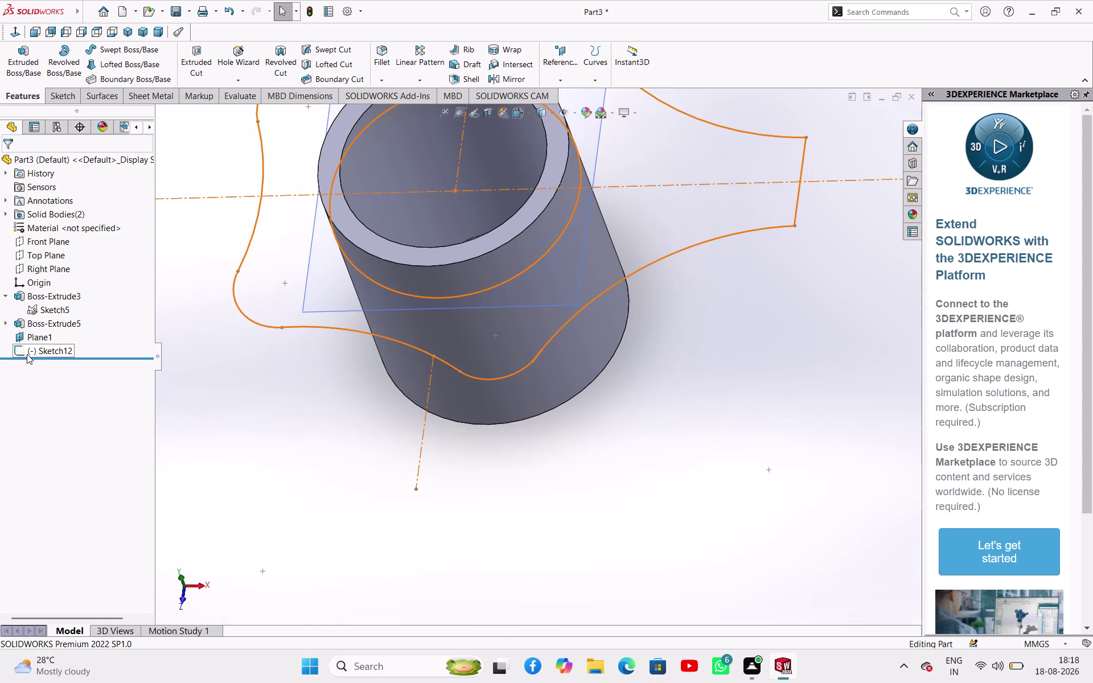
click(29, 349)
click(40, 317)
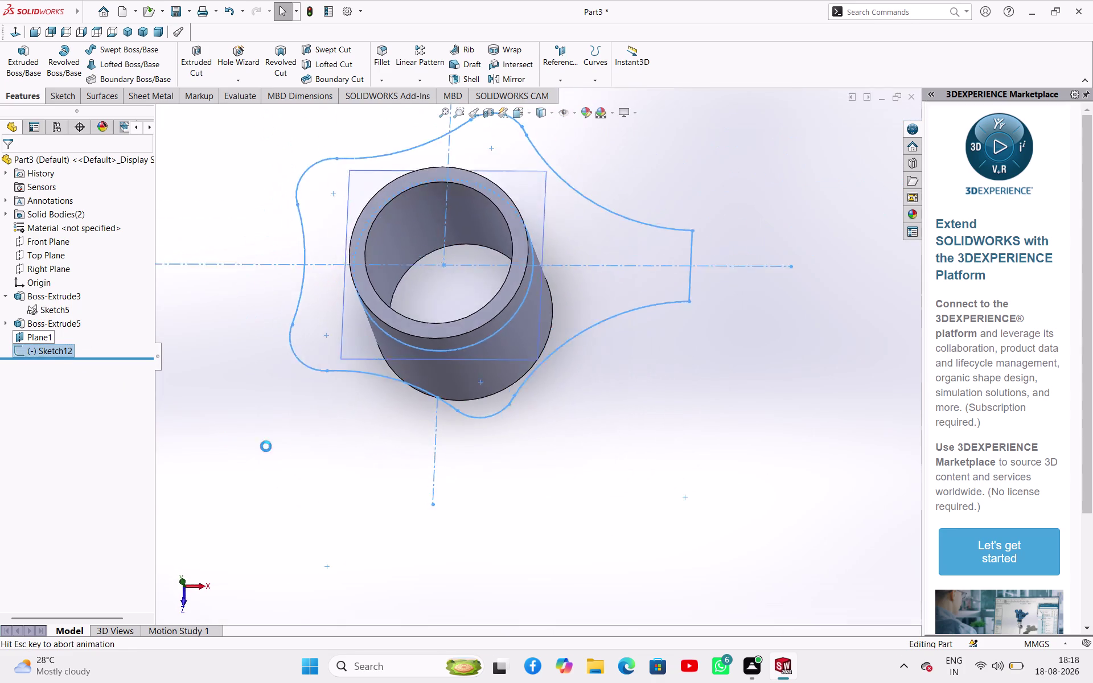
scroll(down, 3)
scroll(down, 3)
Zoom into the first line–arc junction and trim the overlapping arc sliver.
scroll(down, 3)
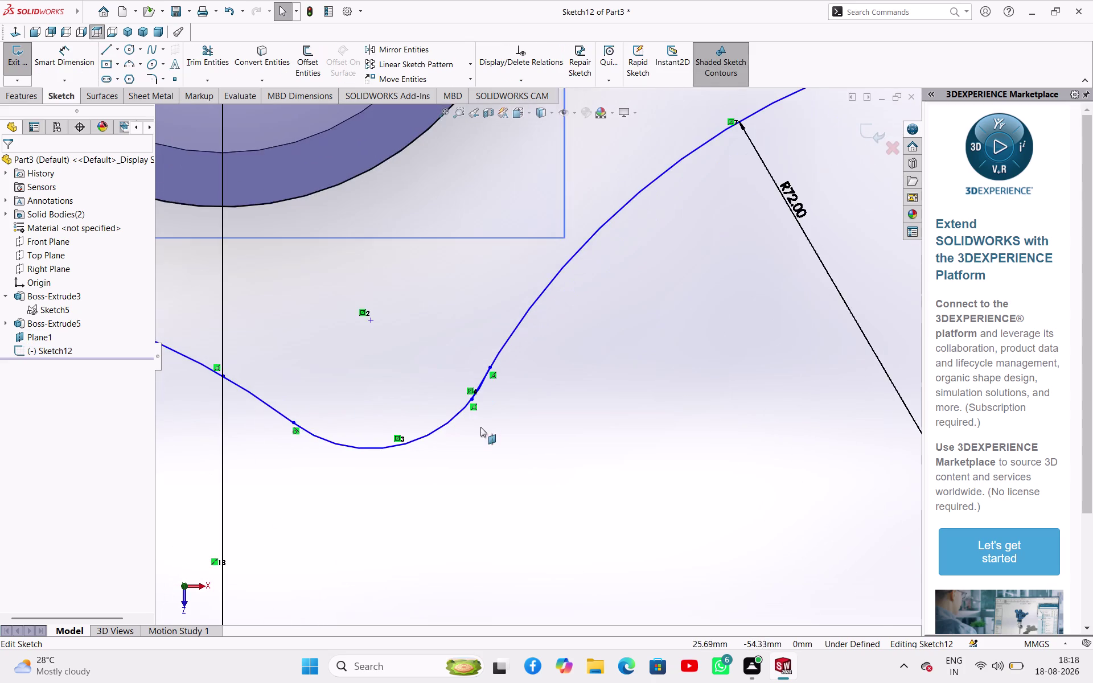
scroll(down, 3)
scroll(up, 3)
scroll(down, 3)
scroll(down, 3)
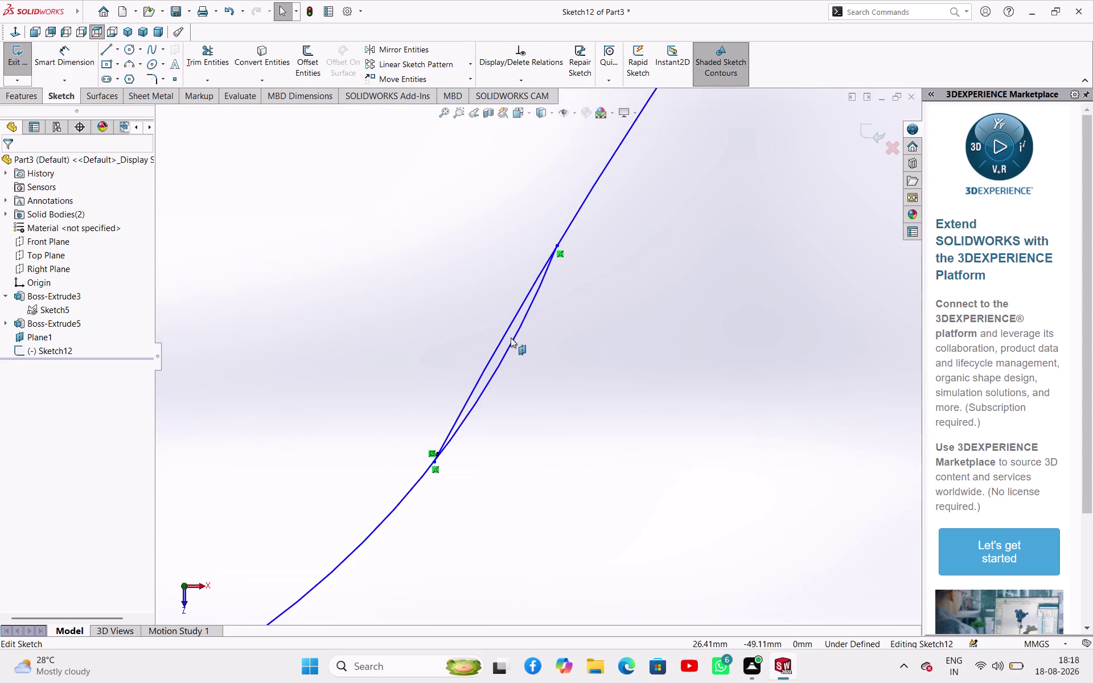
scroll(down, 3)
scroll(up, 3)
click(206, 51)
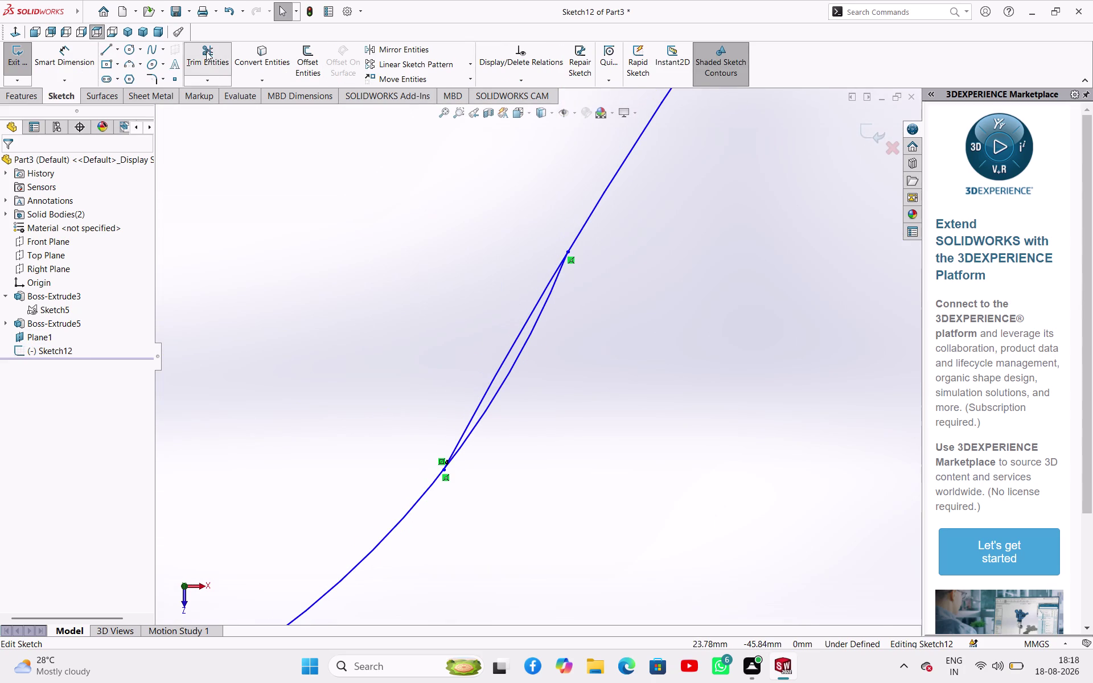
click(520, 357)
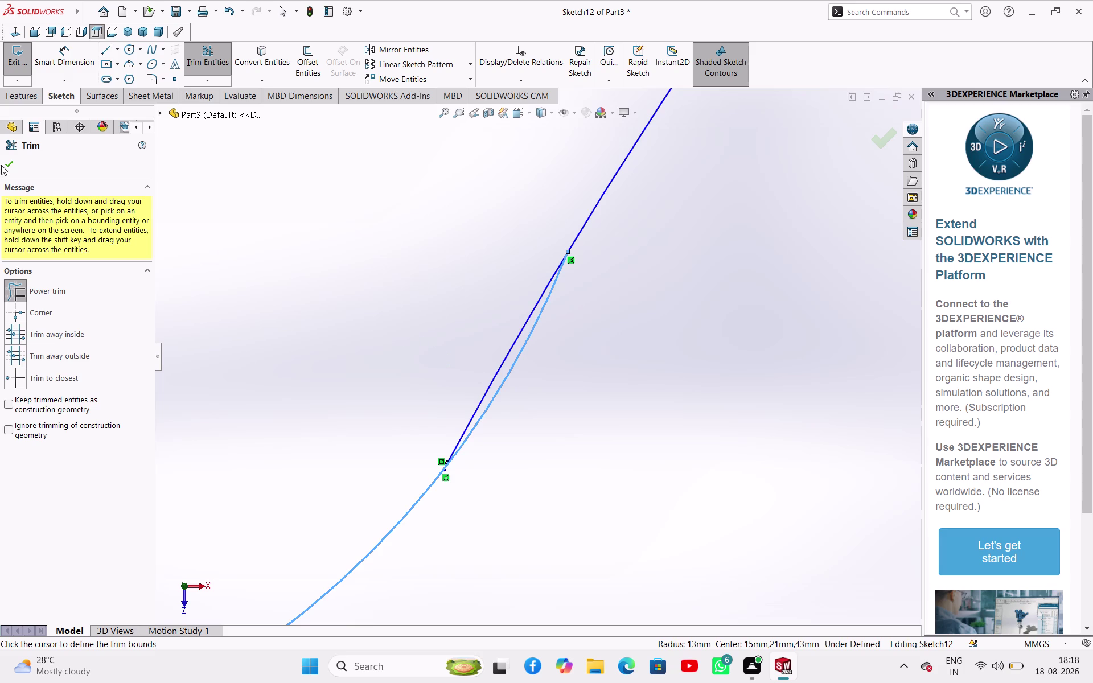
right_click(235, 215)
click(199, 223)
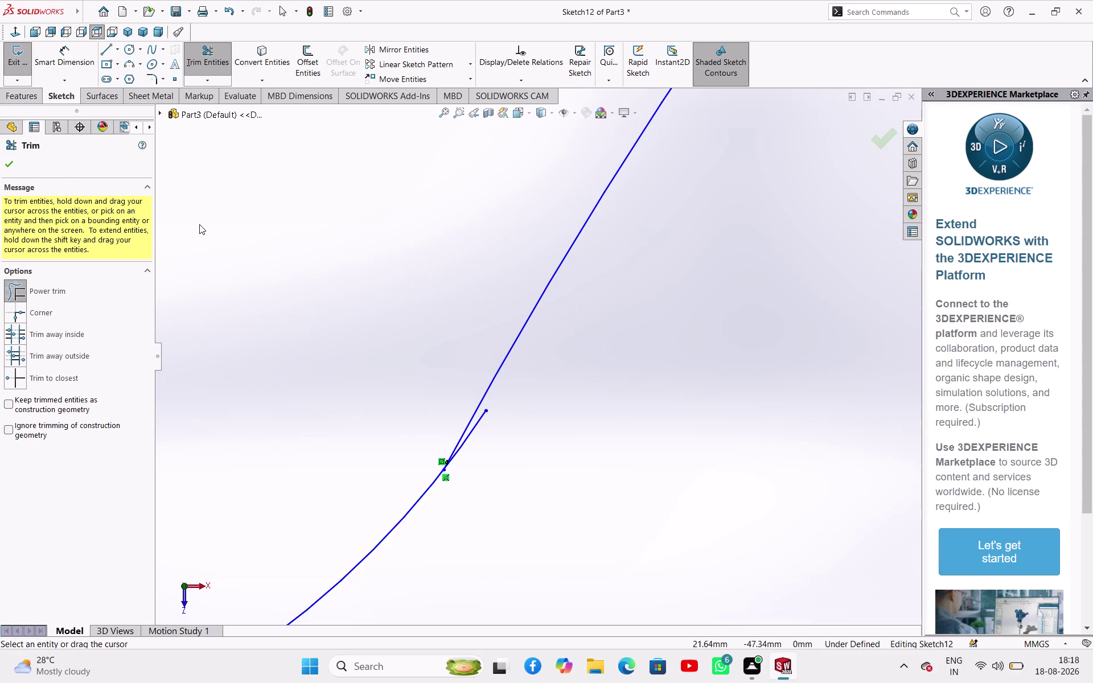
right_click(199, 225)
click(229, 260)
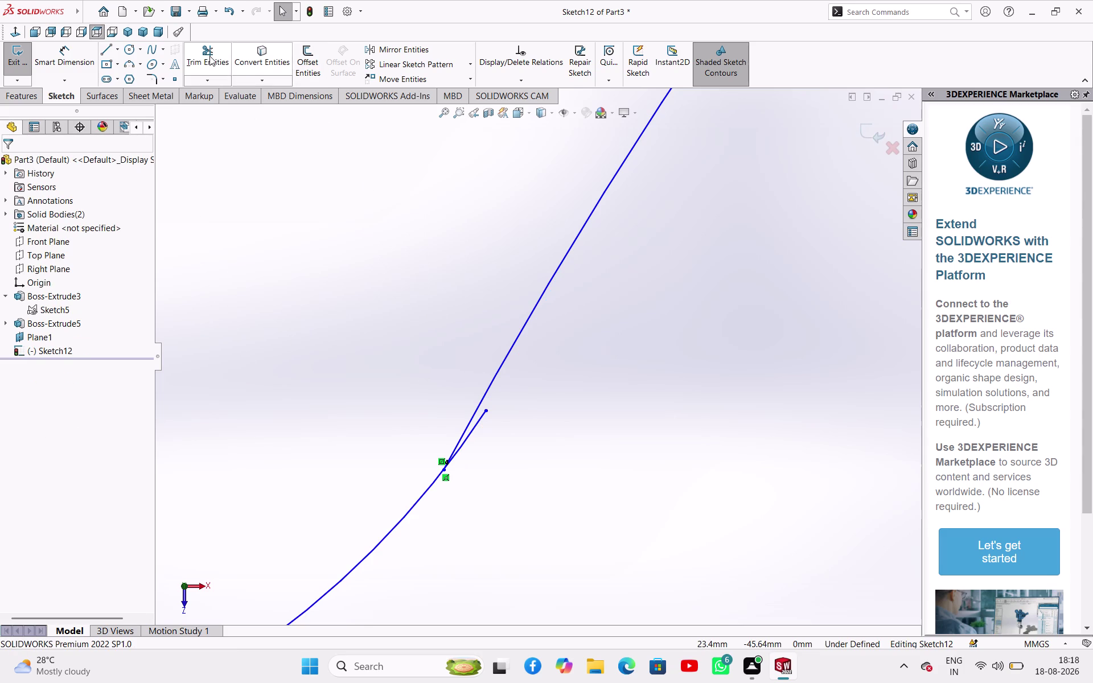
Trim a leftover short line stub, then undo that trim.
click(210, 56)
click(476, 427)
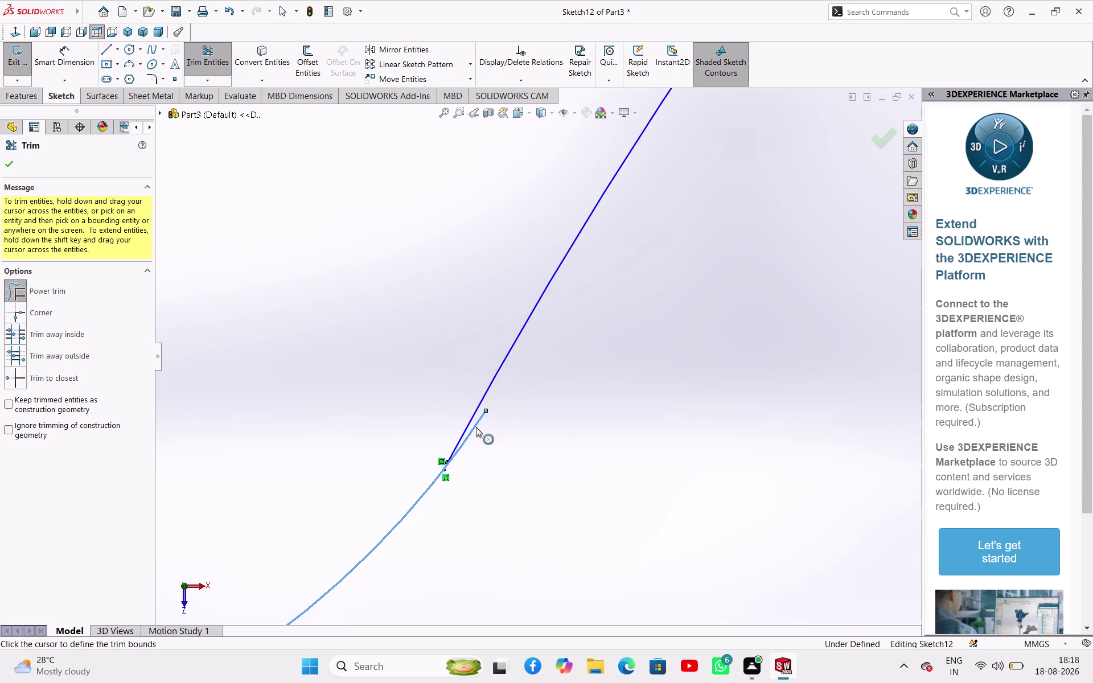
click(6, 164)
scroll(up, 3)
key(ctrl+z)
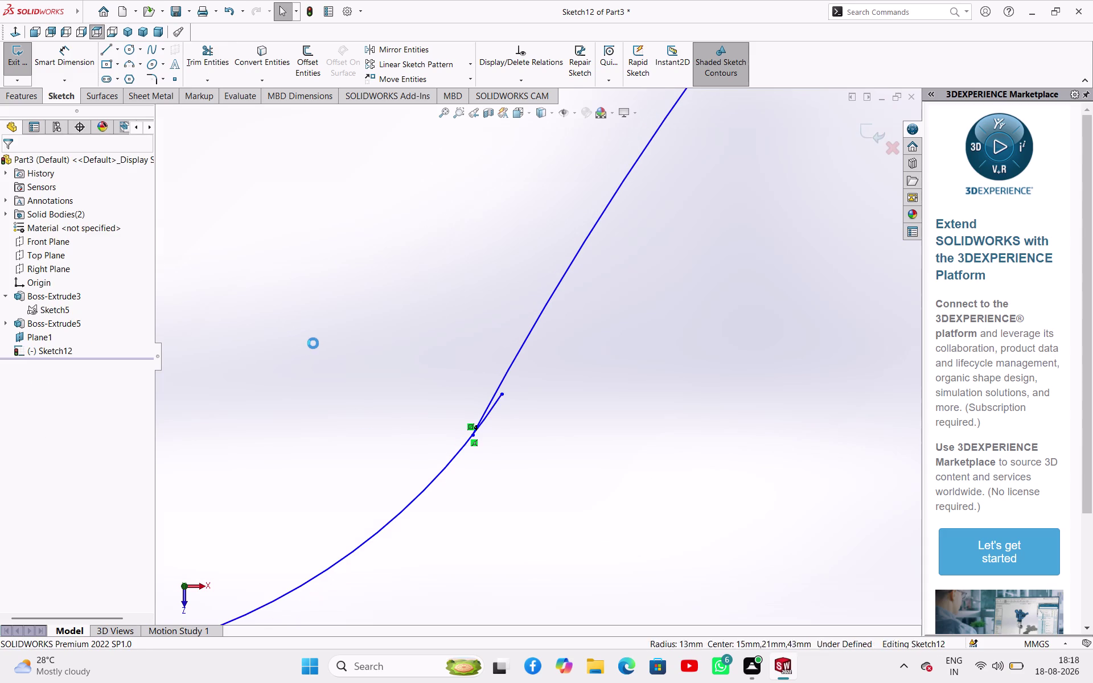
Trim the overlapping piece at the second line–arc junction.
scroll(up, 3)
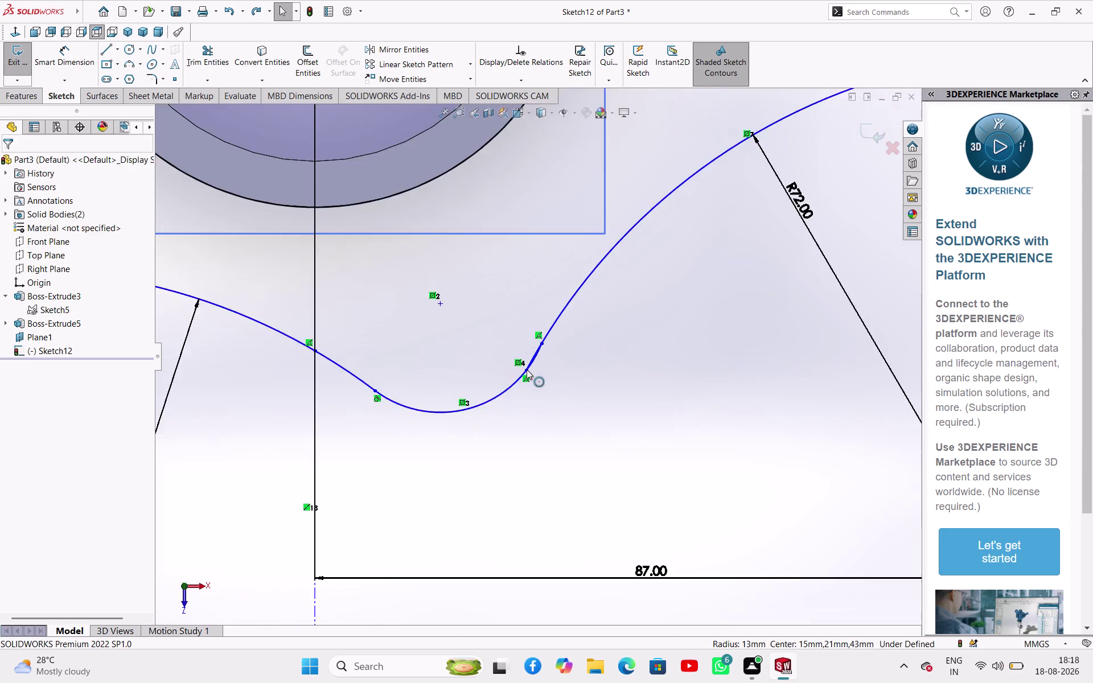
scroll(up, 3)
scroll(up, 3)
scroll(down, 3)
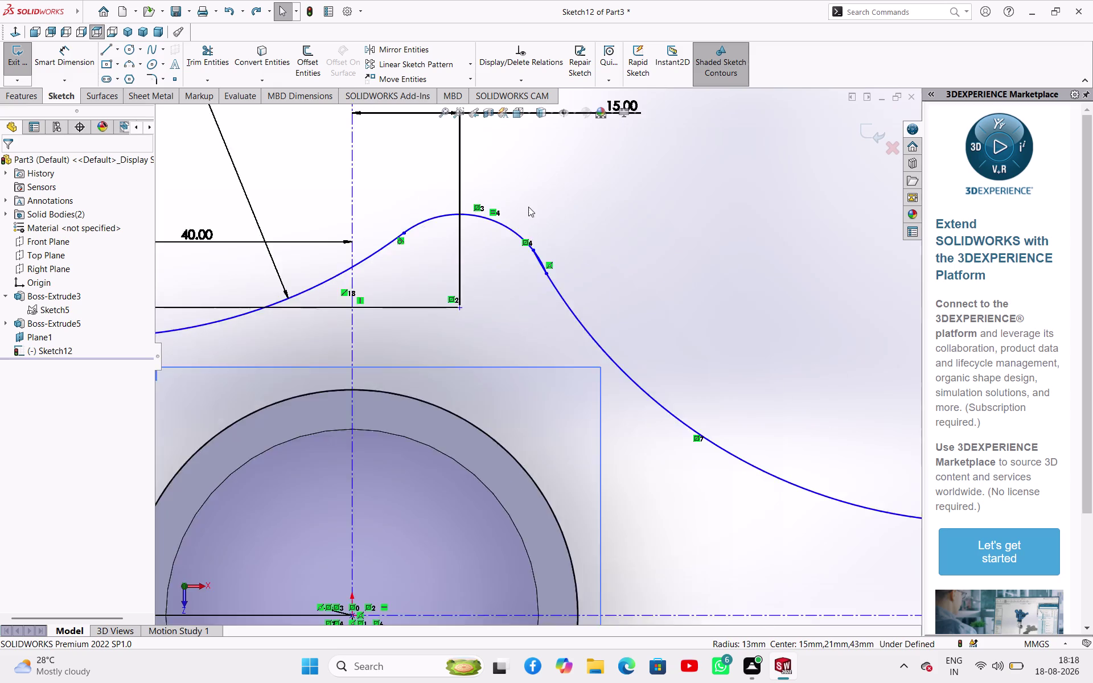
scroll(down, 3)
scroll(up, 3)
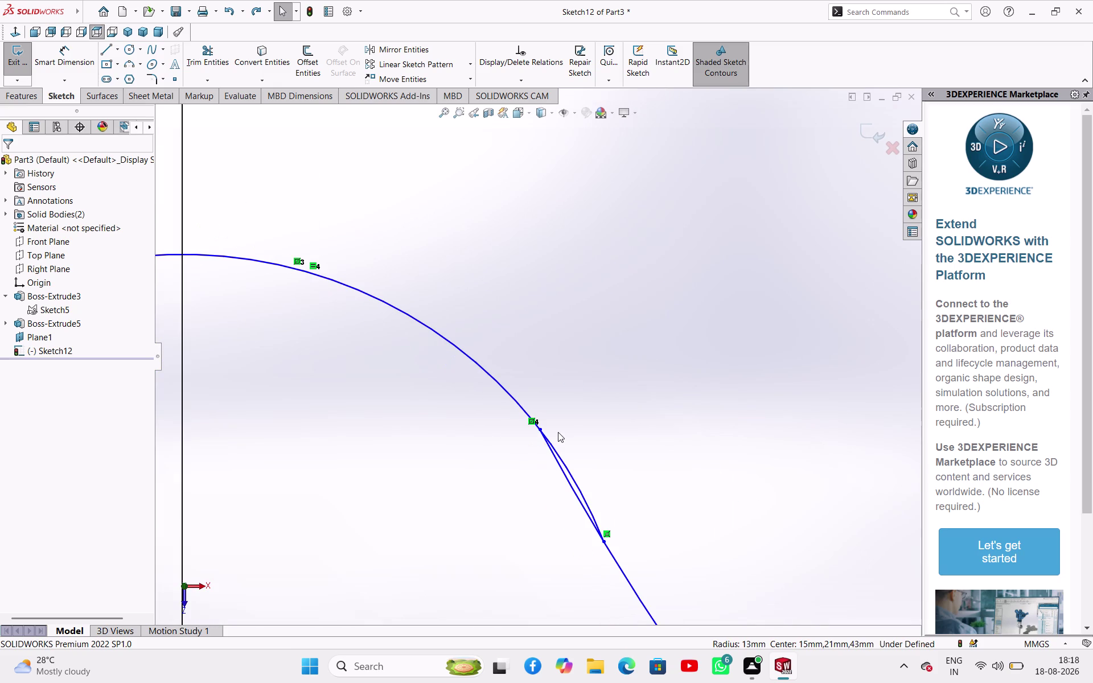
click(217, 55)
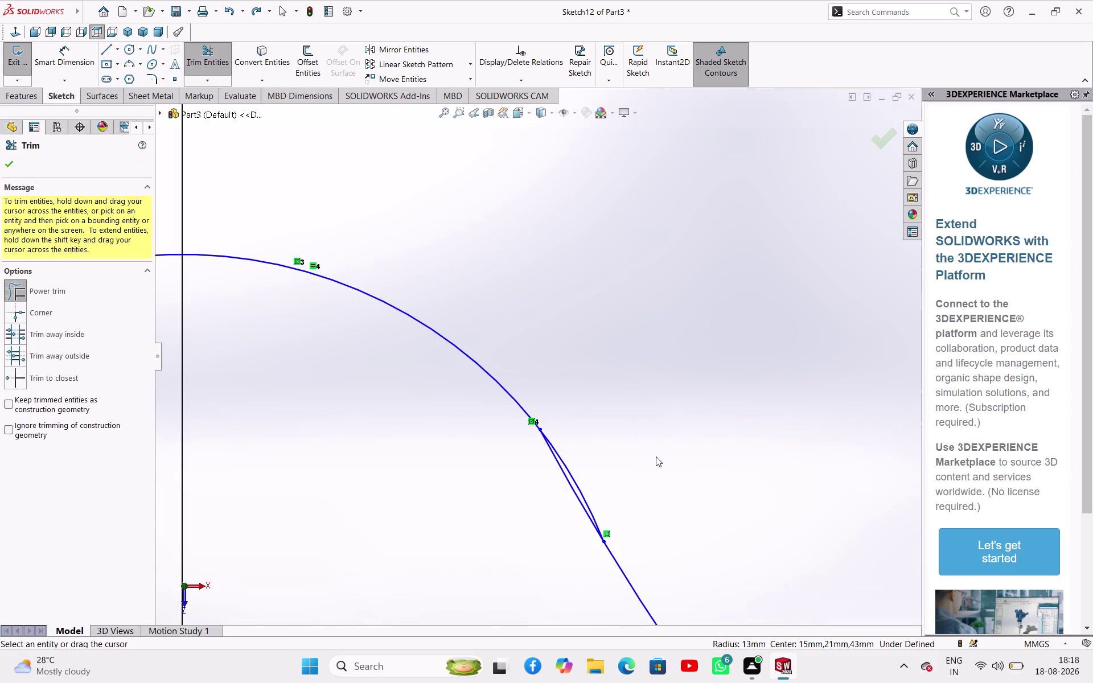
click(576, 477)
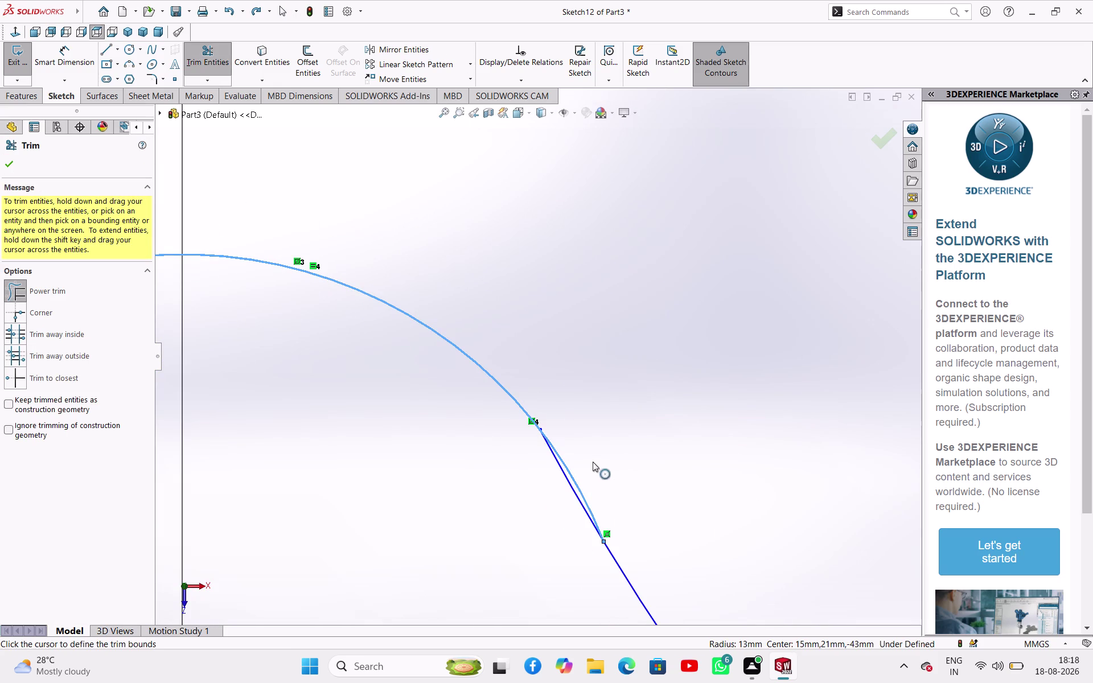
click(11, 165)
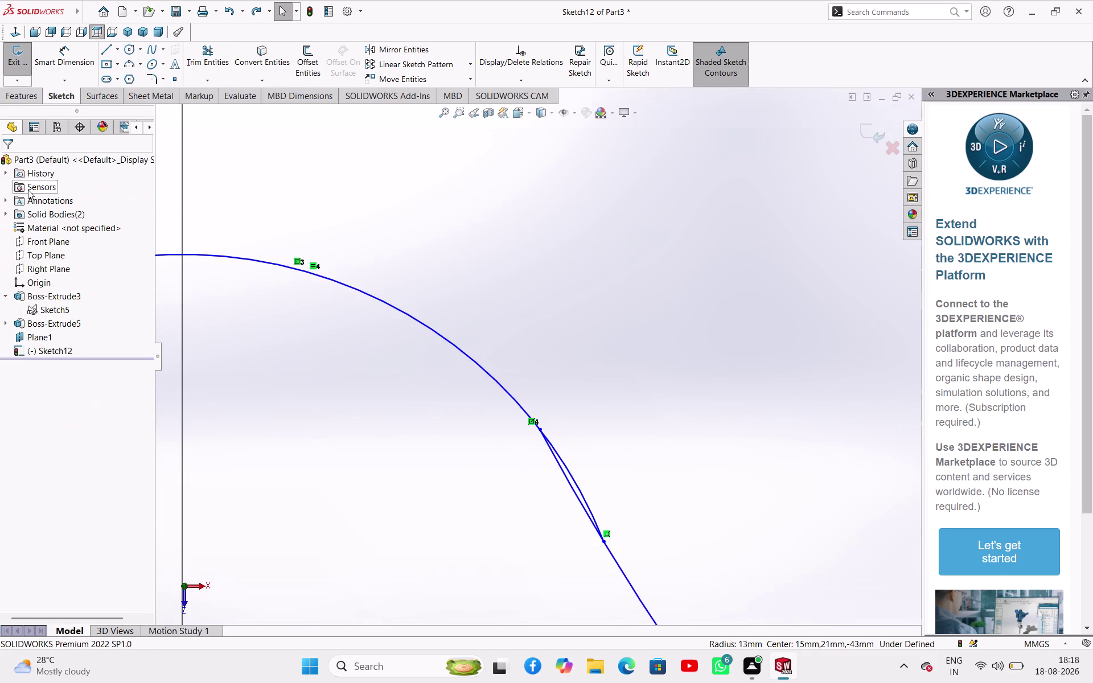
Fit the view, inspect the arm line and arc junction, and exit Sketch12.
scroll(down, 3)
scroll(up, 3)
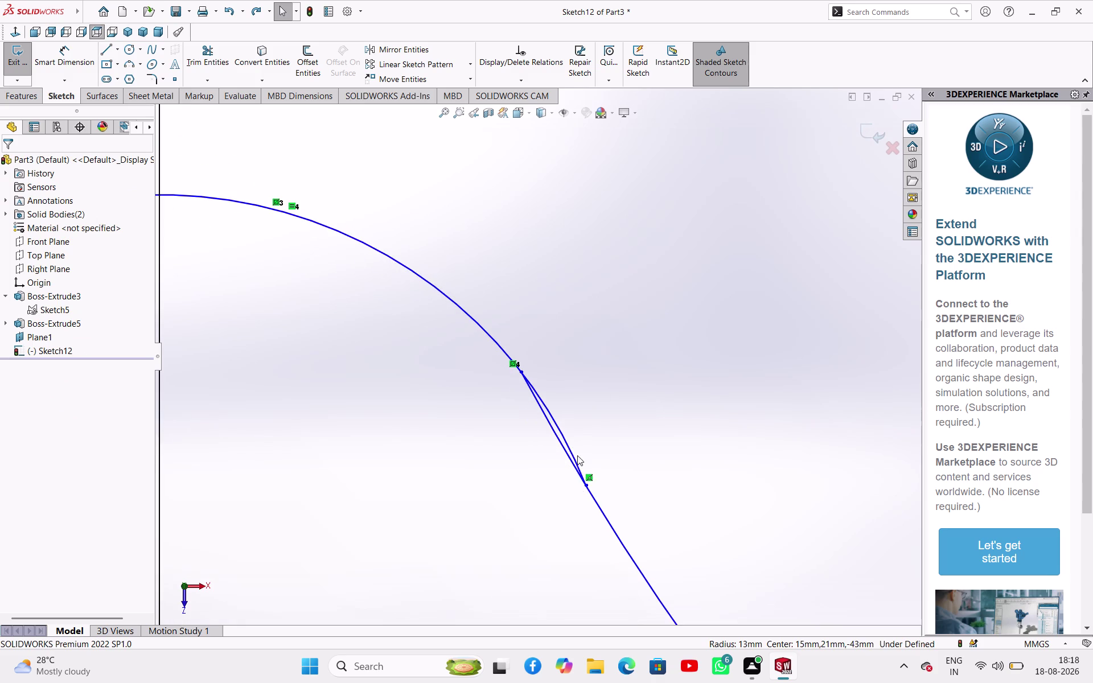
click(625, 366)
middle_click(626, 377)
middle_click(626, 377)
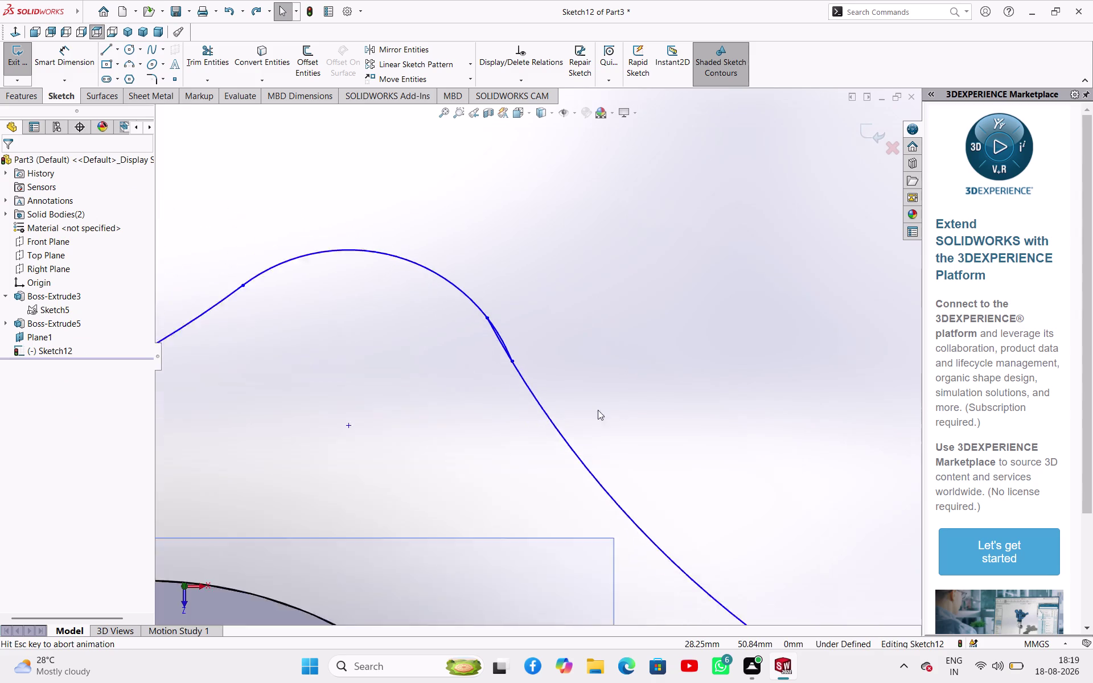
scroll(down, 3)
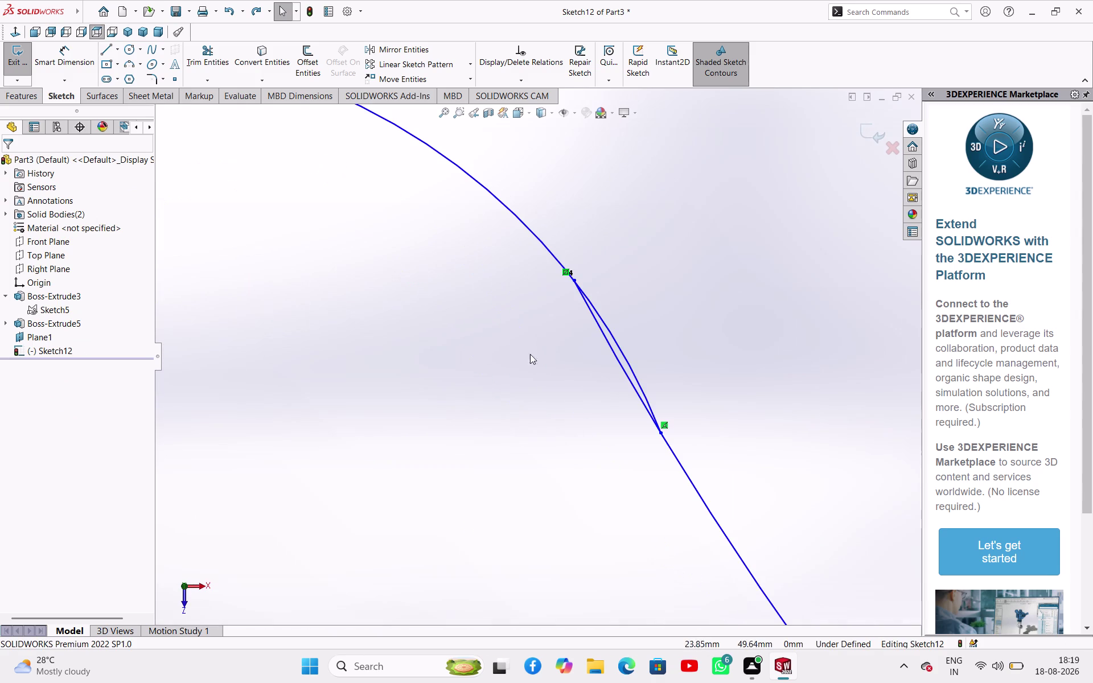
click(612, 349)
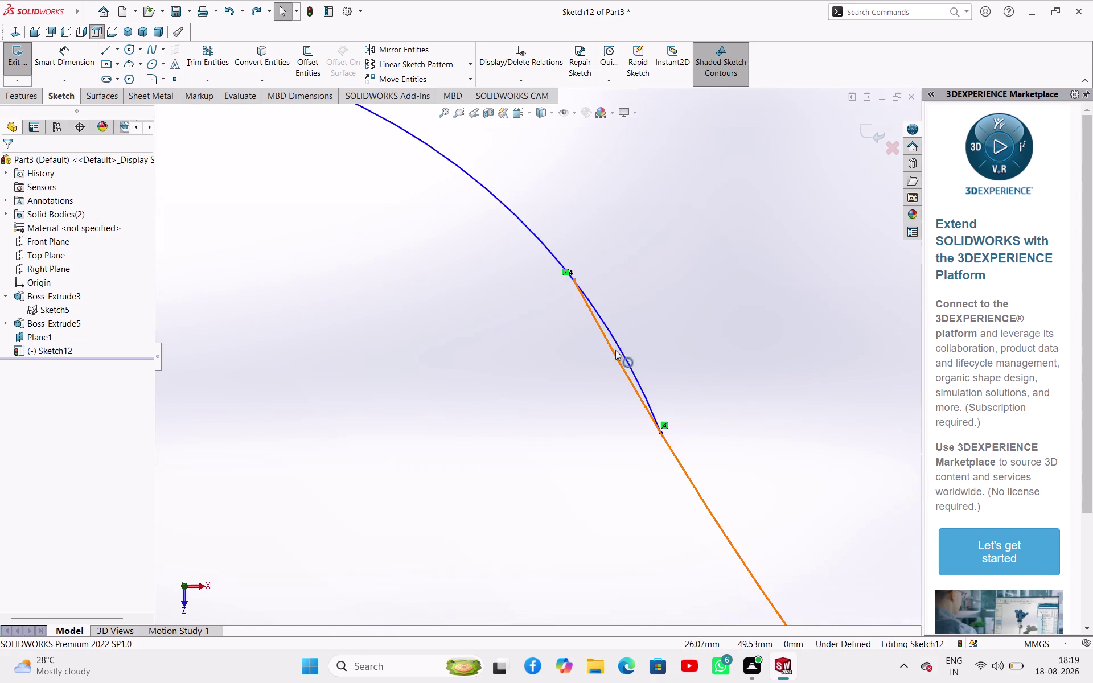
click(620, 350)
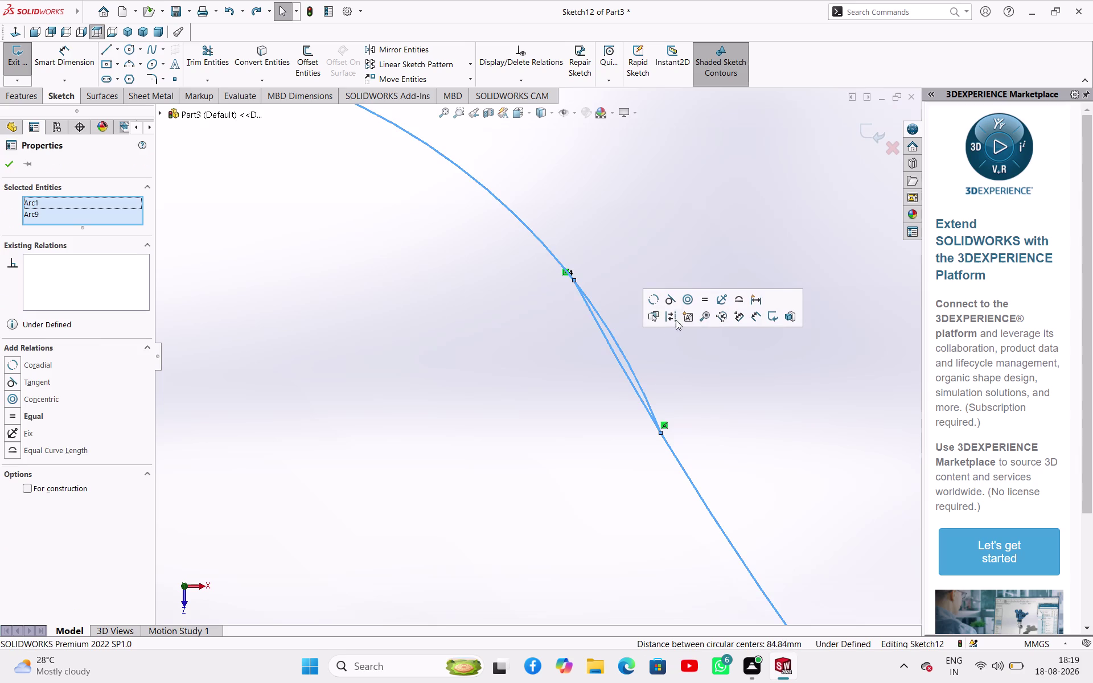
click(669, 300)
click(692, 378)
scroll(up, 3)
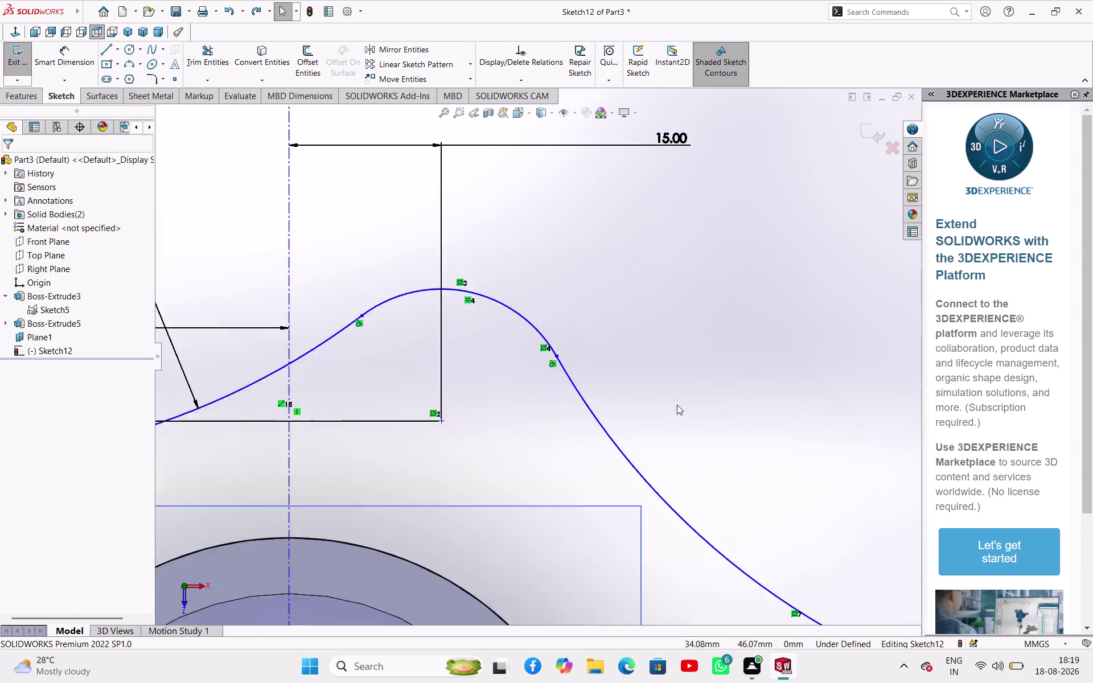
scroll(up, 3)
scroll(down, 3)
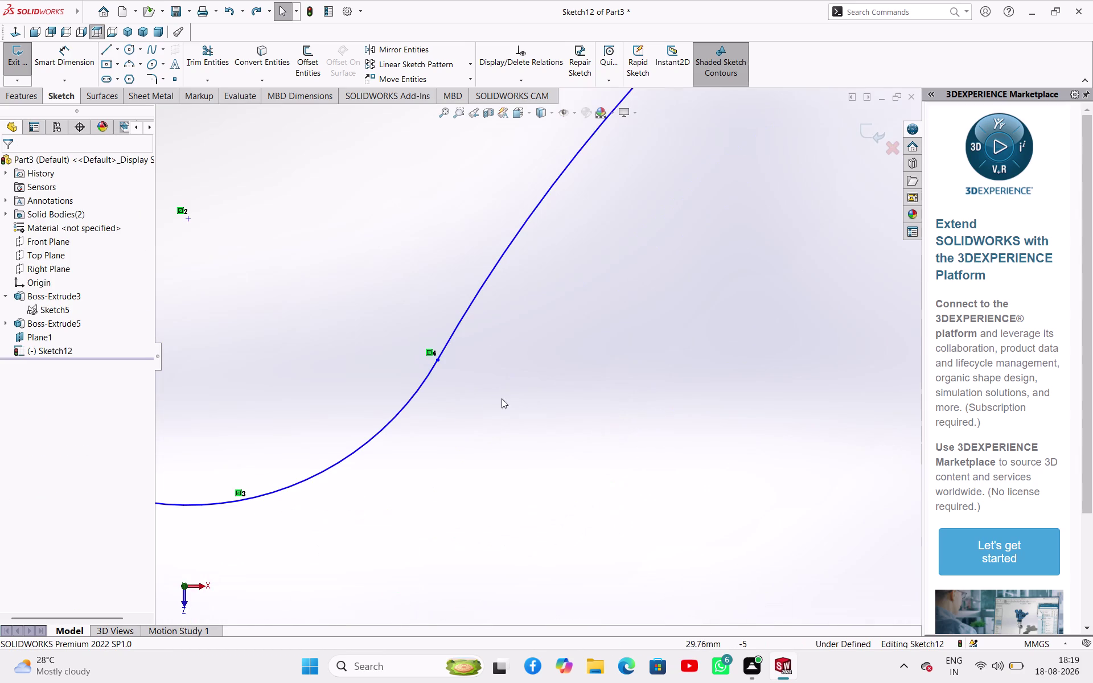
scroll(up, 3)
scroll(up, 3)
scroll(up, 3)
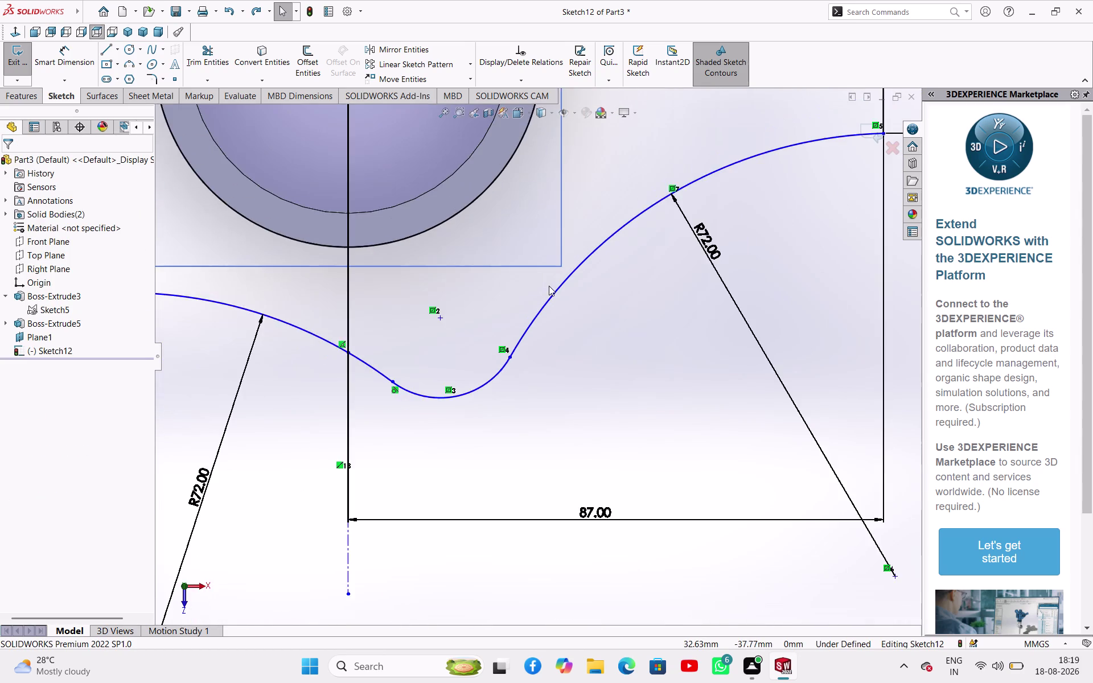
scroll(up, 3)
scroll(up, 3)
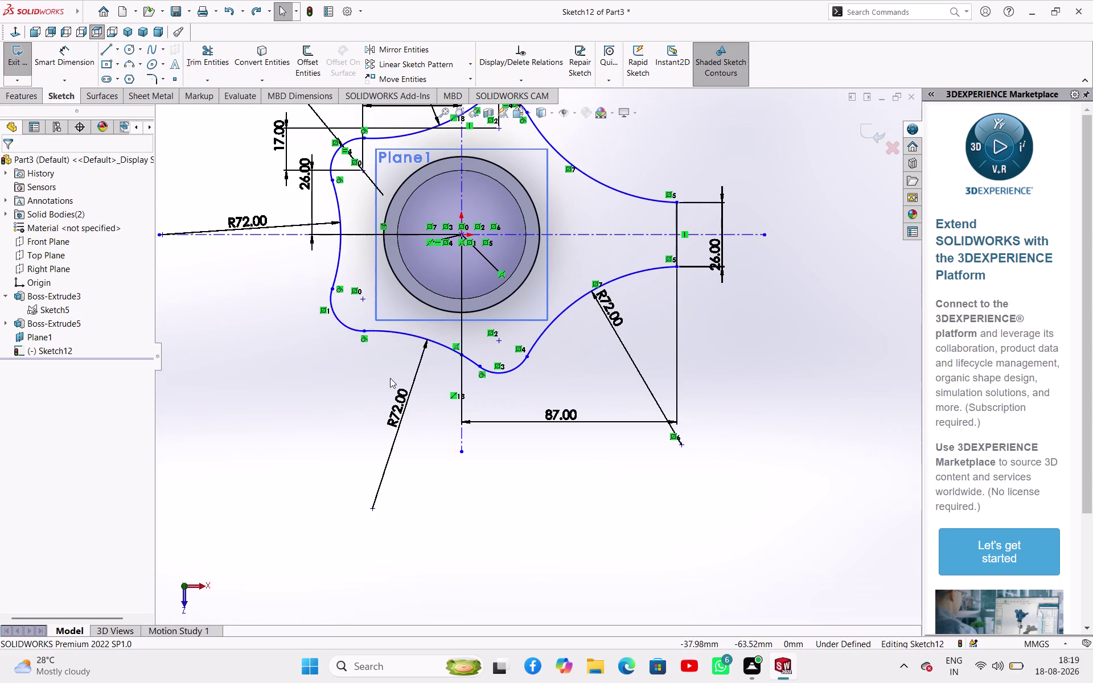
scroll(down, 3)
scroll(up, 3)
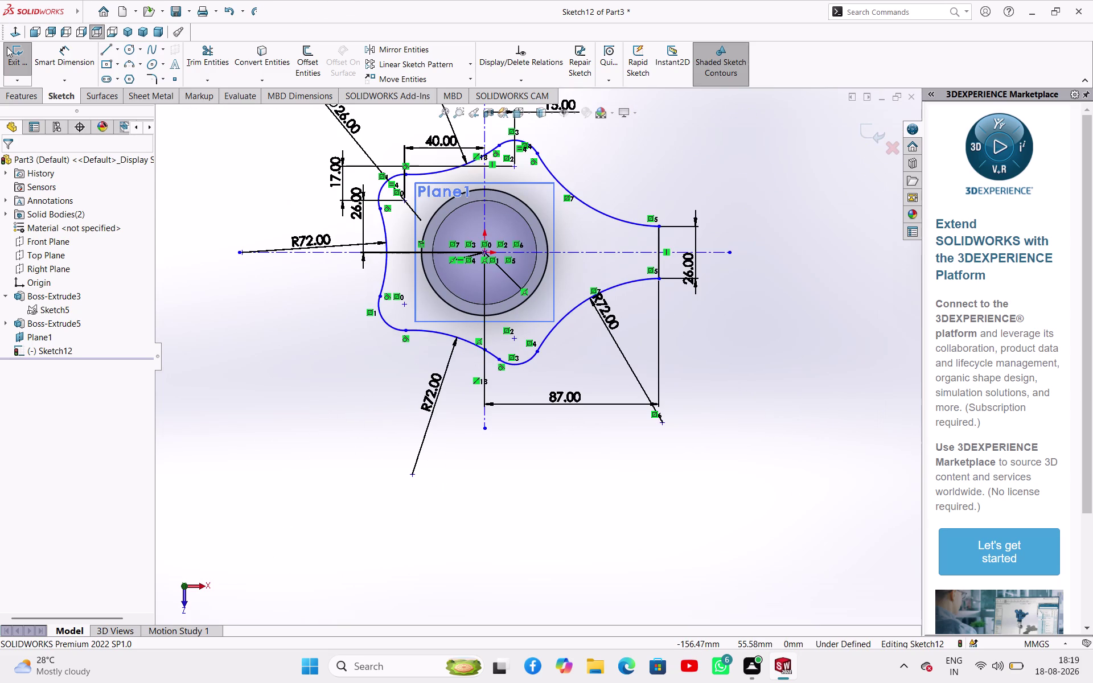
click(26, 63)
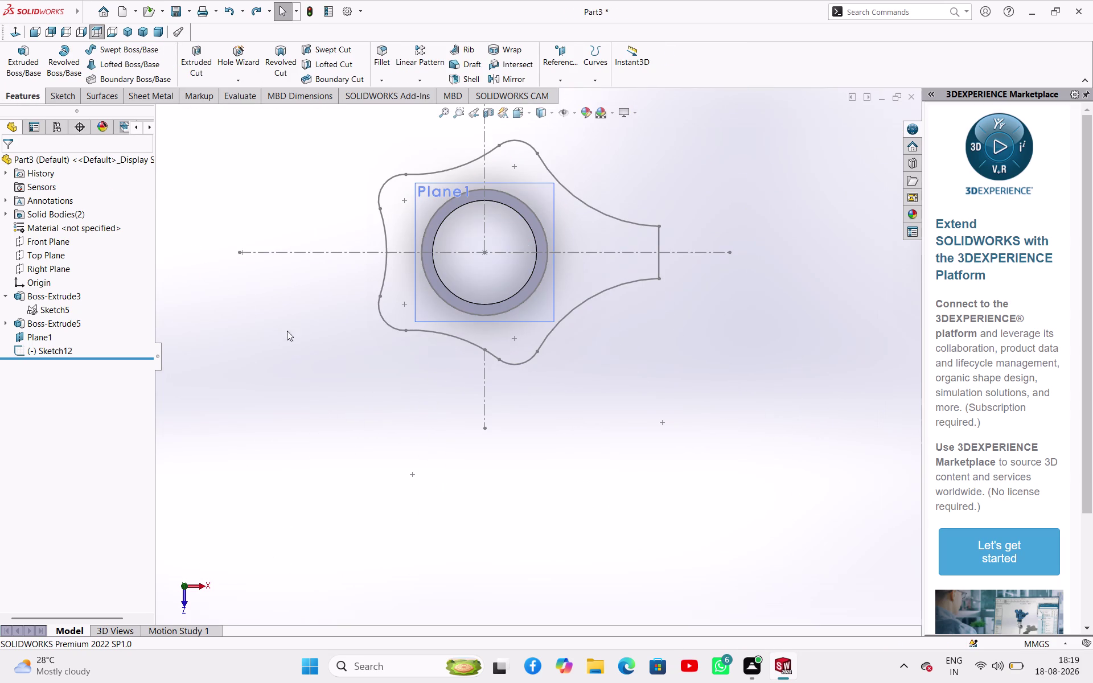
Extrude the Sketch12 flange outline Blind, reversed, 7 mm deep as Boss-Extrude6.
click(31, 53)
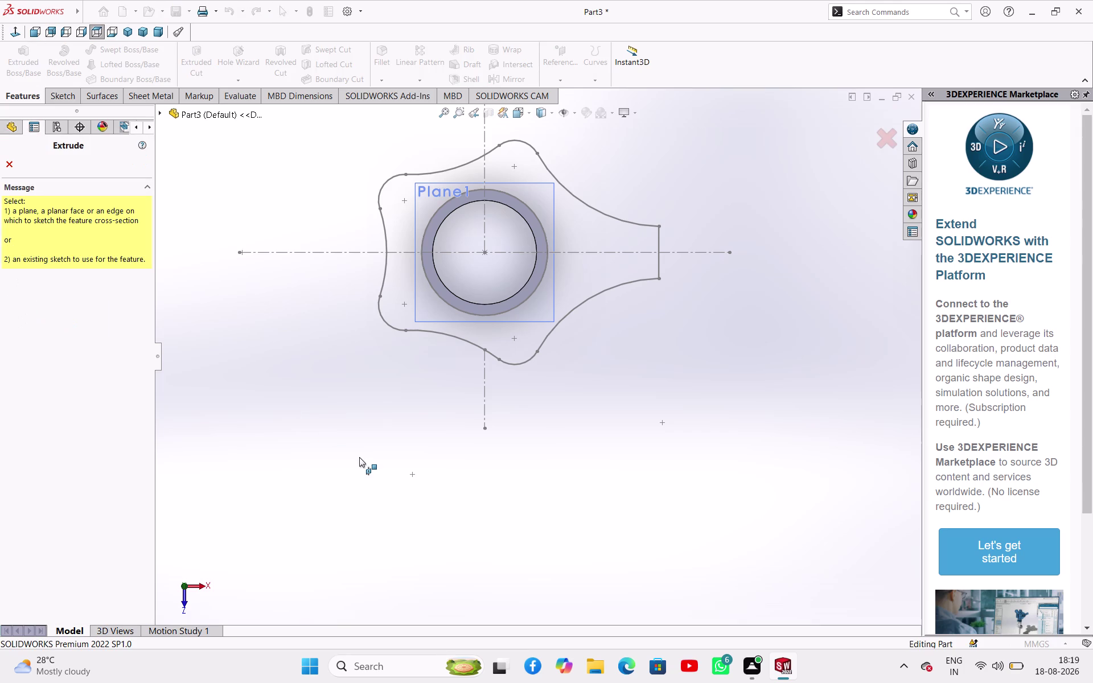
middle_drag(360, 457, 357, 343)
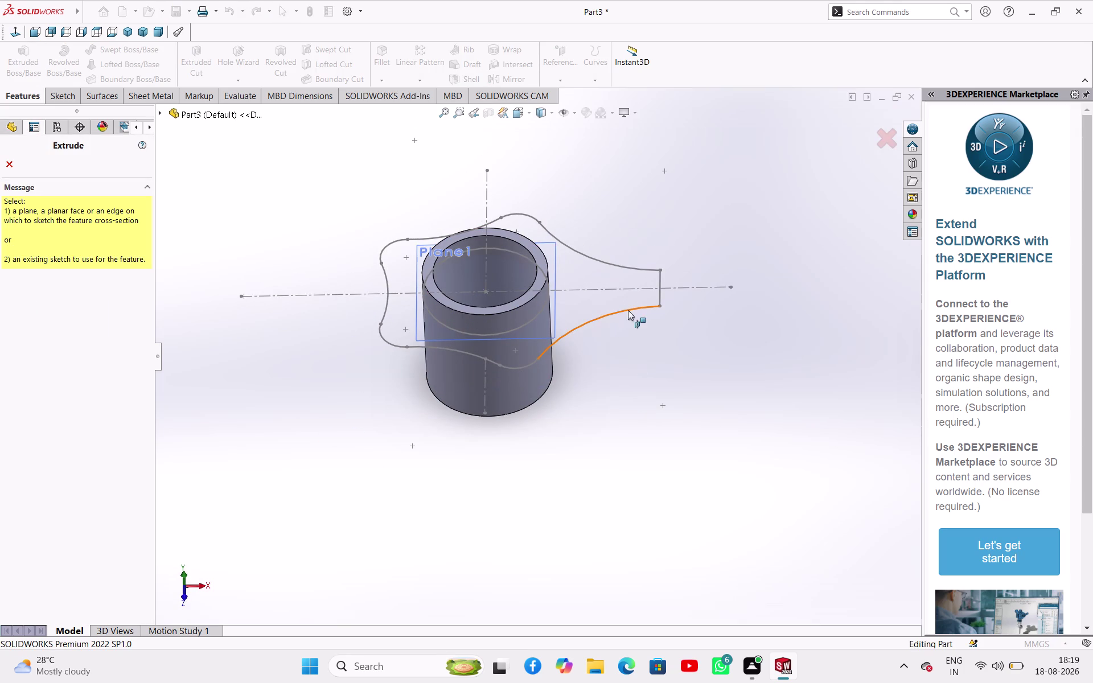
click(384, 339)
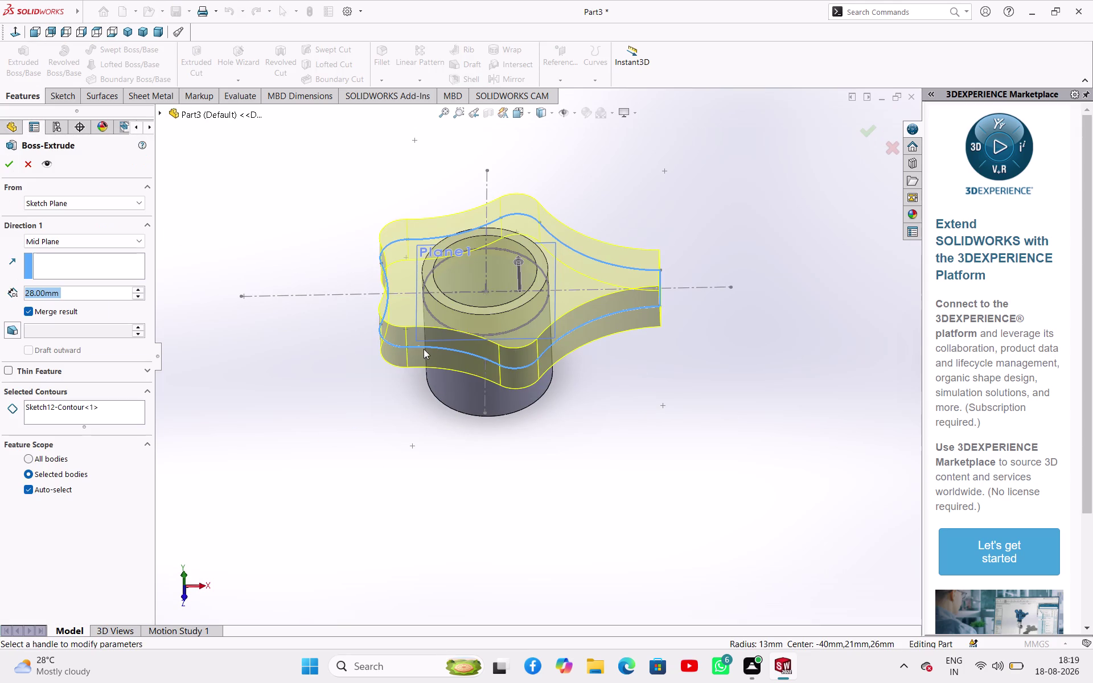
click(46, 244)
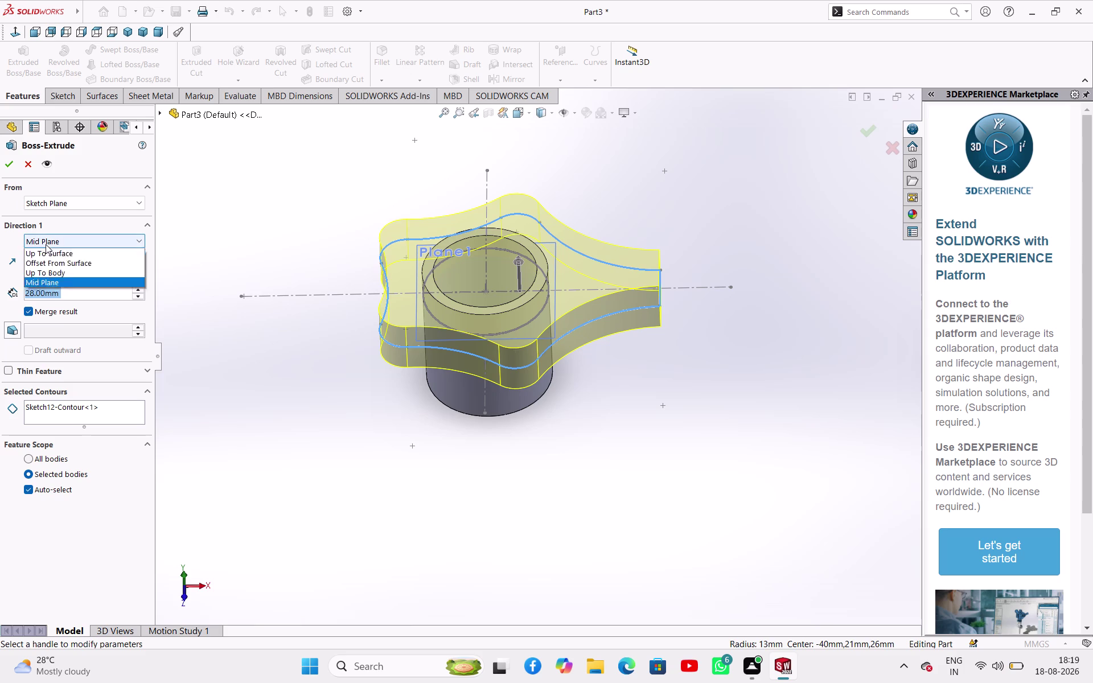
click(53, 256)
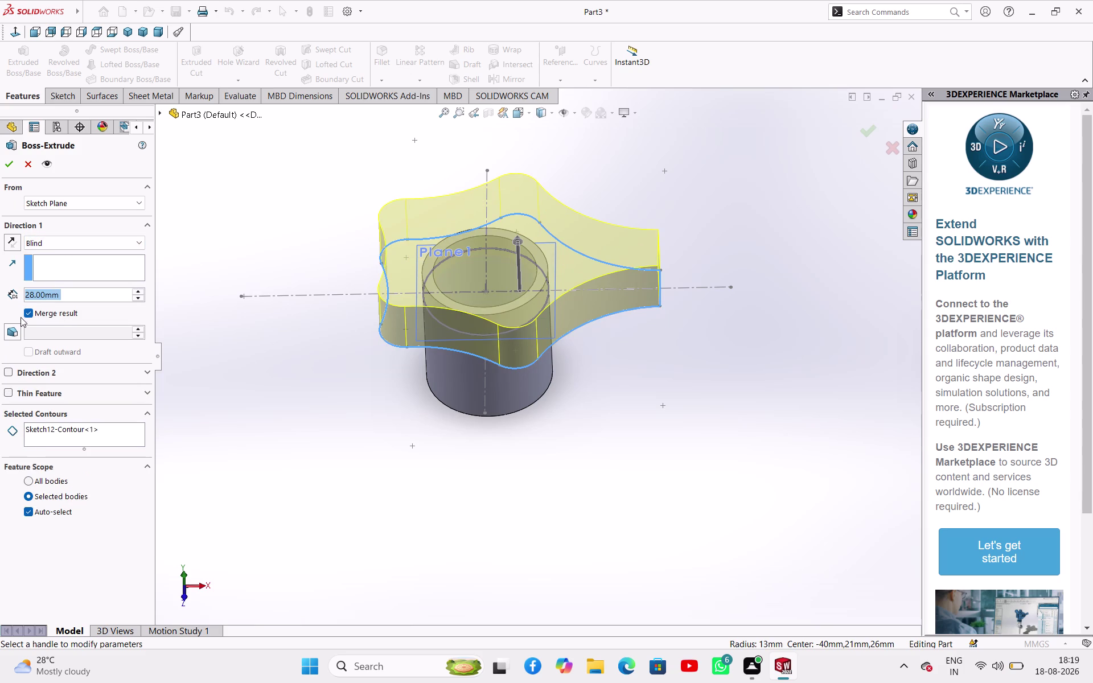
click(15, 239)
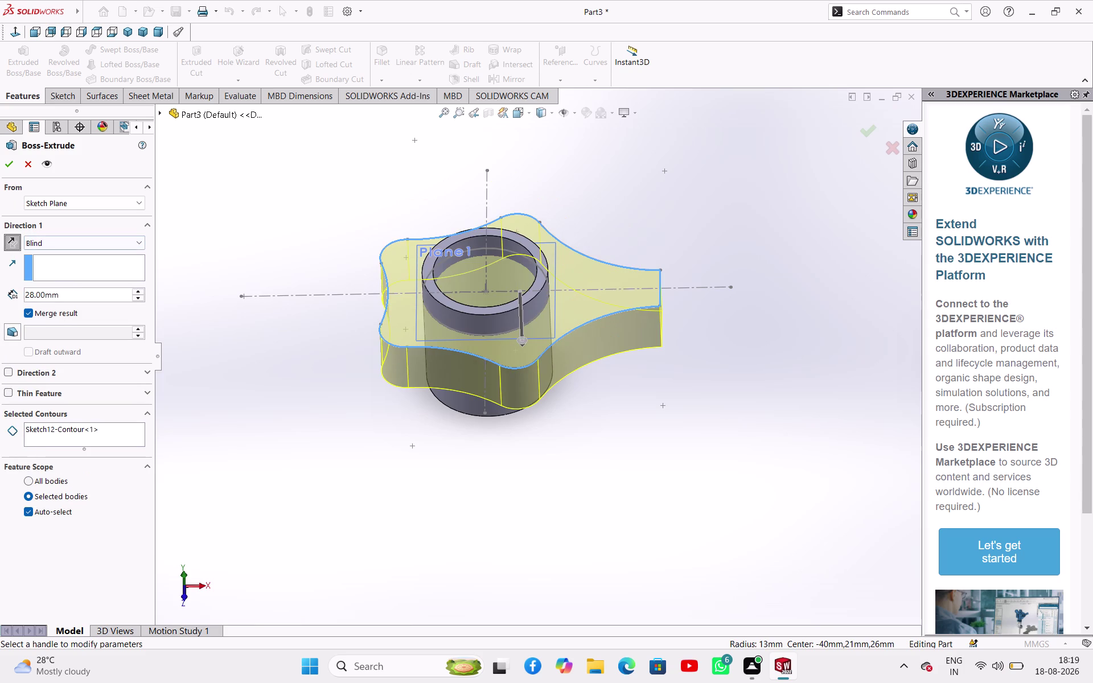
double_click(68, 297)
key(7)
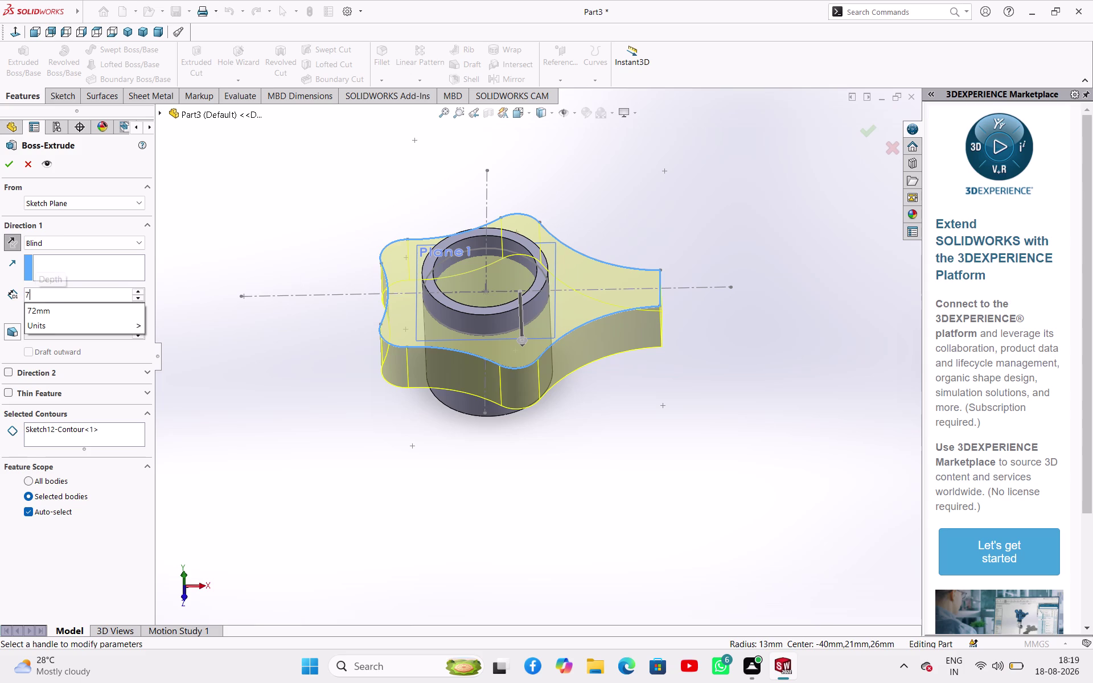
key(Return)
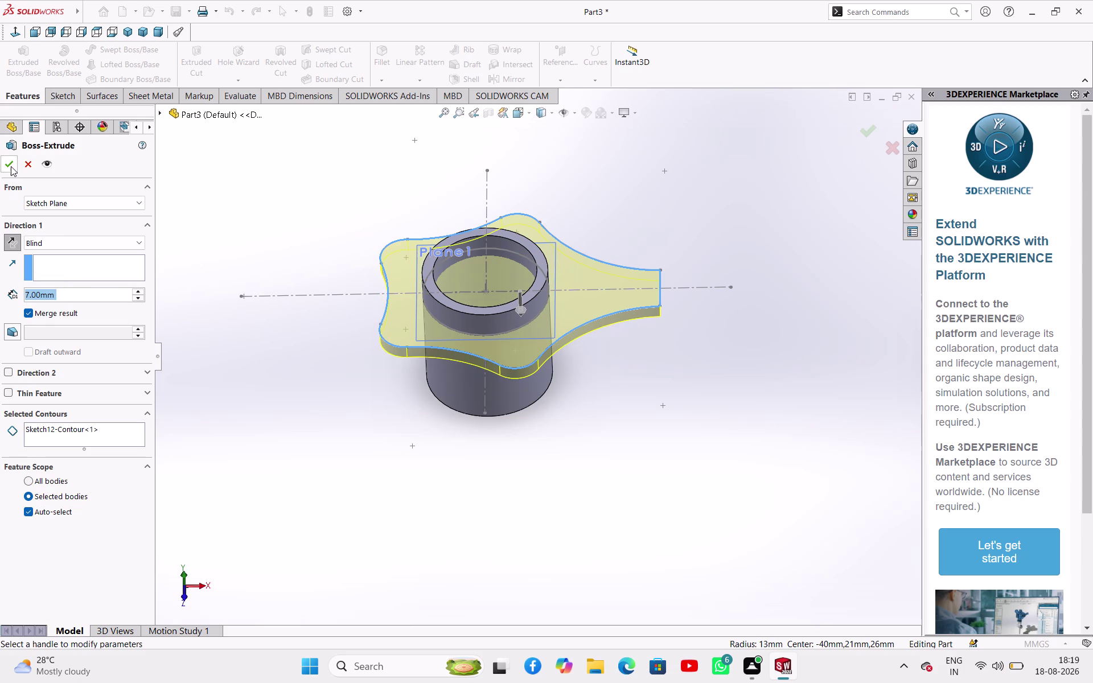
click(11, 167)
click(337, 381)
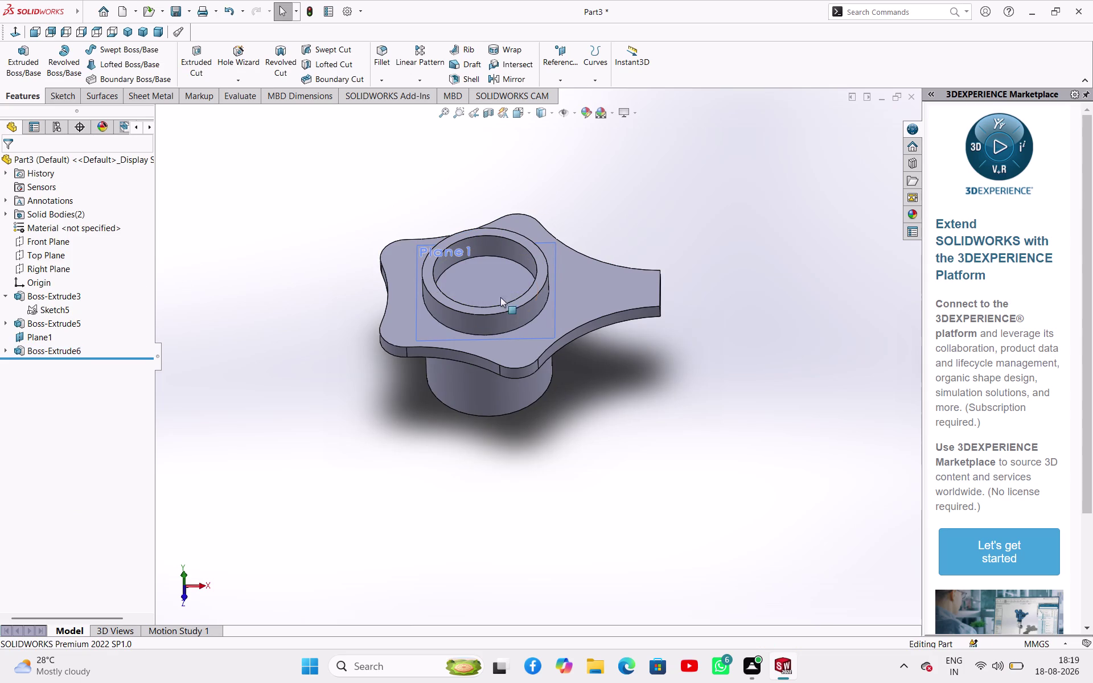
Delete and restore Boss-Extrude6, then start Sketch13 on the ring's inner top face.
click(501, 277)
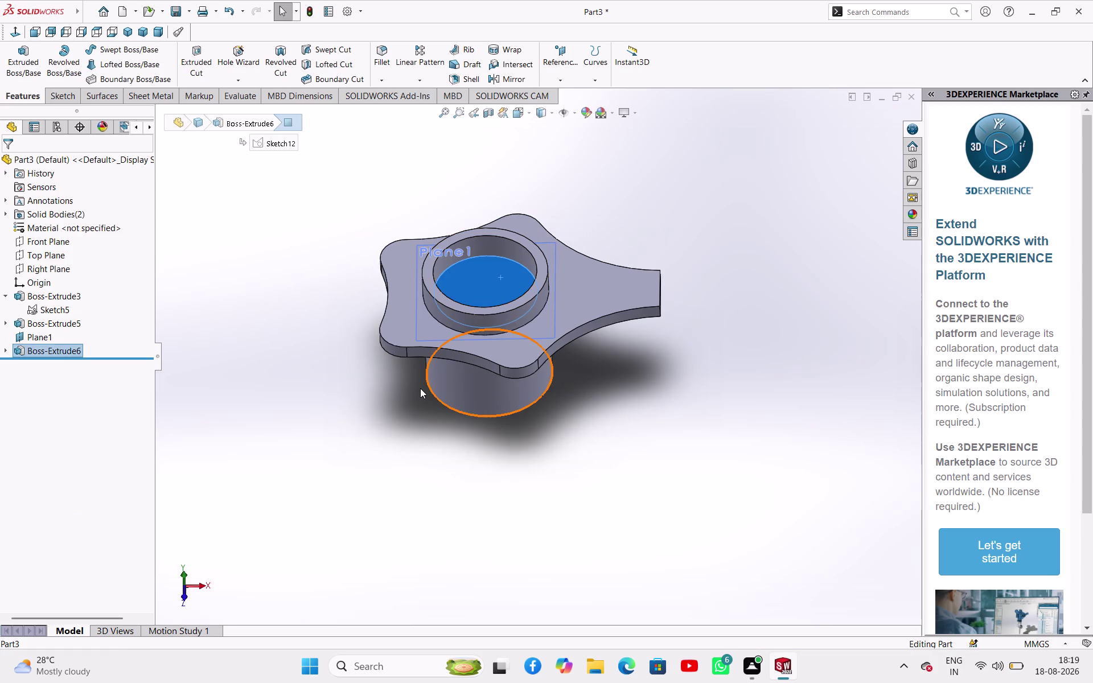
key(Delete)
key(Return)
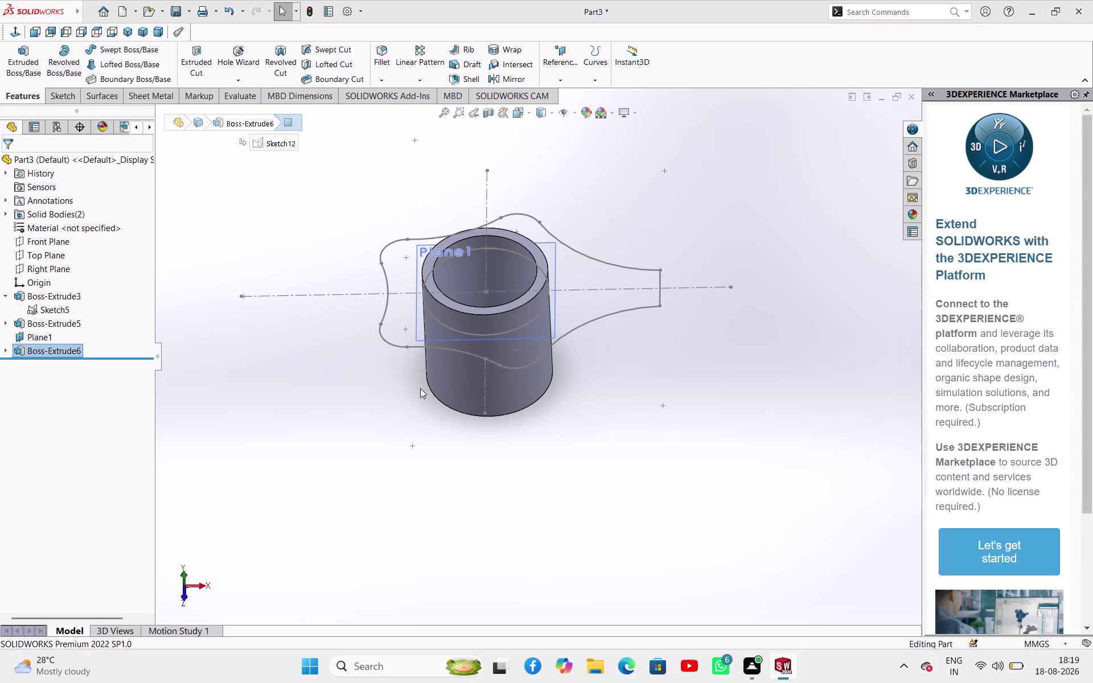
key(ctrl+z)
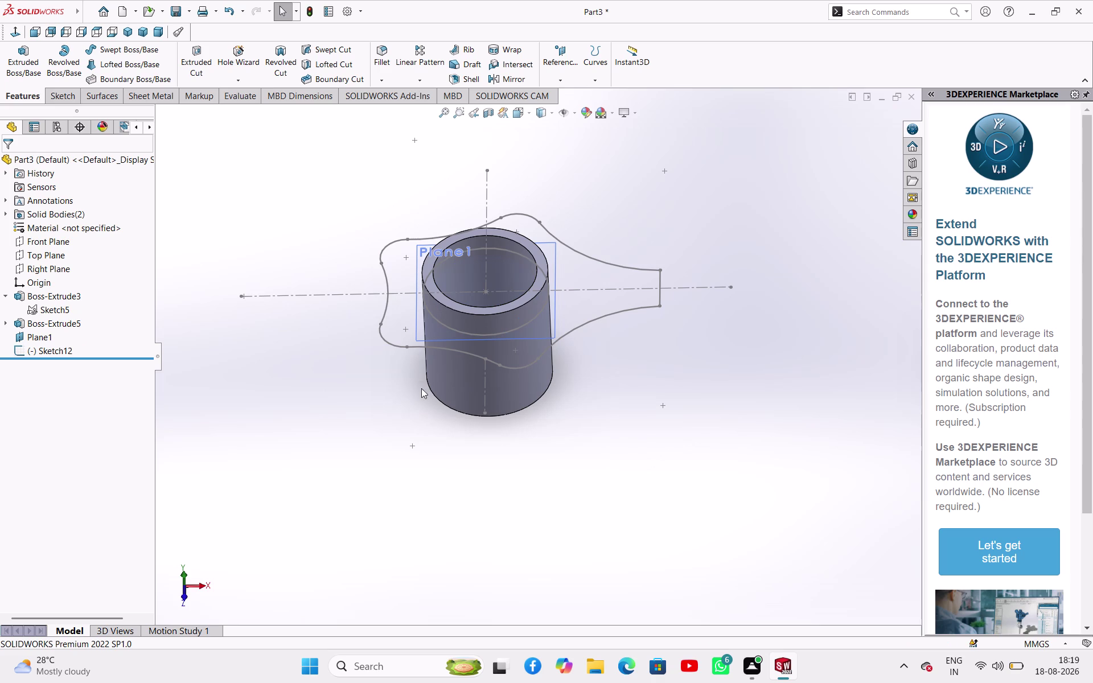
click(499, 273)
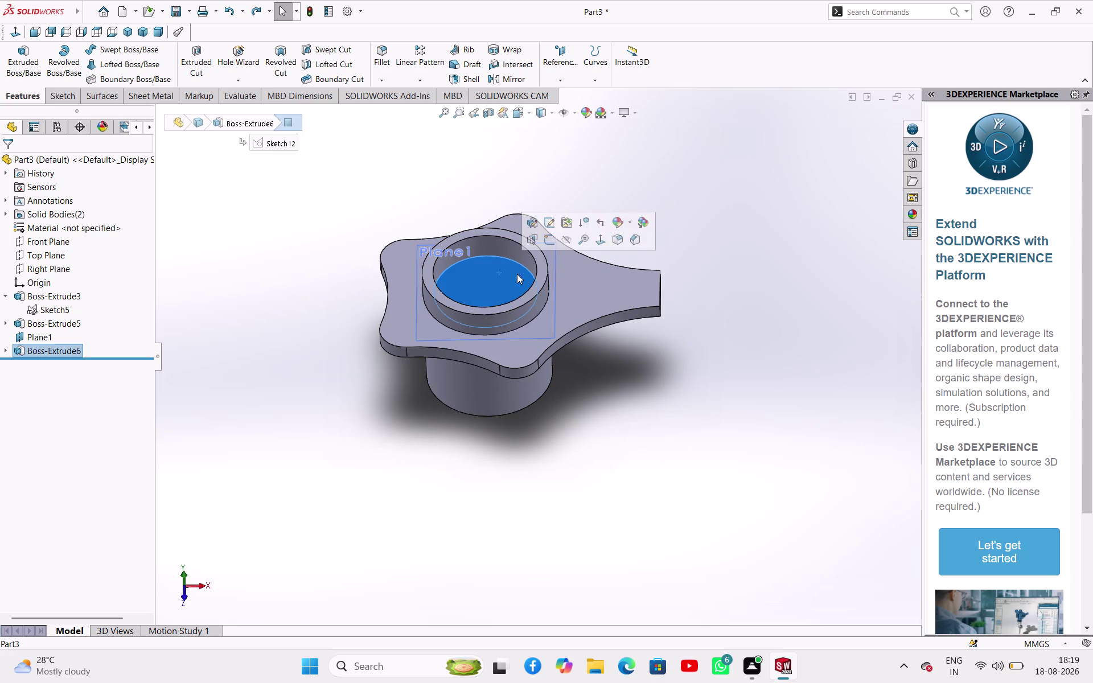
click(549, 244)
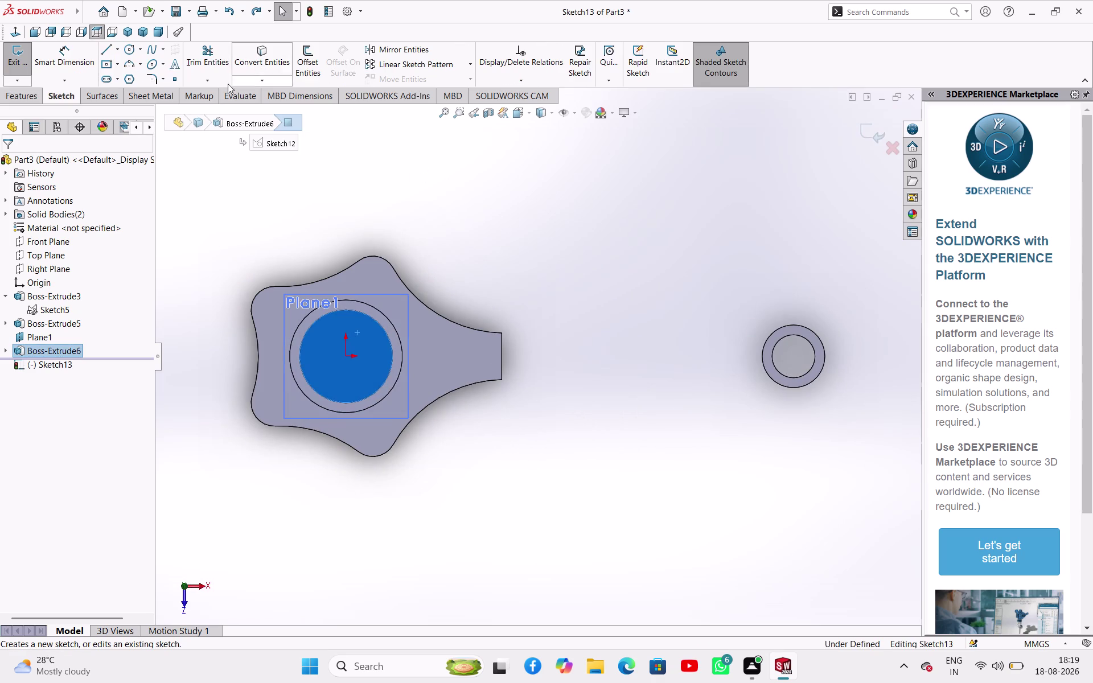
Convert the 52 mm inner circular edge into Sketch13 and exit the sketch.
click(250, 64)
click(381, 329)
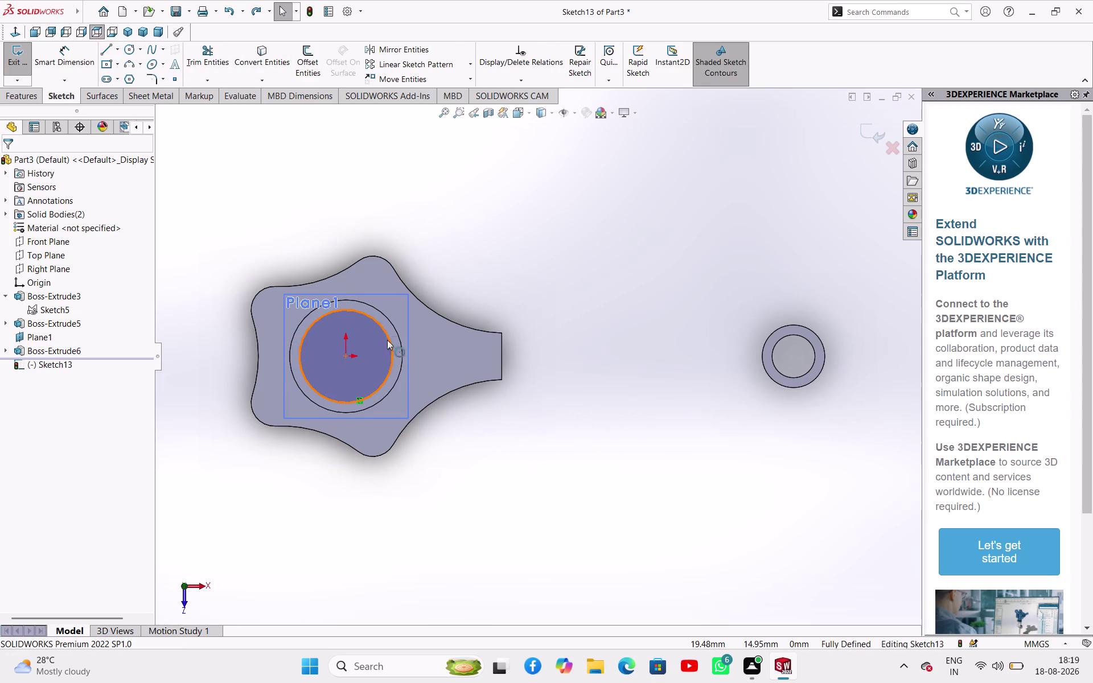
click(10, 163)
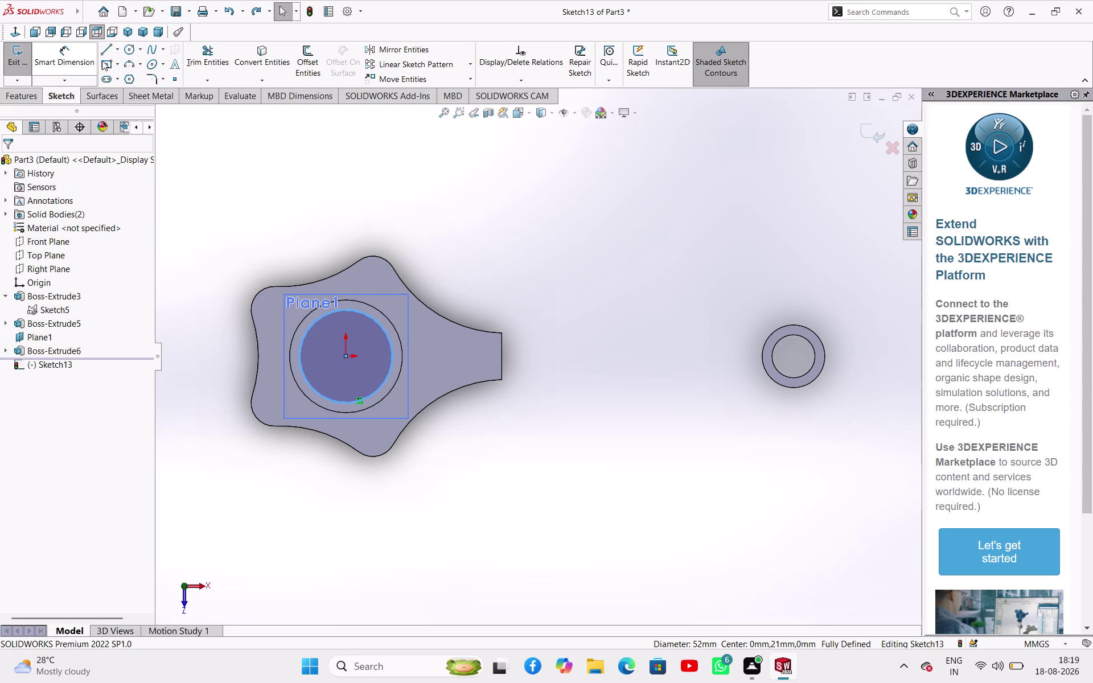
click(21, 66)
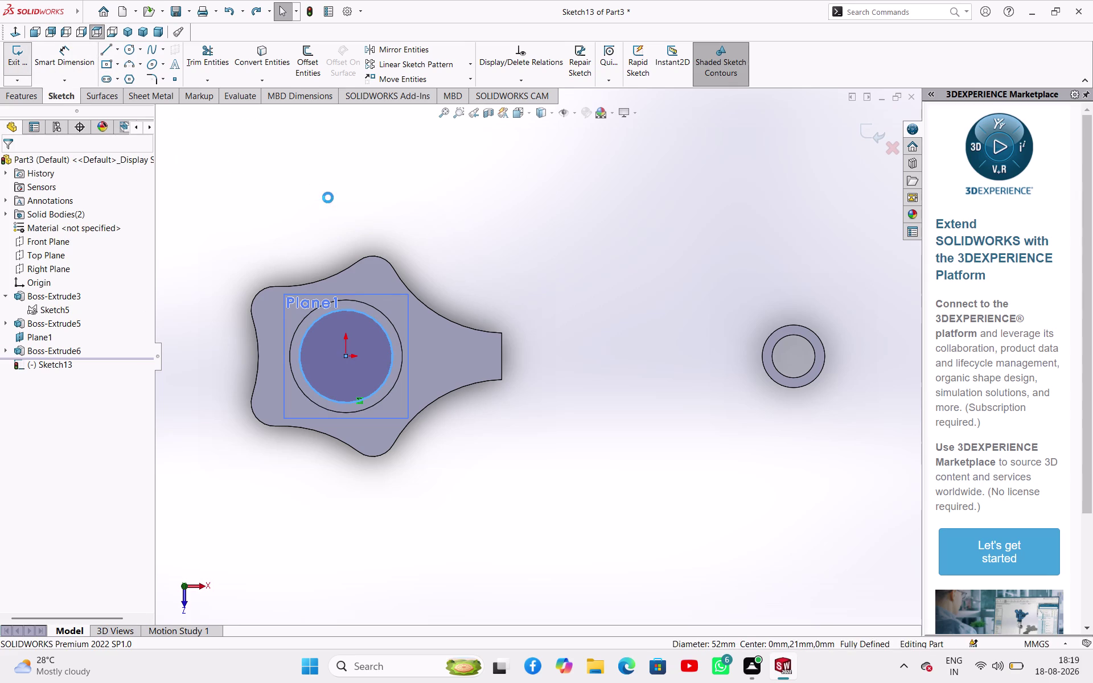
Extruded-cut the circle 46 mm deep through the ring and flange.
click(206, 52)
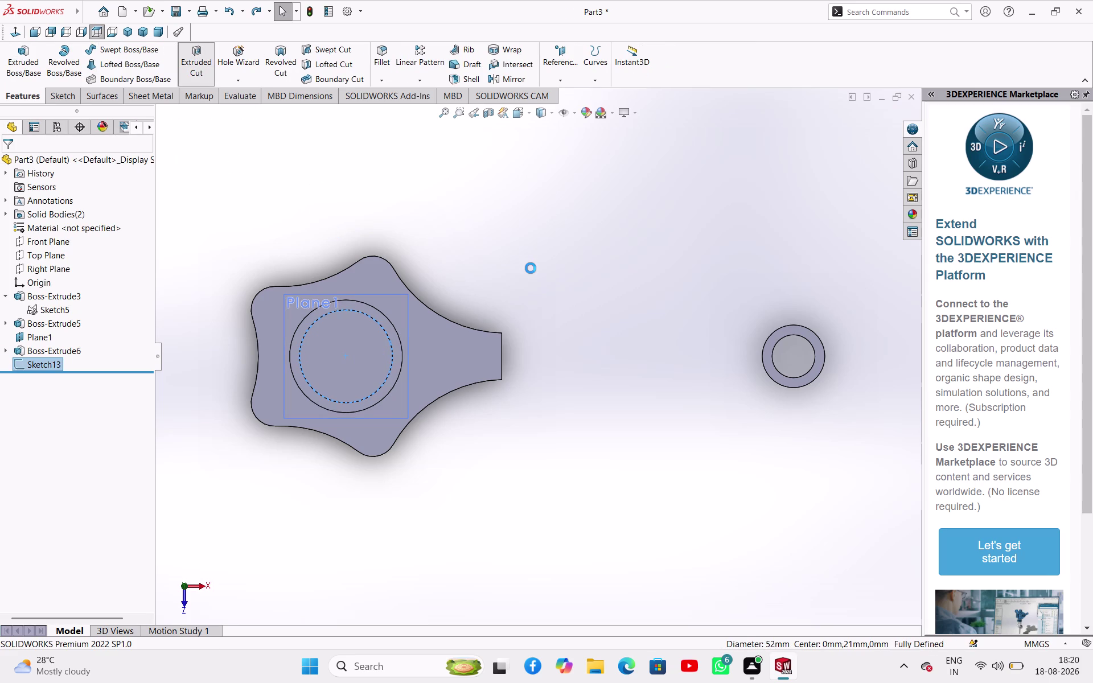
middle_drag(532, 269, 535, 162)
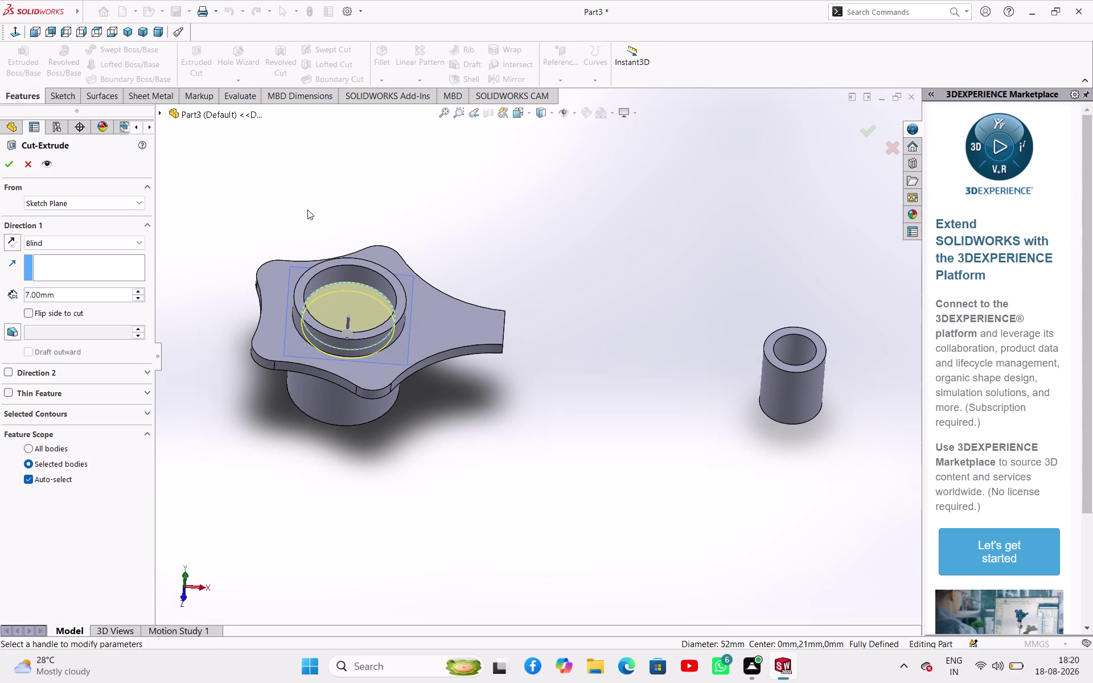
drag(343, 330, 346, 372)
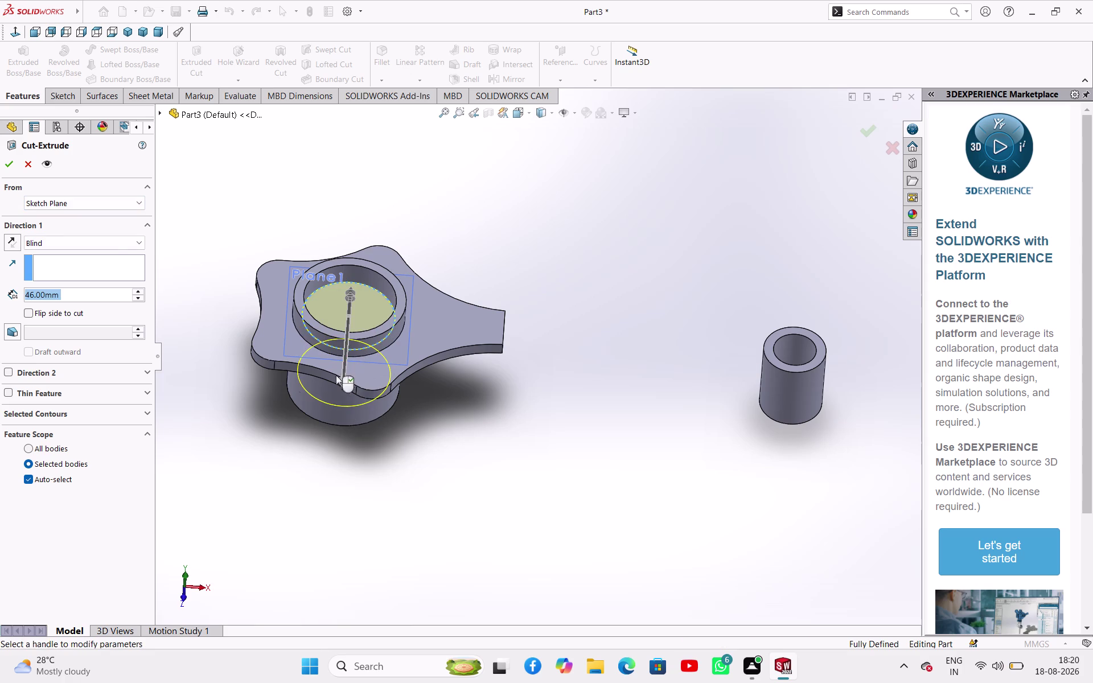
click(6, 164)
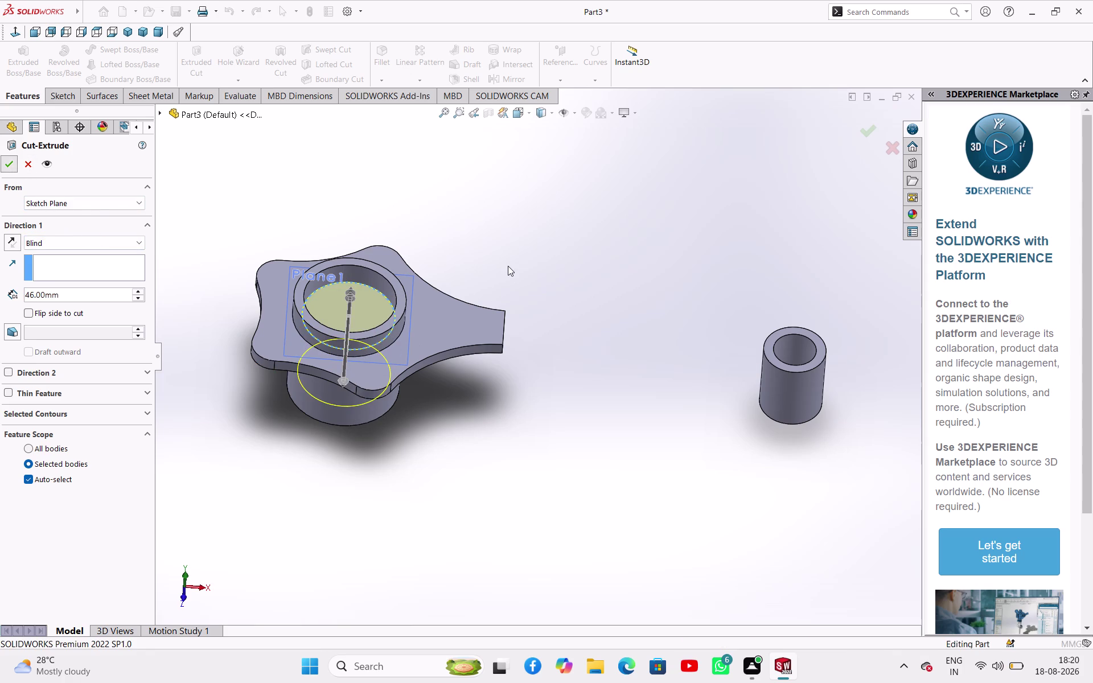
click(508, 265)
Orbit to inspect the hole, select Boss-Extrude6, and launch Mirror on it.
middle_drag(543, 302, 540, 288)
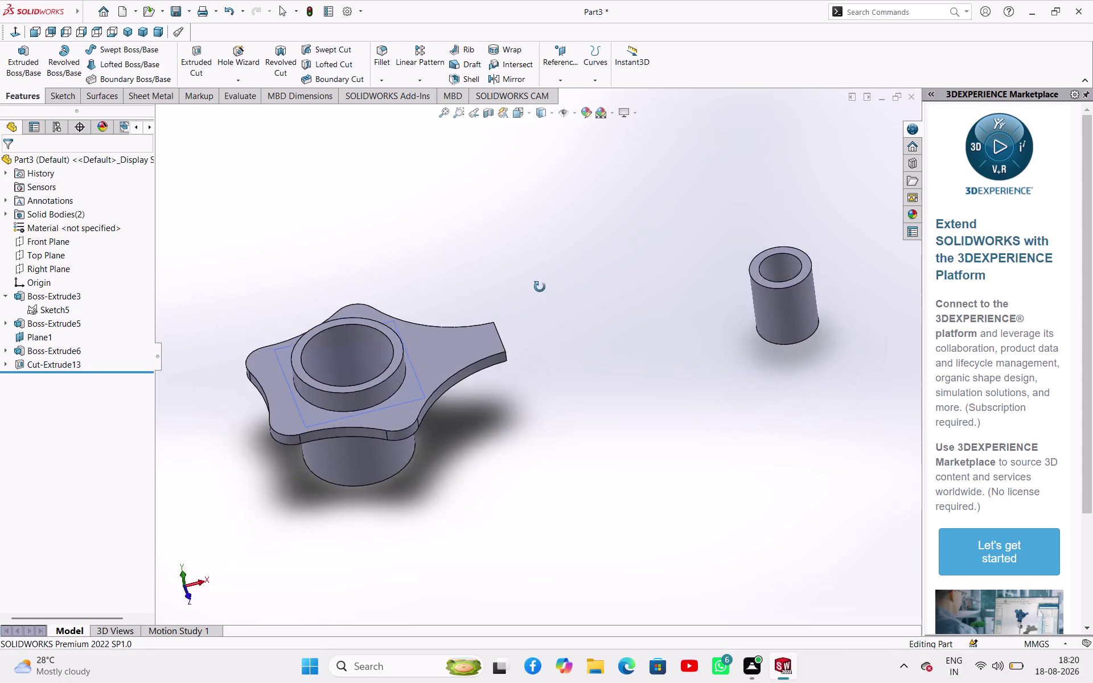
middle_drag(540, 287, 496, 172)
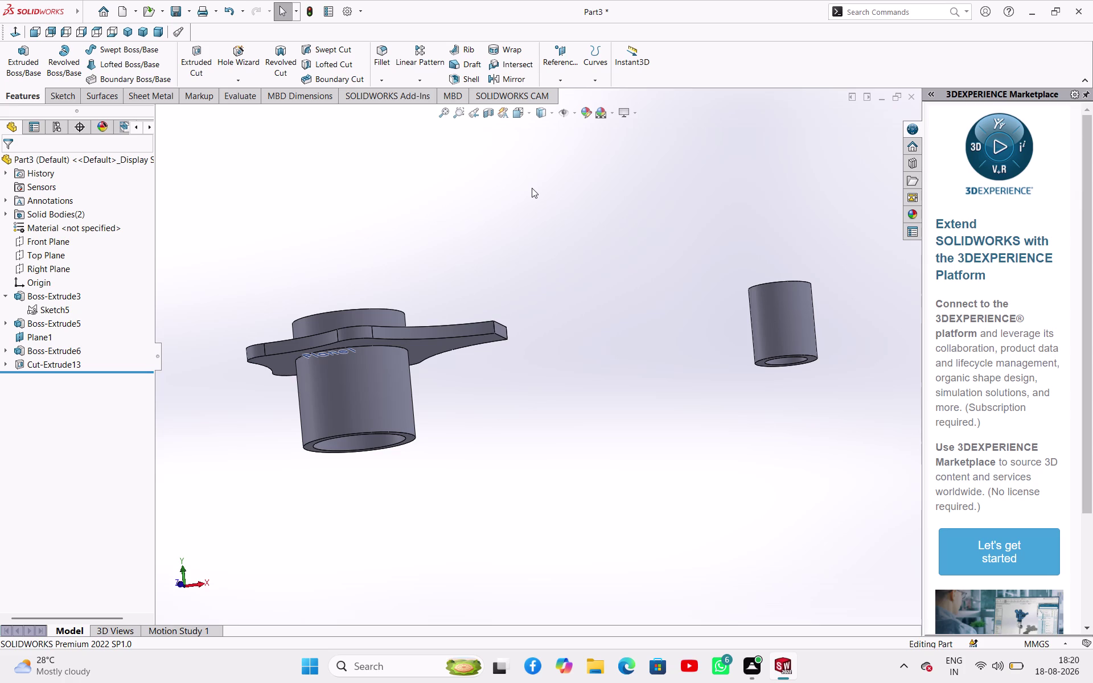
click(53, 352)
middle_drag(423, 266, 430, 293)
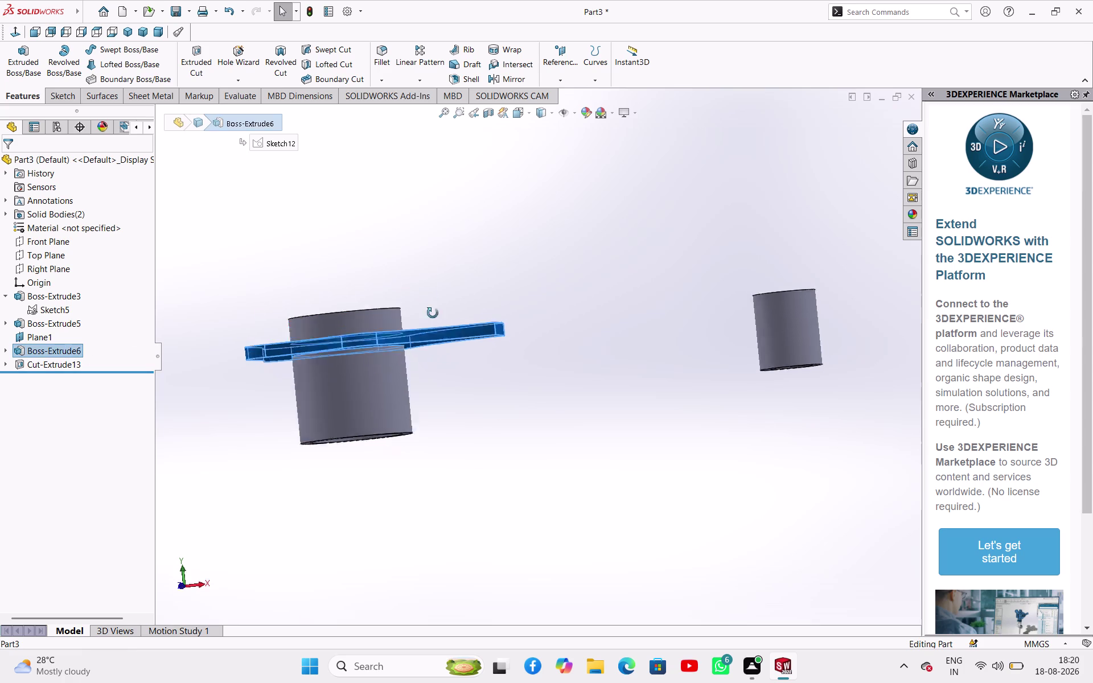
middle_drag(431, 293, 435, 450)
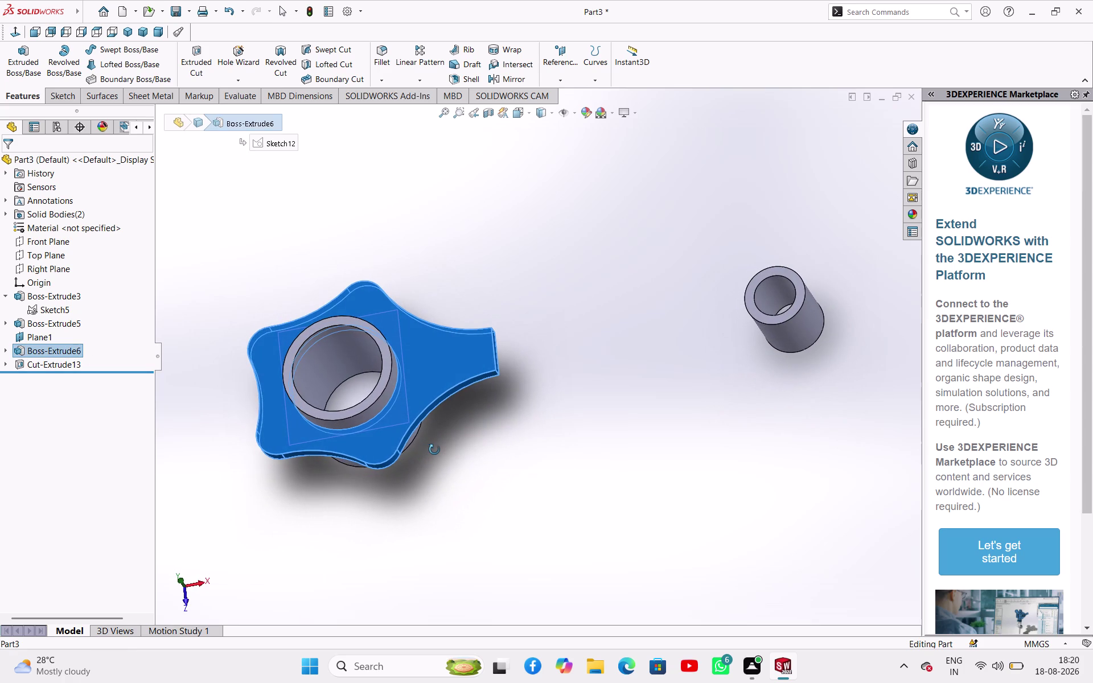
middle_drag(434, 449, 438, 450)
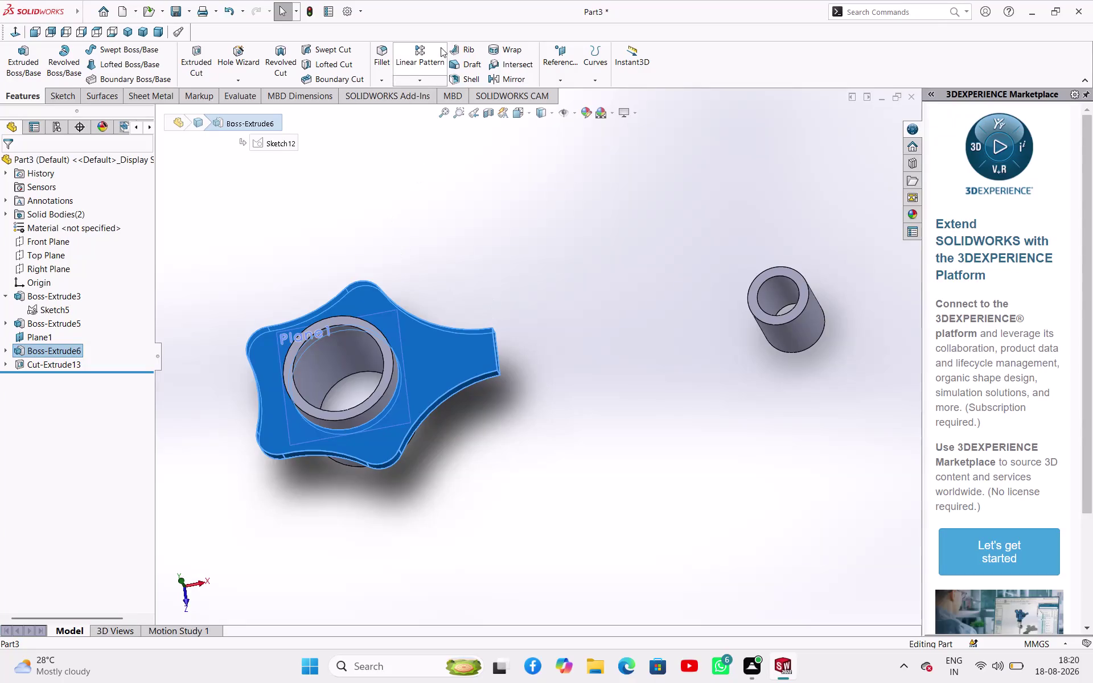
click(502, 79)
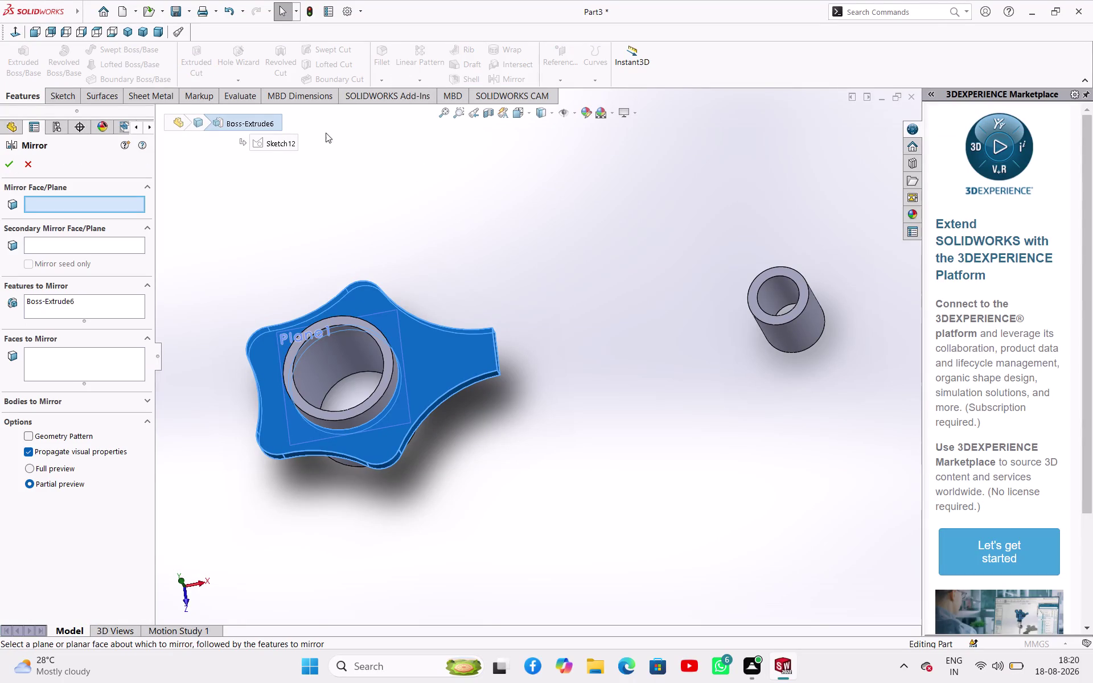
Mirror Boss-Extrude6 about a plane from the tree to add a second flange below.
click(161, 113)
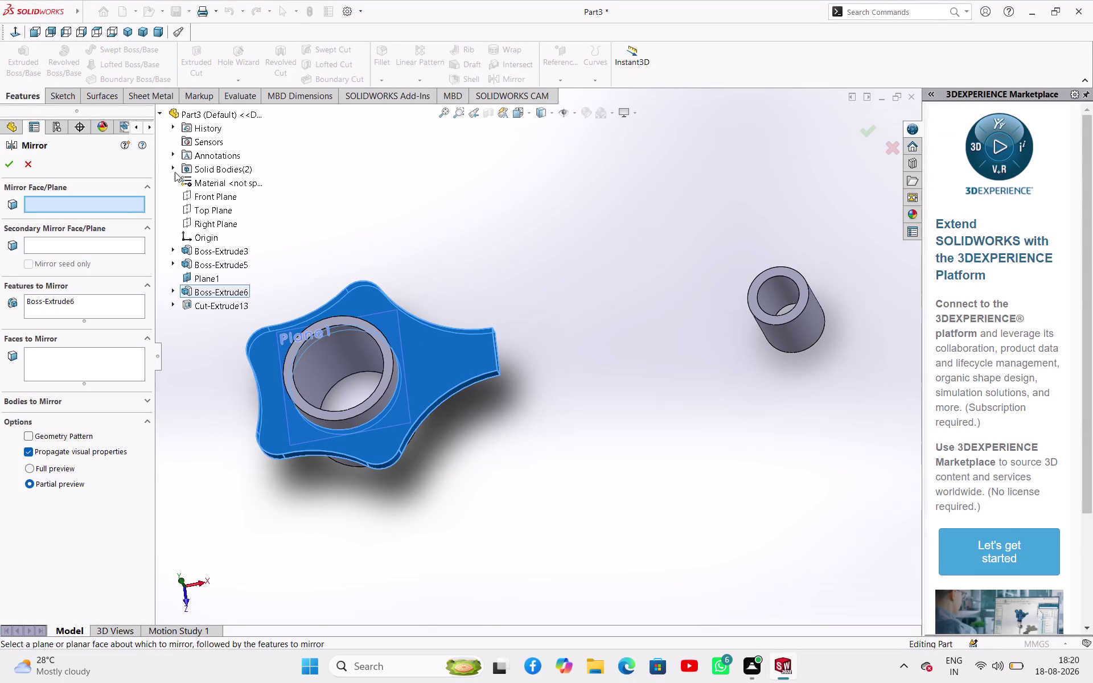
click(205, 211)
middle_drag(523, 564, 496, 421)
click(5, 165)
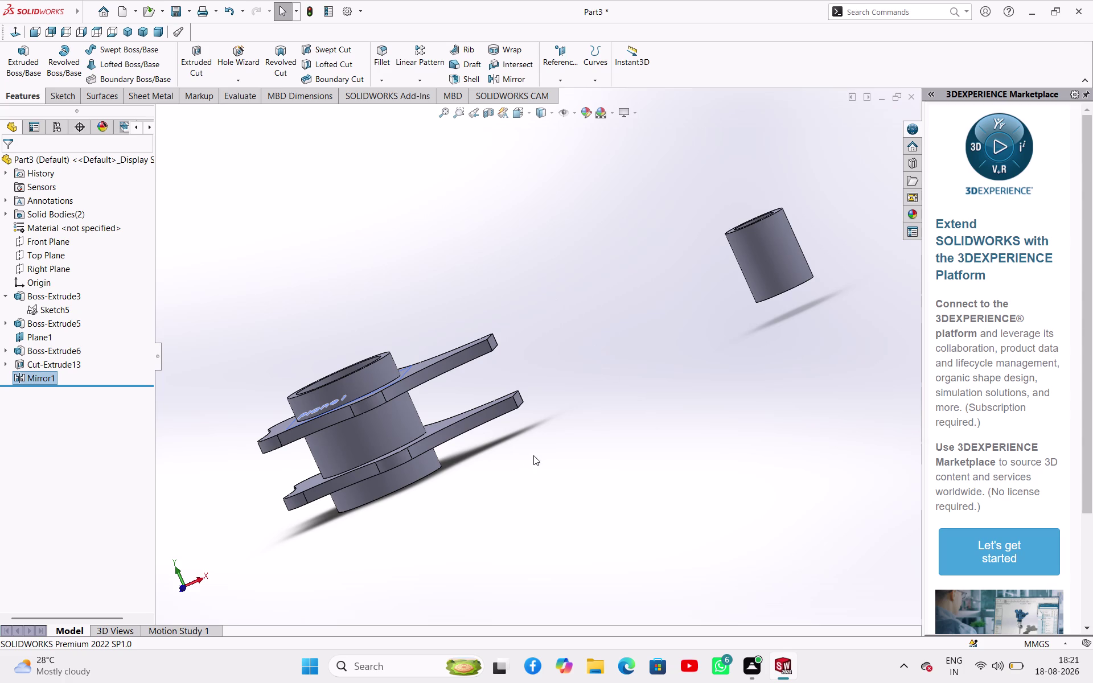
Orbit to view both flanges and begin Sketch14 on the flange face.
middle_drag(622, 441, 667, 456)
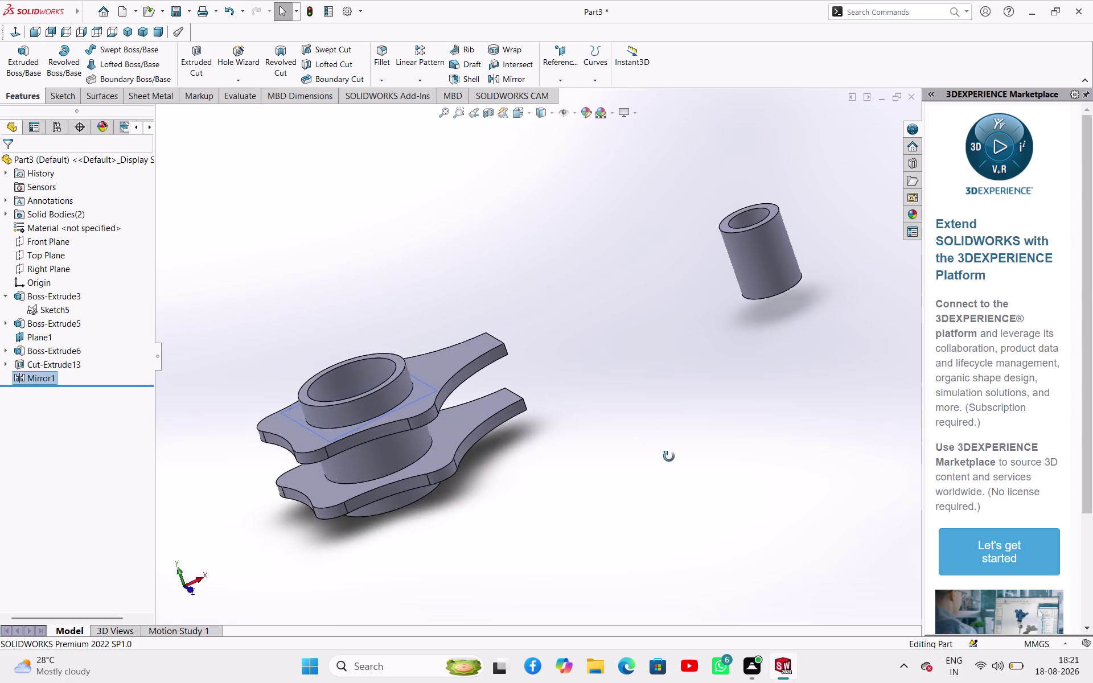
middle_drag(668, 456, 637, 472)
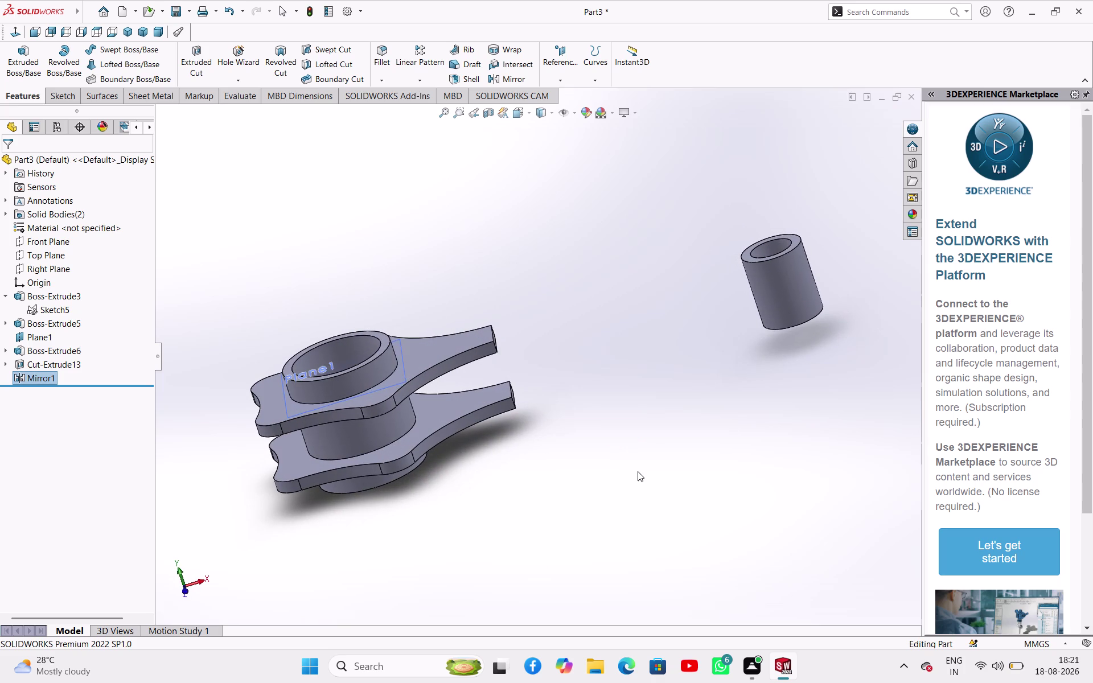
click(418, 357)
click(474, 328)
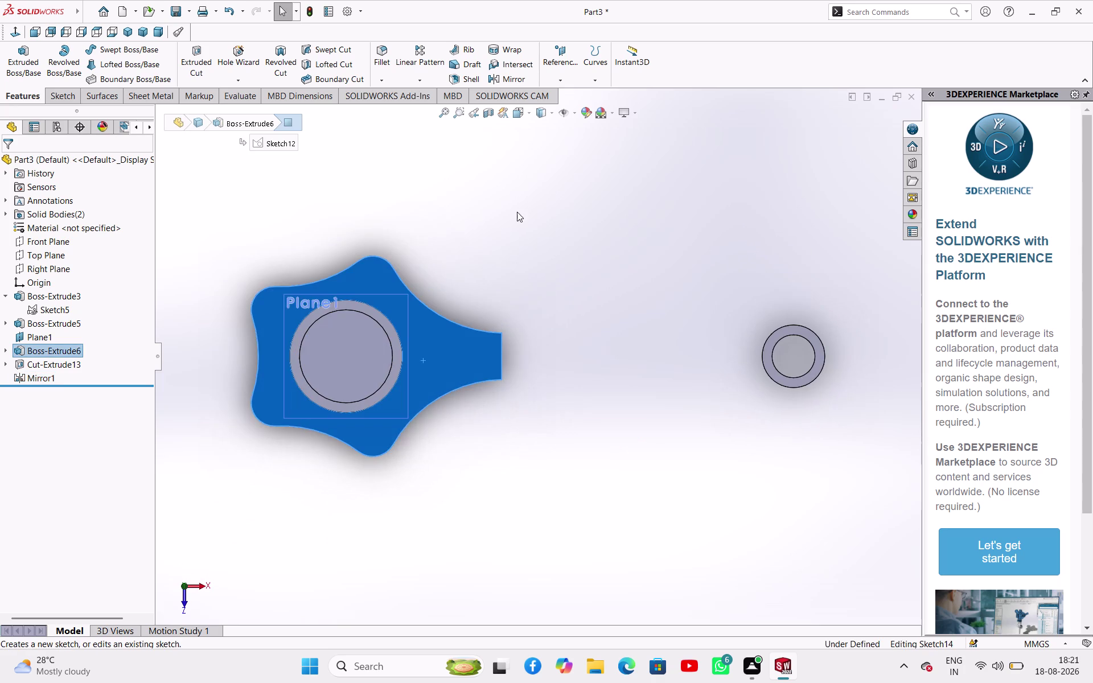
Start a sketch on the flange face and draw circles in the bottom and top lobes.
click(516, 243)
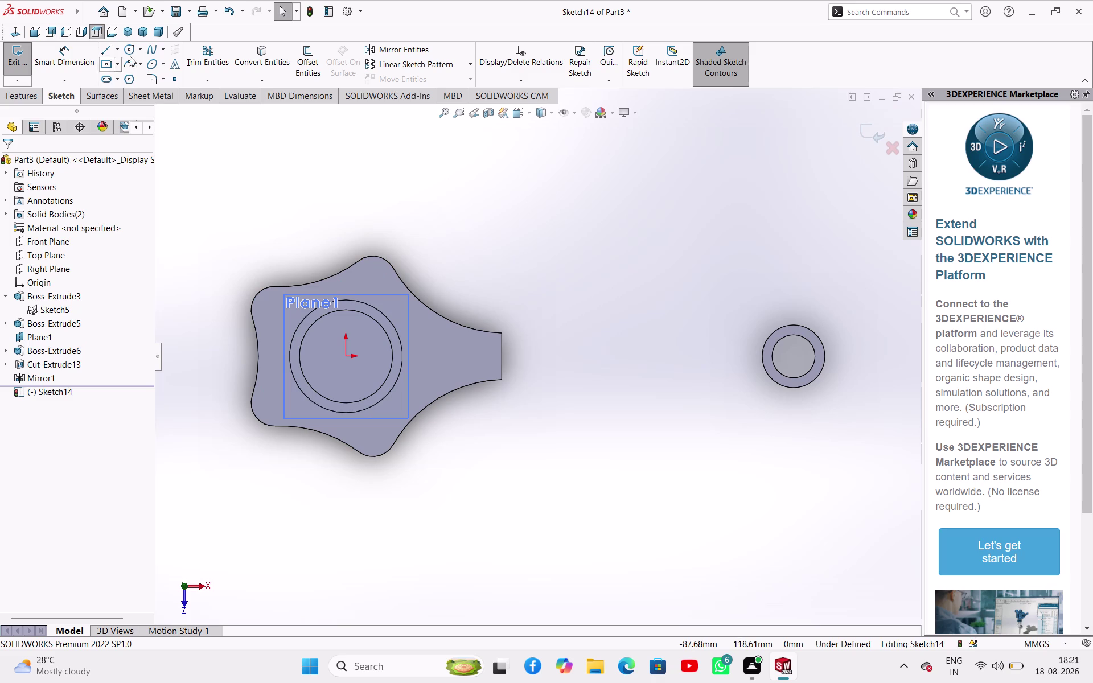
click(129, 46)
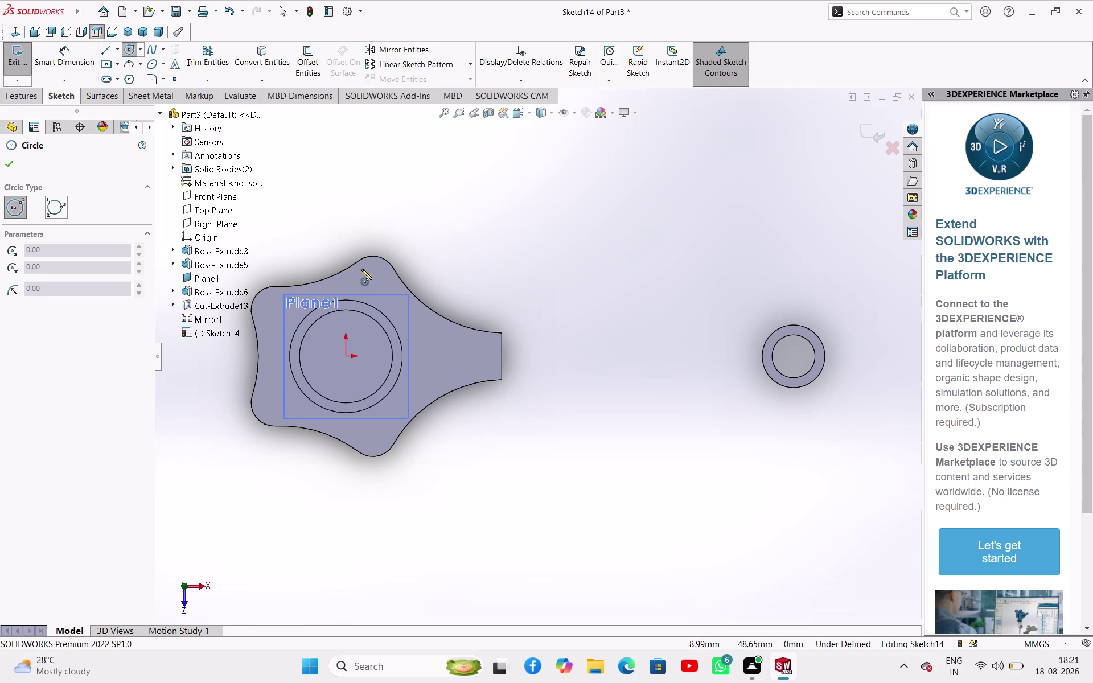
click(371, 433)
click(377, 442)
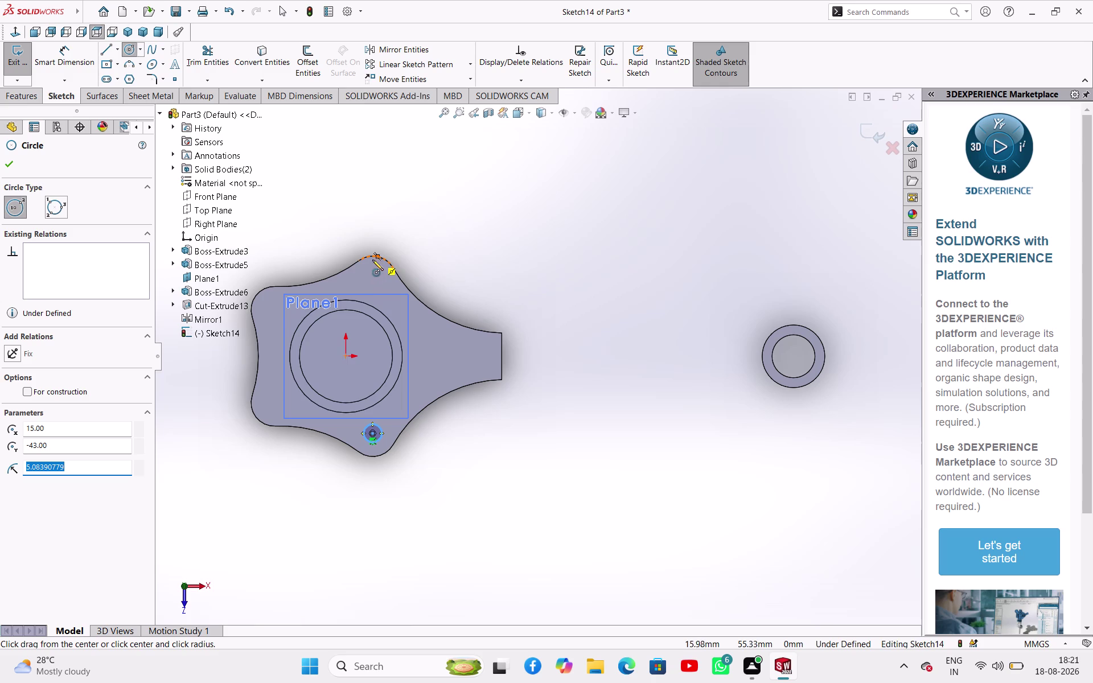
click(374, 281)
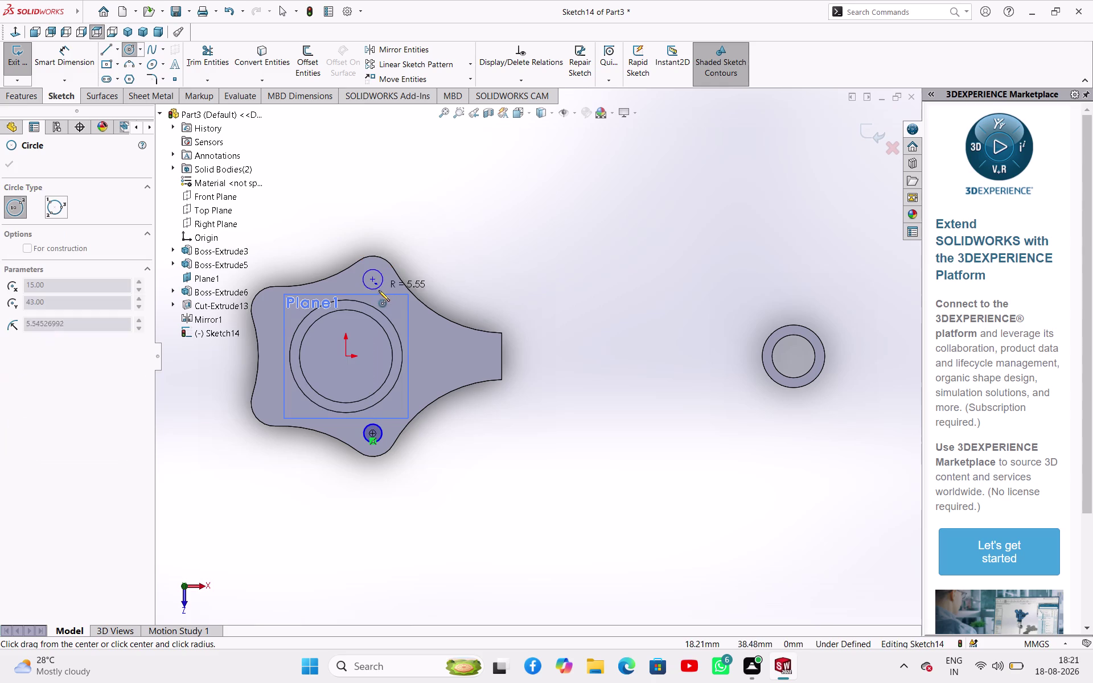
click(379, 291)
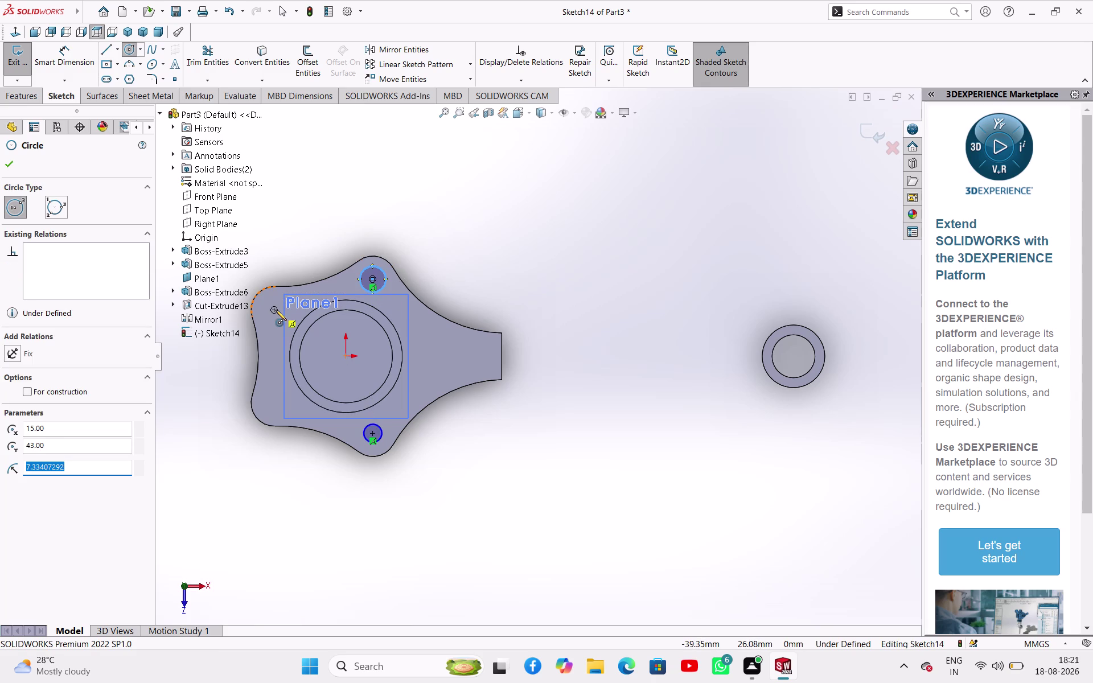
Draw circles in the upper-left and lower-left lobes, then exit the Circle tool.
click(275, 310)
click(278, 320)
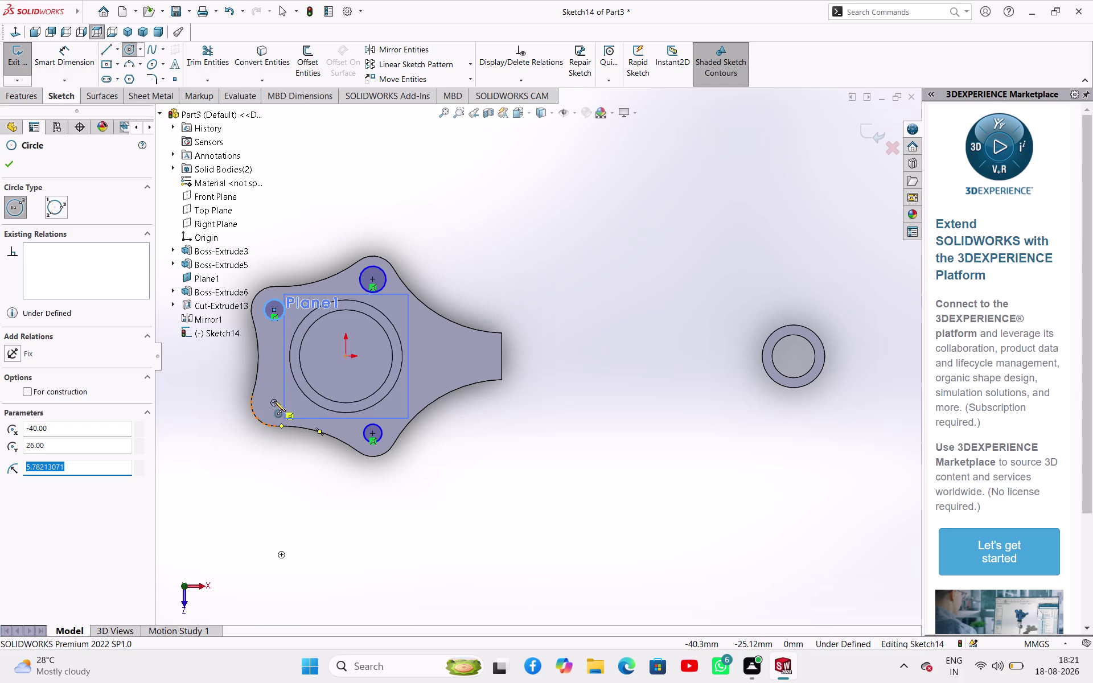
click(275, 402)
click(279, 410)
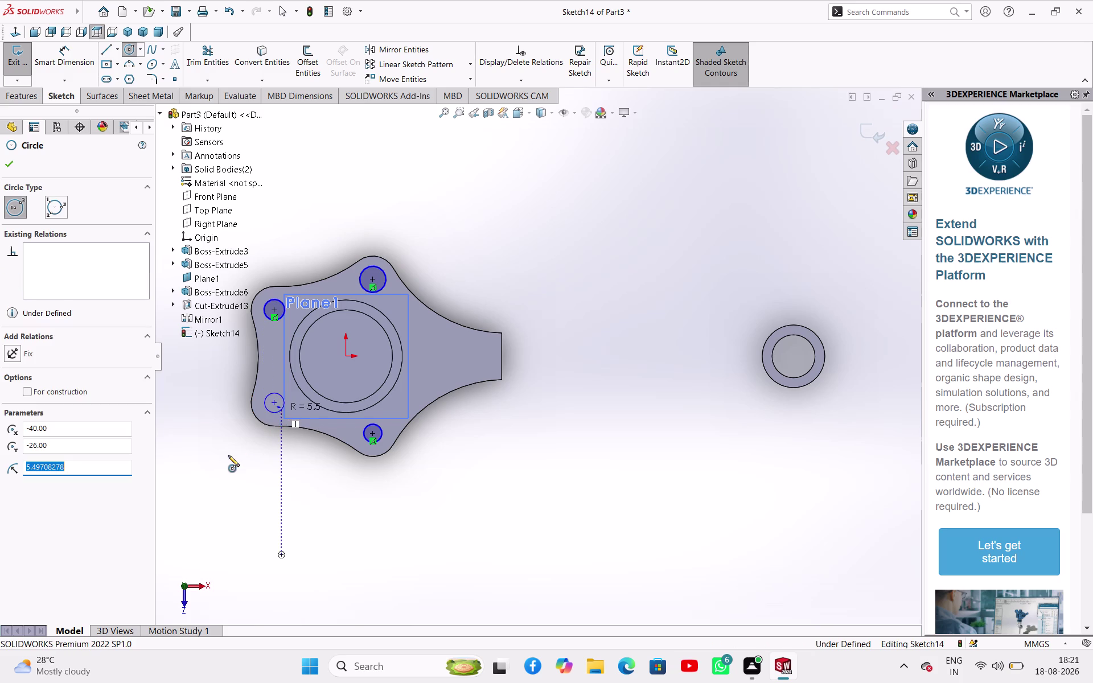
right_click(227, 456)
click(246, 460)
click(226, 491)
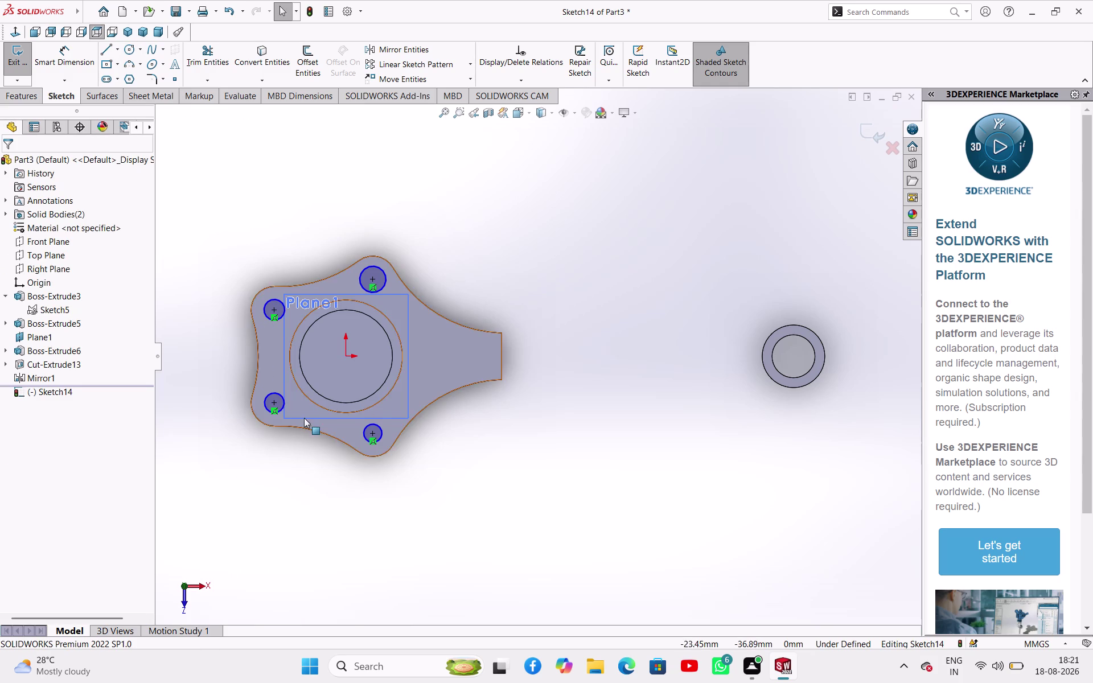
Select all four lobe circles and add an Equal relation.
click(284, 406)
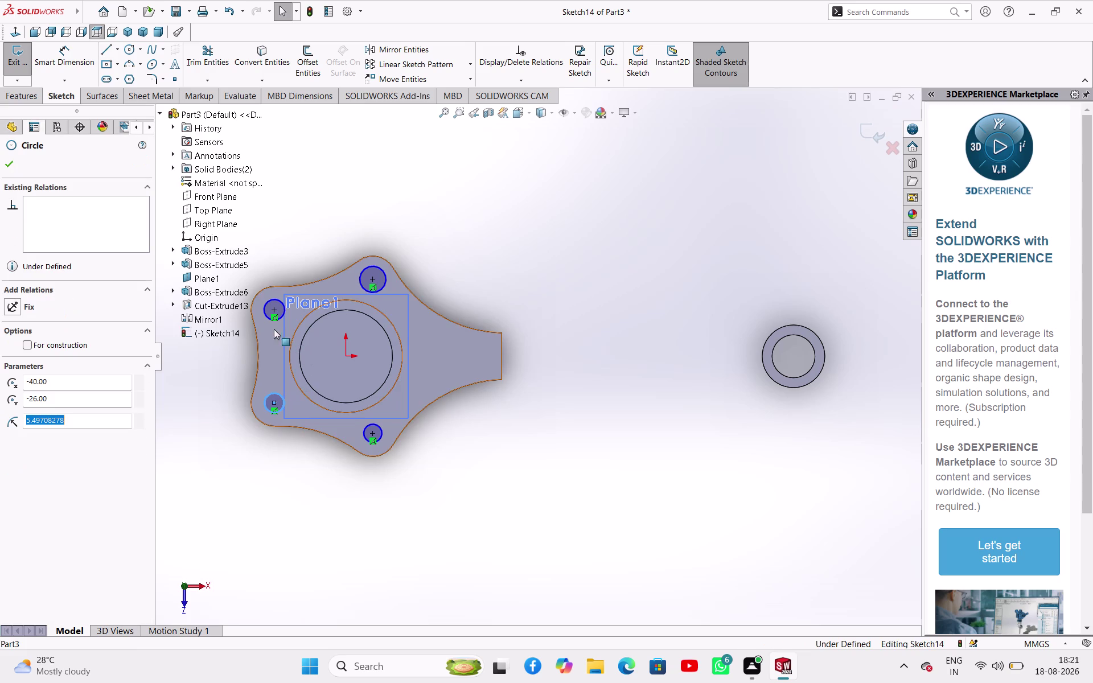
click(275, 321)
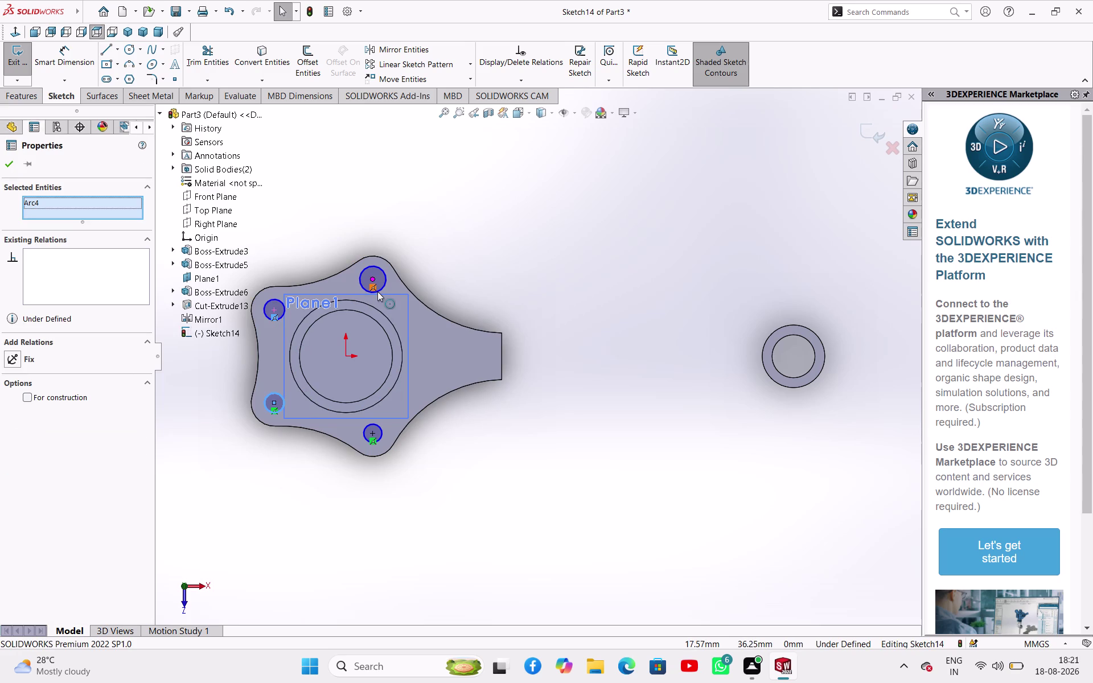
click(378, 291)
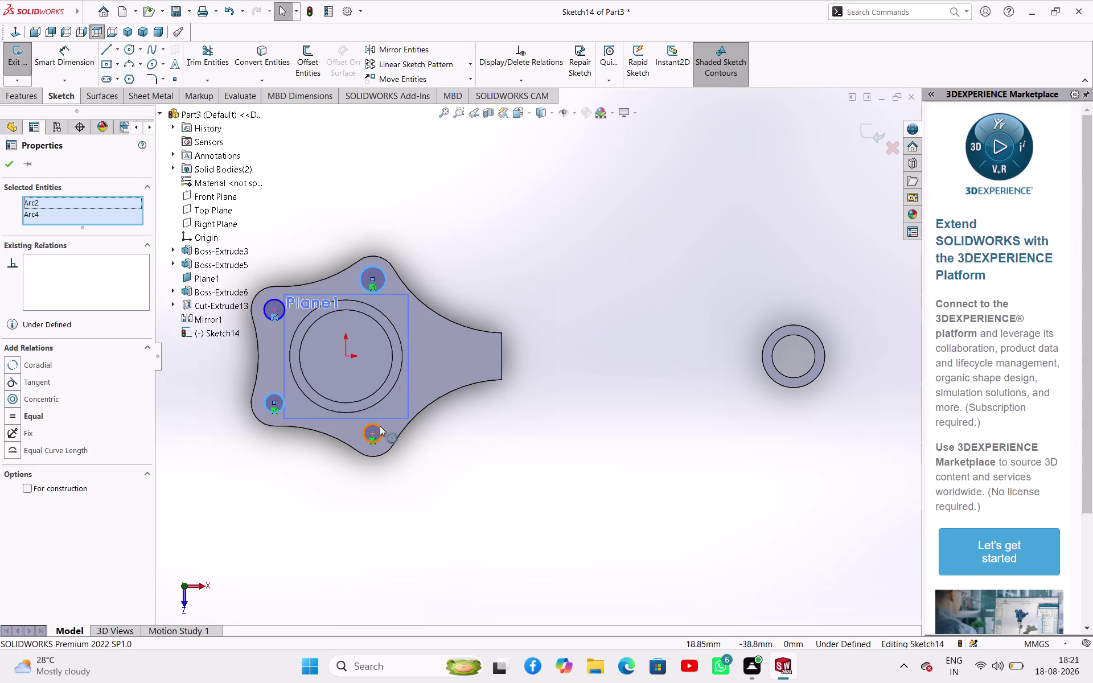
click(380, 426)
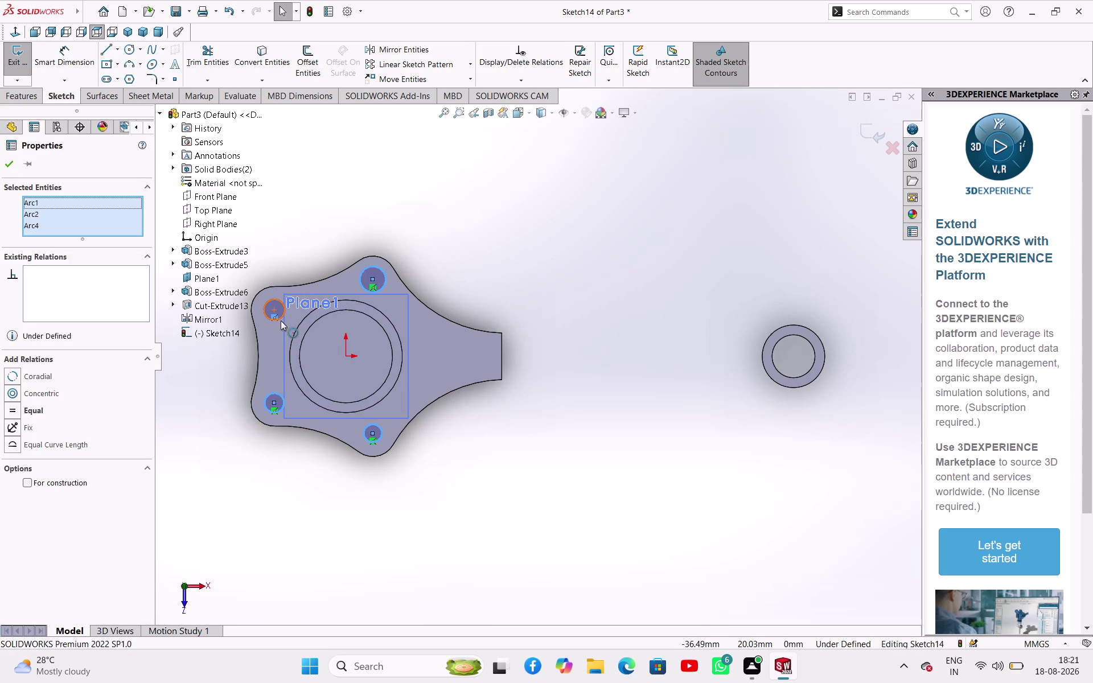
click(282, 320)
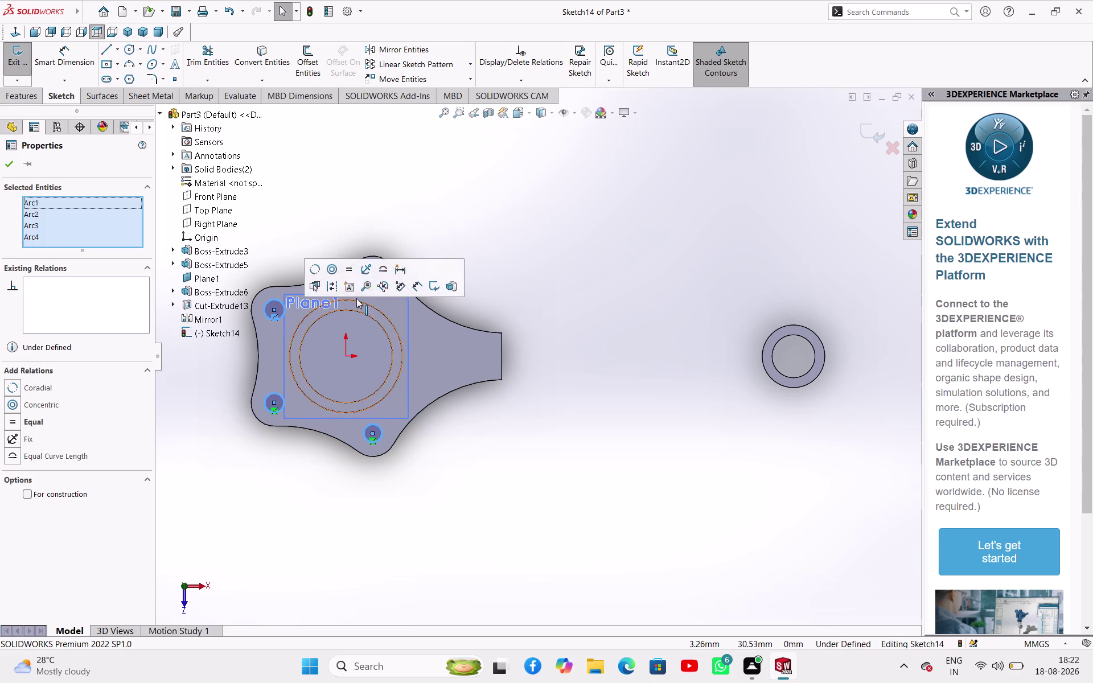
click(348, 264)
click(548, 278)
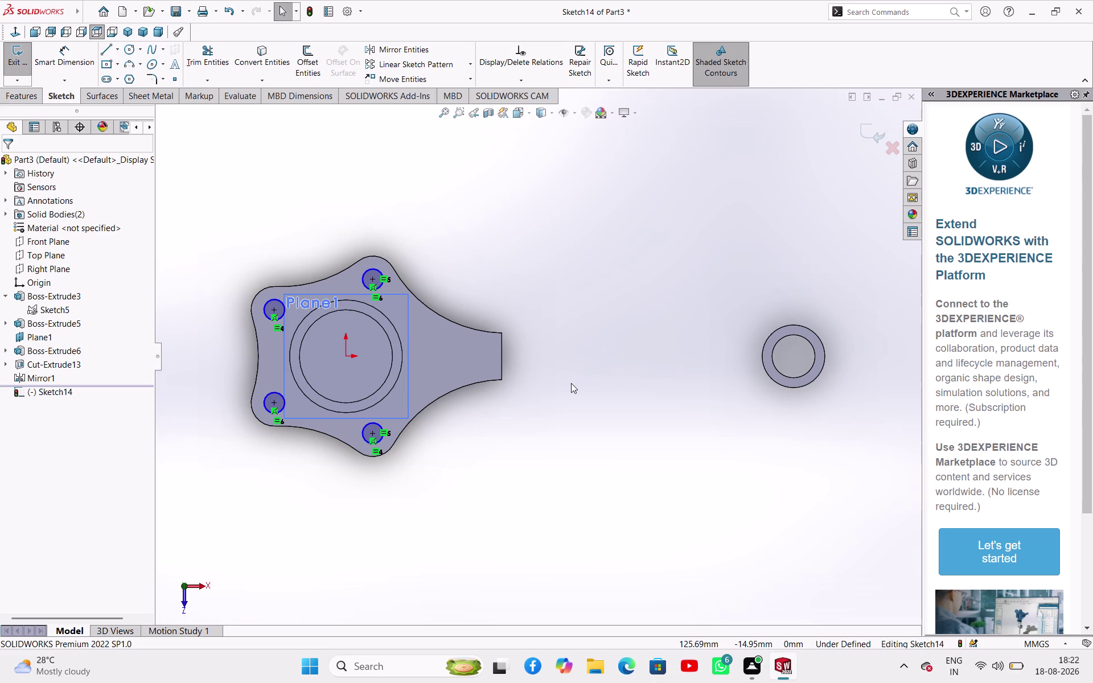
Dimension the top circle's diameter to 10 mm.
right_drag(540, 442, 541, 434)
right_drag(541, 434, 558, 374)
click(385, 285)
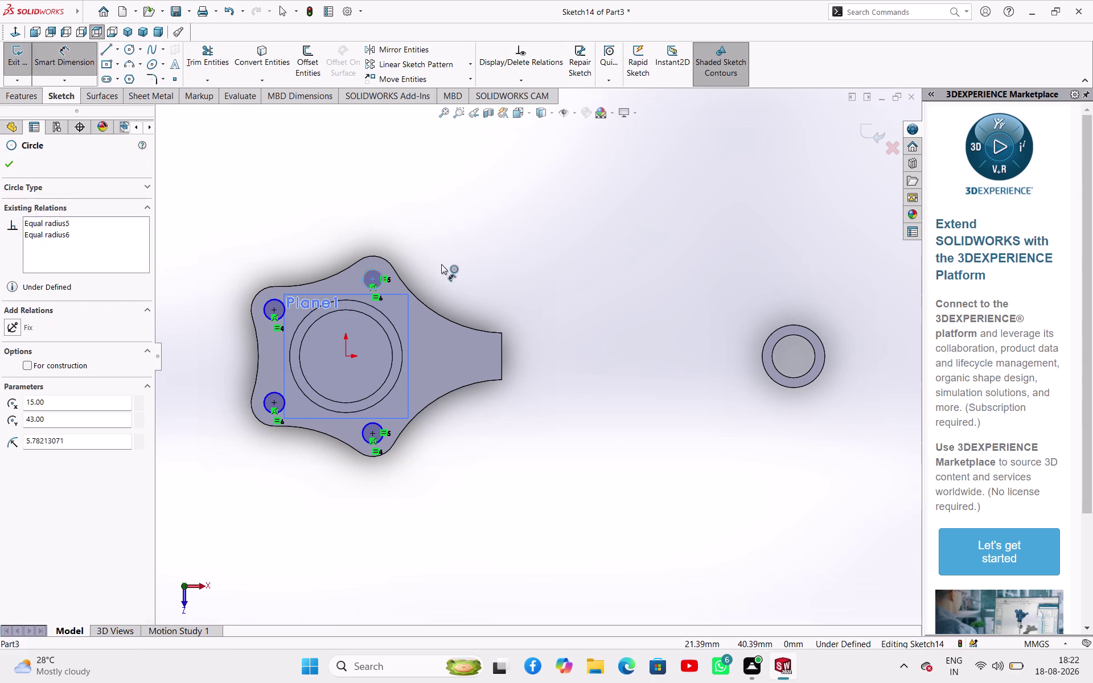
click(447, 258)
text(10)
key(Return)
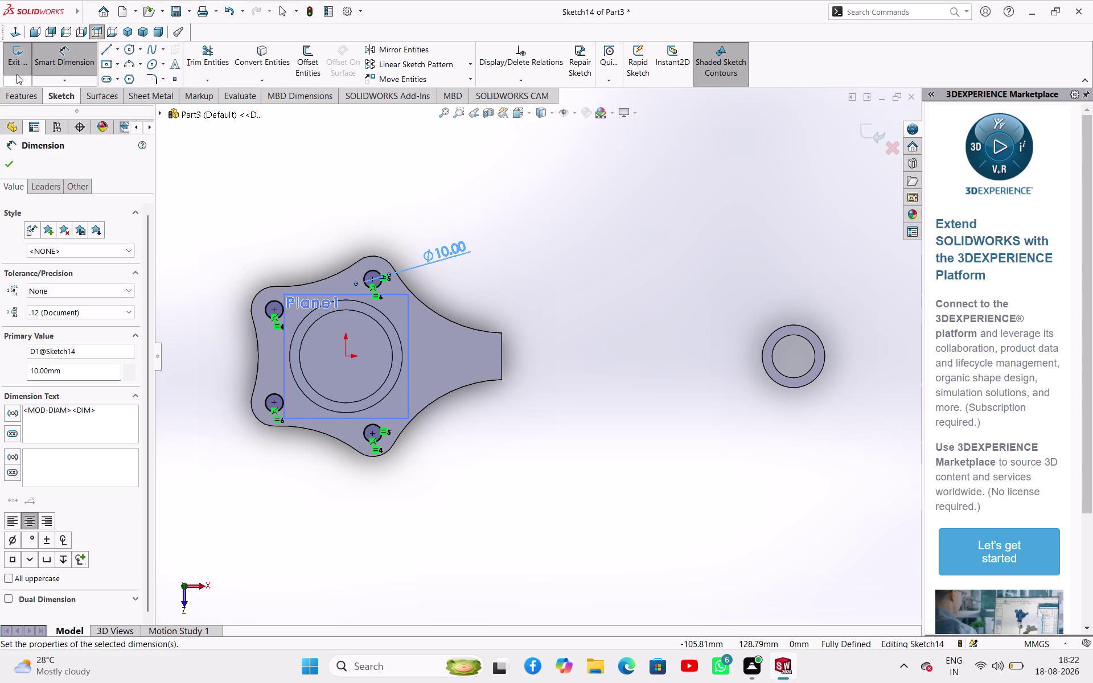
click(9, 164)
Exit the sketch and extrude-cut the holes blind 46 mm through both flanges.
click(12, 60)
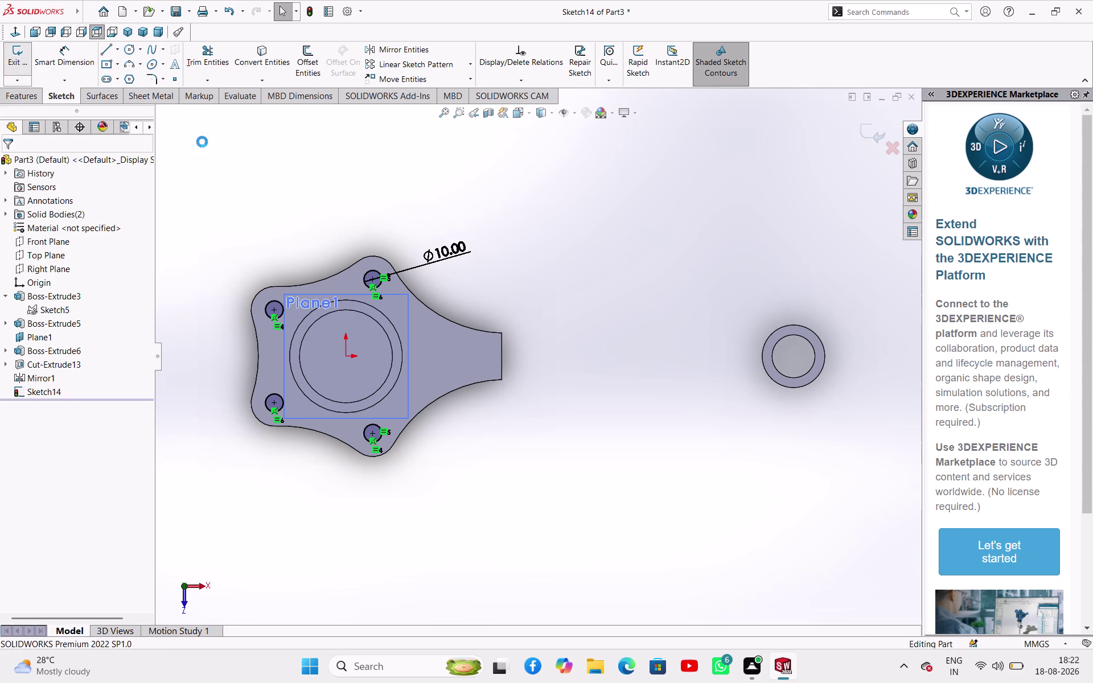
click(197, 65)
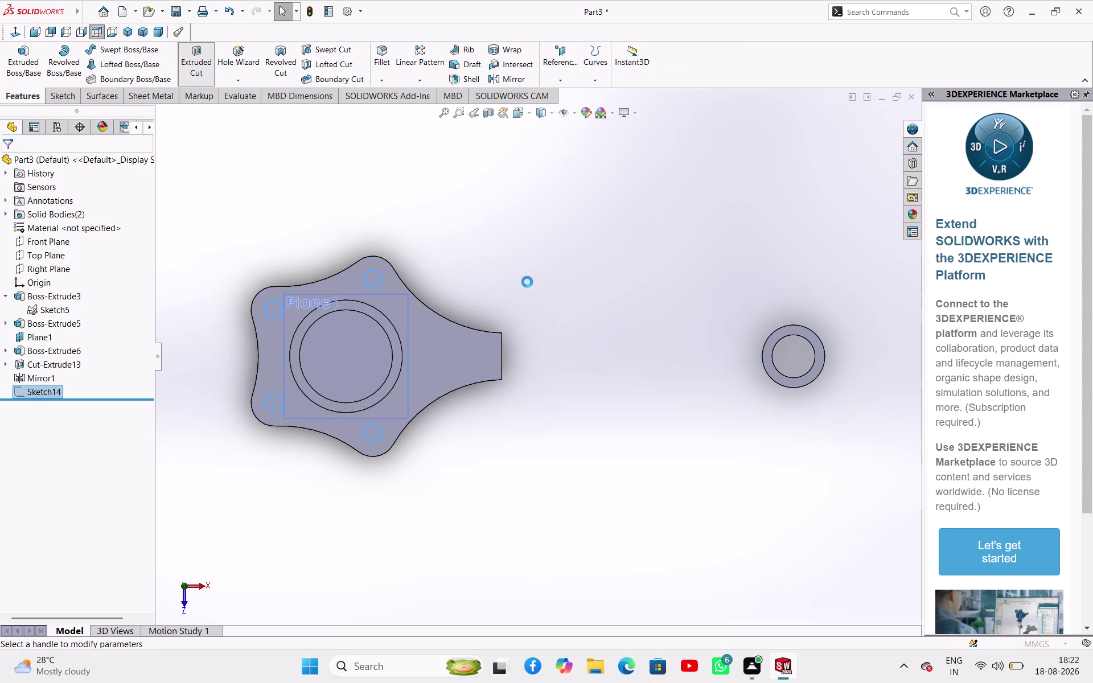
middle_drag(532, 285, 572, 113)
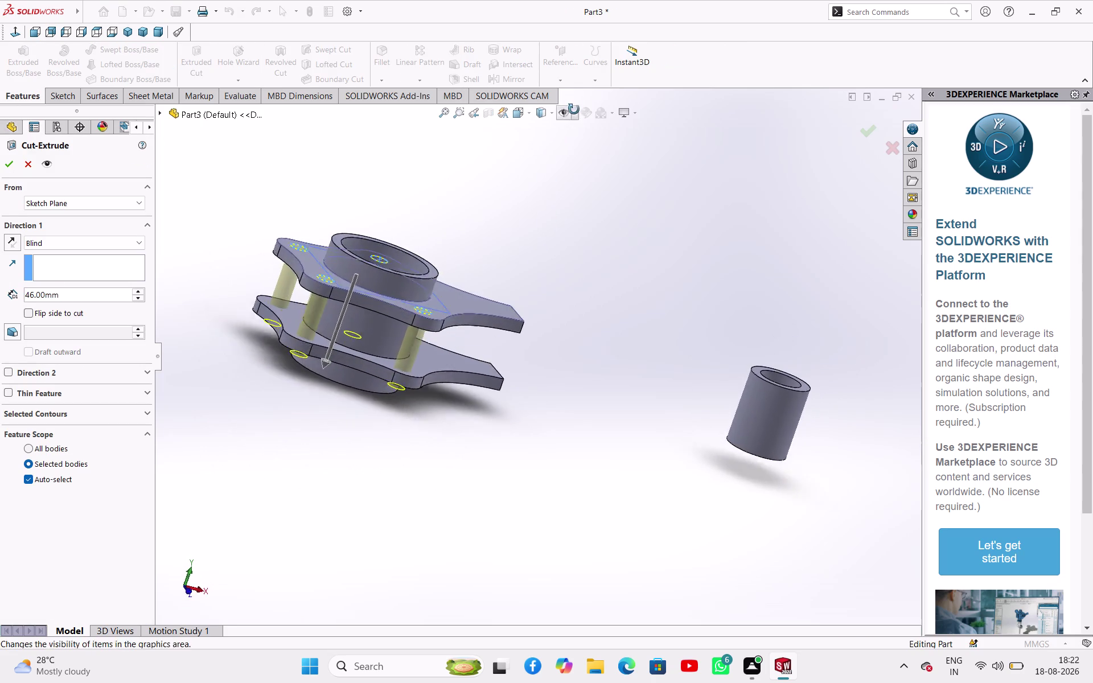
middle_drag(572, 113, 557, 116)
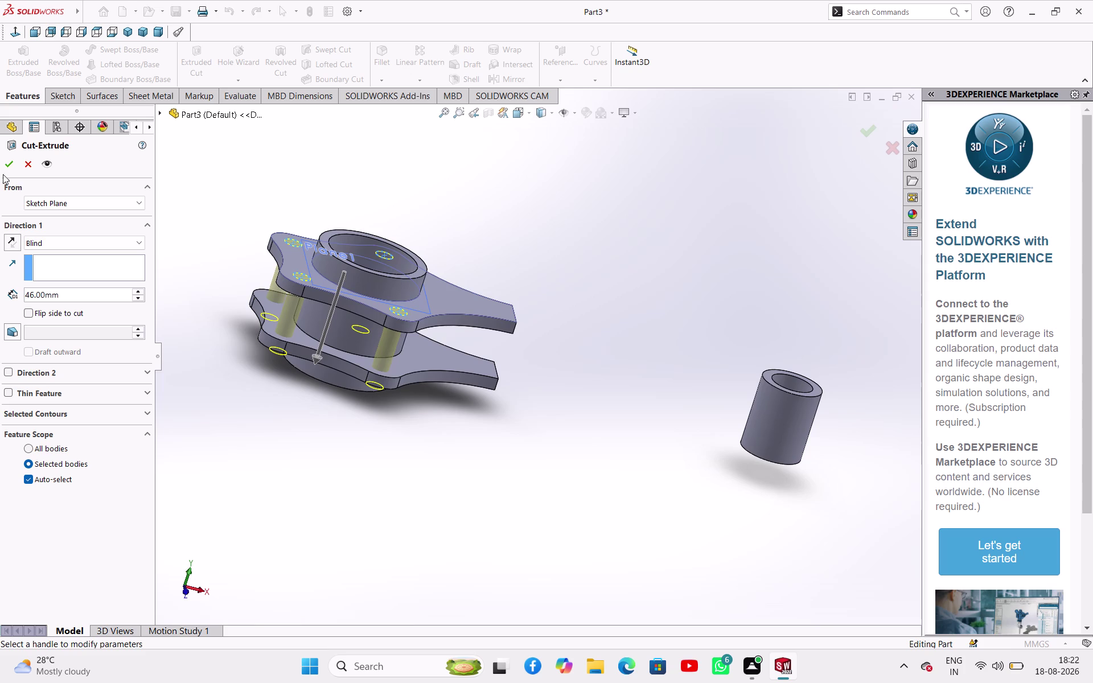
click(15, 165)
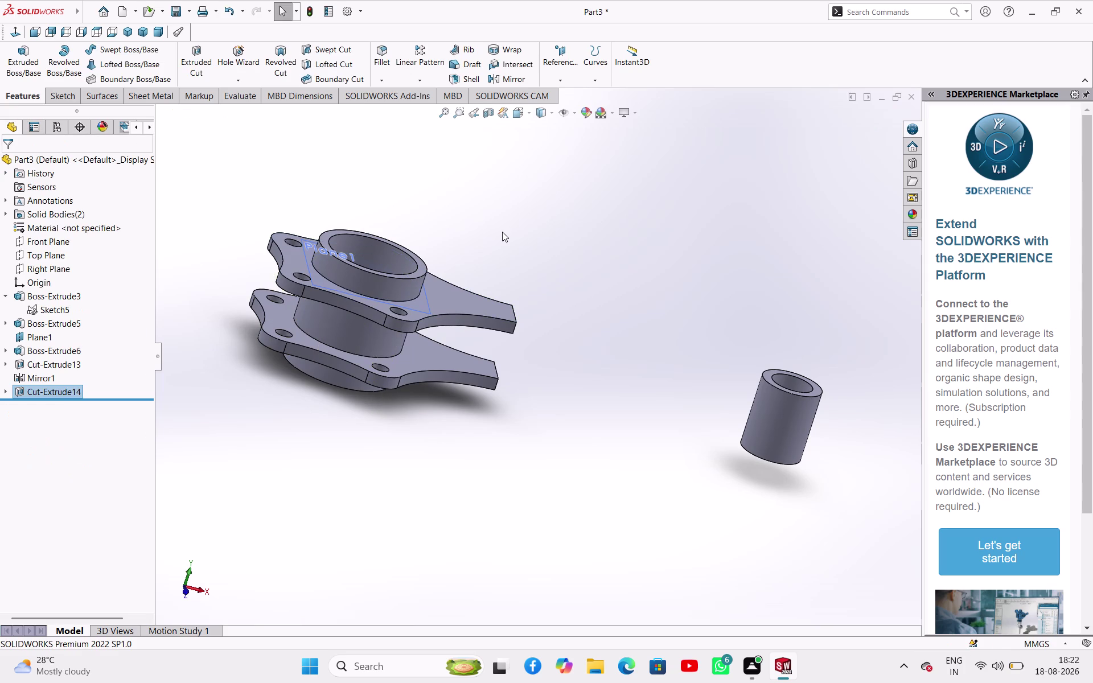
click(502, 232)
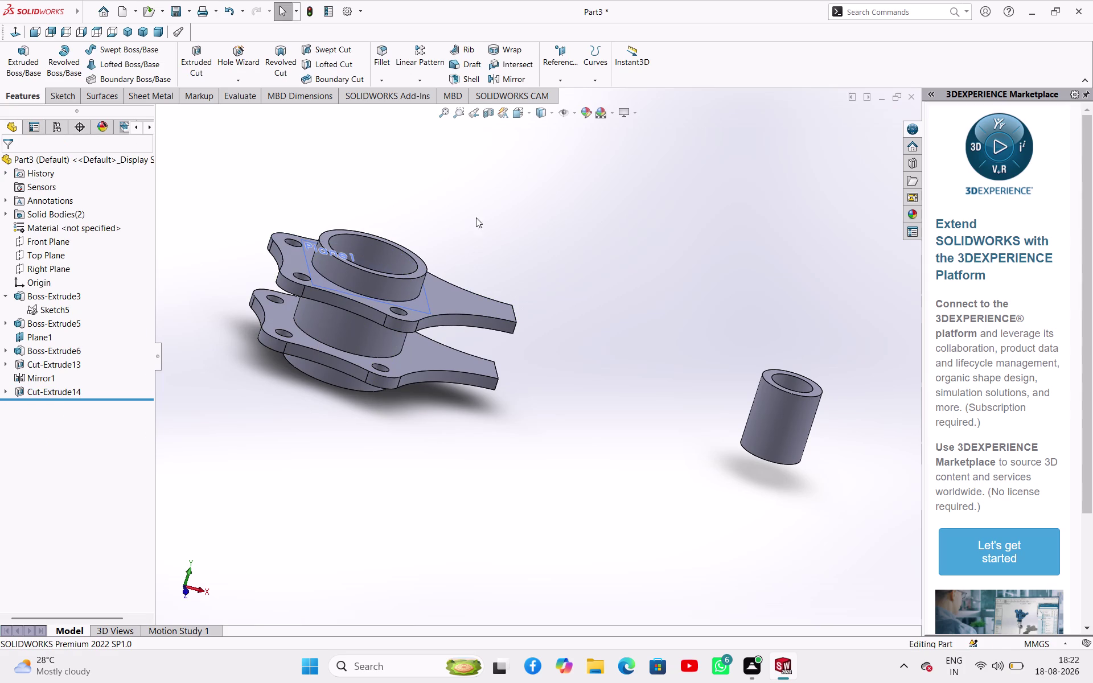
click(54, 252)
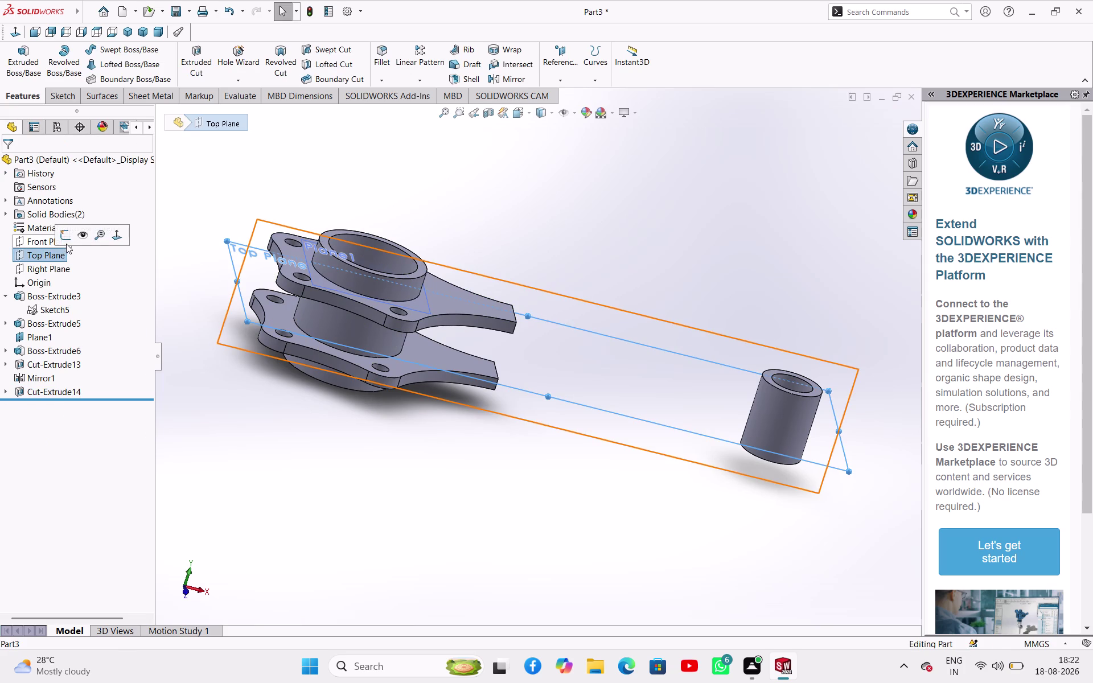
click(251, 186)
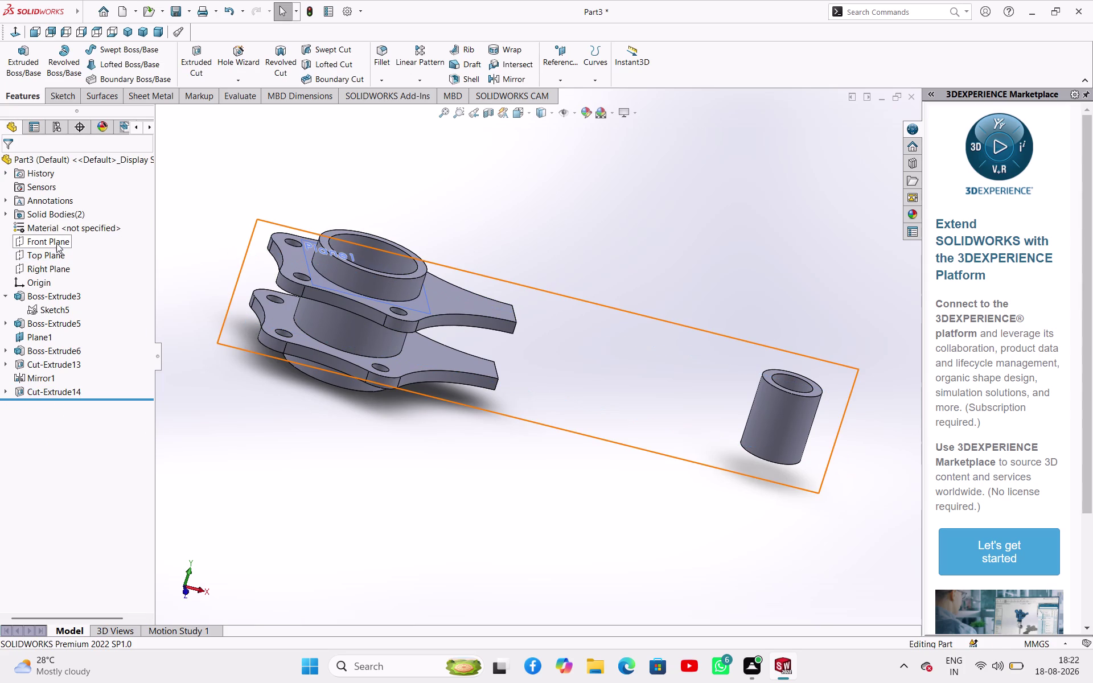
click(53, 243)
middle_drag(295, 393, 303, 471)
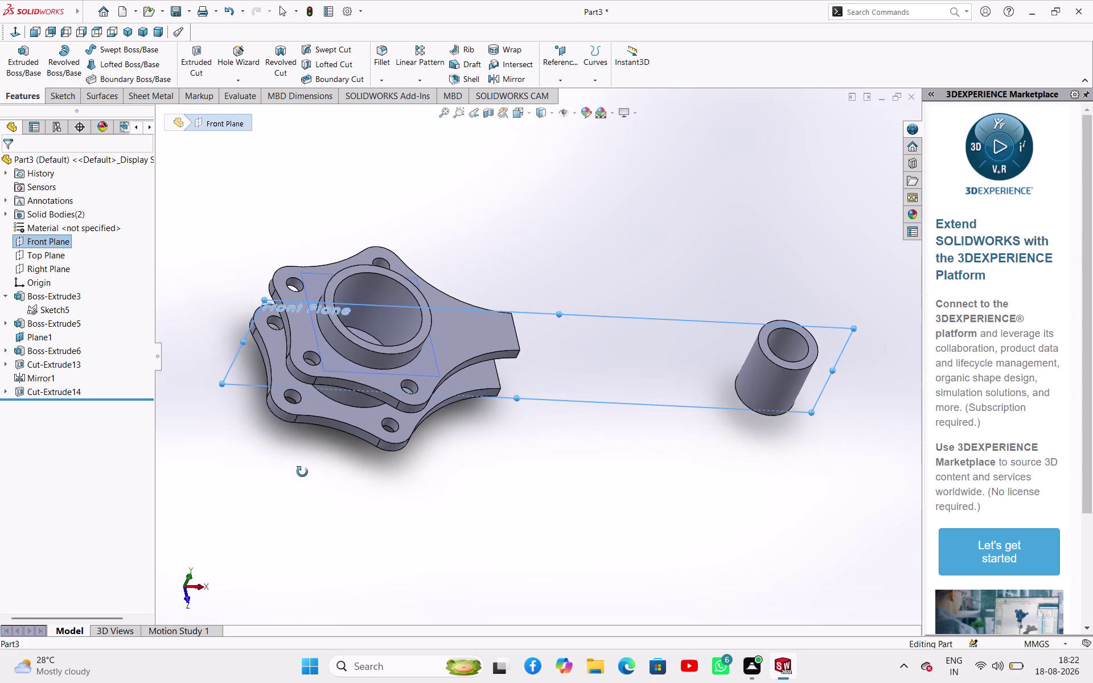
middle_drag(302, 471, 302, 473)
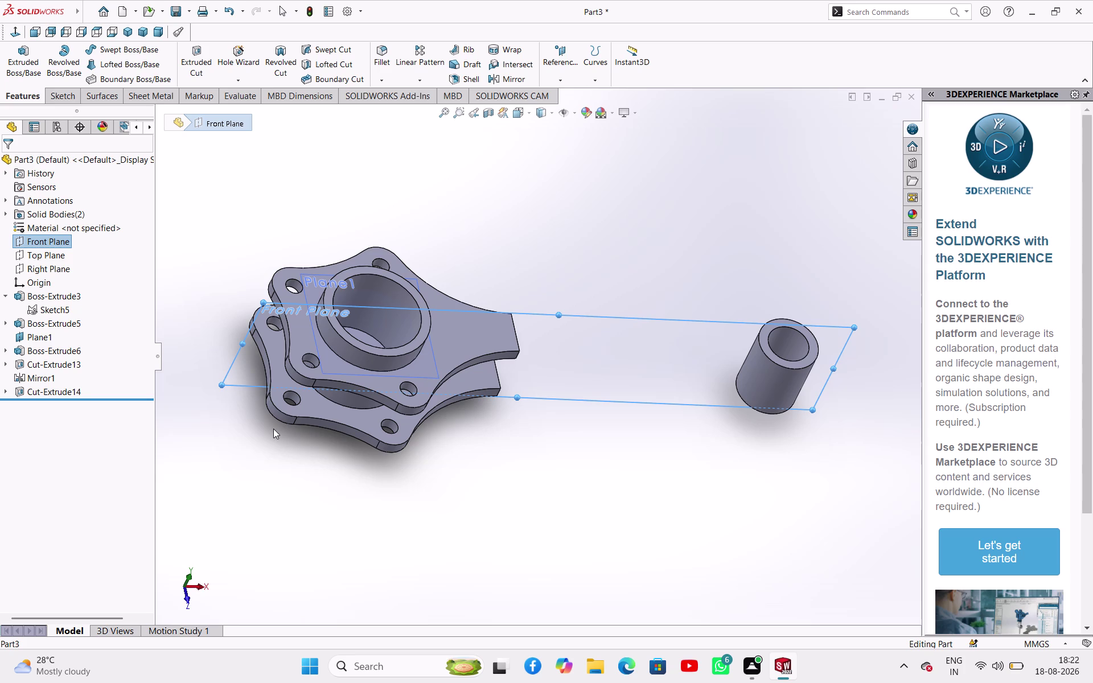
click(53, 256)
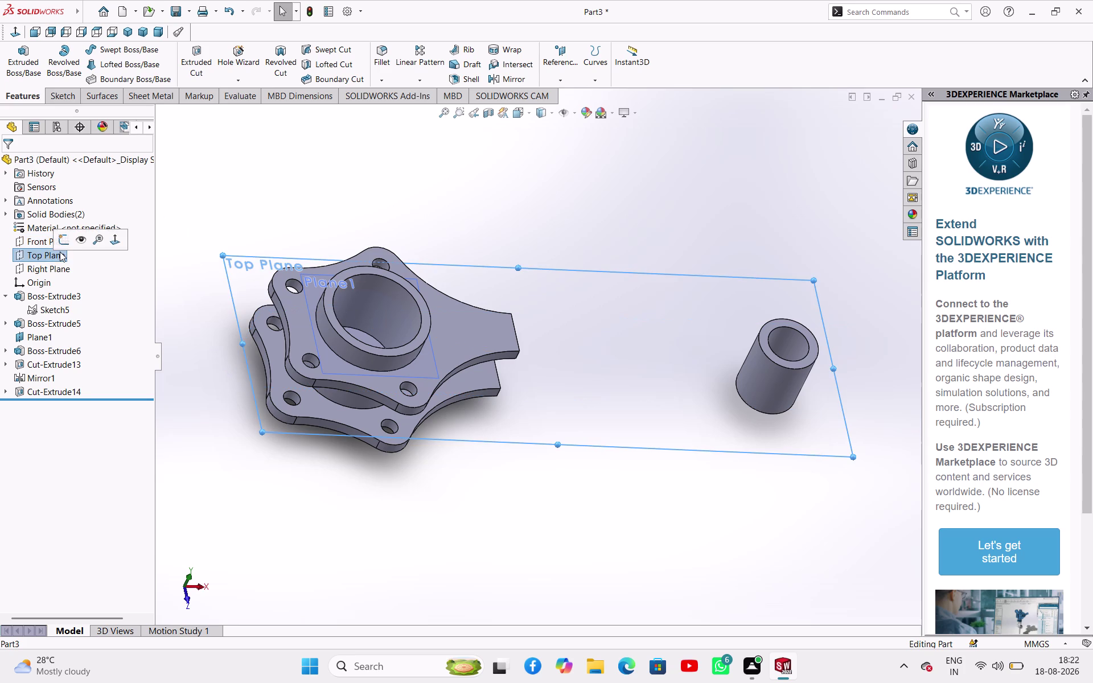
click(66, 243)
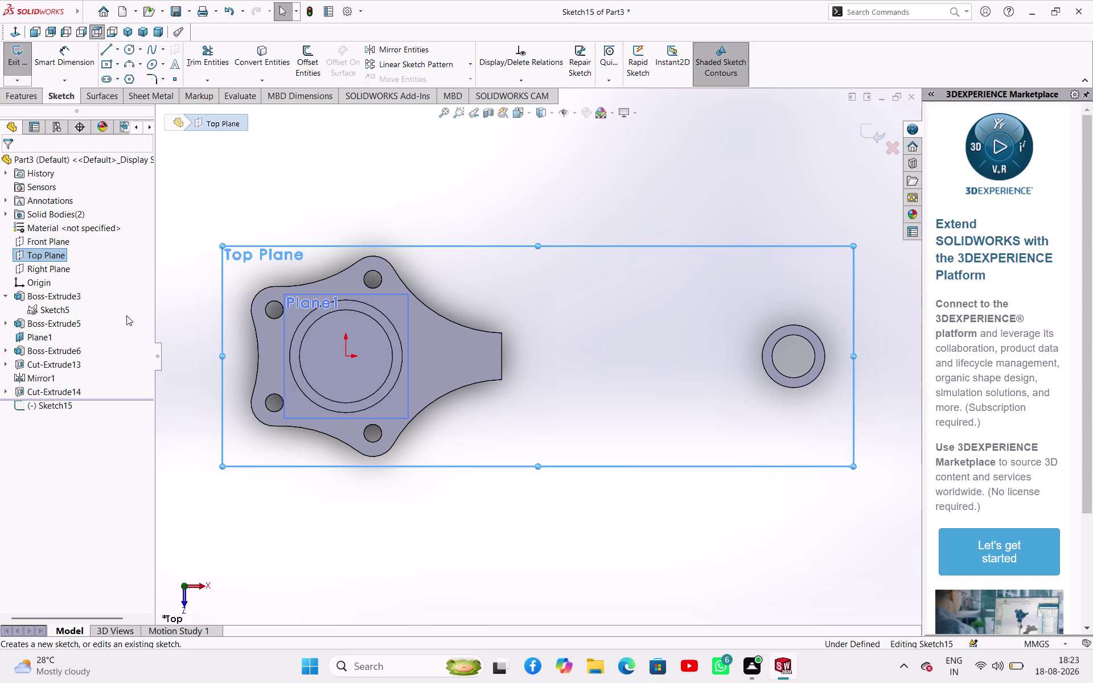
Discard the empty Top Plane Sketch15, leaving Cut-Extrude14 as the latest feature.
click(119, 45)
click(115, 72)
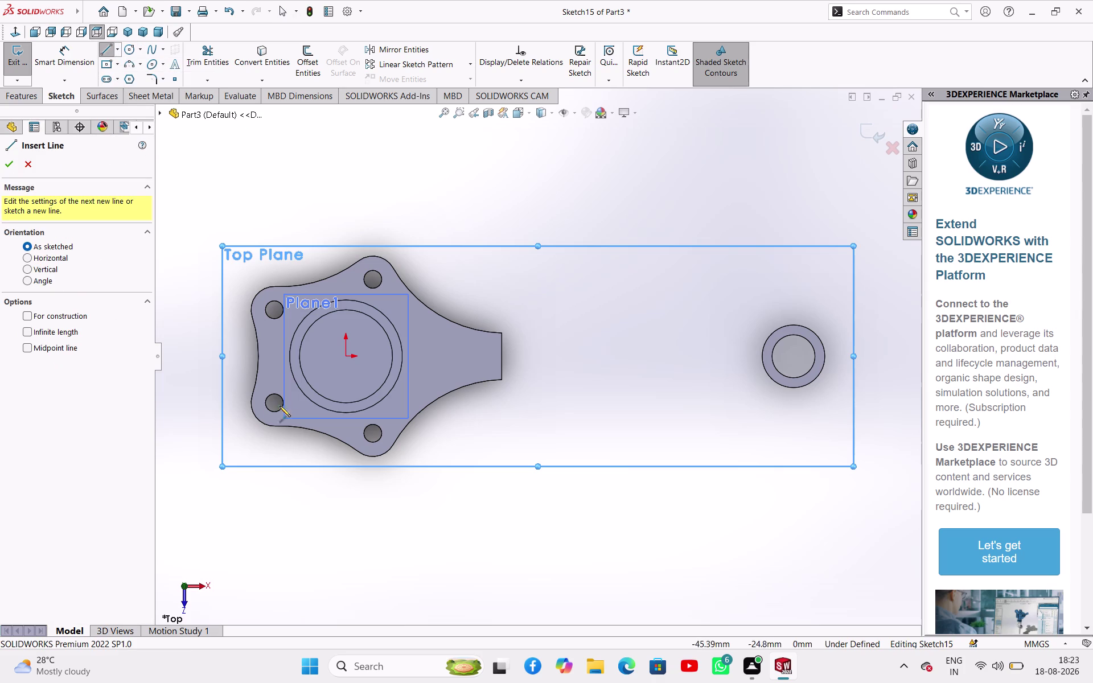
middle_drag(440, 517, 450, 437)
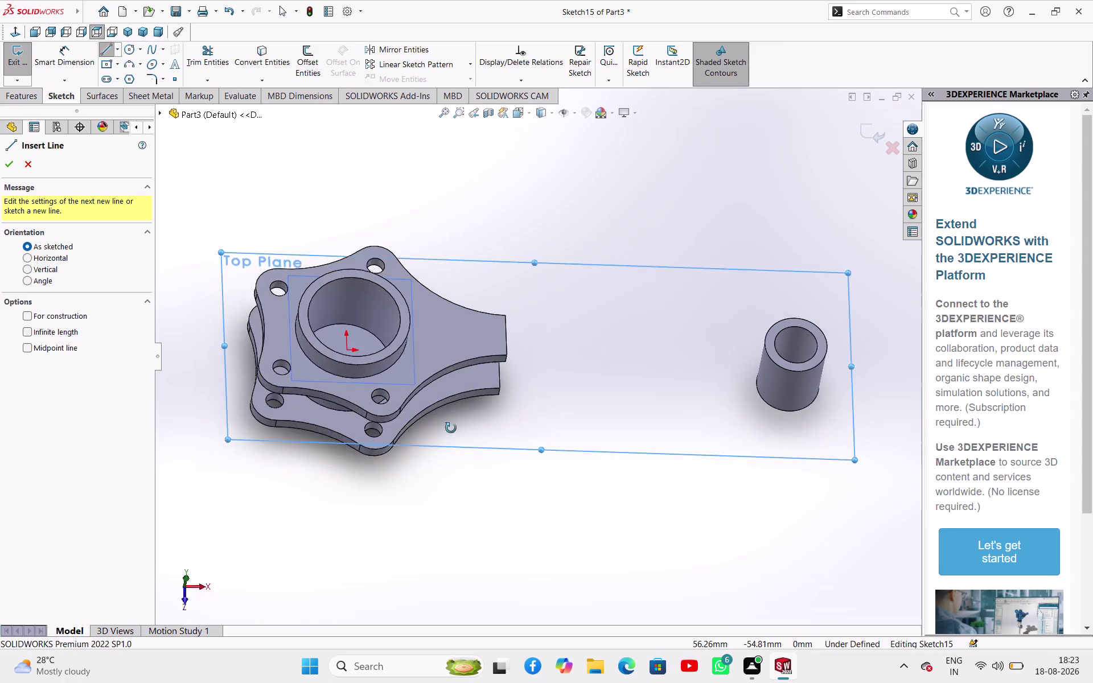
middle_drag(450, 437, 338, 468)
click(29, 161)
click(175, 305)
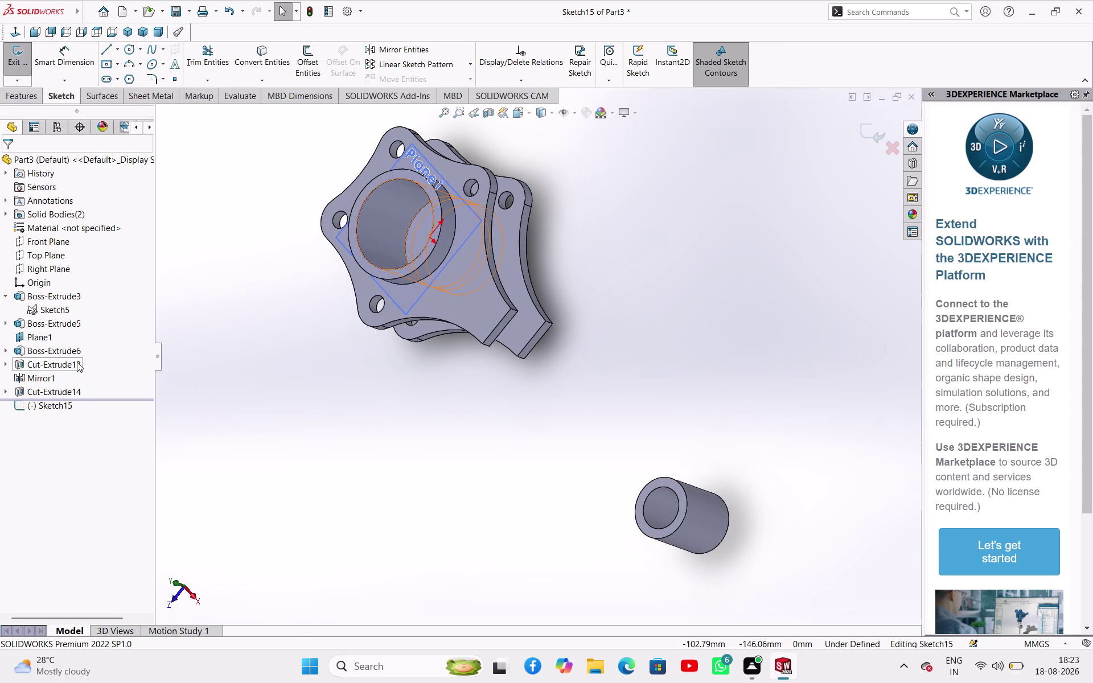
click(66, 389)
click(203, 425)
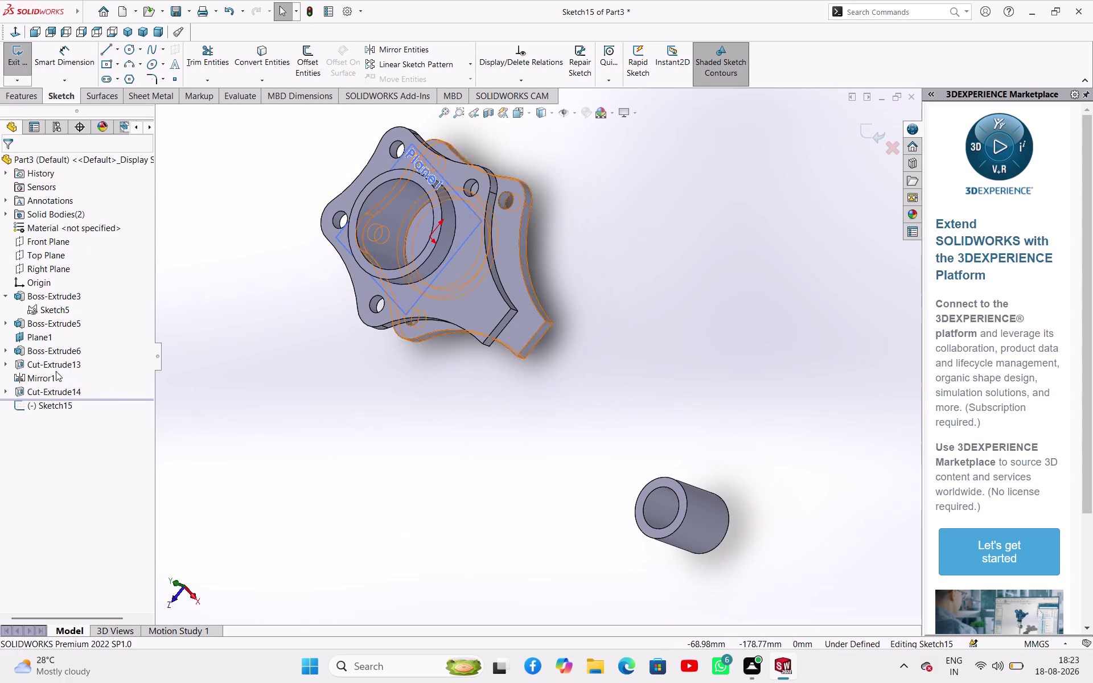
click(55, 366)
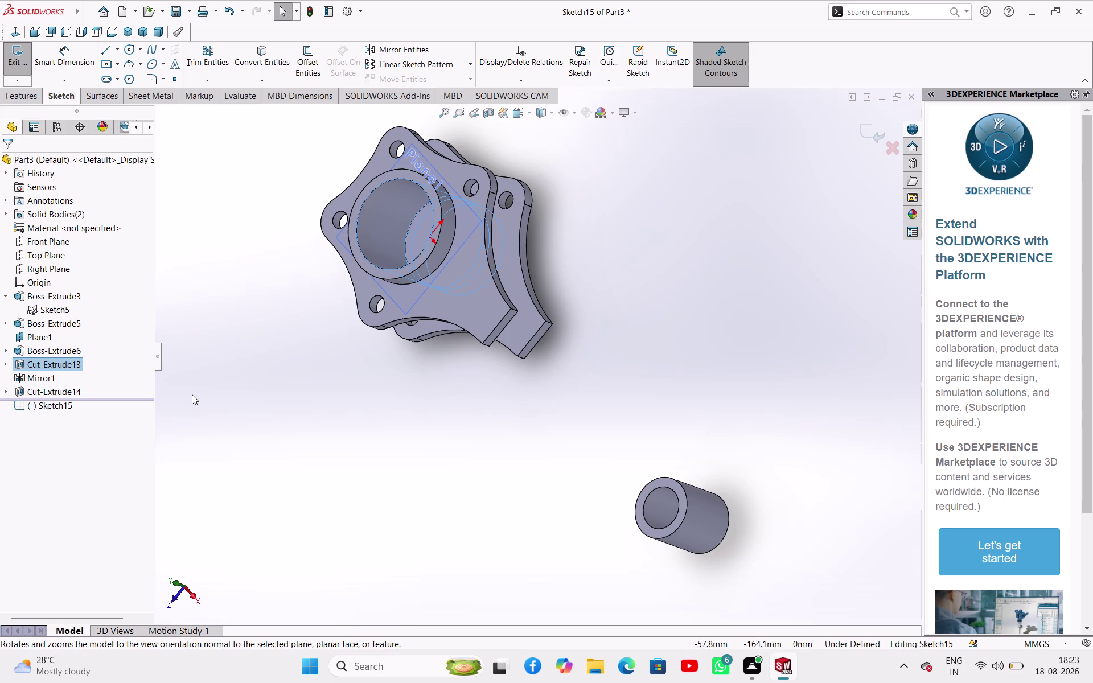
click(192, 396)
click(18, 62)
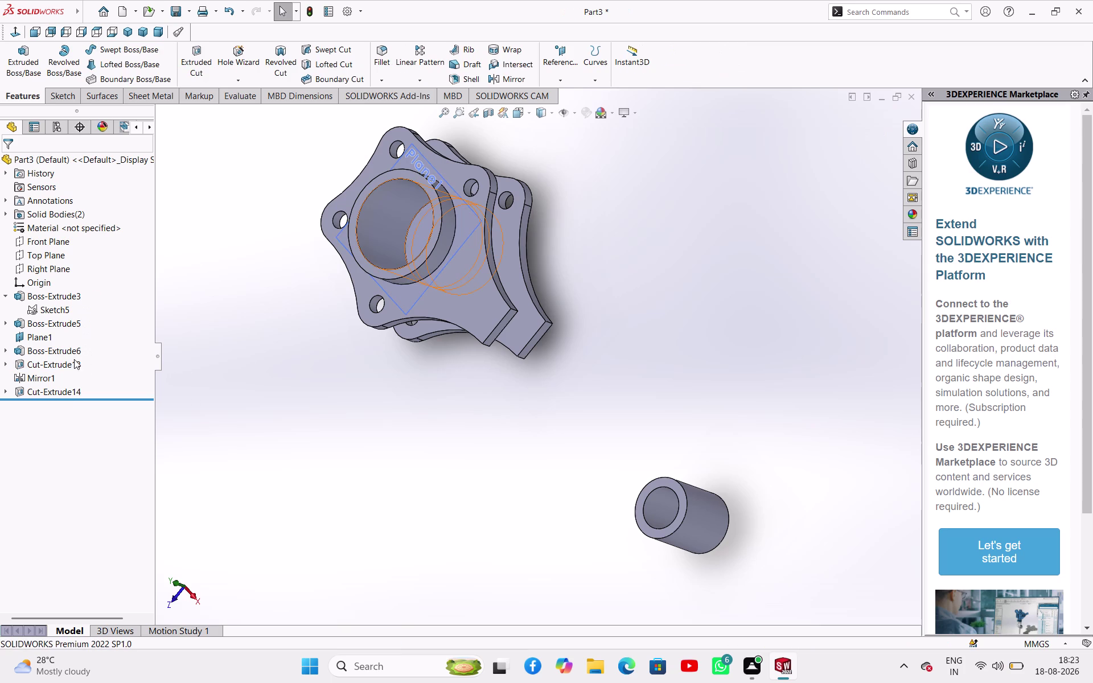
Edit Cut-Extrude13 and deepen the cut to about 77 mm.
click(64, 363)
click(76, 325)
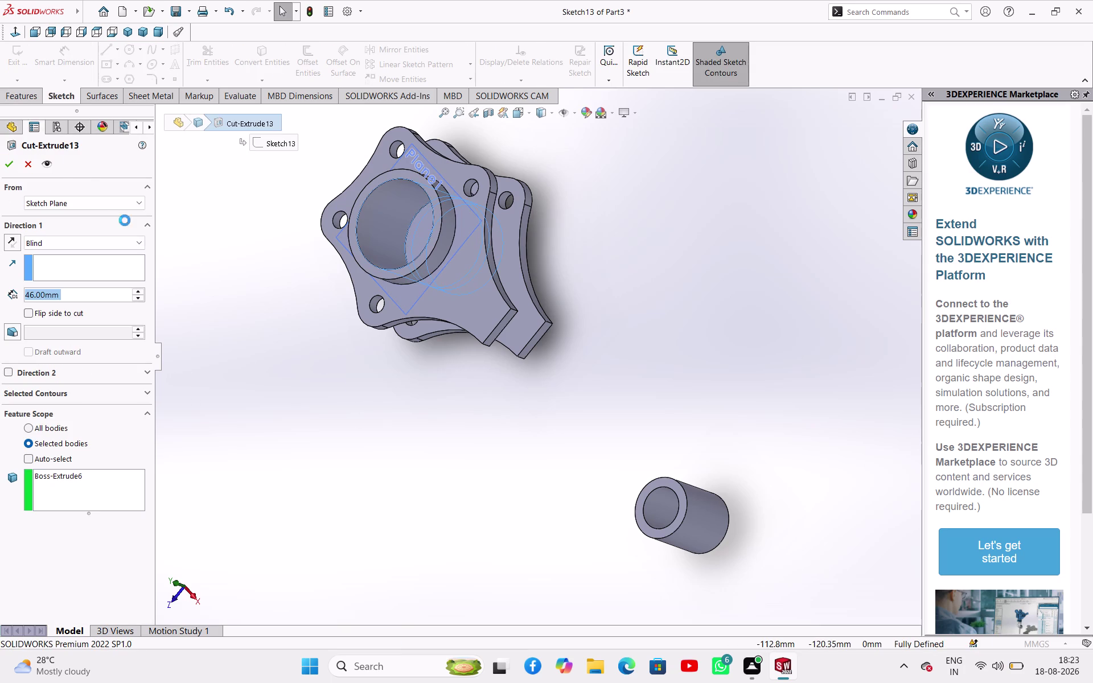
middle_drag(379, 429, 505, 269)
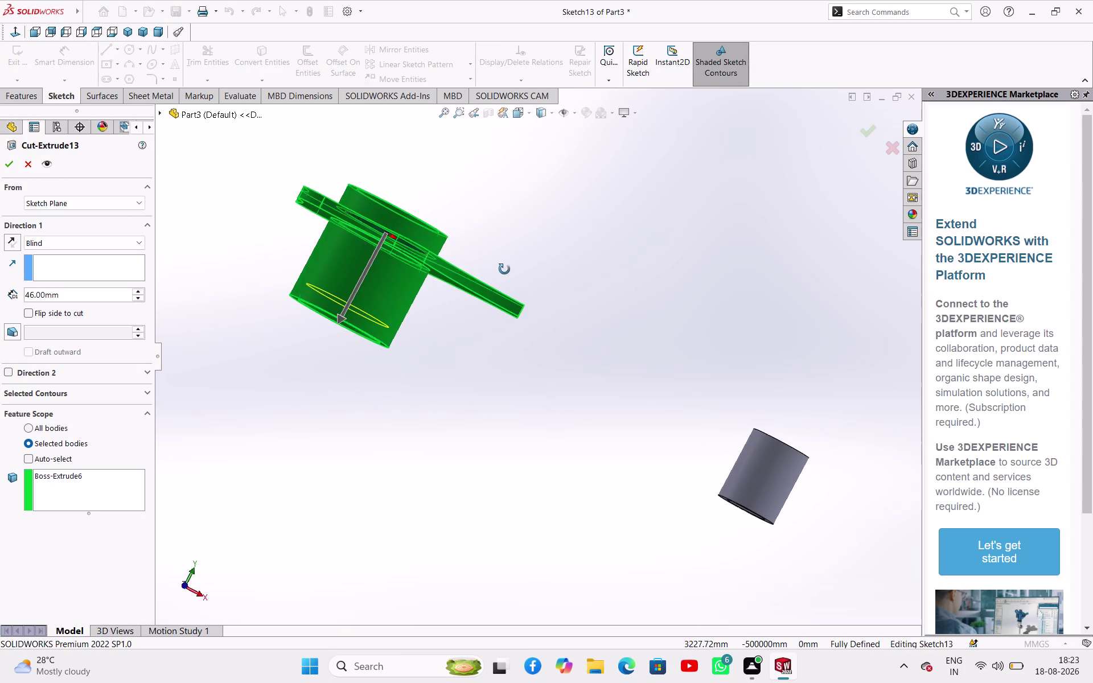
drag(342, 318, 323, 356)
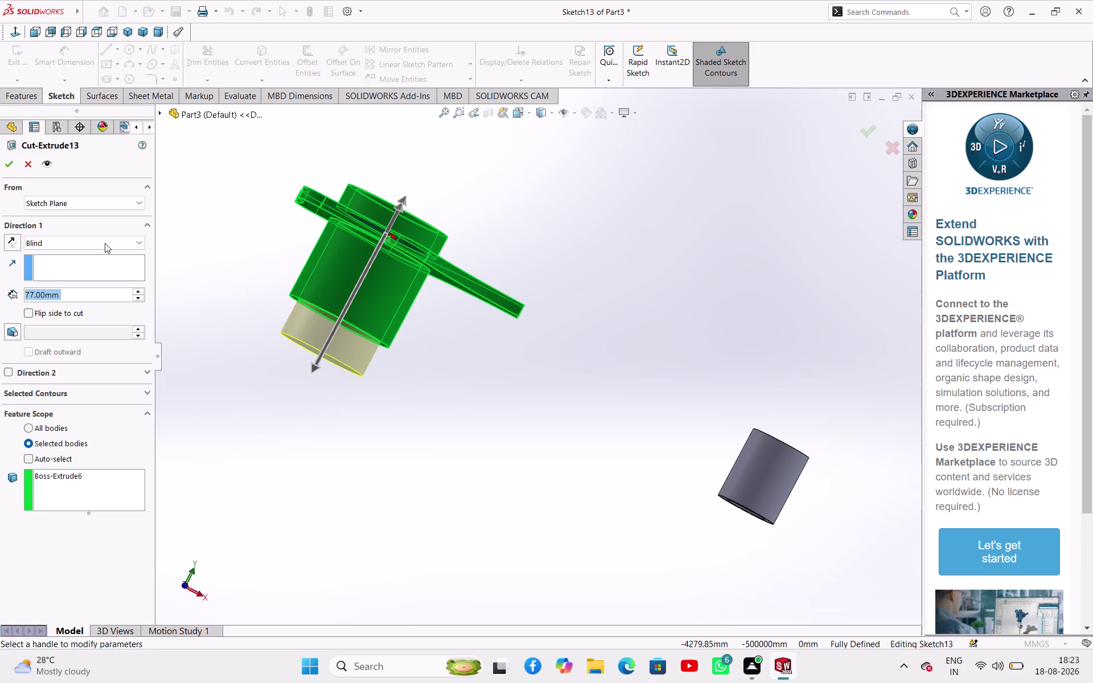
click(9, 166)
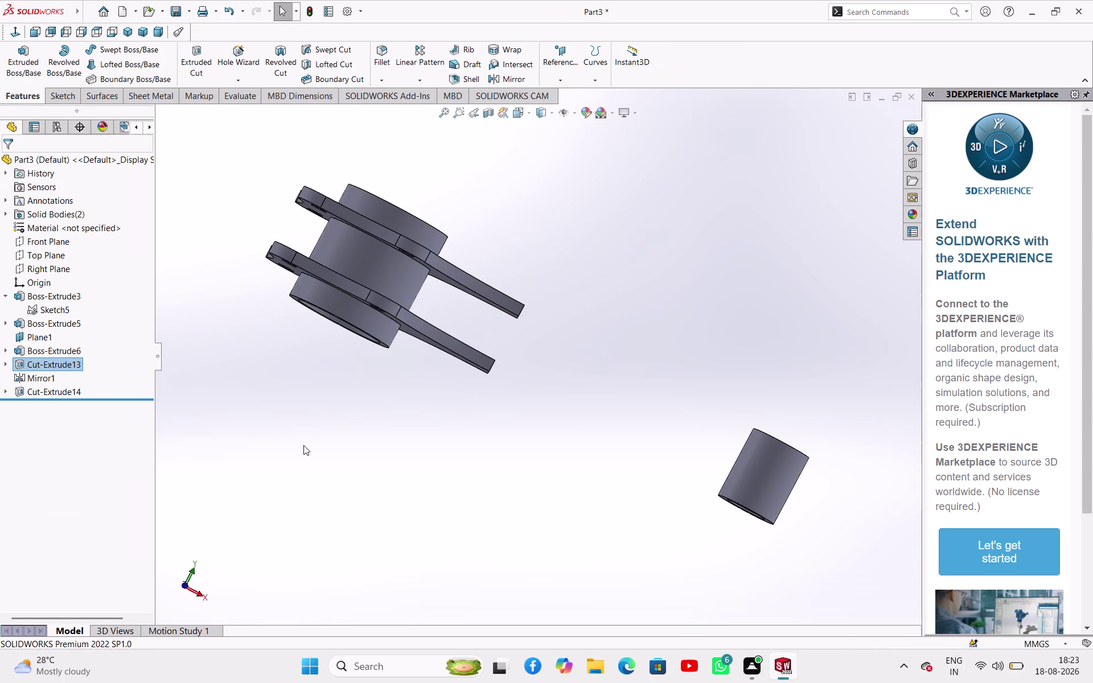
Delete Cut-Extrude13, keeping Sketch13, and select the bore's bottom face.
click(303, 446)
middle_drag(338, 433, 391, 388)
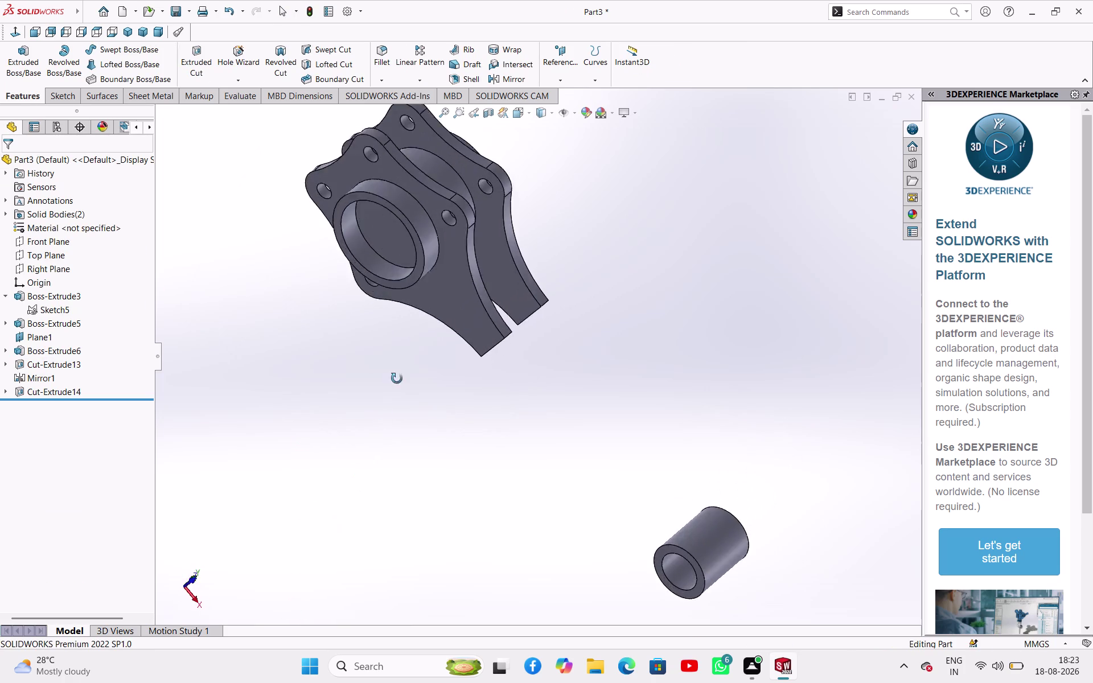
middle_drag(391, 388, 232, 489)
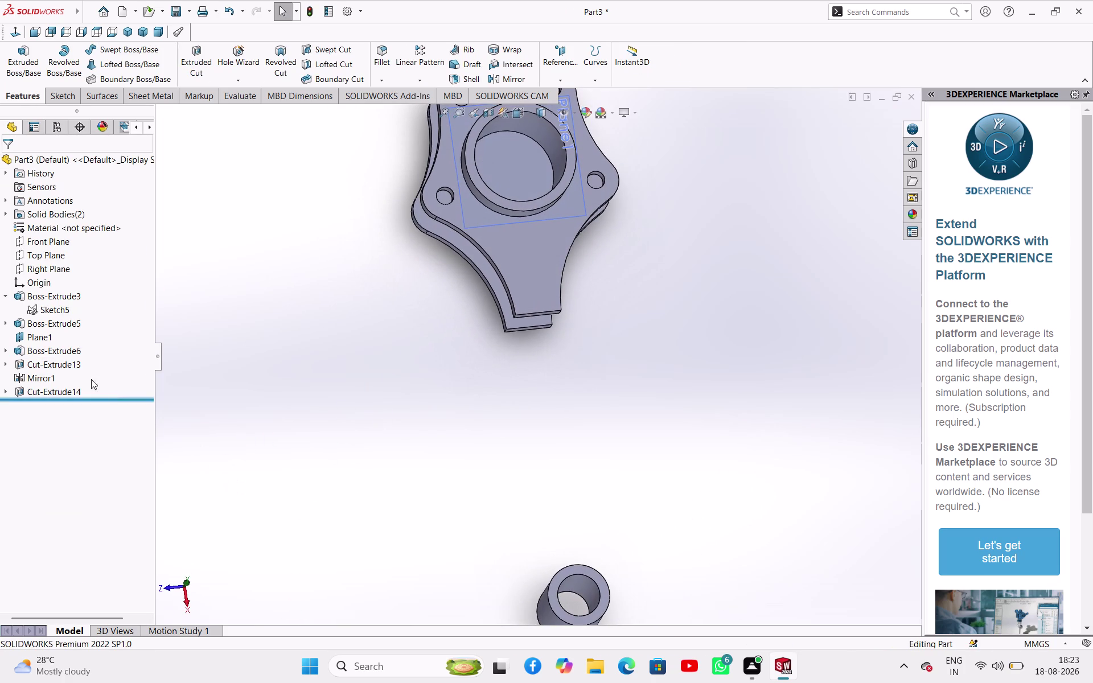
click(62, 363)
right_click(62, 363)
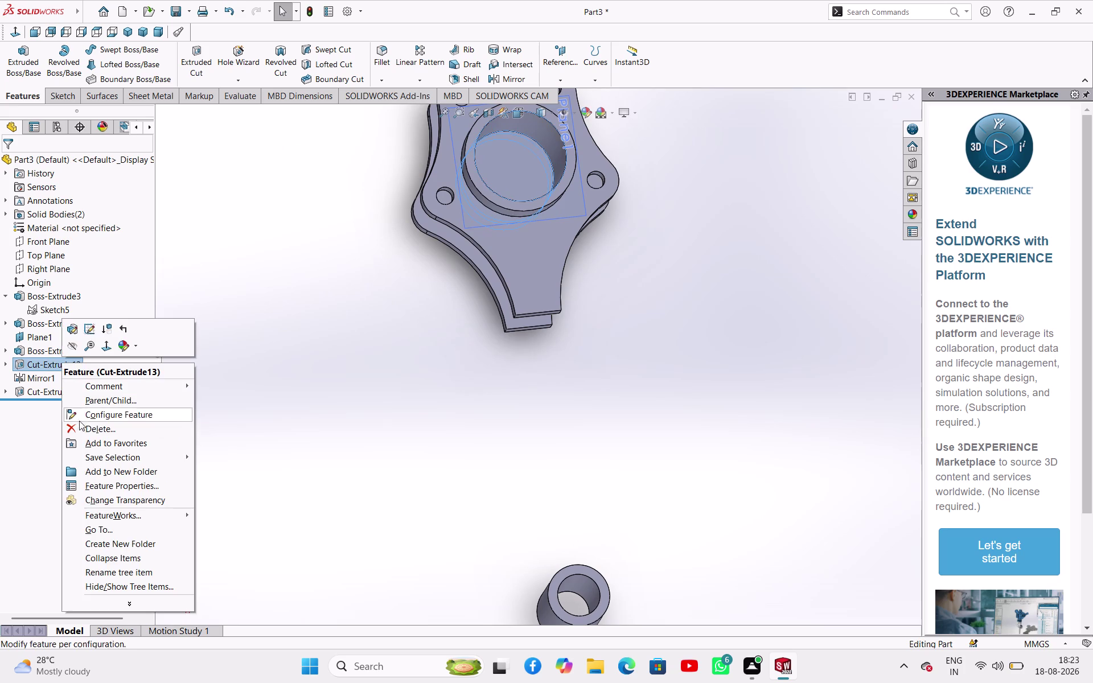
click(86, 433)
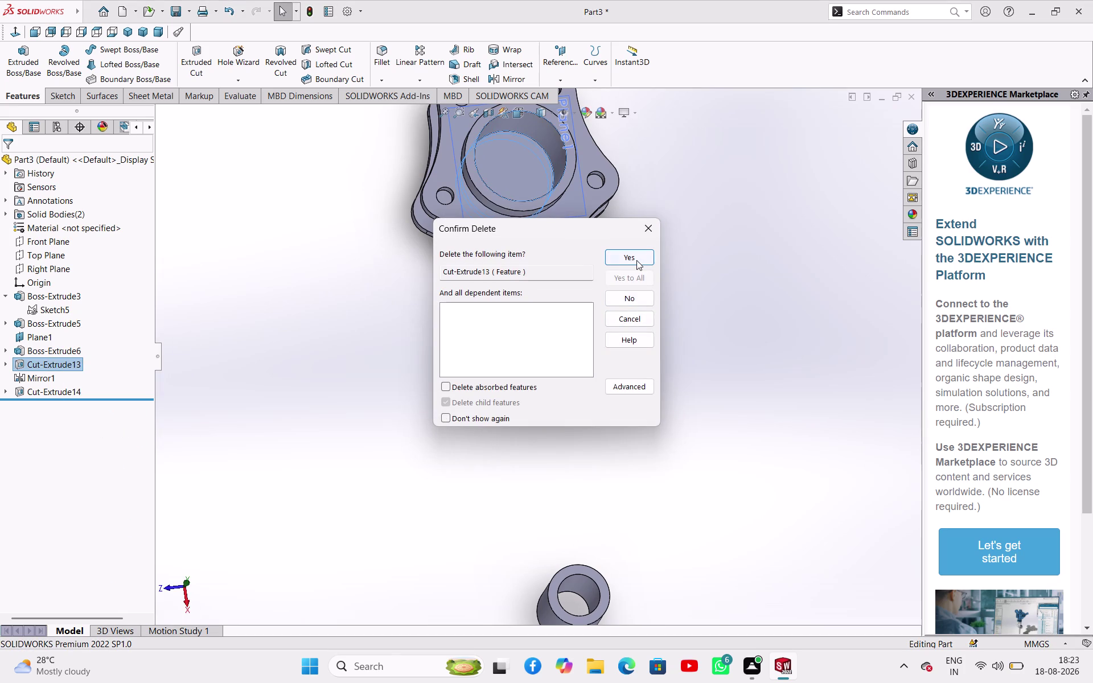
click(637, 260)
click(471, 388)
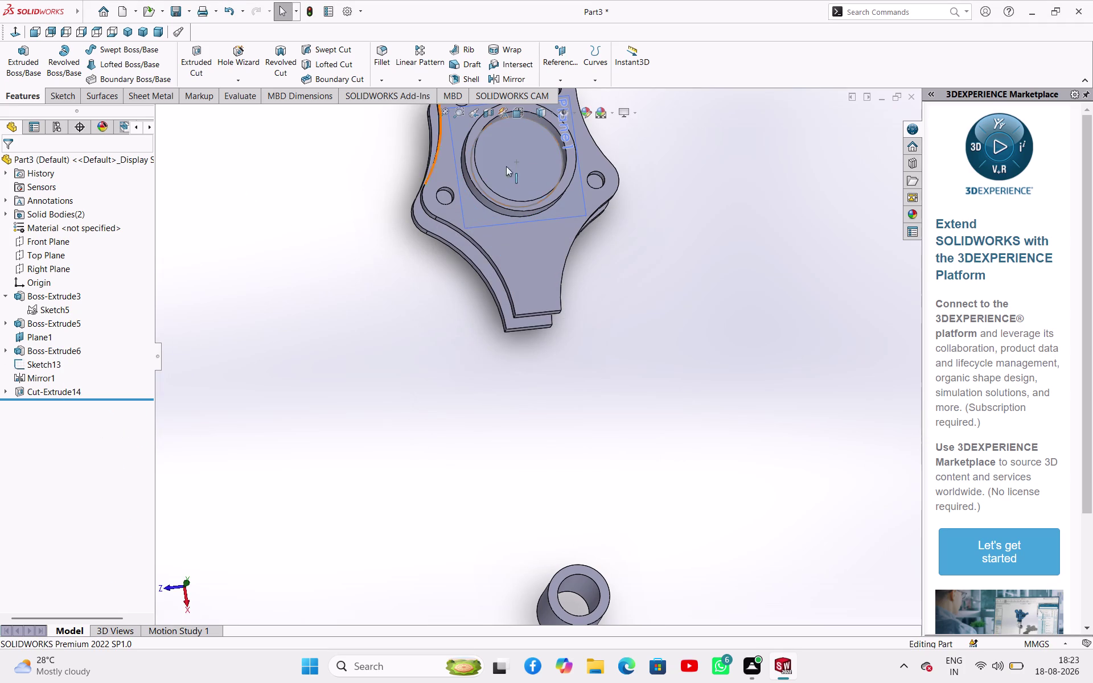
click(534, 146)
click(589, 114)
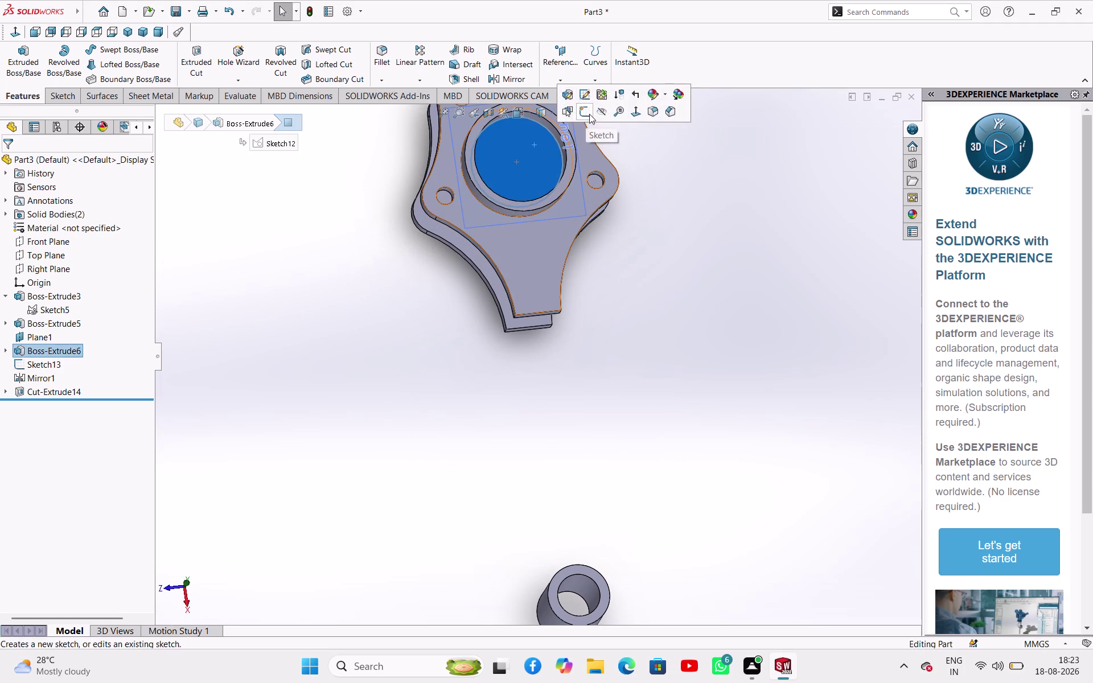
Sketch on the bore face and convert the 52 mm bore circle into it.
click(253, 63)
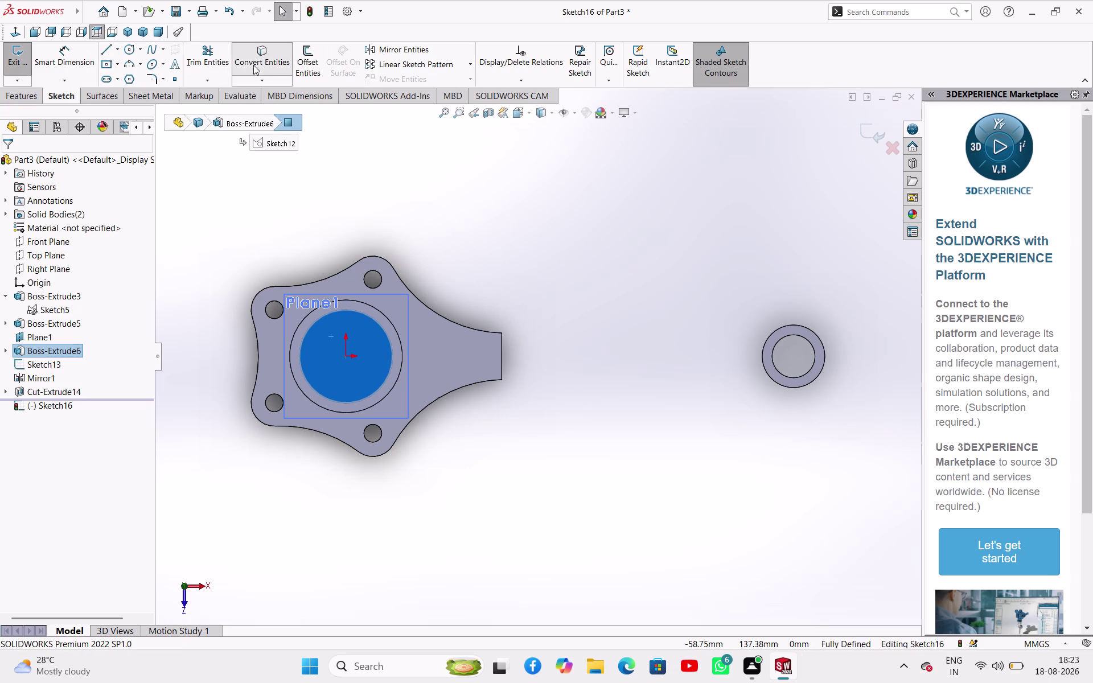
click(331, 316)
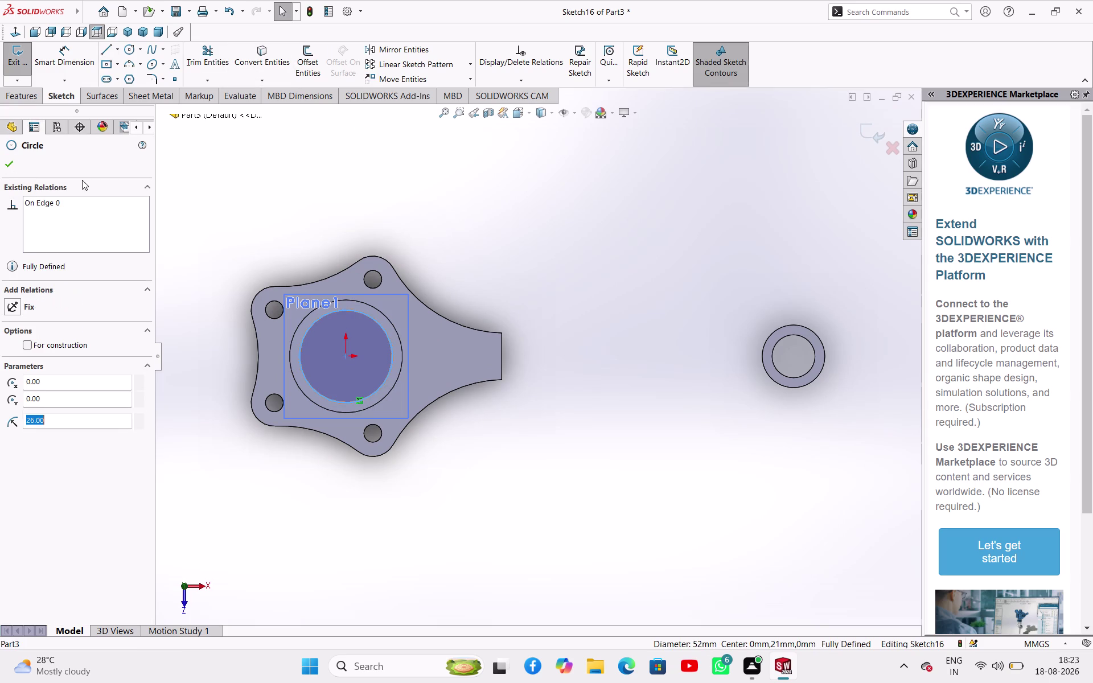
click(13, 168)
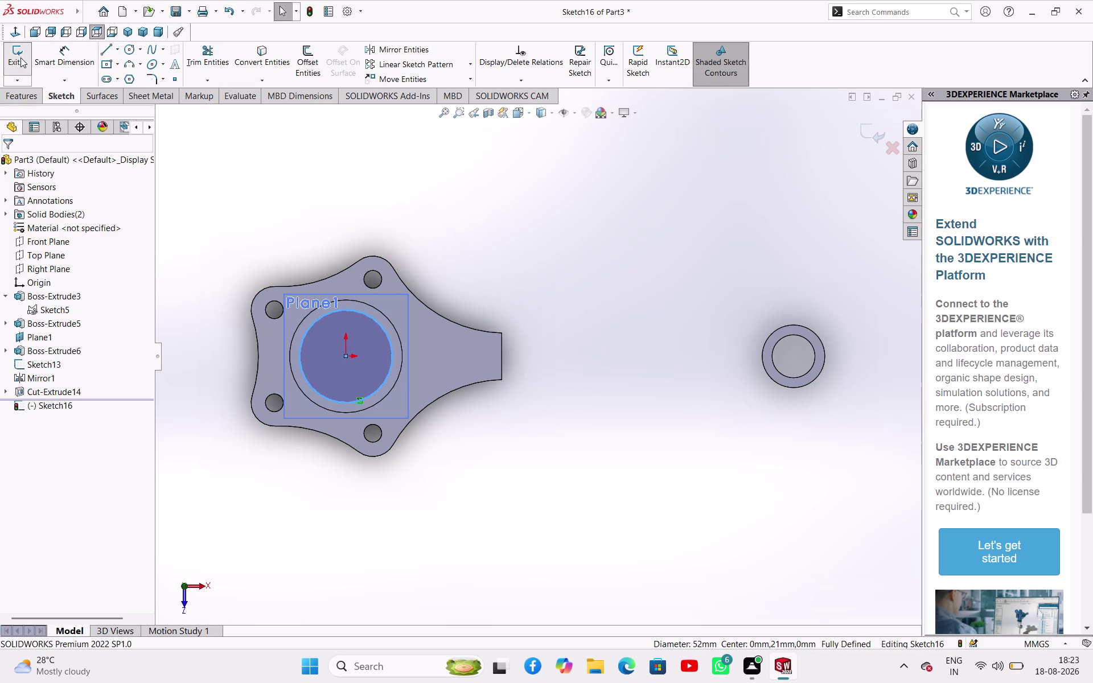
click(20, 57)
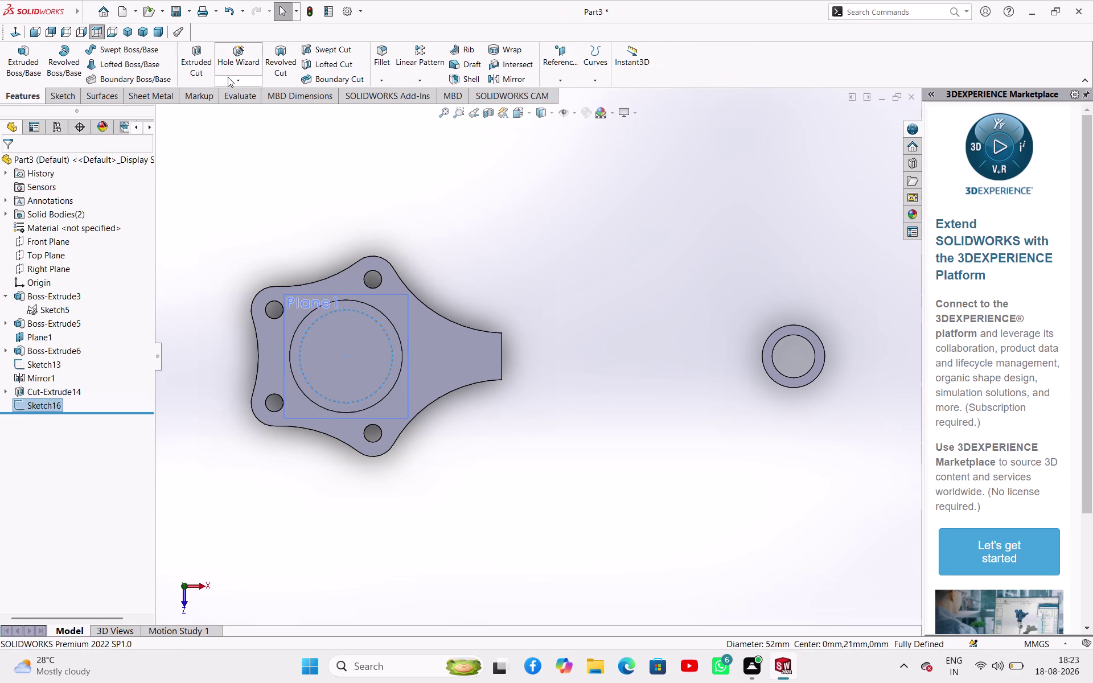
Extrude-cut the circle blind 72 mm deep and inspect the finished part.
click(205, 58)
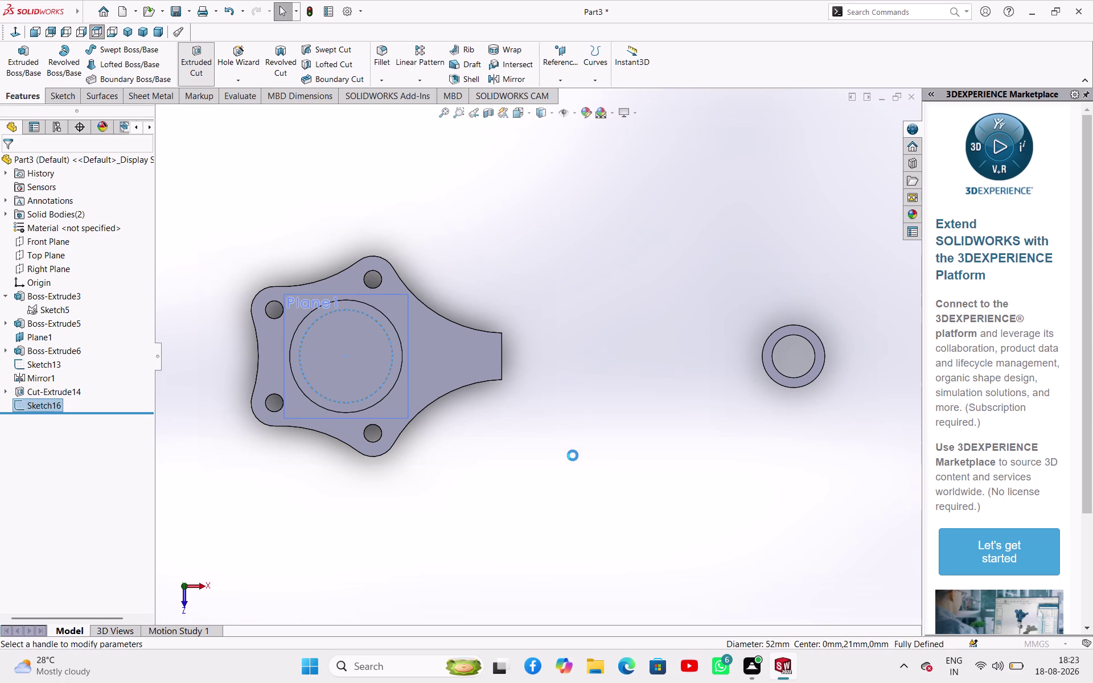
middle_drag(573, 456, 604, 248)
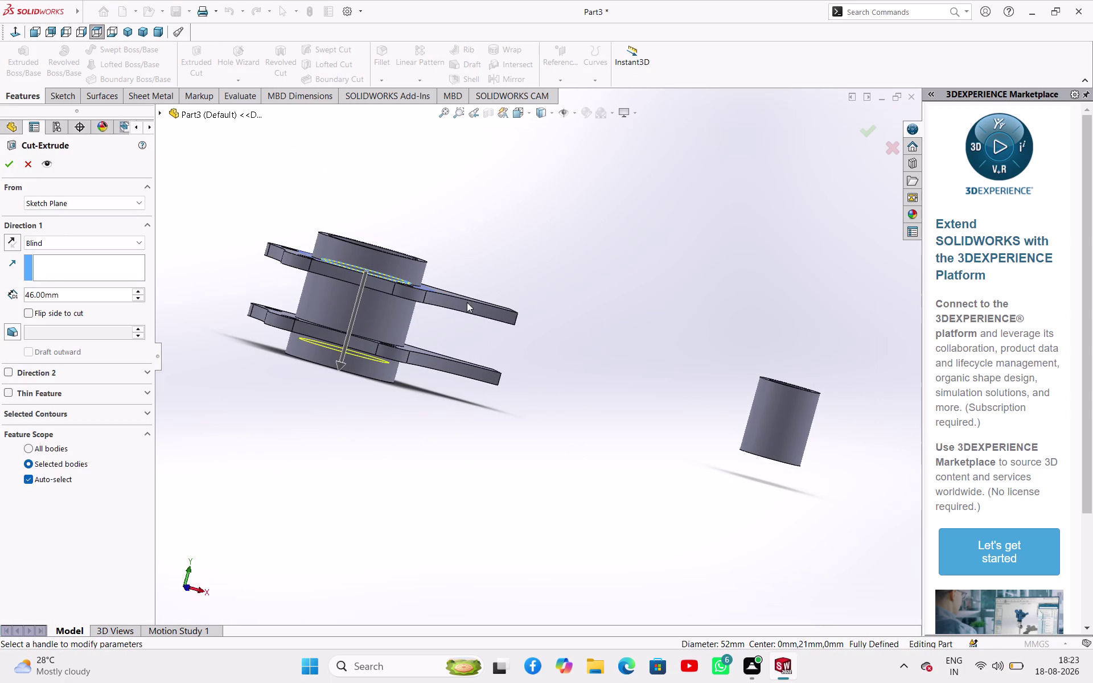
drag(339, 363, 335, 396)
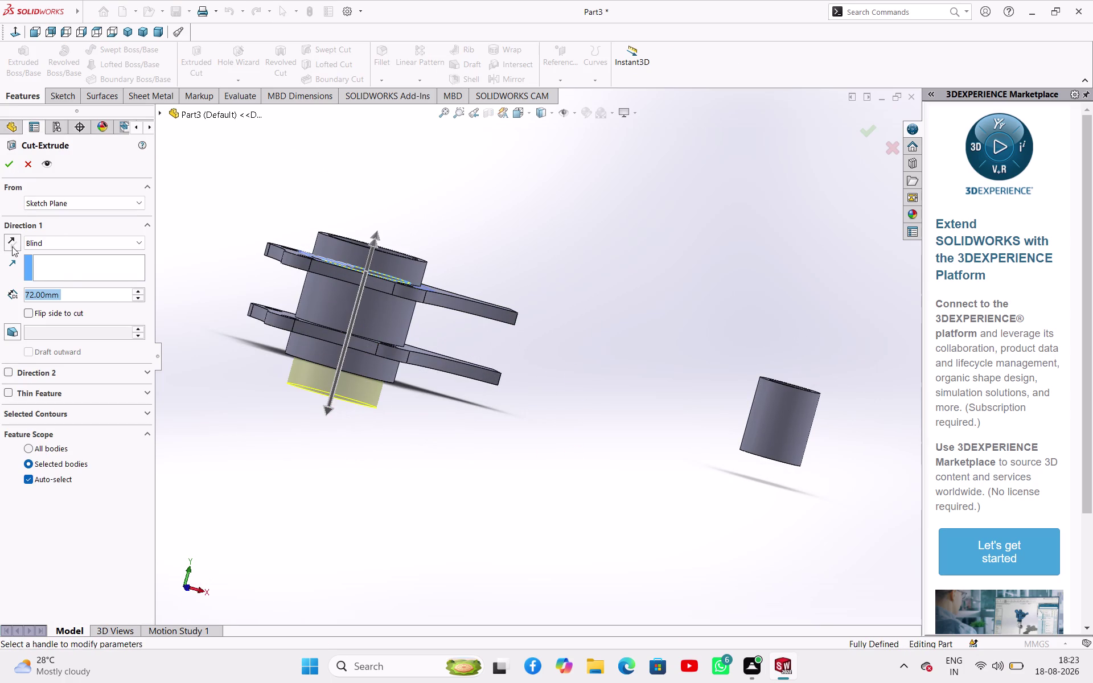
click(9, 164)
click(524, 238)
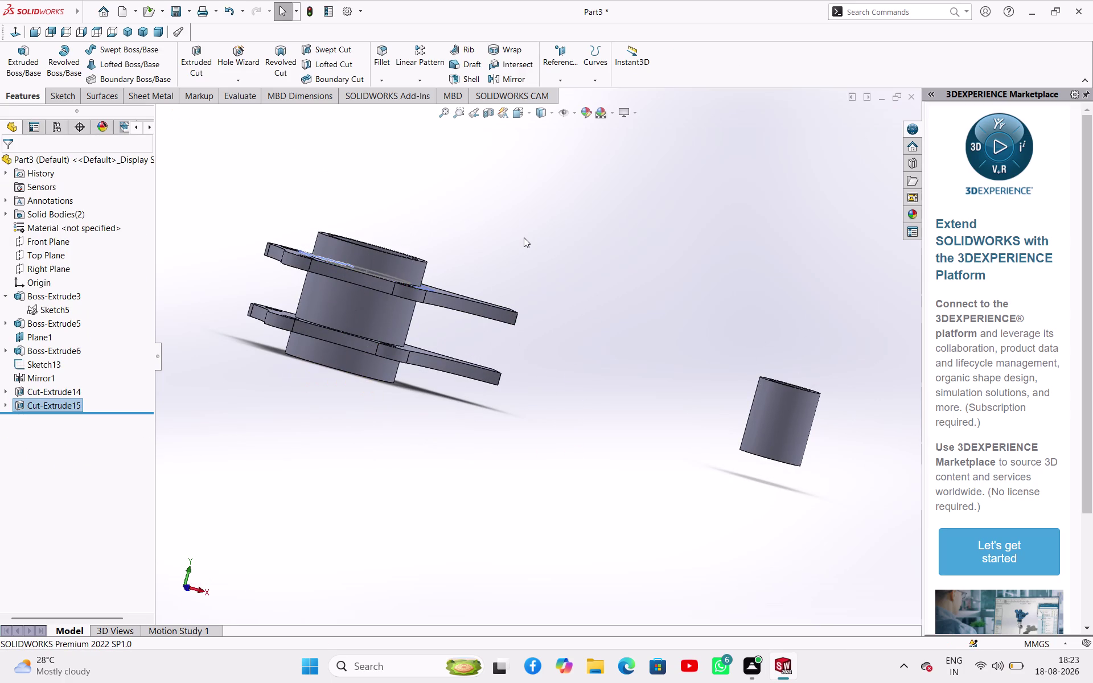
middle_drag(526, 242, 509, 361)
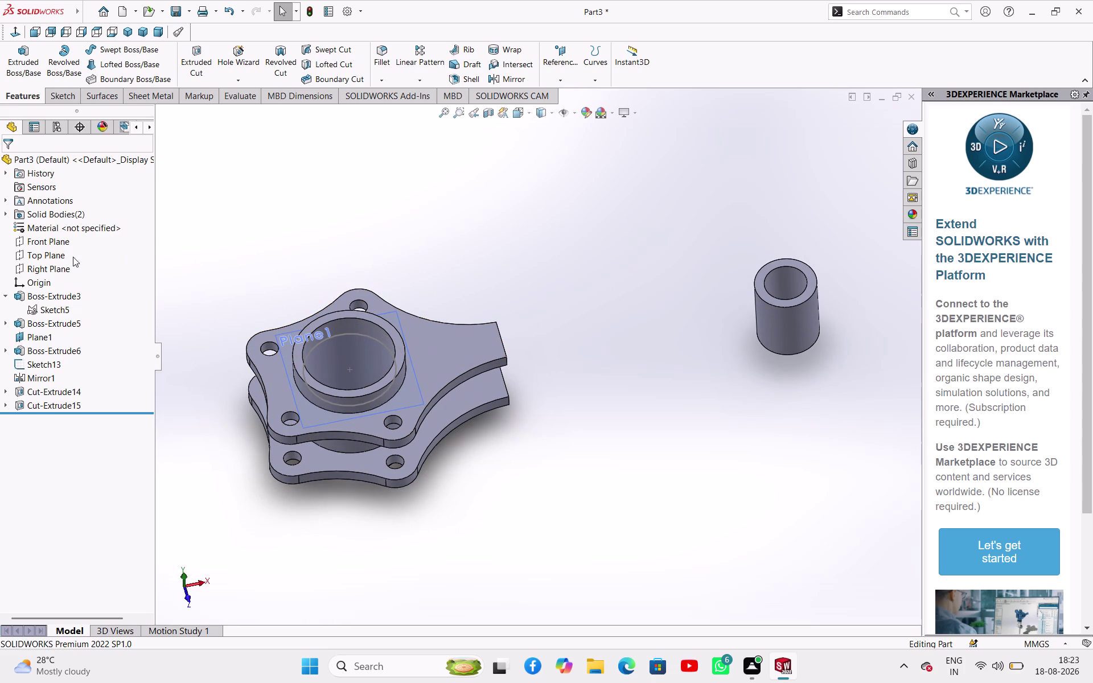
click(59, 255)
middle_drag(529, 527, 539, 422)
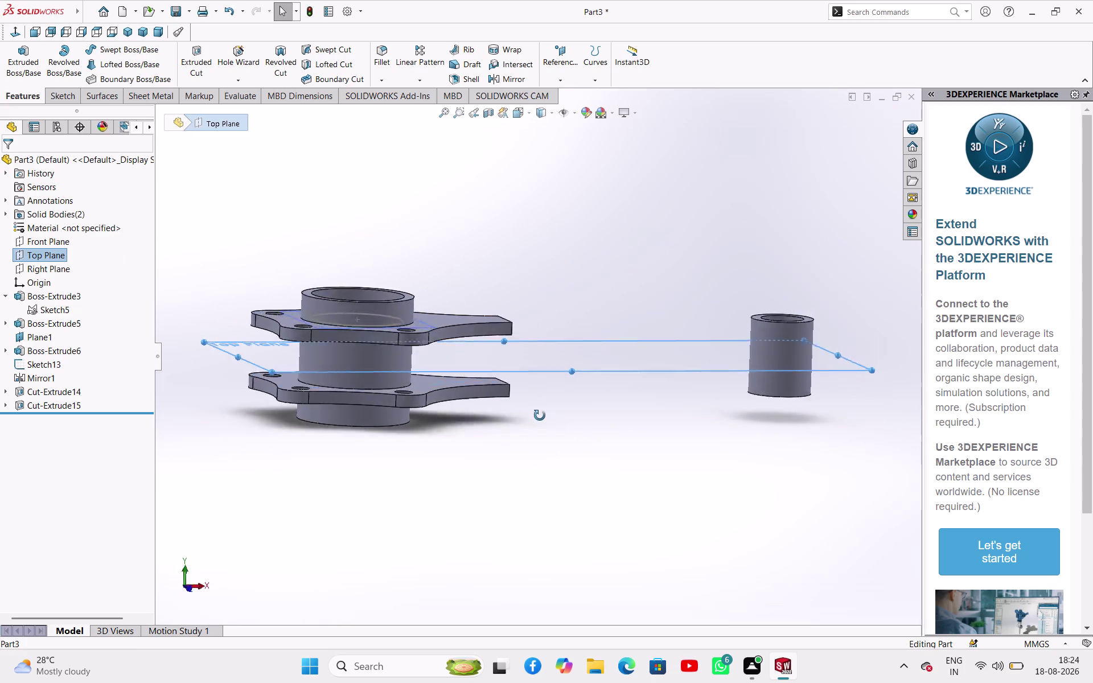
middle_drag(538, 422, 504, 519)
click(261, 210)
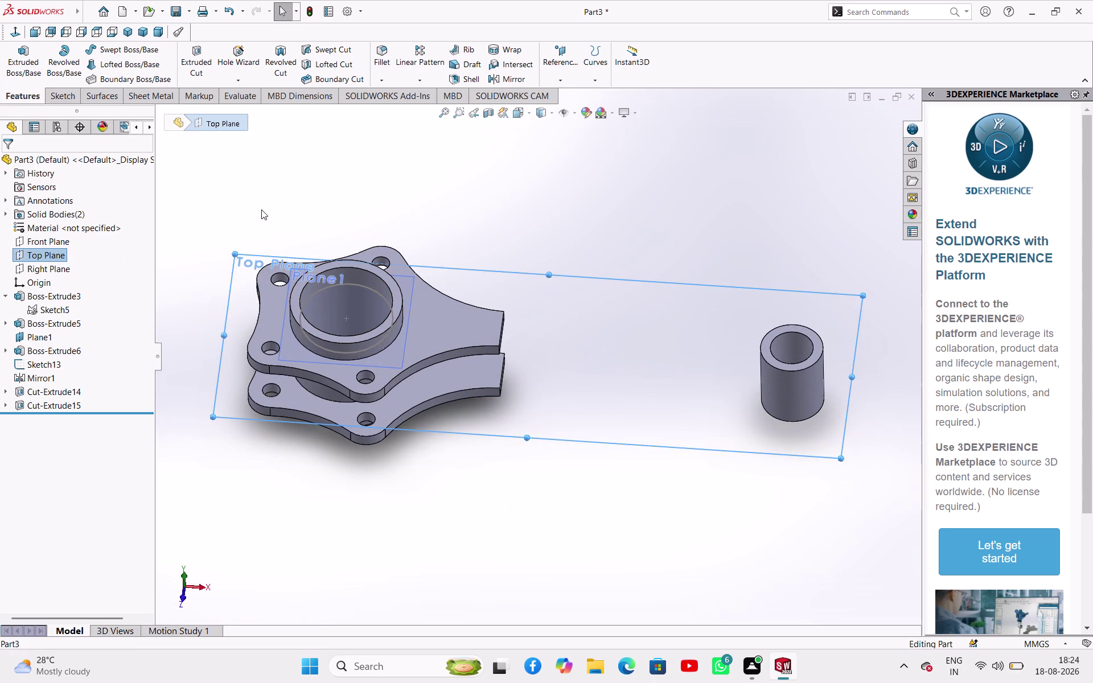
click(56, 250)
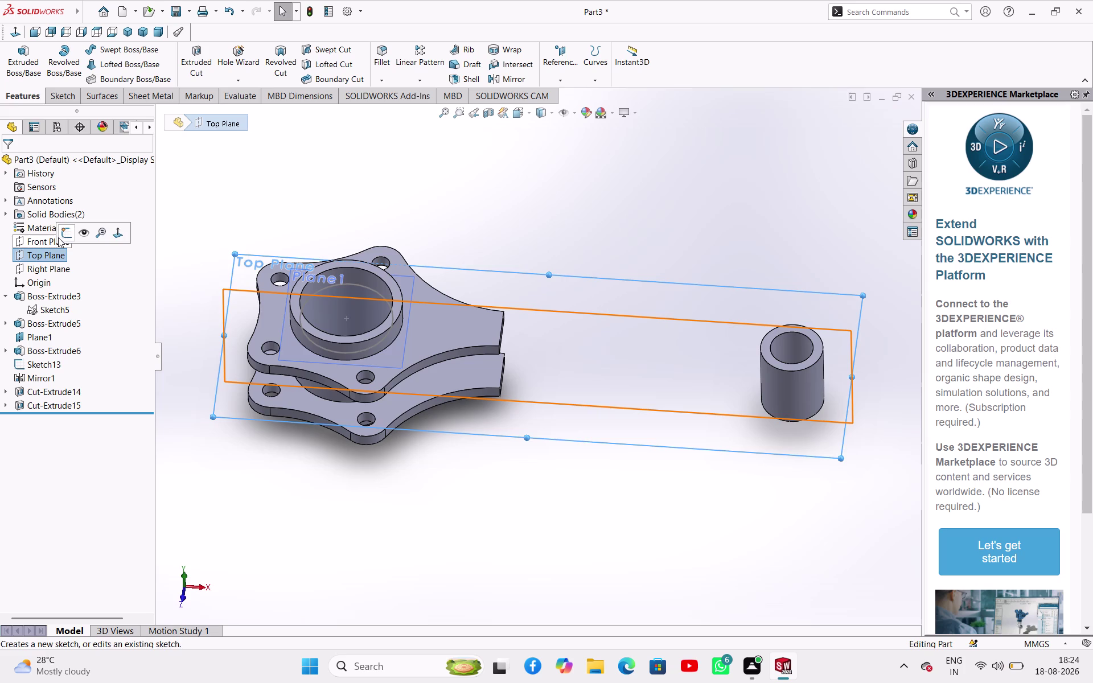
click(62, 237)
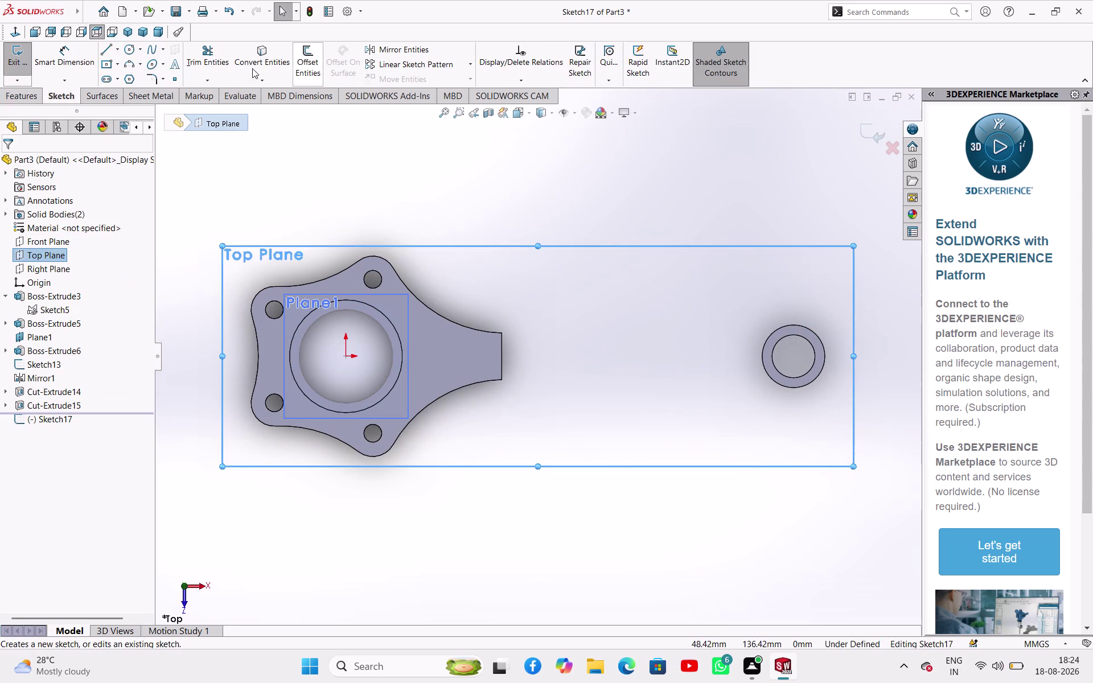
click(110, 52)
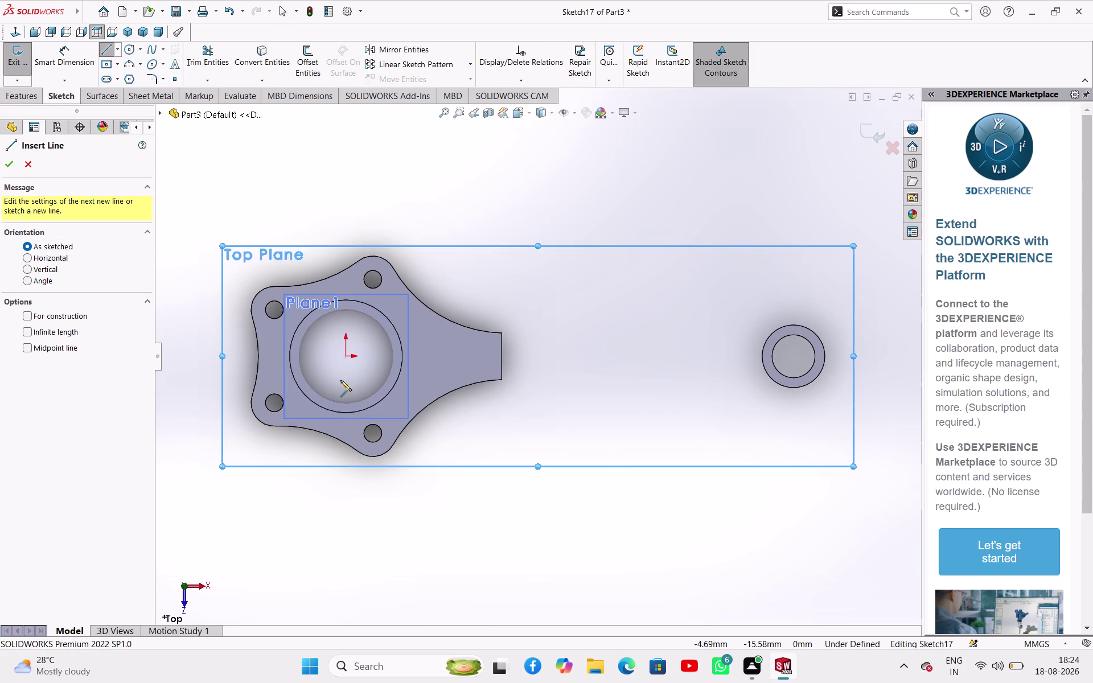
drag(346, 355, 351, 365)
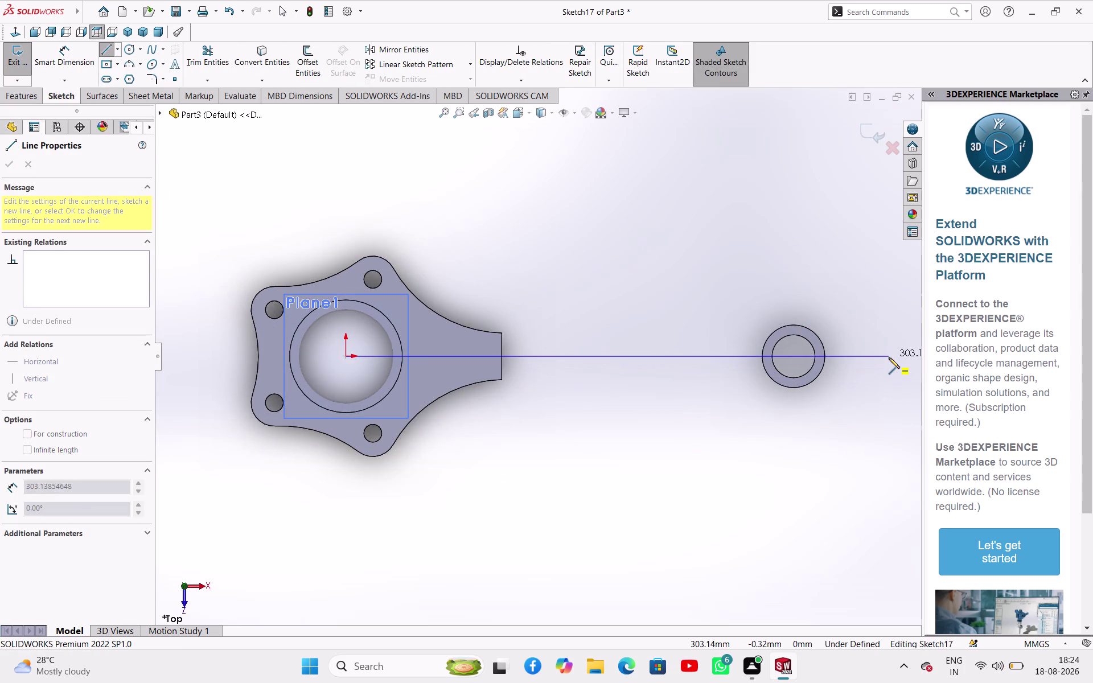
click(889, 357)
right_click(867, 421)
click(882, 430)
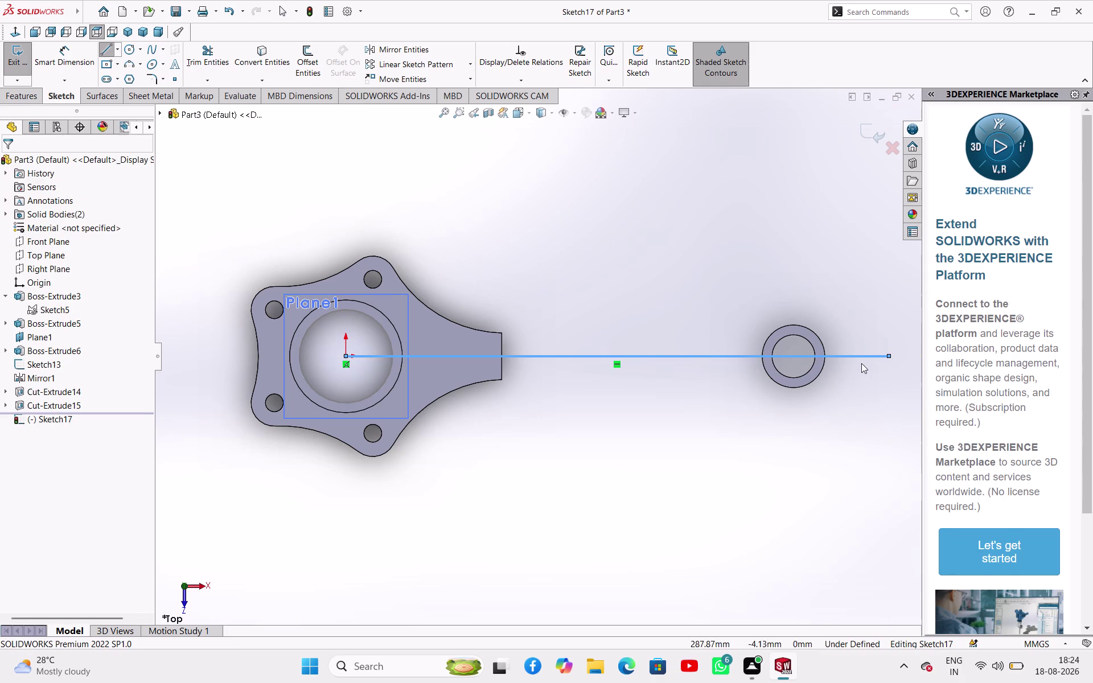
click(865, 357)
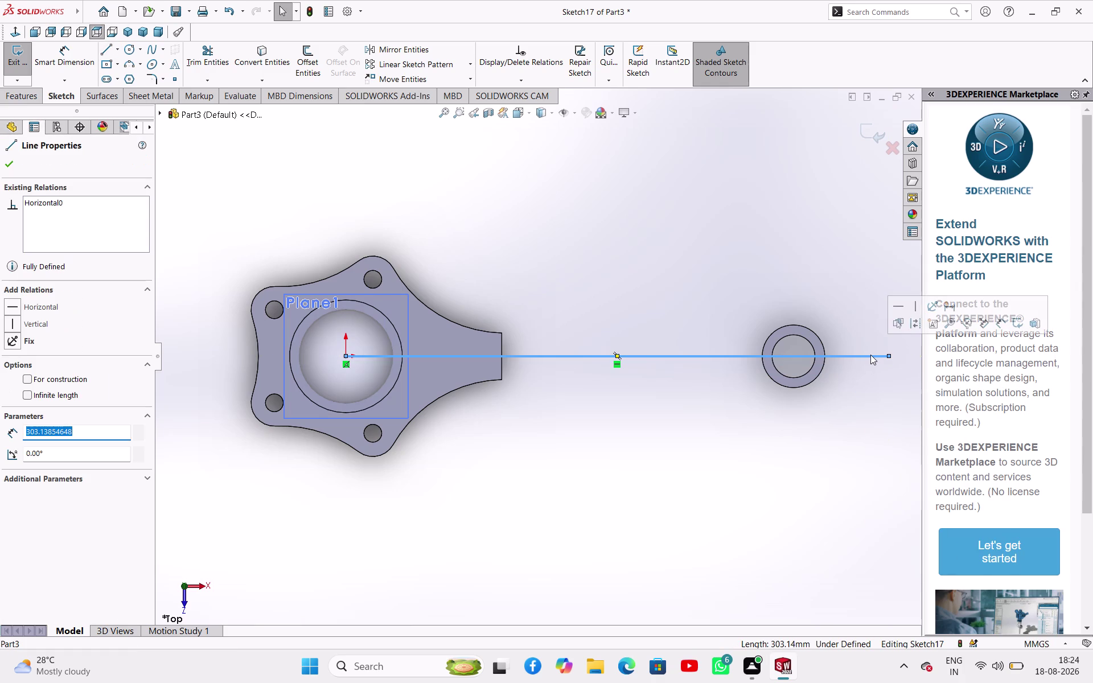
click(914, 327)
click(743, 427)
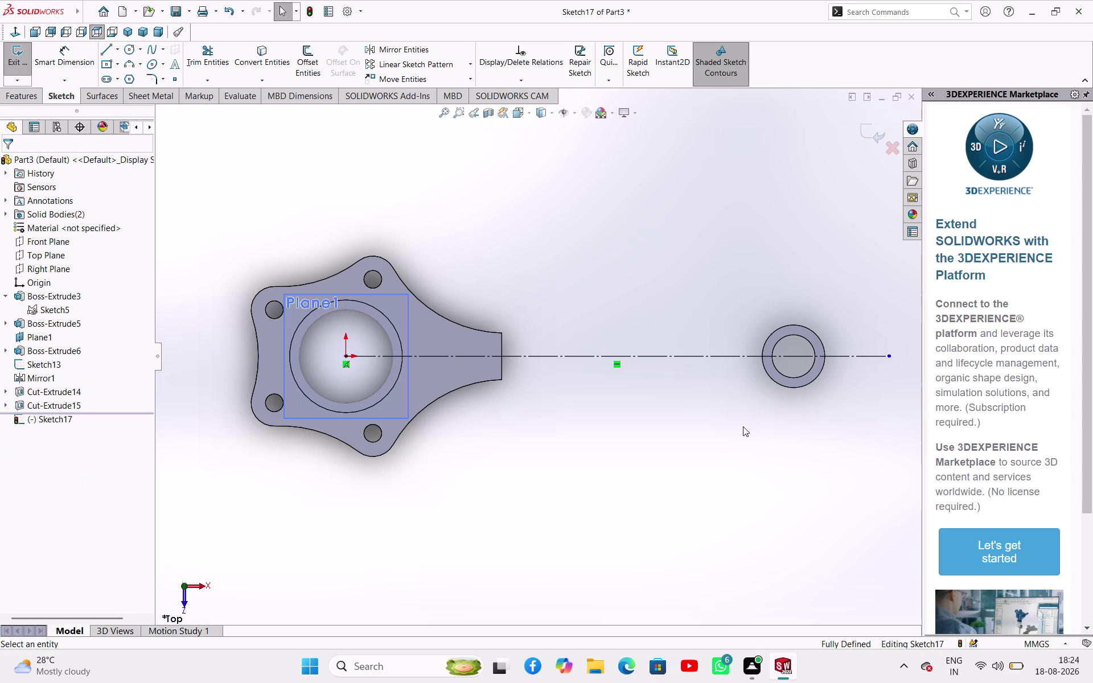
click(259, 50)
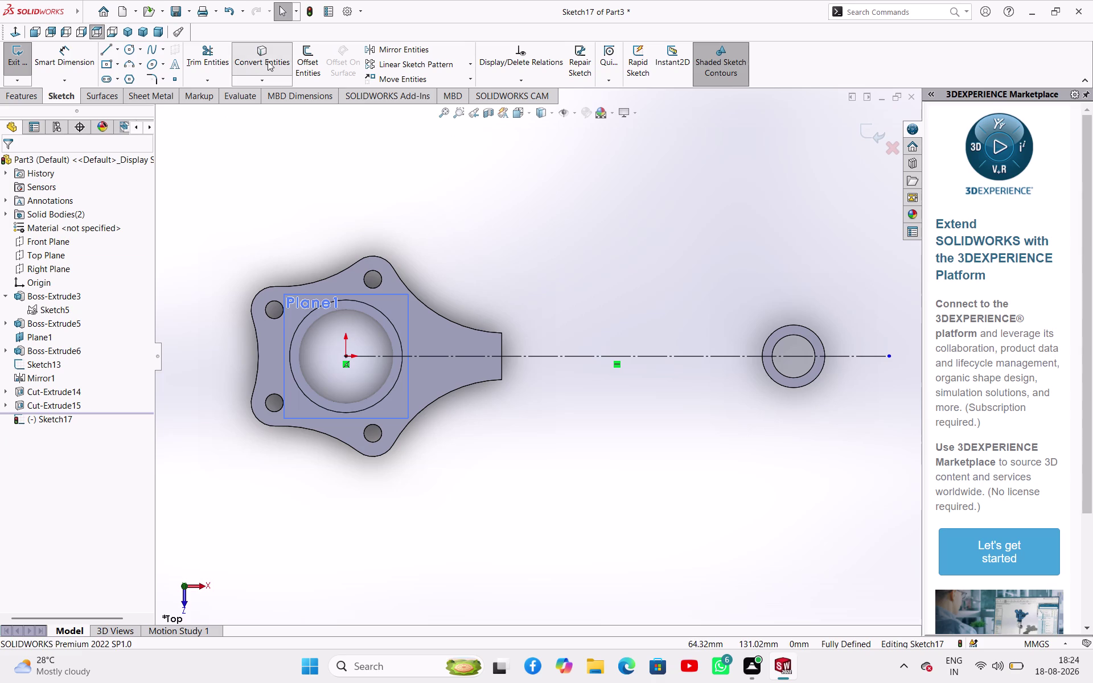
Convert the bore edge and draw the upper arm line from flange corner to ring.
click(393, 327)
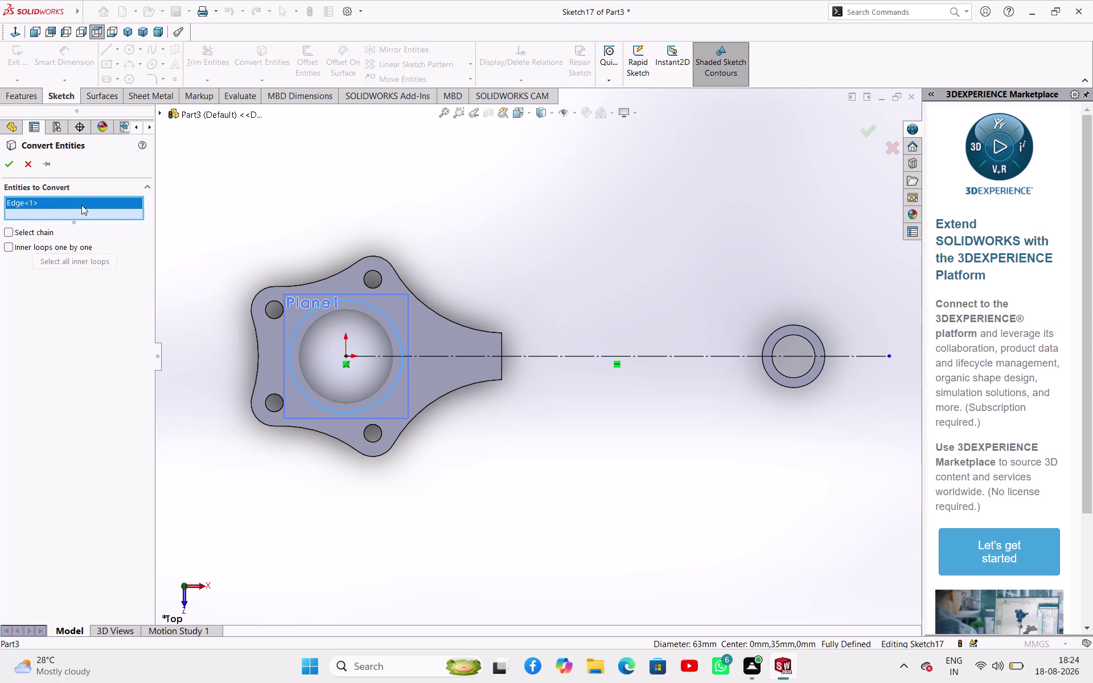
click(7, 165)
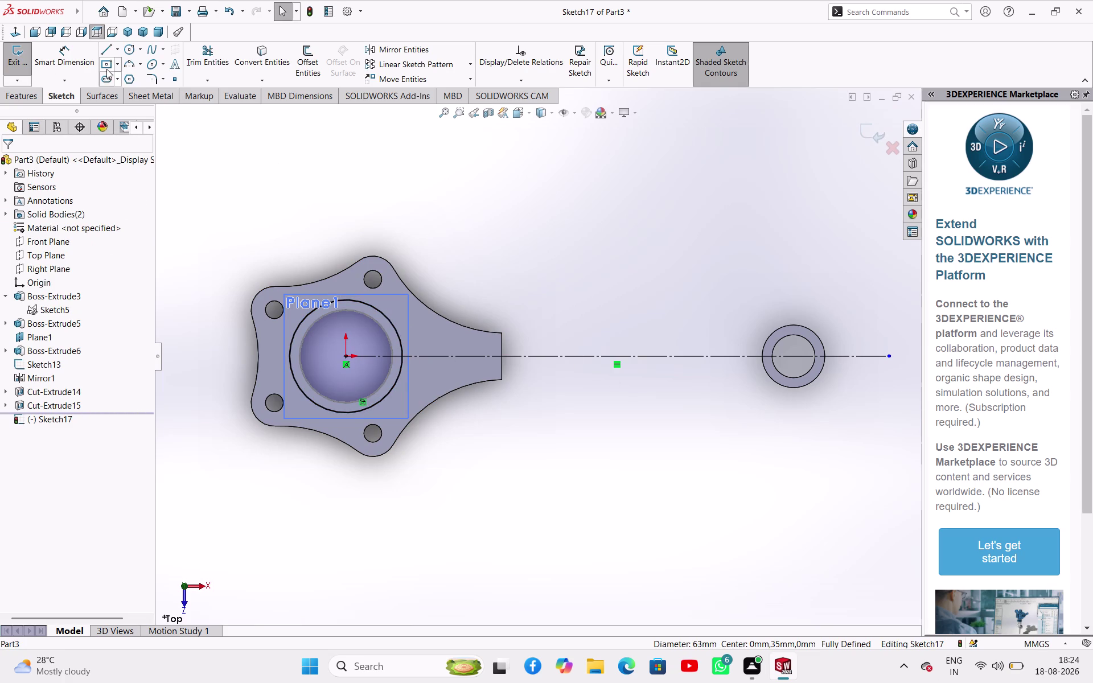
click(106, 52)
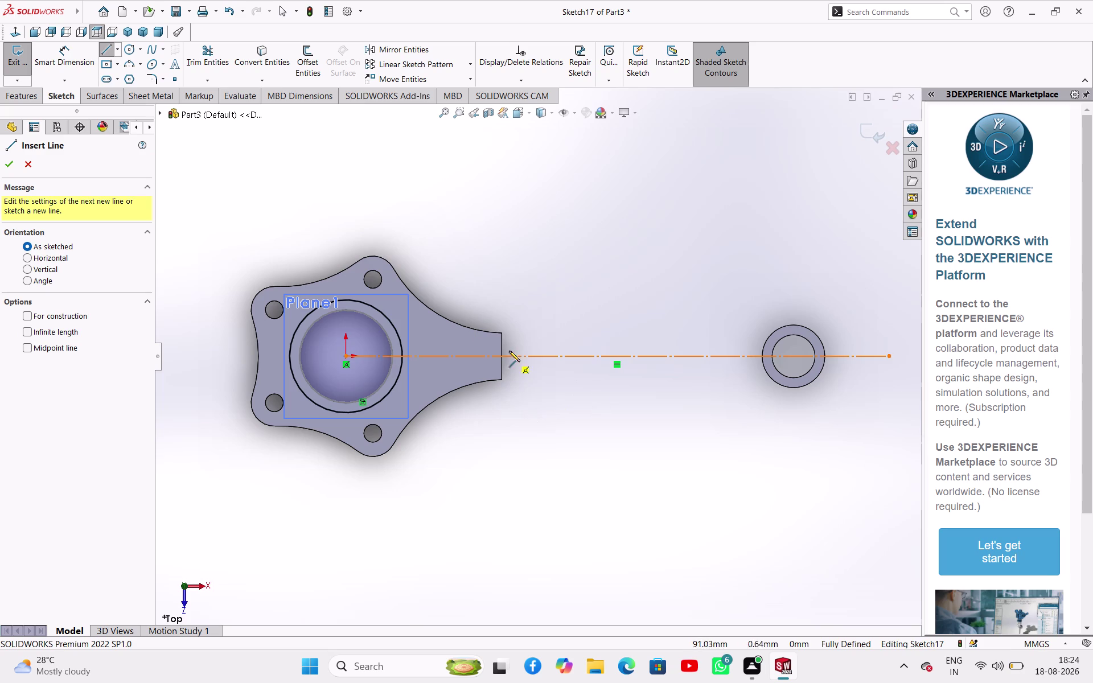
click(500, 333)
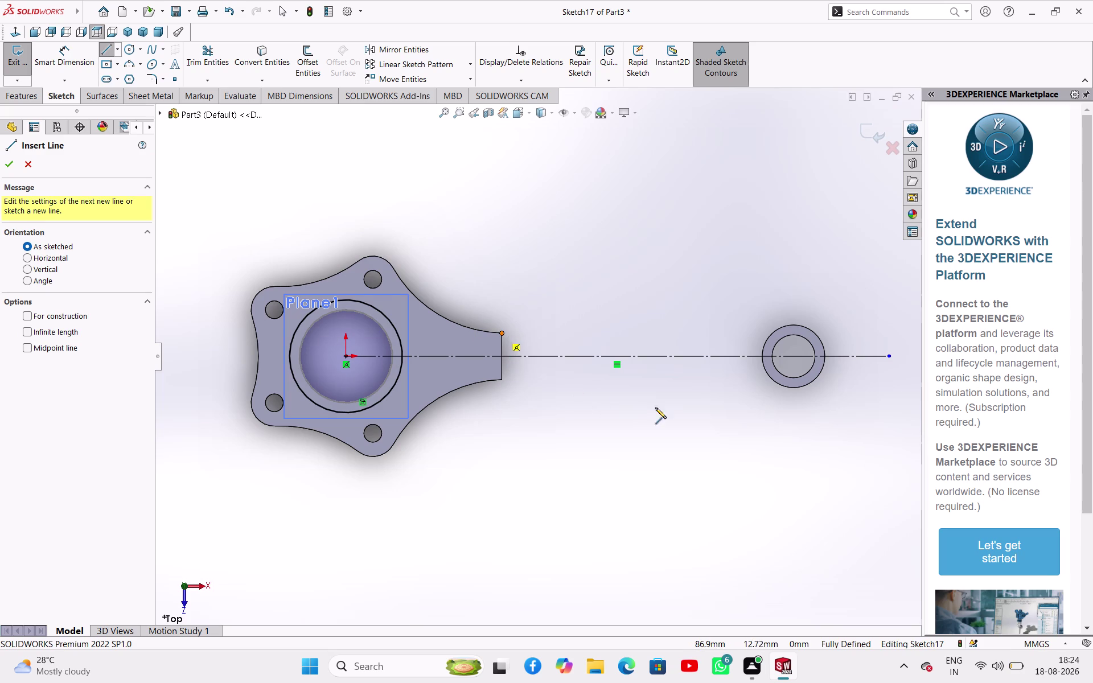
click(767, 338)
key(Escape)
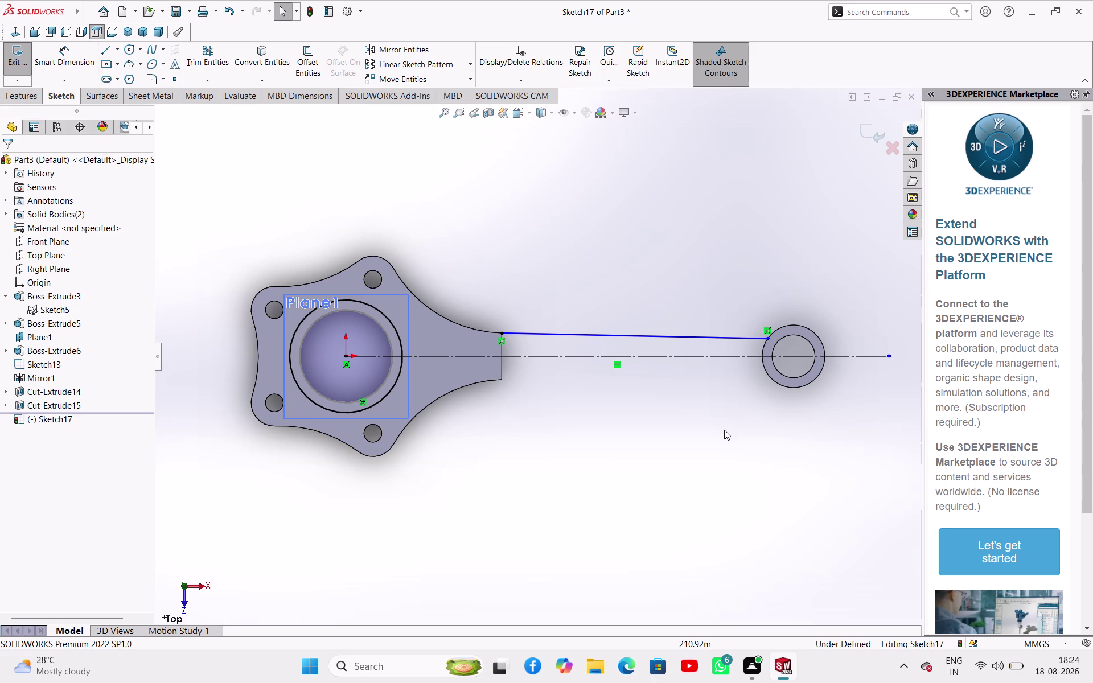
Draw the lower arm line from the bottom flange corner to the ring.
right_drag(689, 265, 595, 271)
click(500, 379)
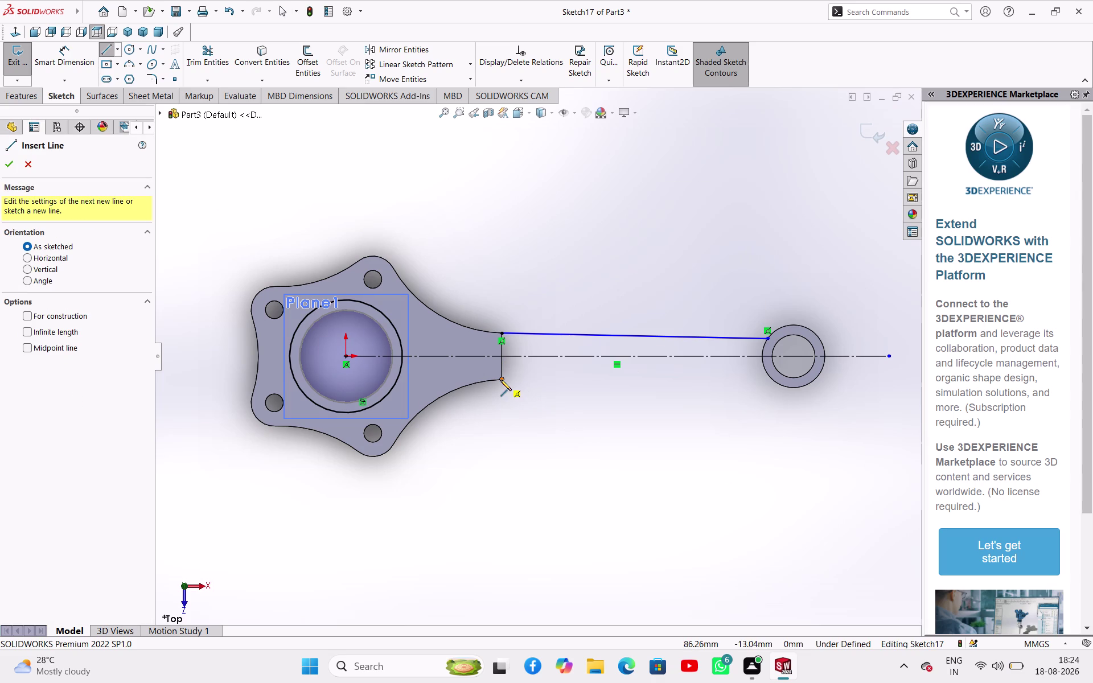
click(768, 376)
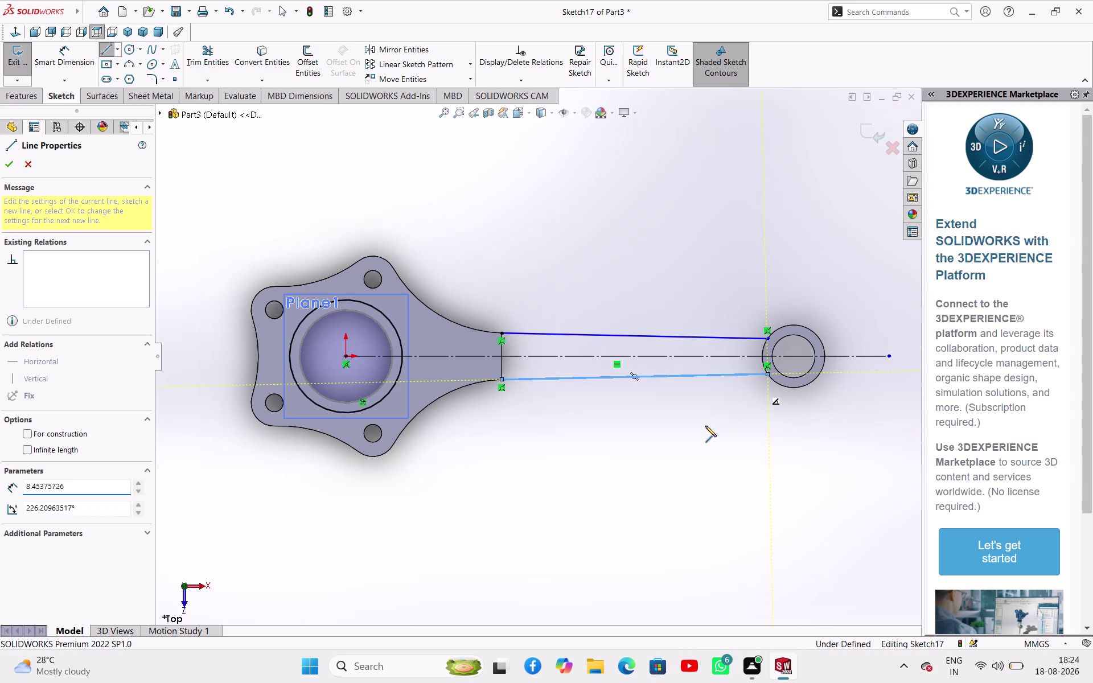
right_click(706, 426)
click(724, 434)
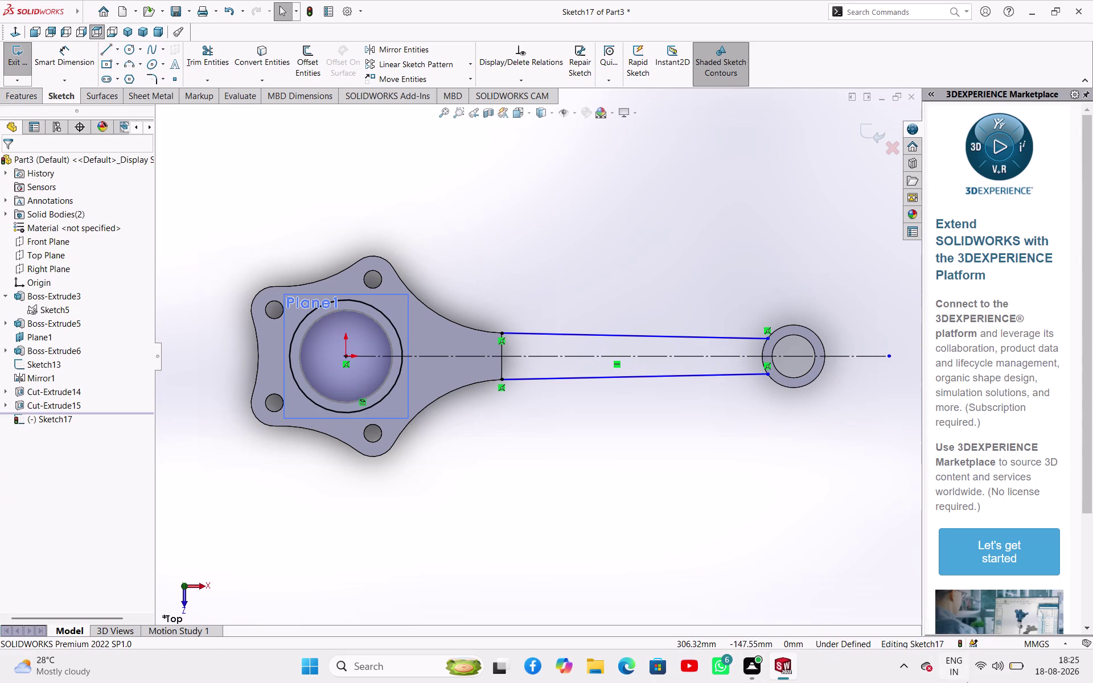
Dimension the spacing between the two arm ends at the flange.
right_drag(562, 530, 574, 452)
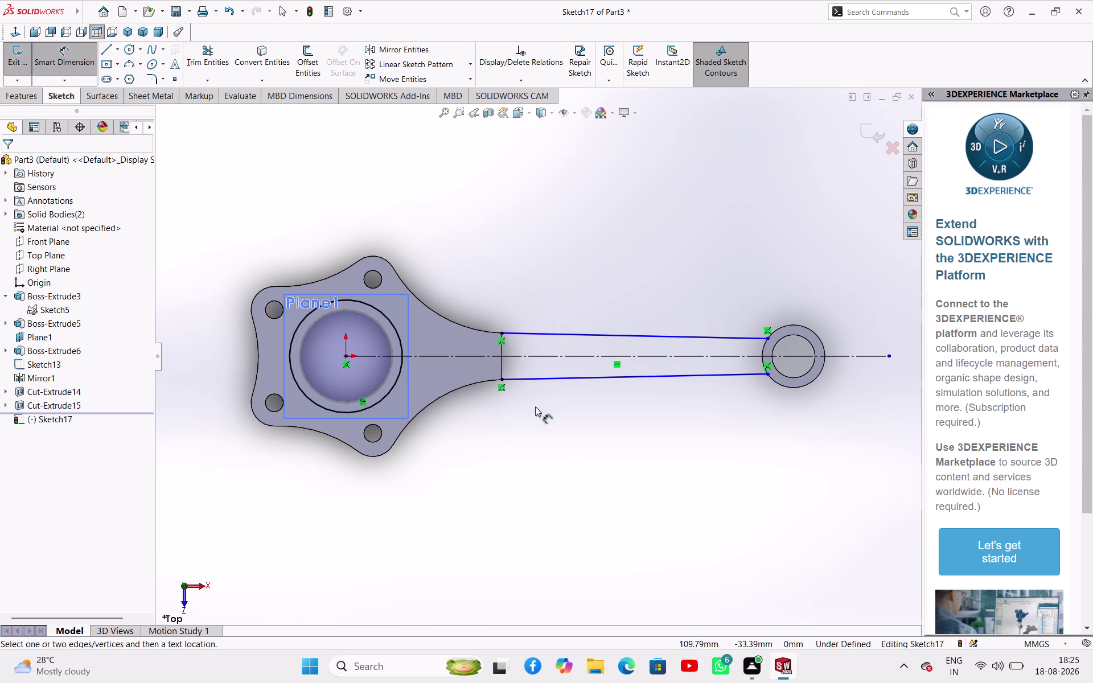
click(503, 334)
click(501, 379)
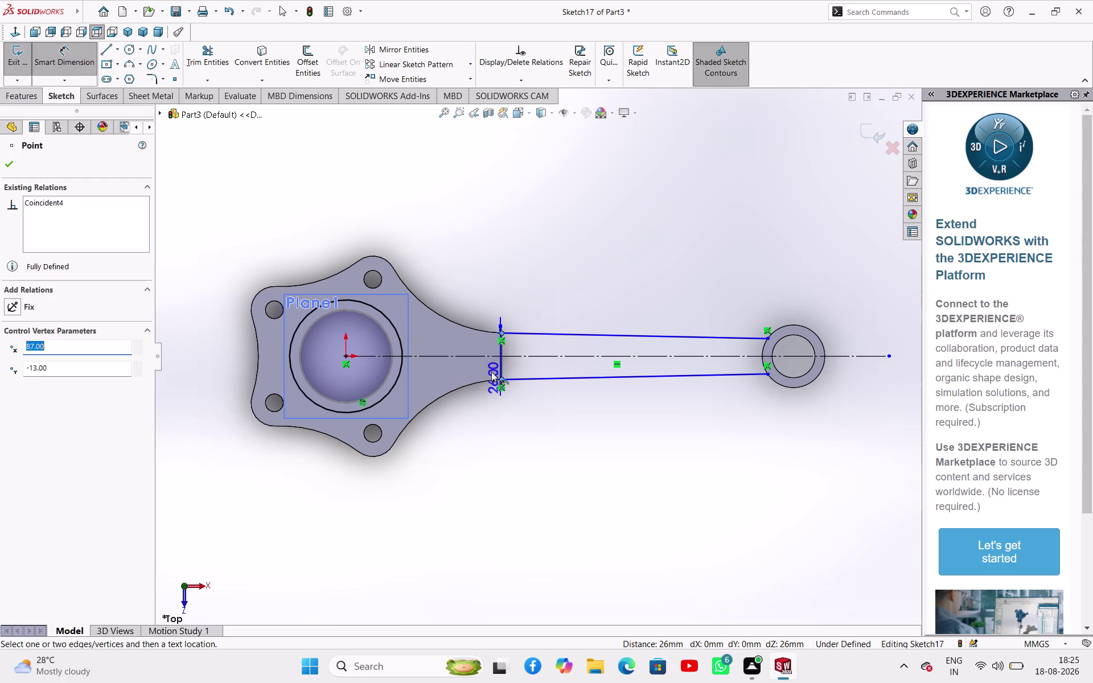
click(484, 365)
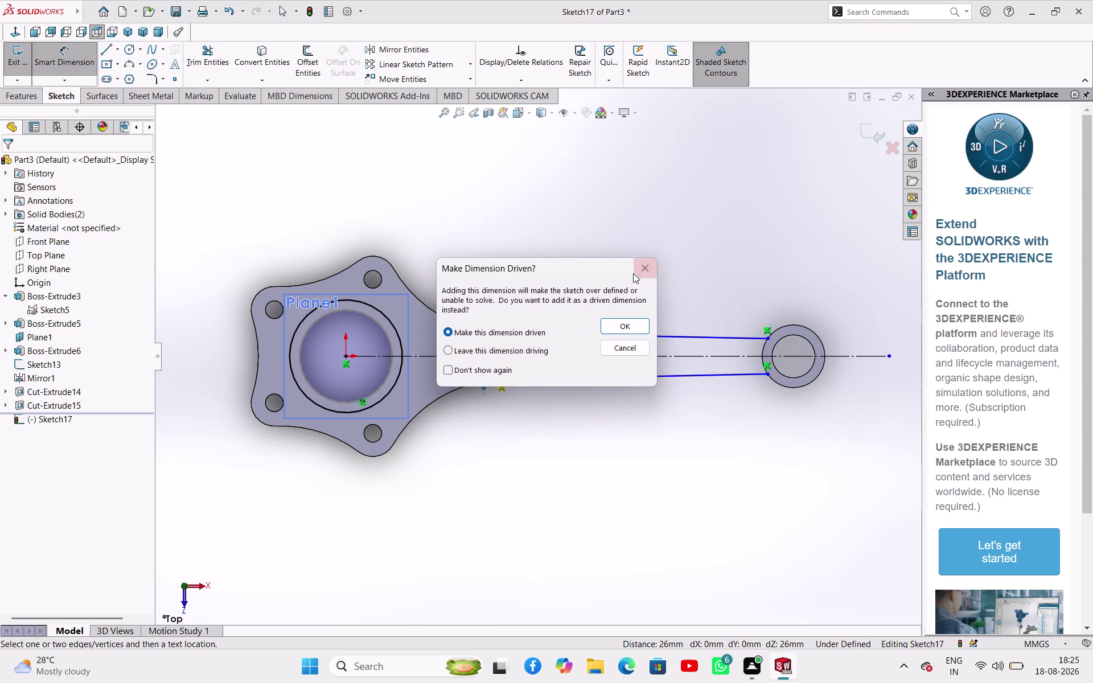
Discard the redundant flange-end dimension and set the ring-end gap to 18 mm.
click(641, 272)
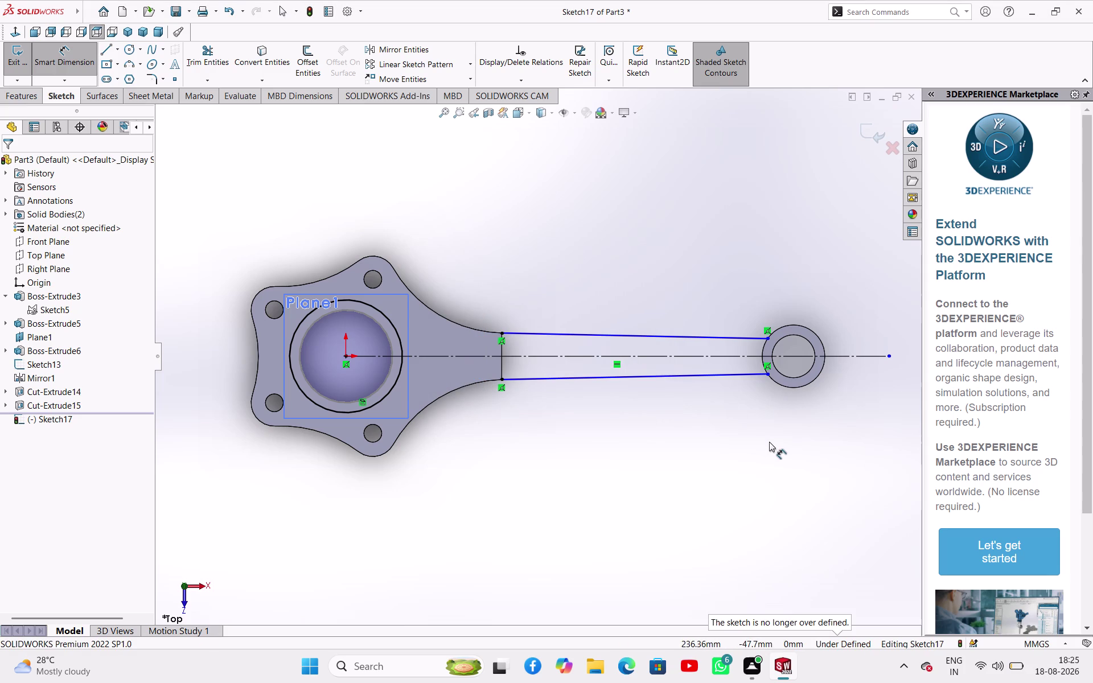
click(770, 339)
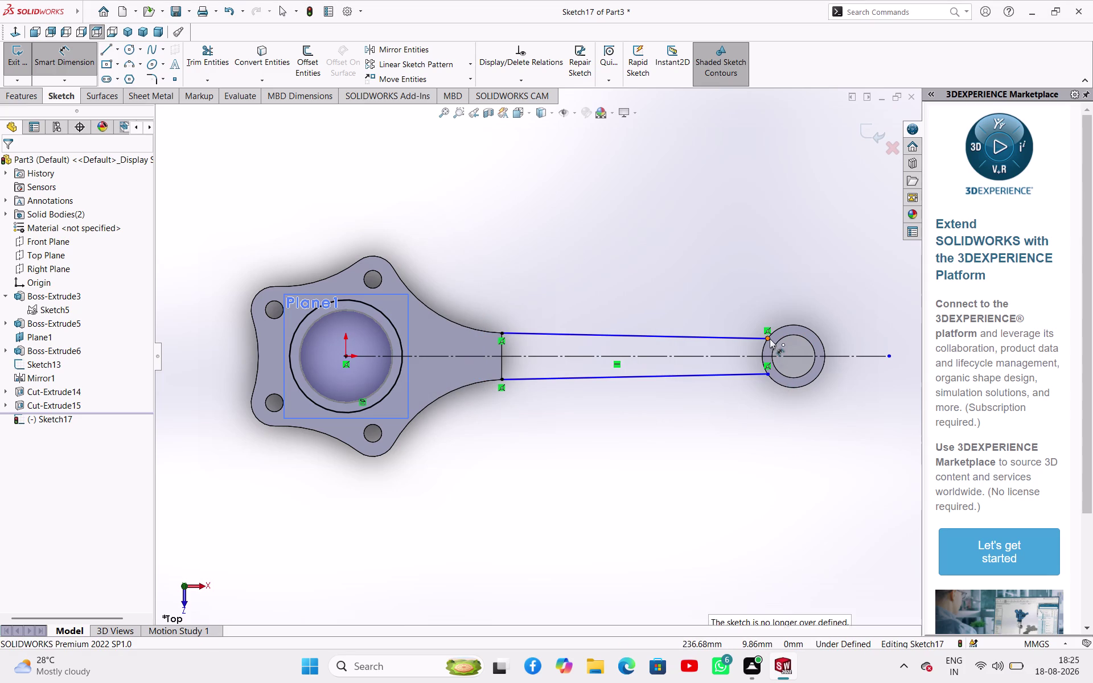
click(768, 372)
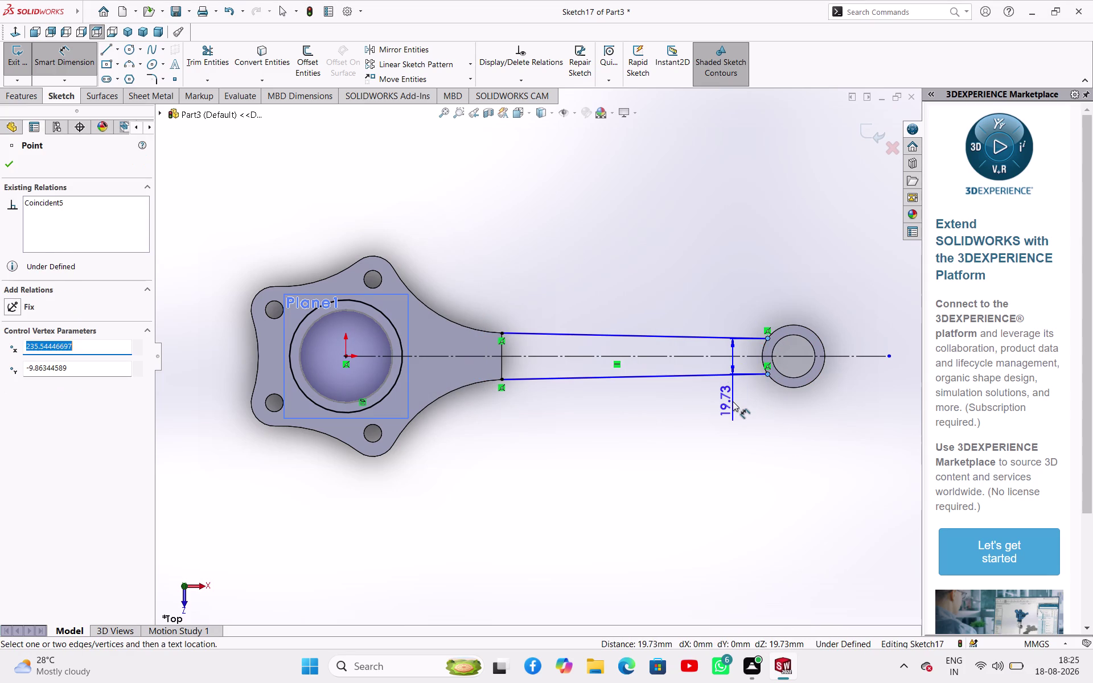
click(733, 402)
text(18)
key(Return)
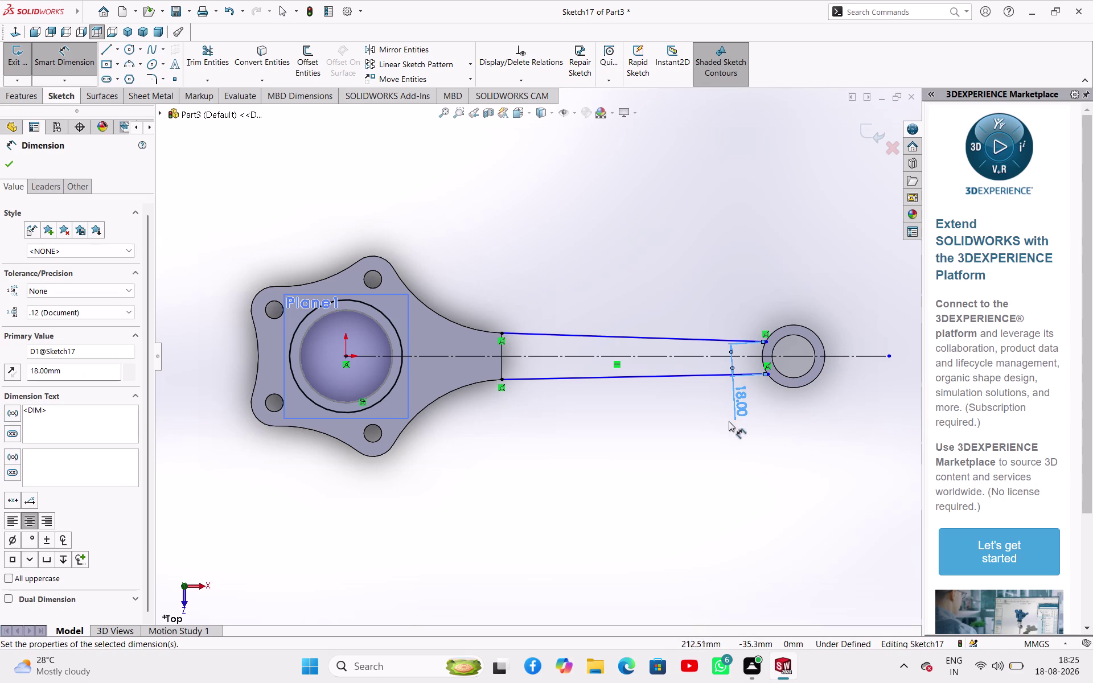
Dimension the lower arm end 9 mm from the centerline and return to Select.
click(753, 355)
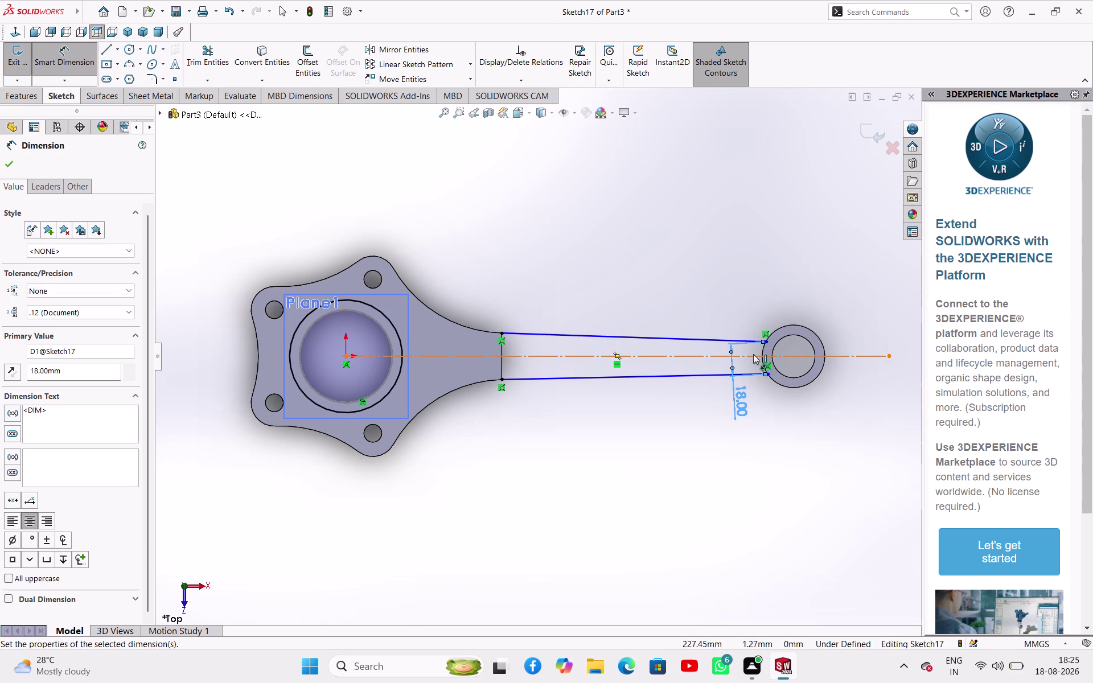
click(768, 372)
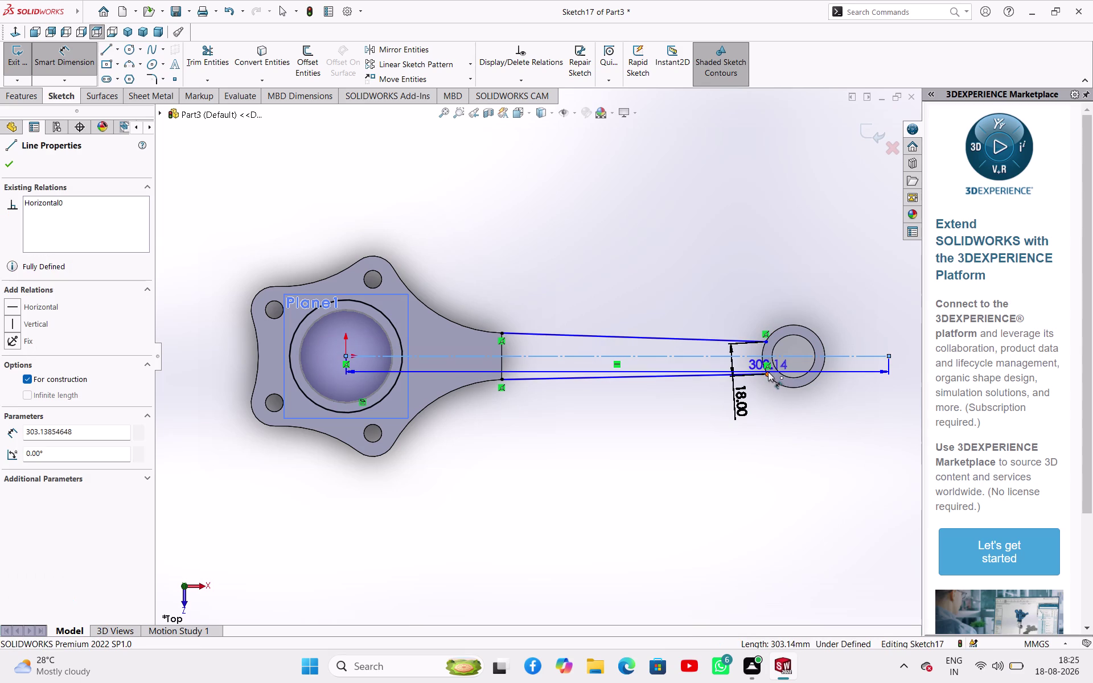
click(760, 391)
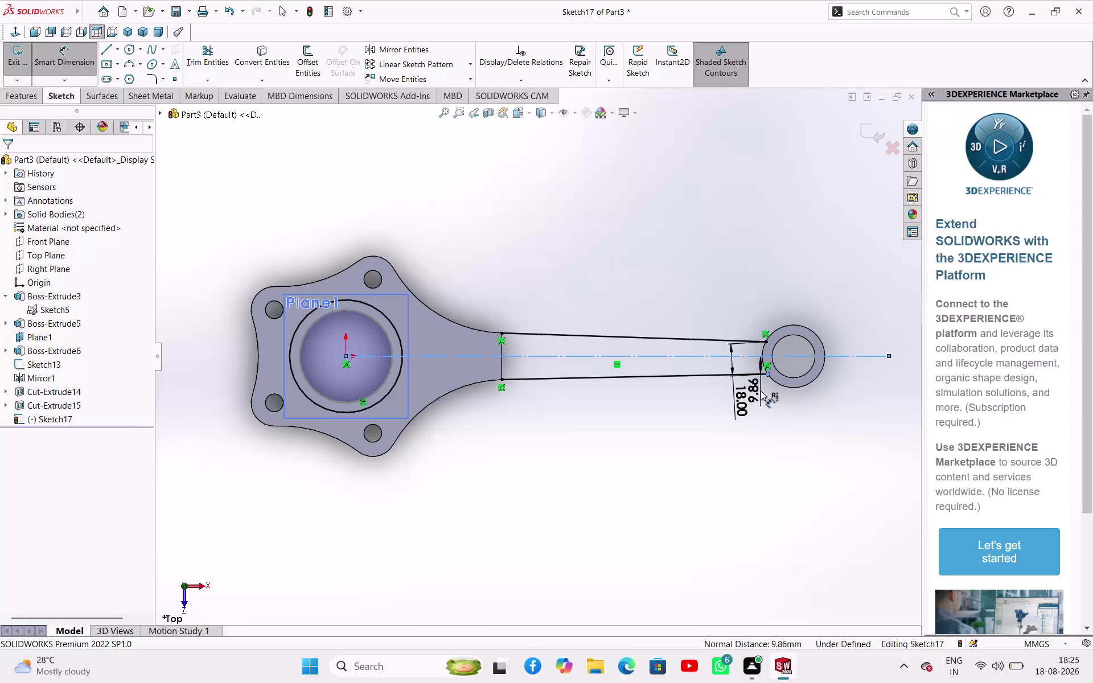
key(9)
key(Return)
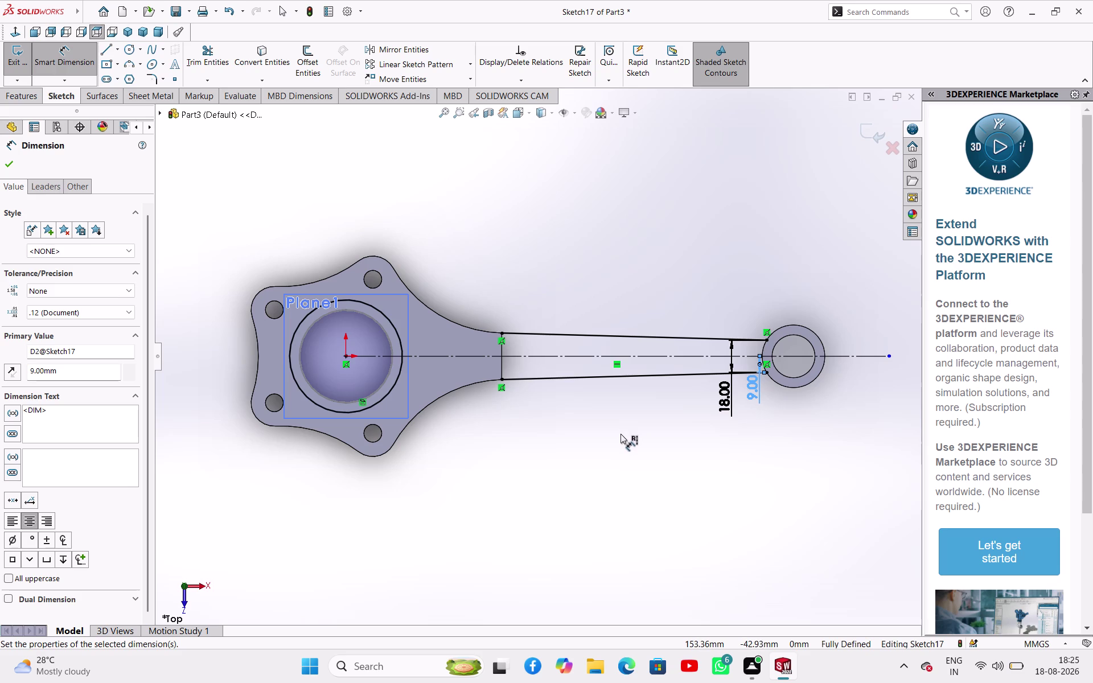
click(644, 448)
right_click(644, 448)
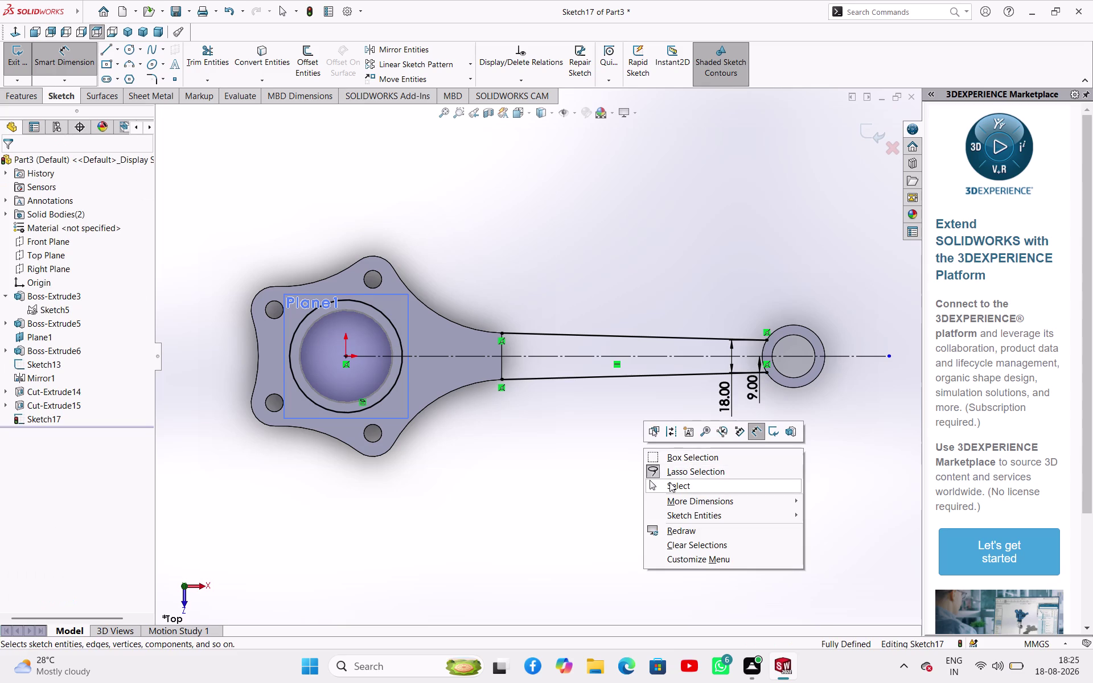
click(670, 482)
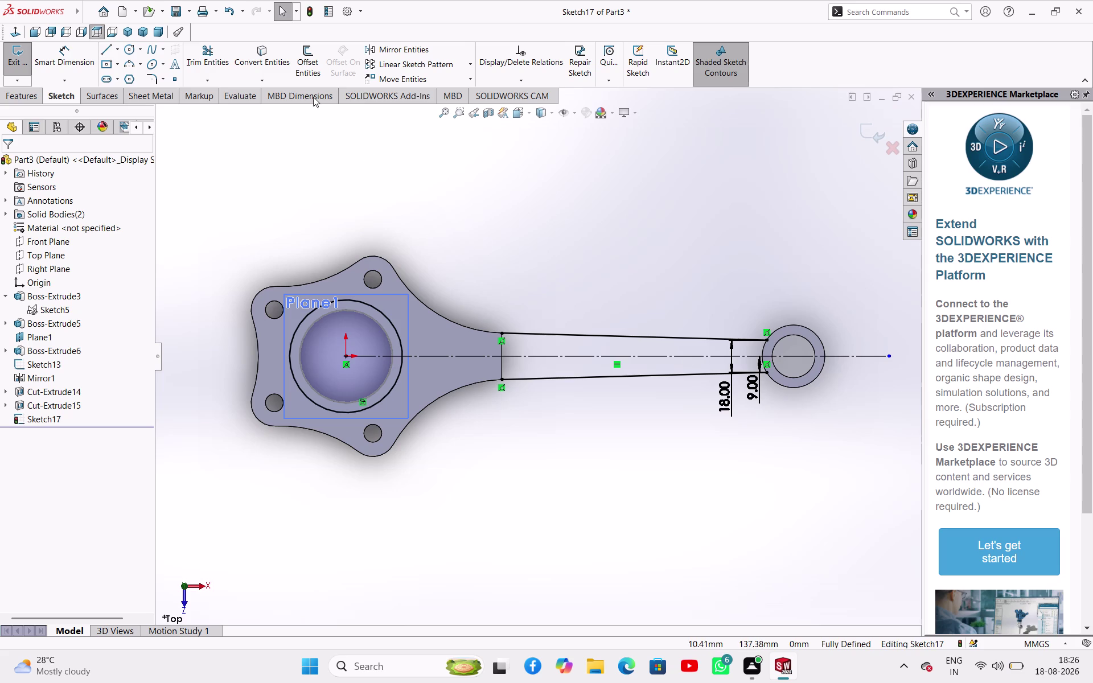
Choose 3 Point Arc from the Sketch toolbar arc dropdown.
click(128, 62)
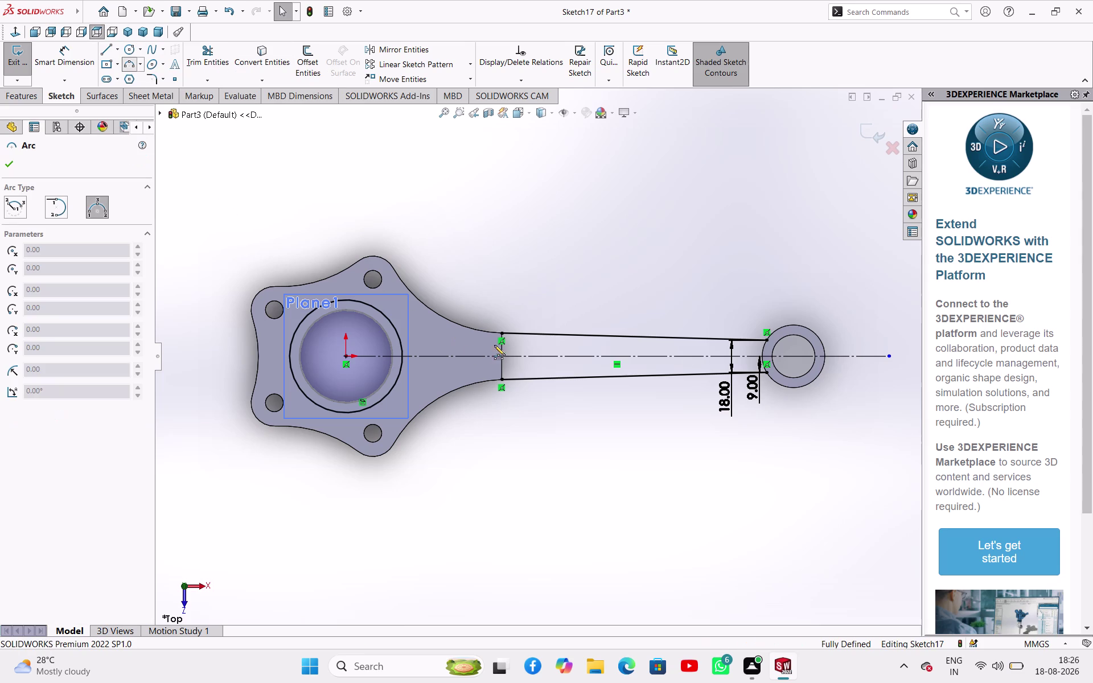
Draw upper and lower arcs joining the bore circle to the arm-line flange ends.
click(502, 333)
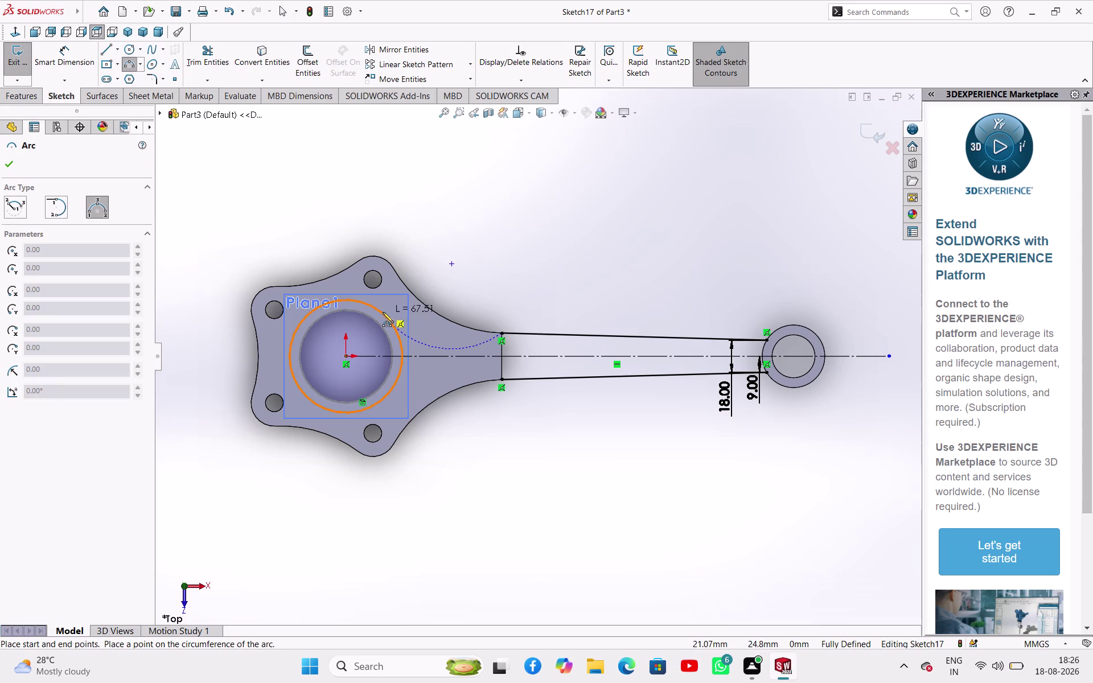
click(383, 312)
click(435, 340)
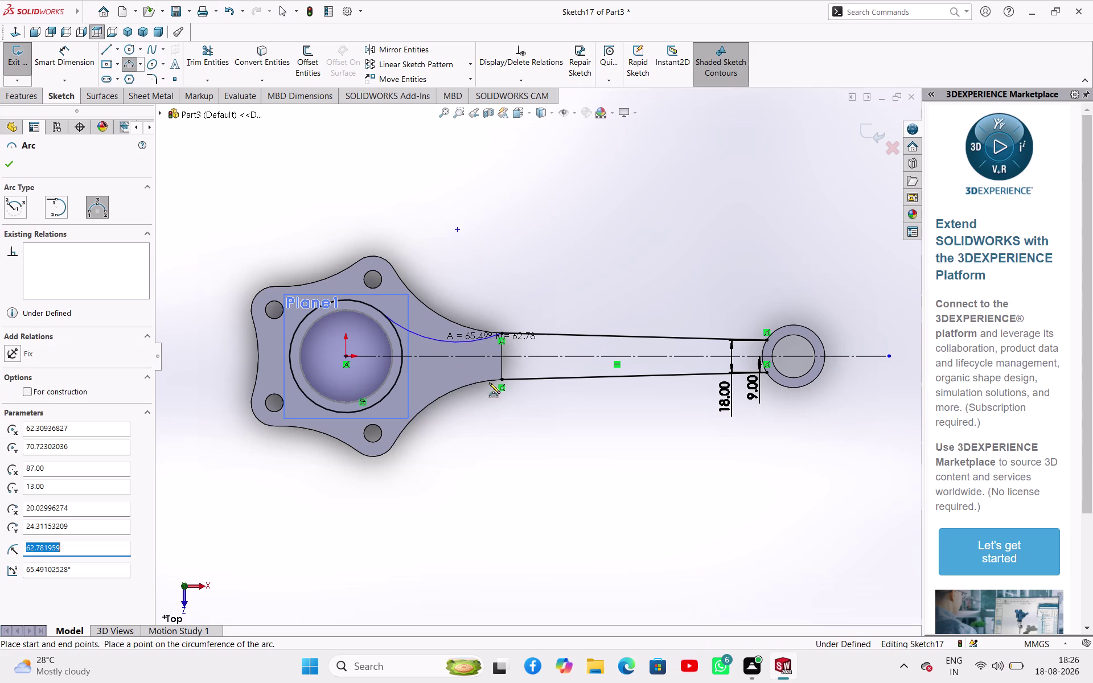
click(501, 380)
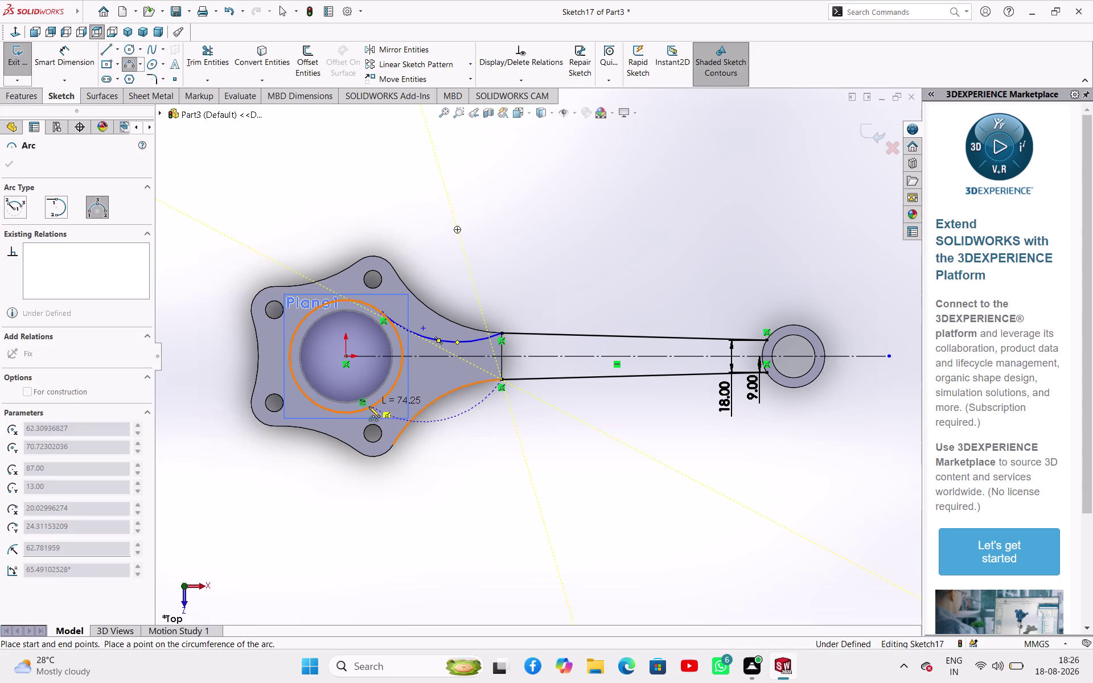
click(368, 409)
click(431, 380)
Exit arc drawing and select the lower blend arc together with the lower arm line.
right_click(475, 419)
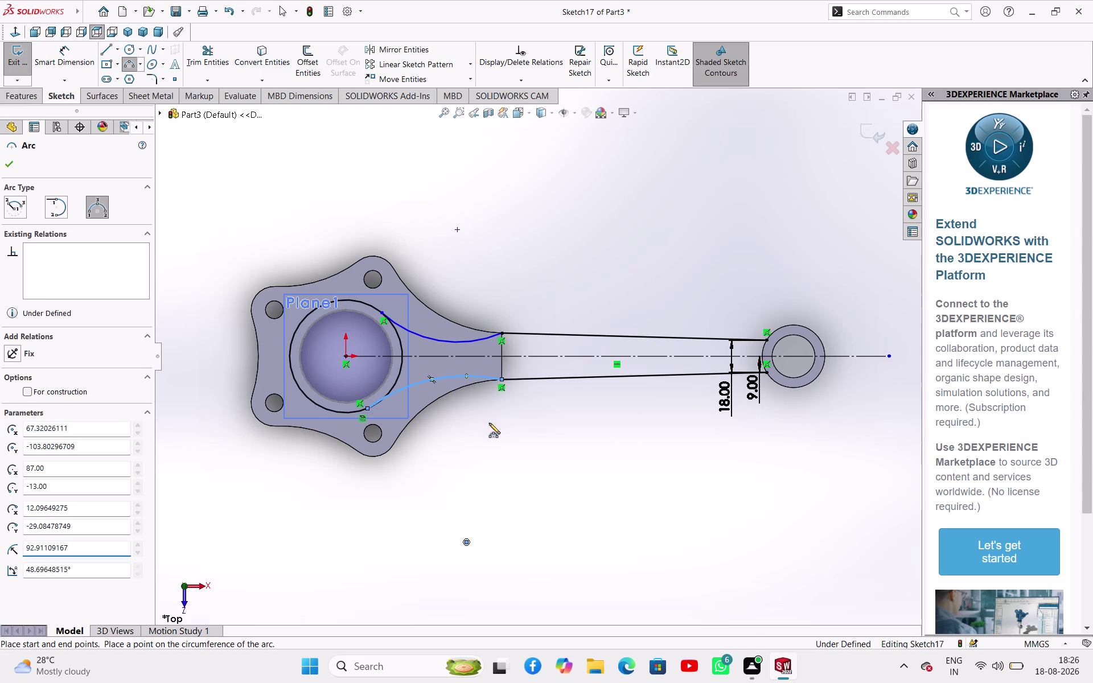
click(495, 426)
click(488, 419)
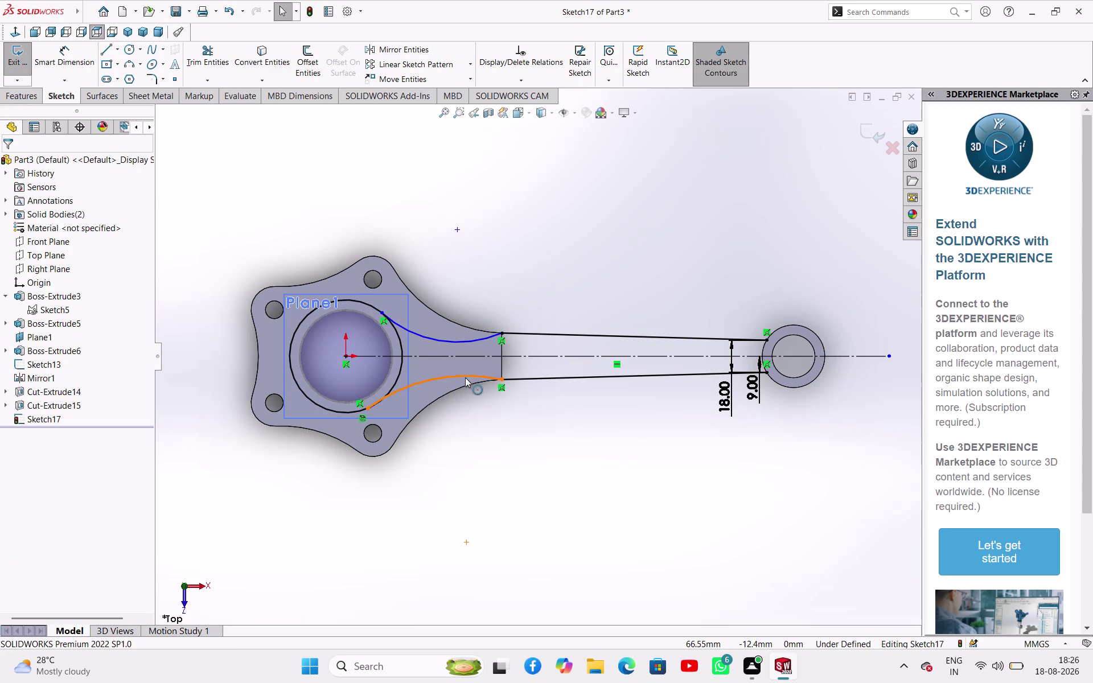
click(465, 375)
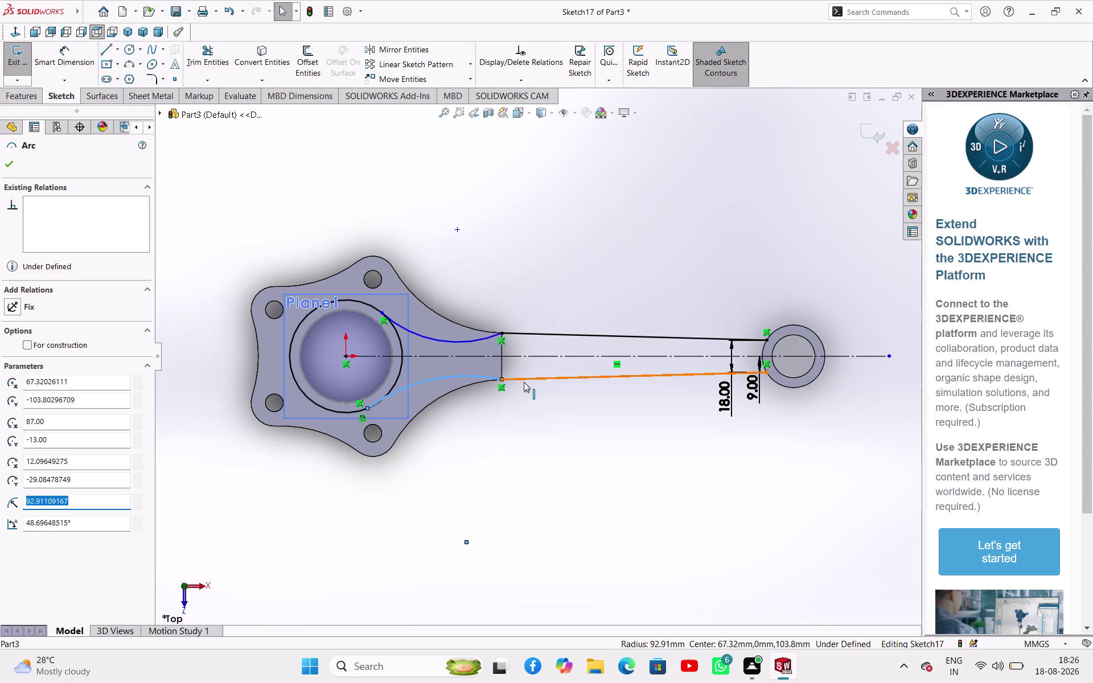
click(524, 382)
Delete the lower-arc item and the conflicting relation that over-defined the sketch.
click(559, 330)
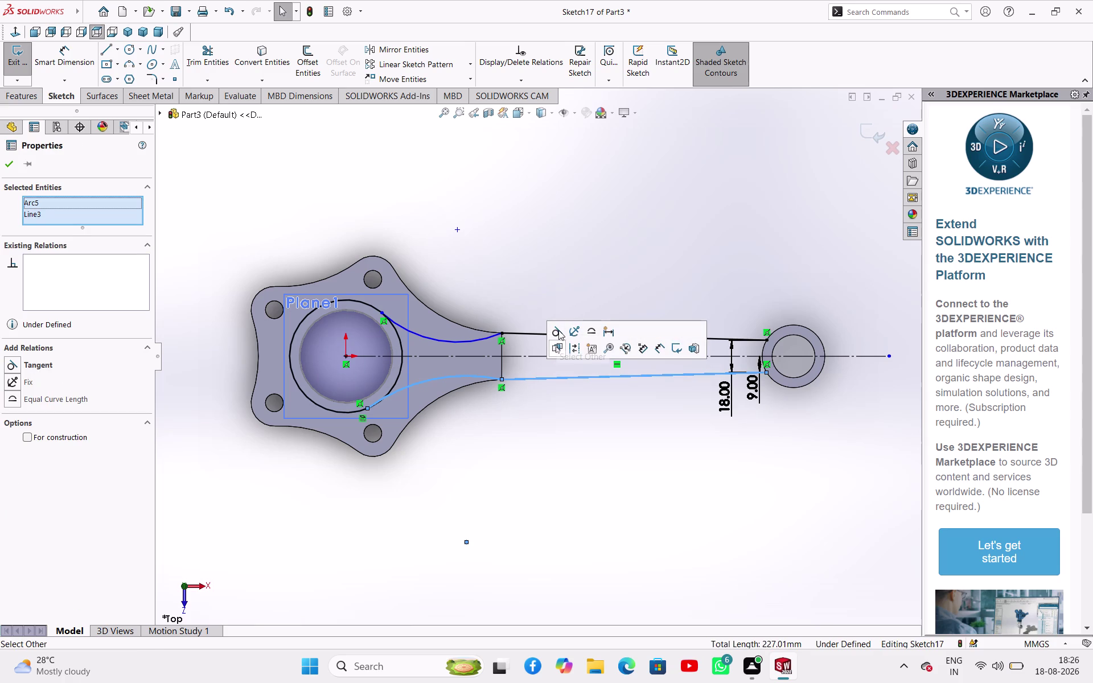
click(476, 339)
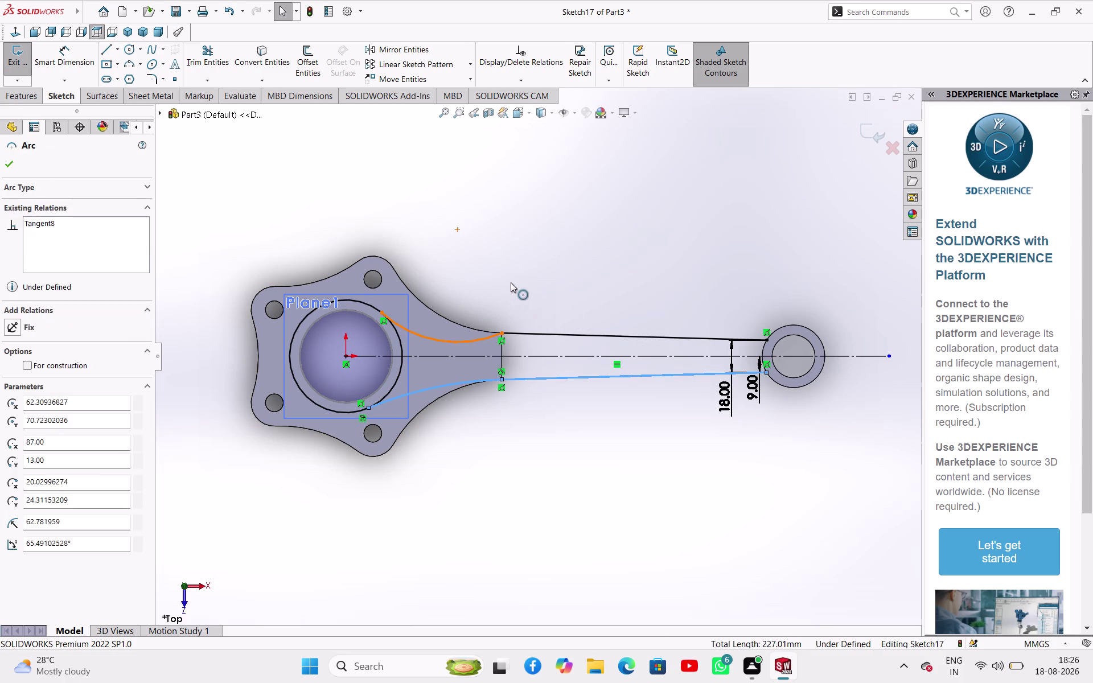
click(511, 282)
click(511, 282)
click(482, 253)
click(482, 254)
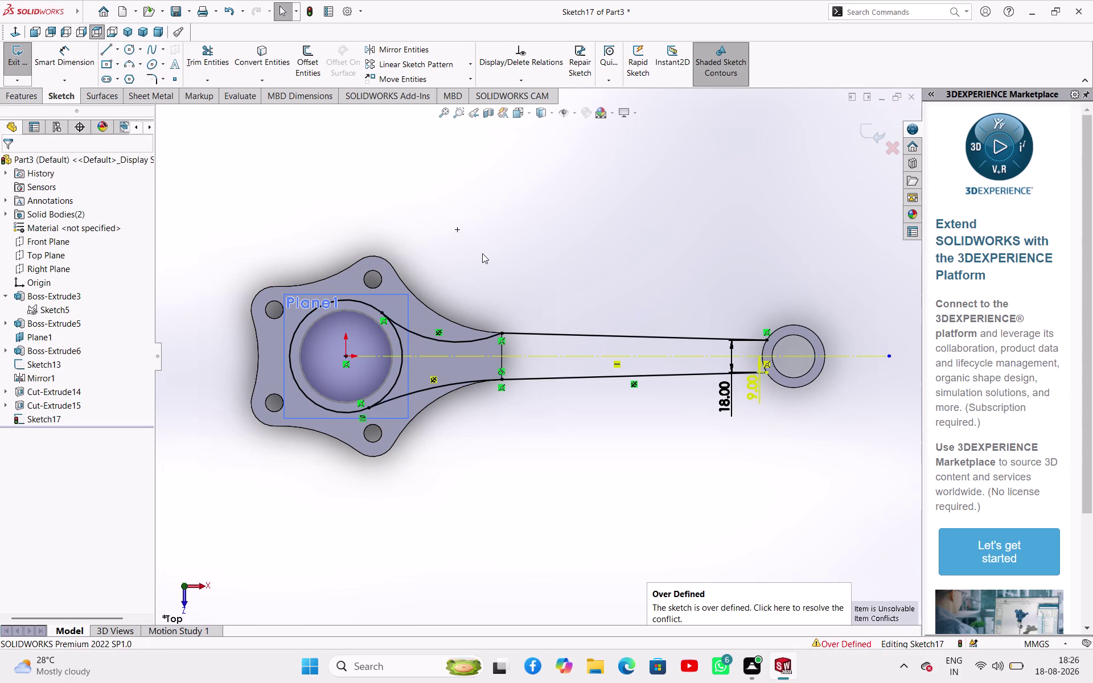
click(433, 376)
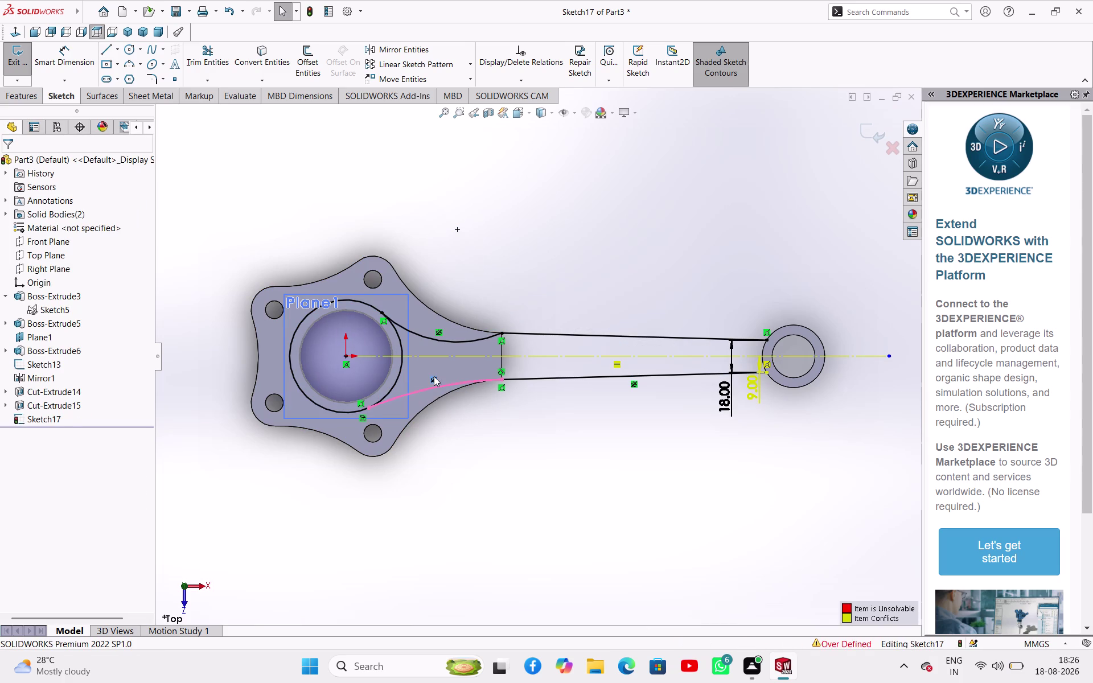
key(Delete)
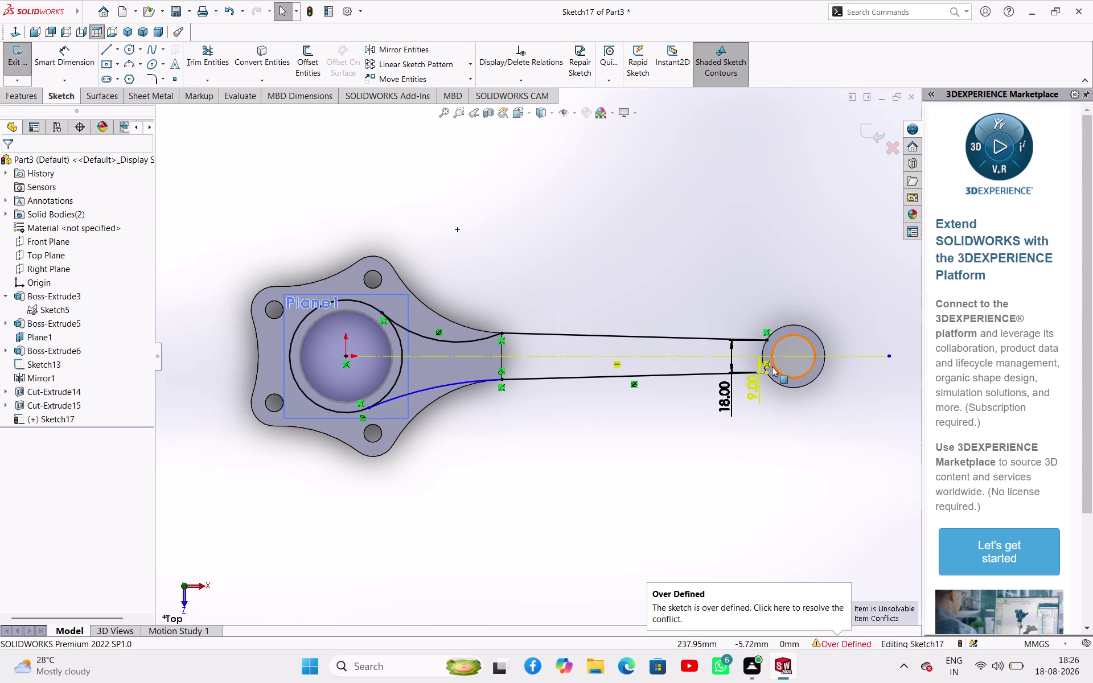
click(768, 364)
key(Delete)
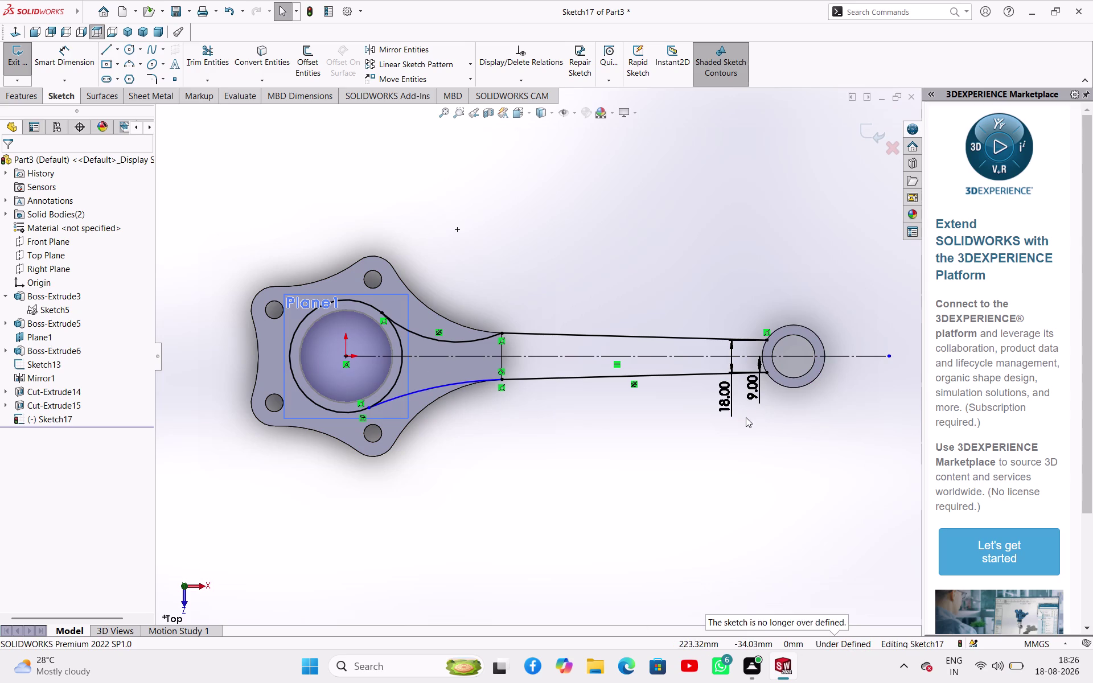
Try making the upper arc tangent to its arm line, then undo that tangency.
click(570, 402)
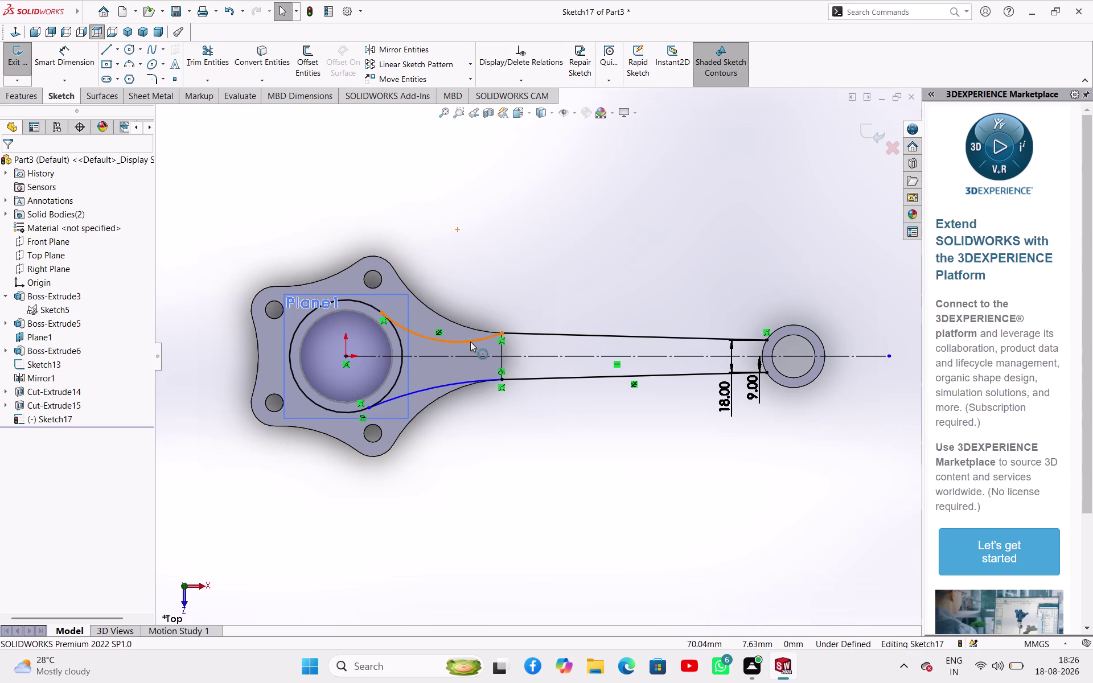
click(470, 341)
click(529, 334)
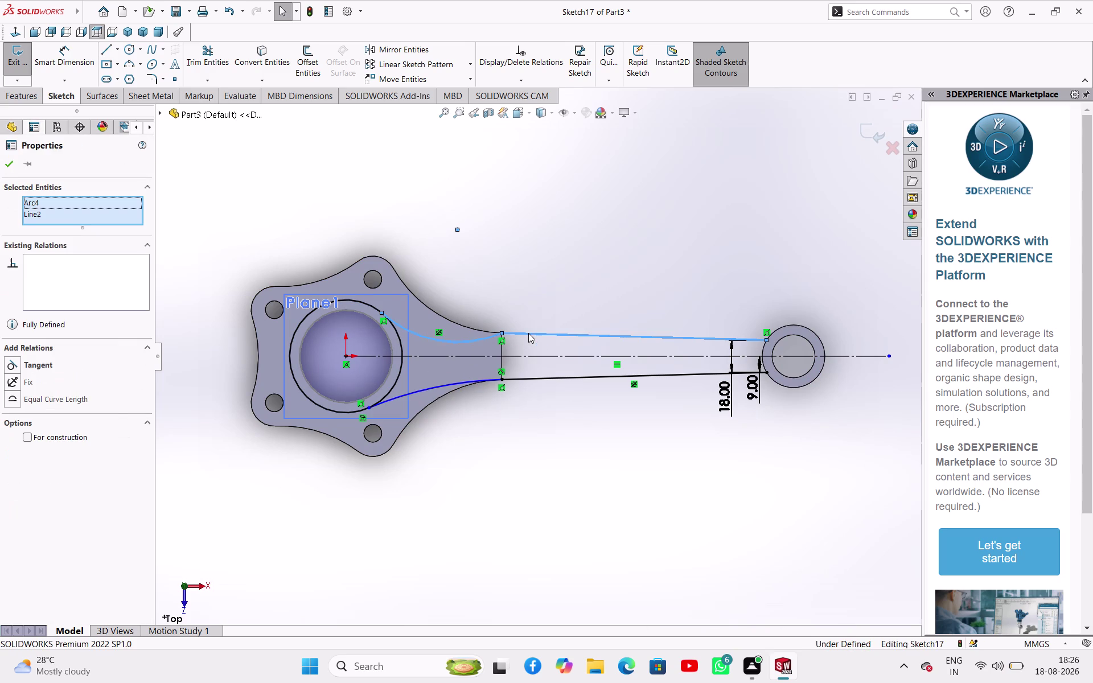
click(562, 282)
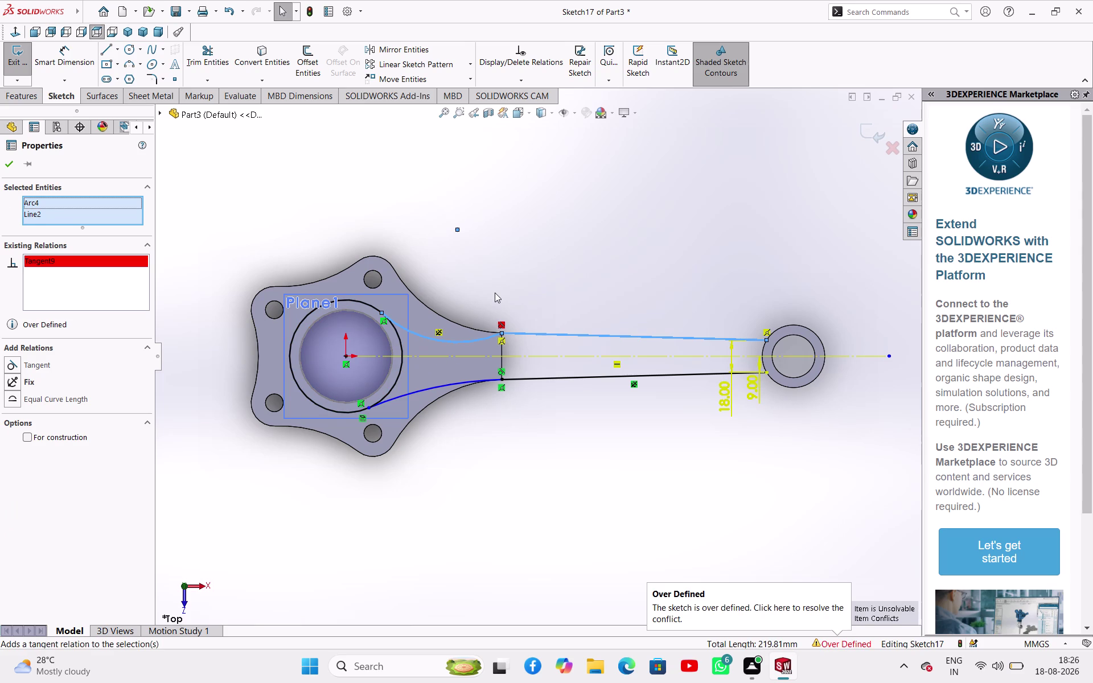
key(Escape)
key(ctrl+z)
key(ctrl+z)
key(ctrl+z)
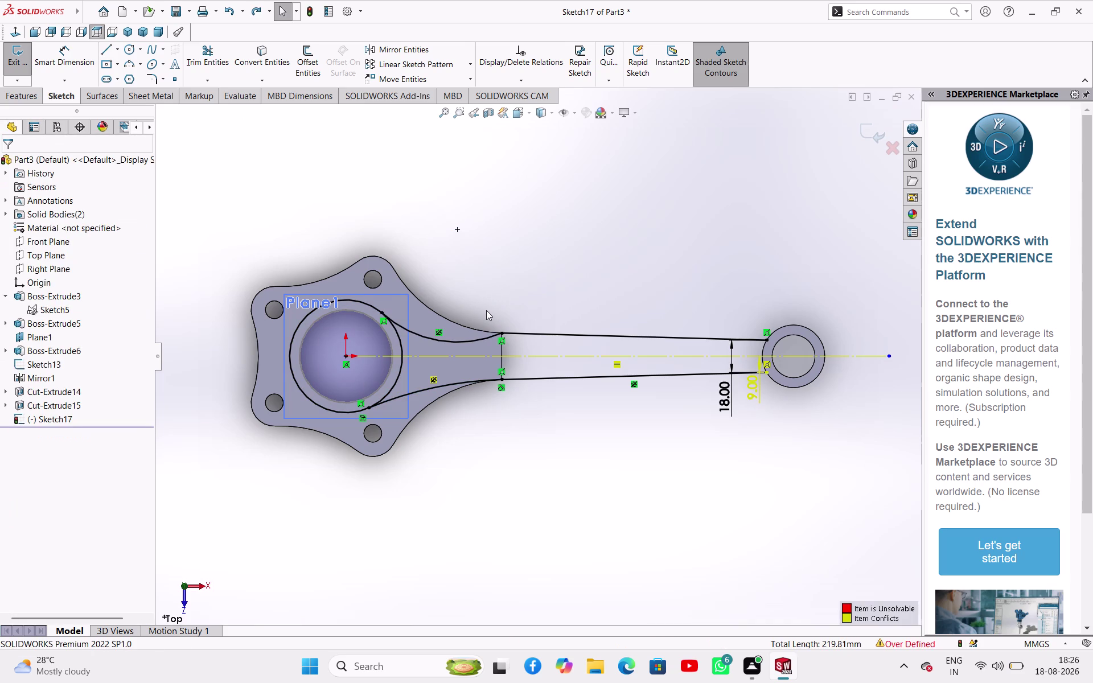
key(ctrl+z)
key(ctrl+z)
key(ctrl+z)
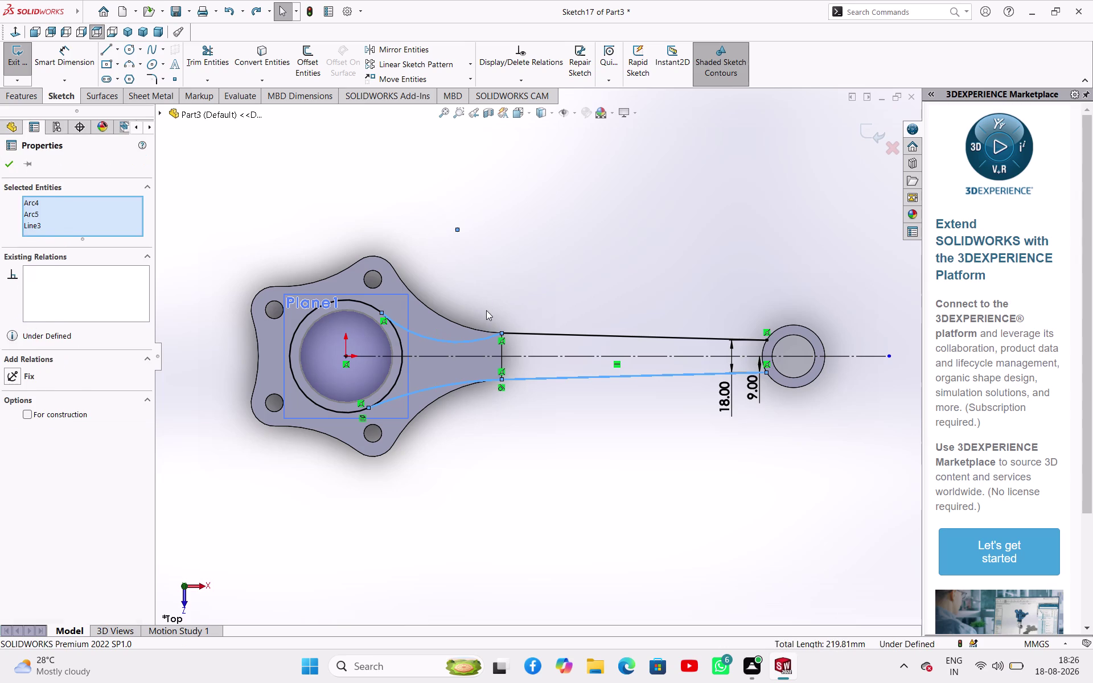
Make the lower arc tangent to its arm line and to the big-end circle.
click(510, 448)
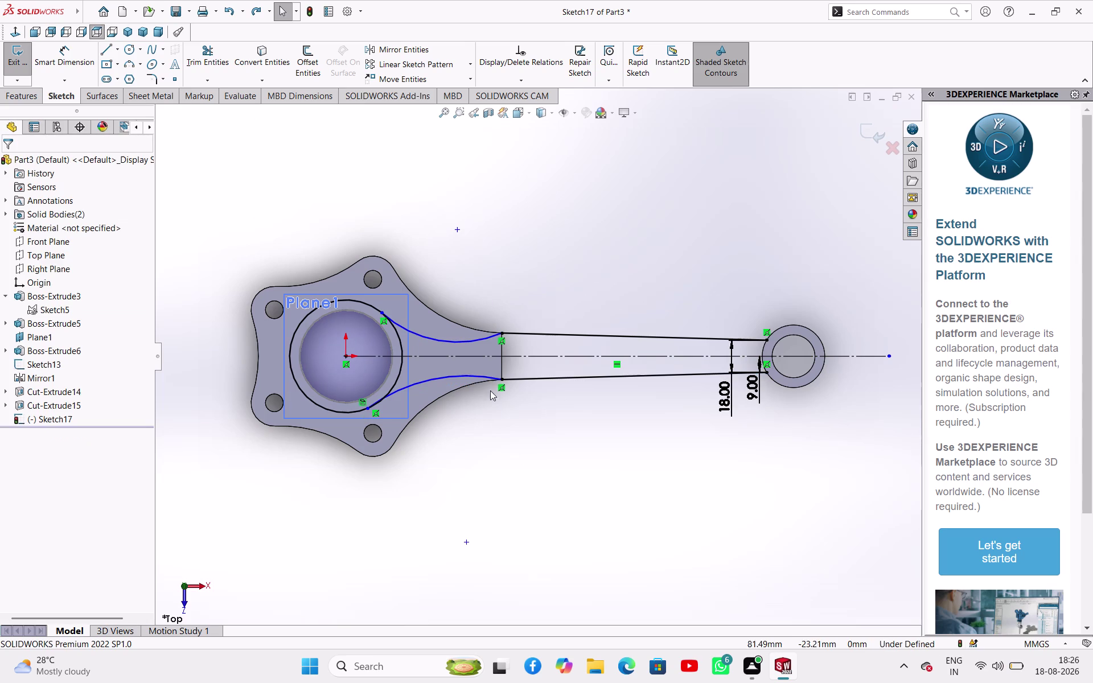
click(479, 376)
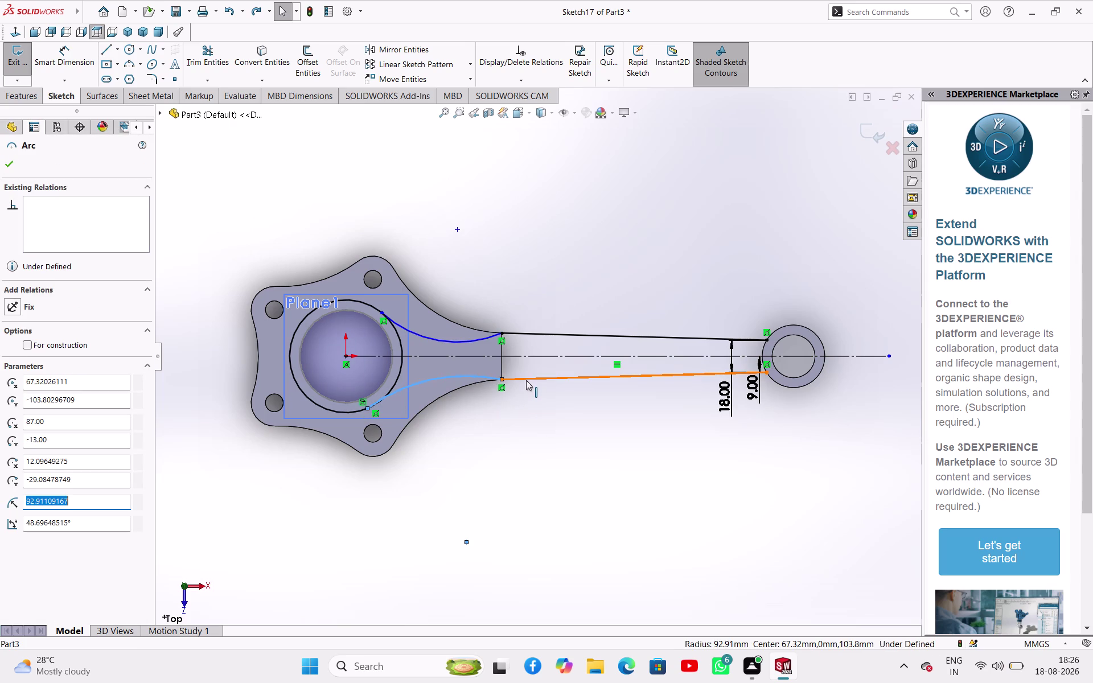
click(526, 381)
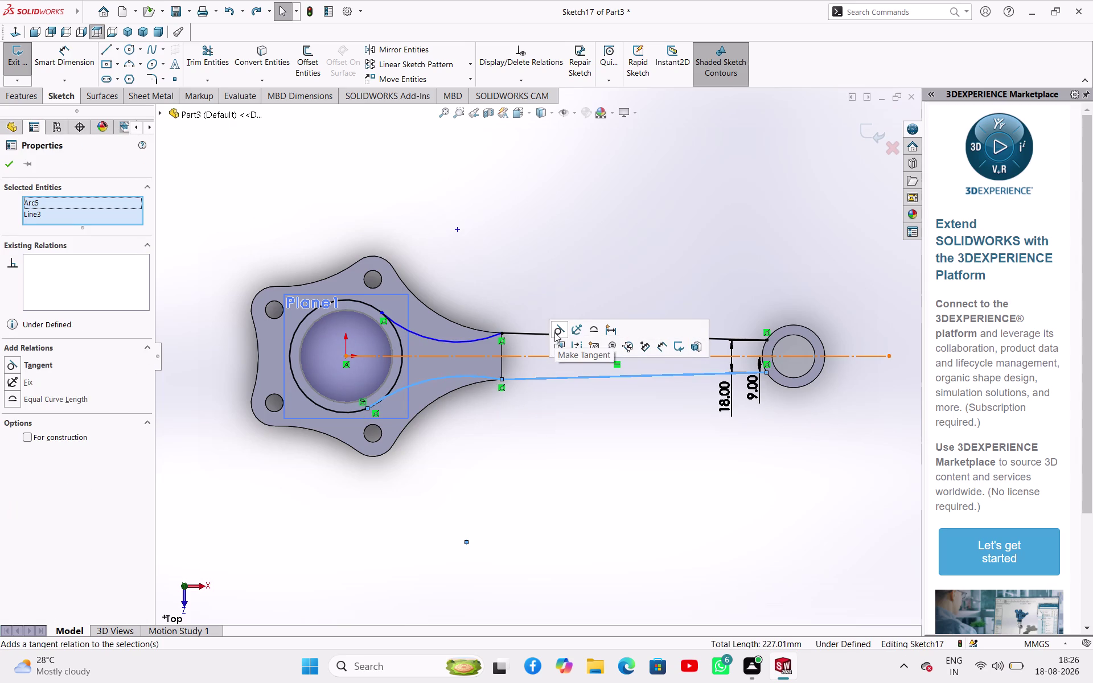
click(554, 332)
click(511, 459)
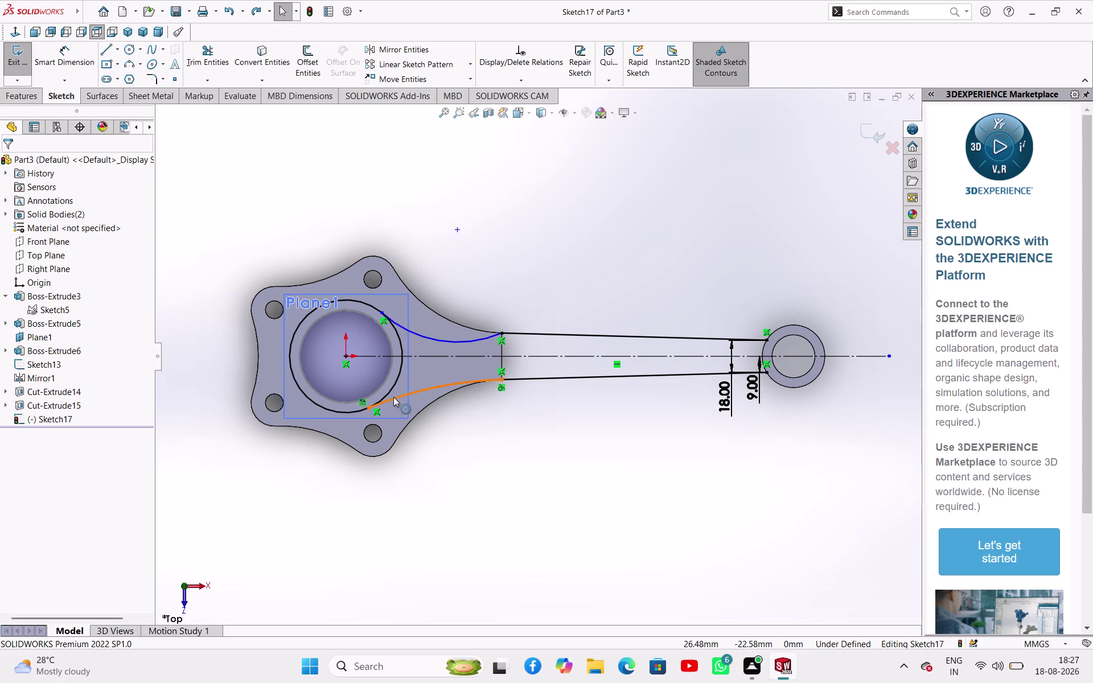
click(394, 397)
click(392, 388)
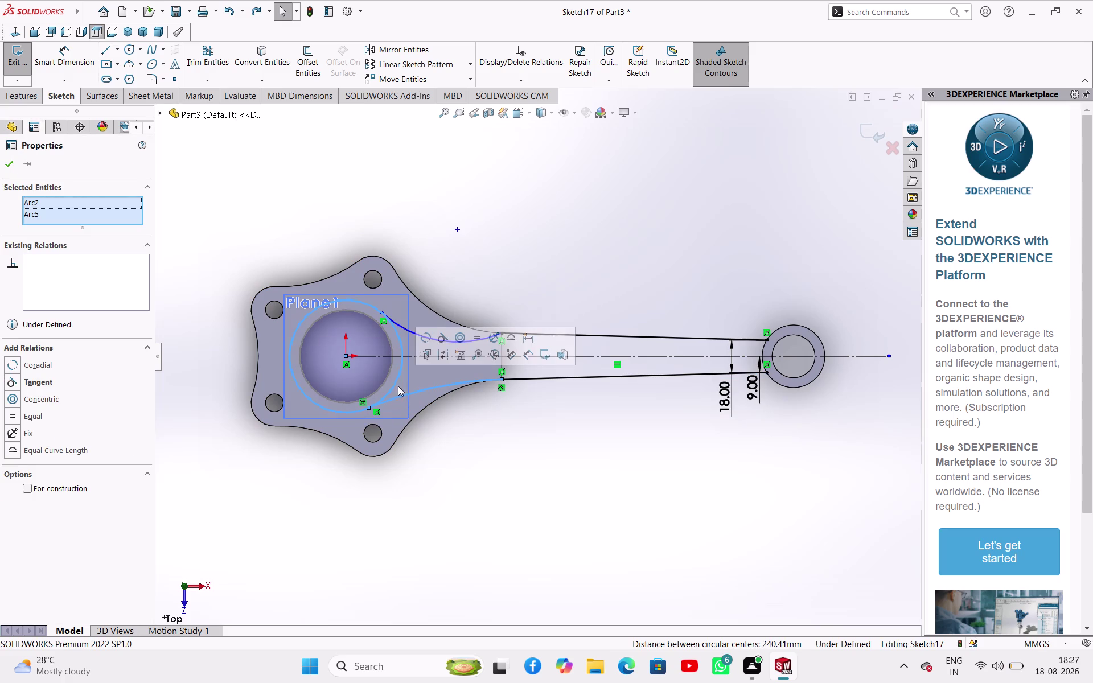
click(439, 339)
click(485, 480)
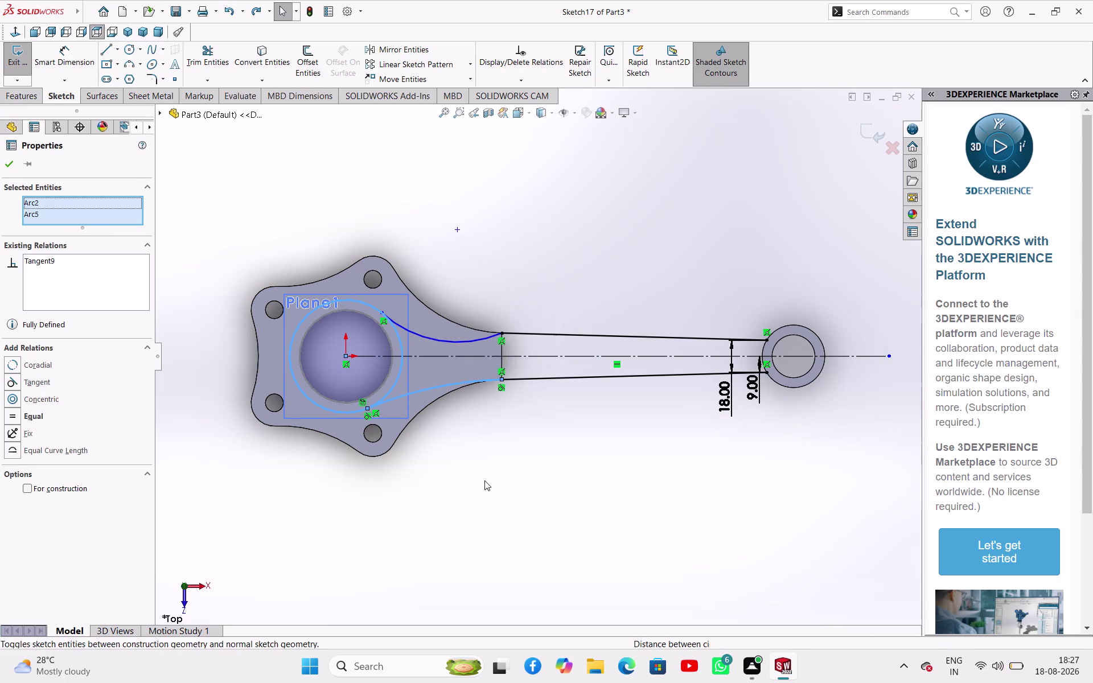
Make the upper arc tangent to the big-end circle and its arm line.
click(404, 327)
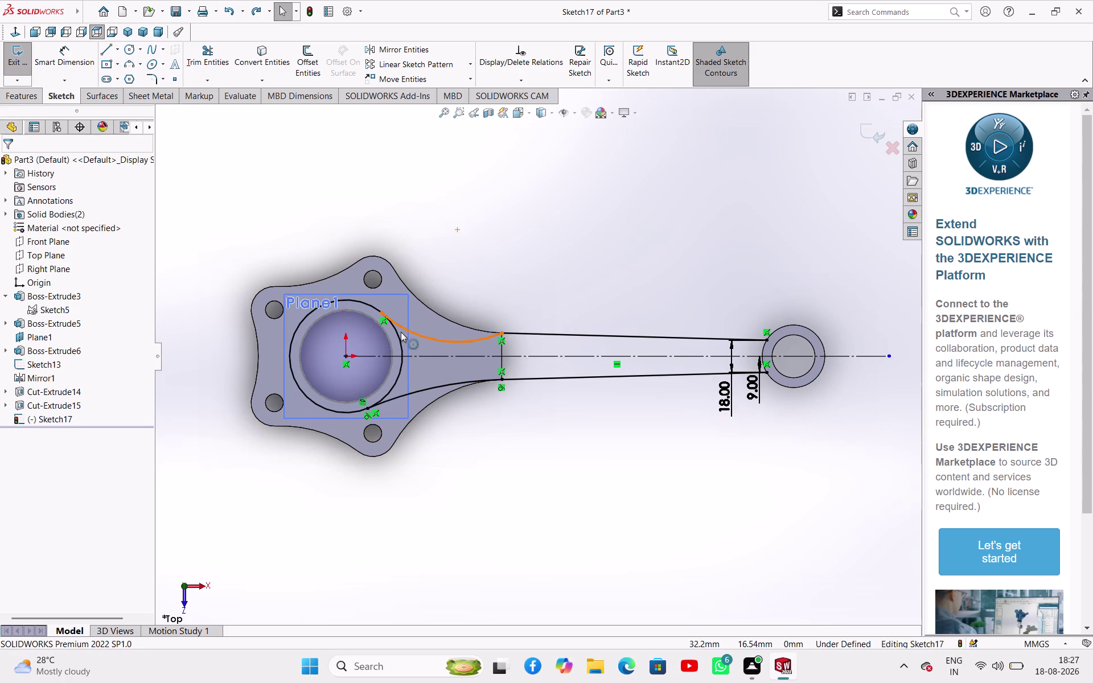
click(399, 335)
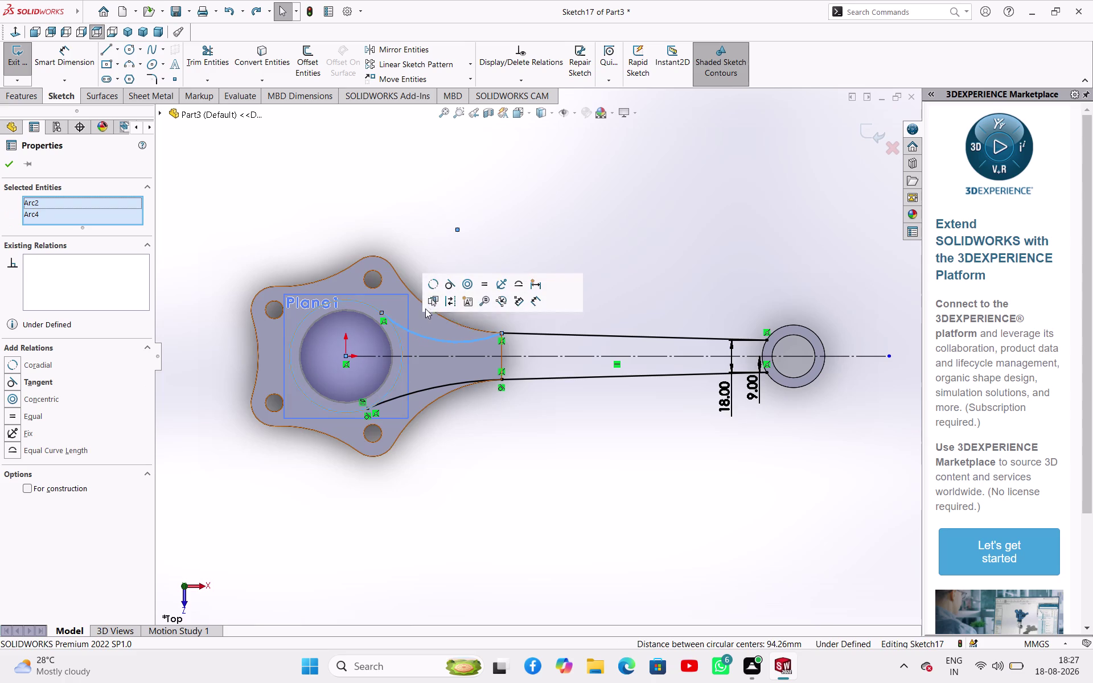
click(450, 284)
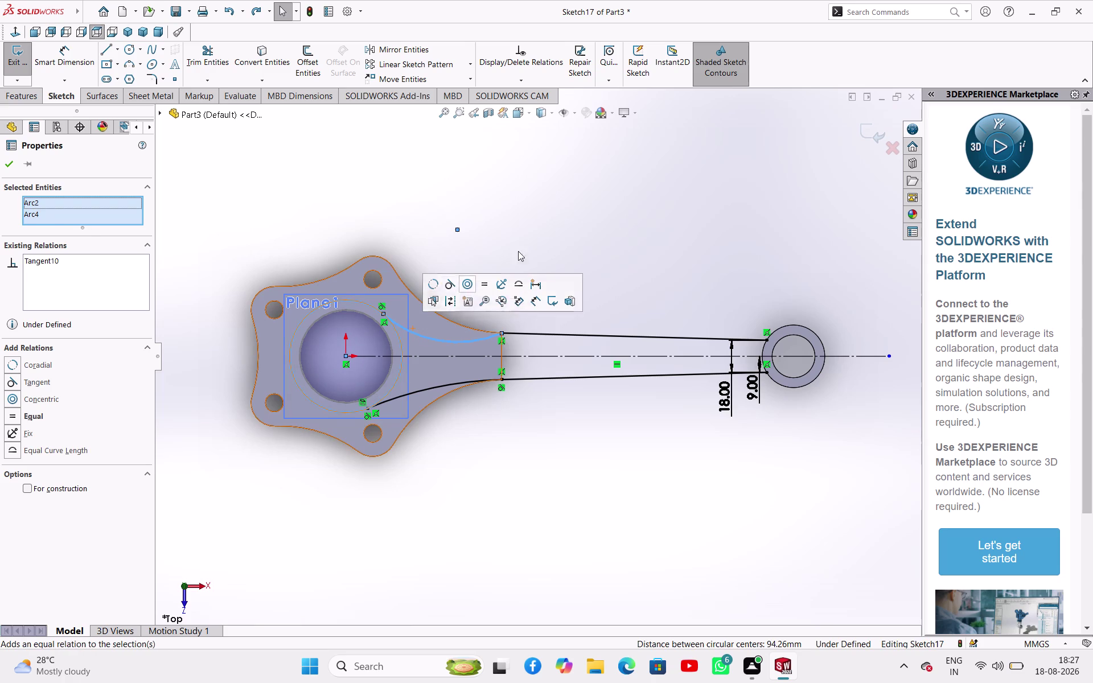
click(525, 240)
click(483, 341)
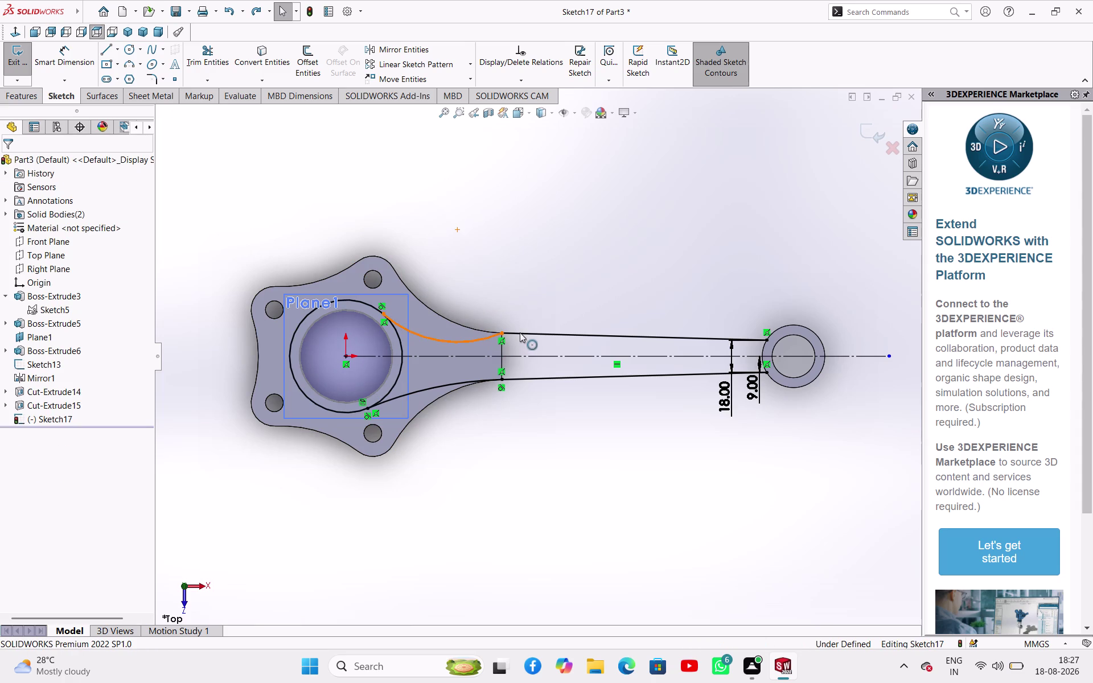
click(520, 332)
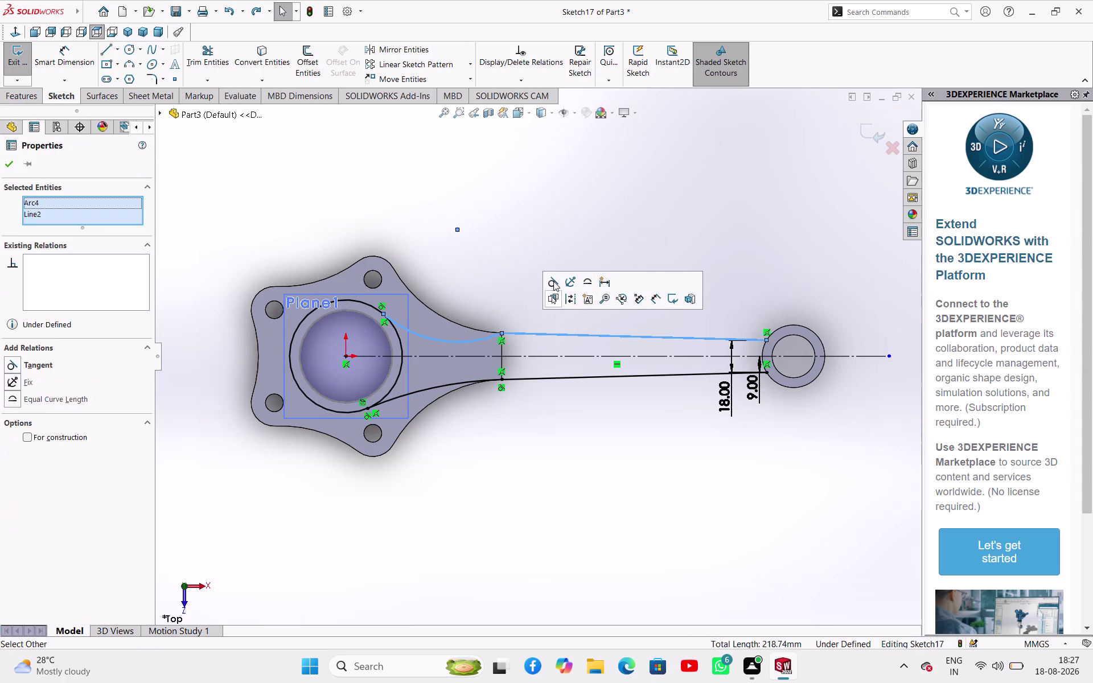
click(554, 282)
click(458, 264)
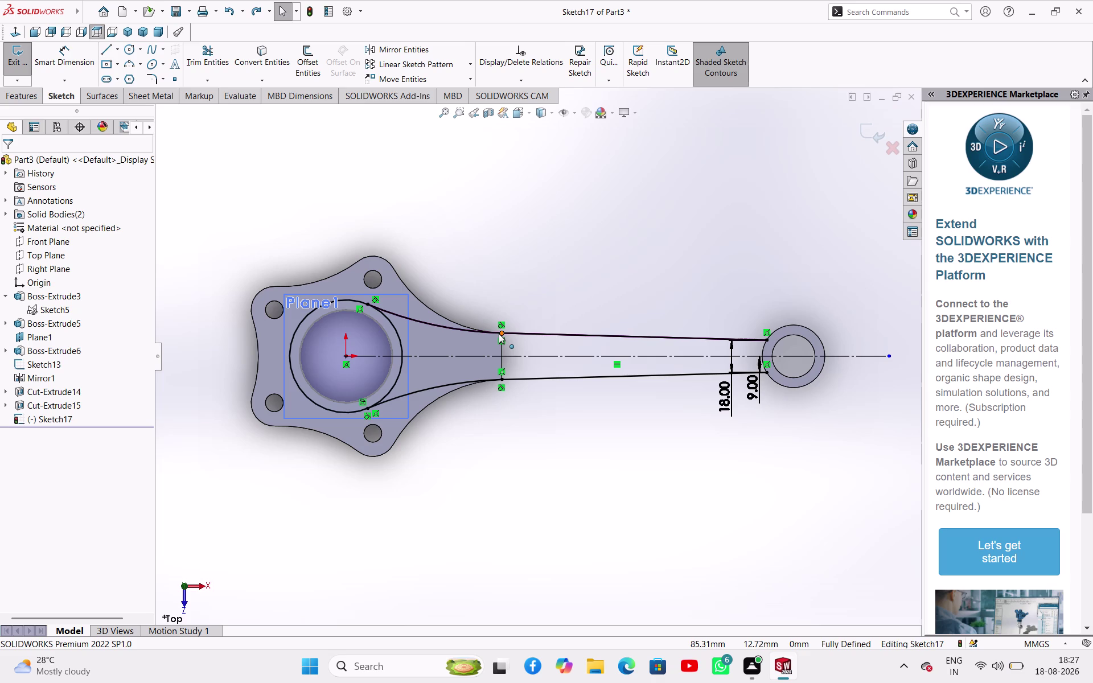
Orbit to inspect the flanges in 3D, return to Top view, and start Convert Entities.
middle_drag(636, 548, 630, 466)
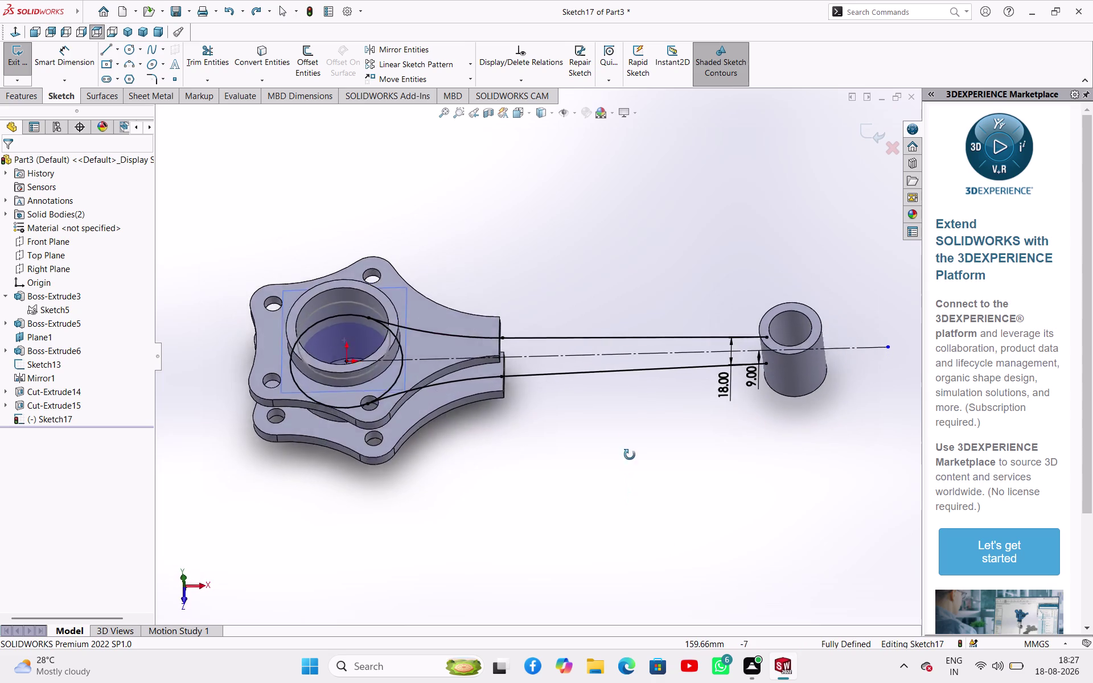
middle_drag(629, 466, 630, 358)
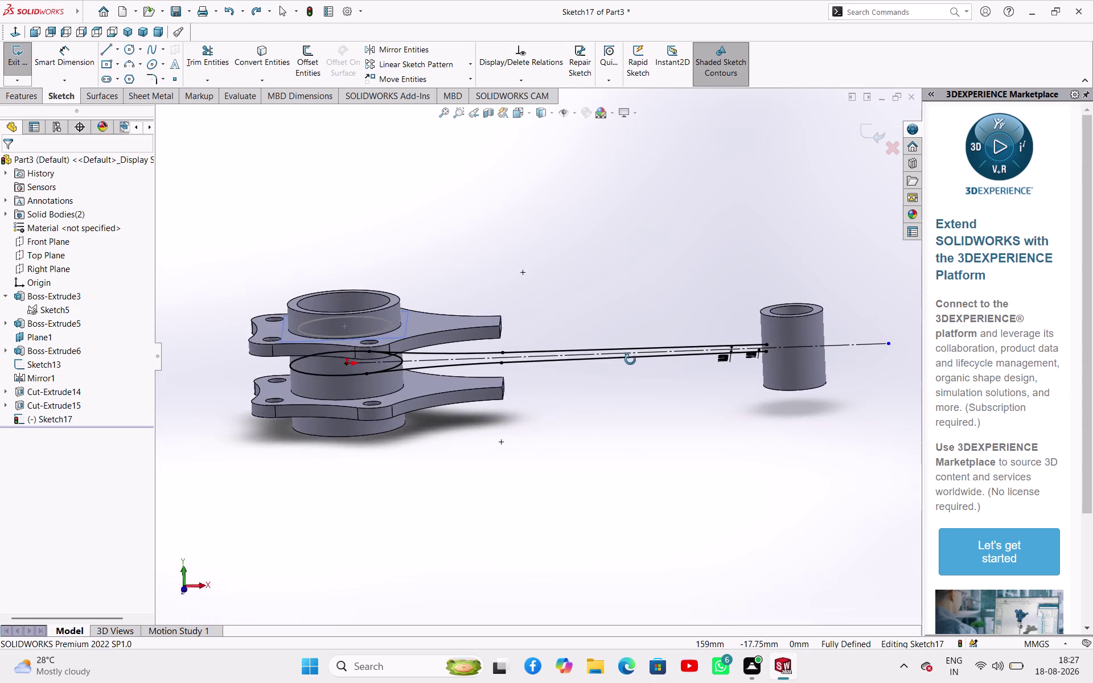
middle_drag(629, 359, 649, 359)
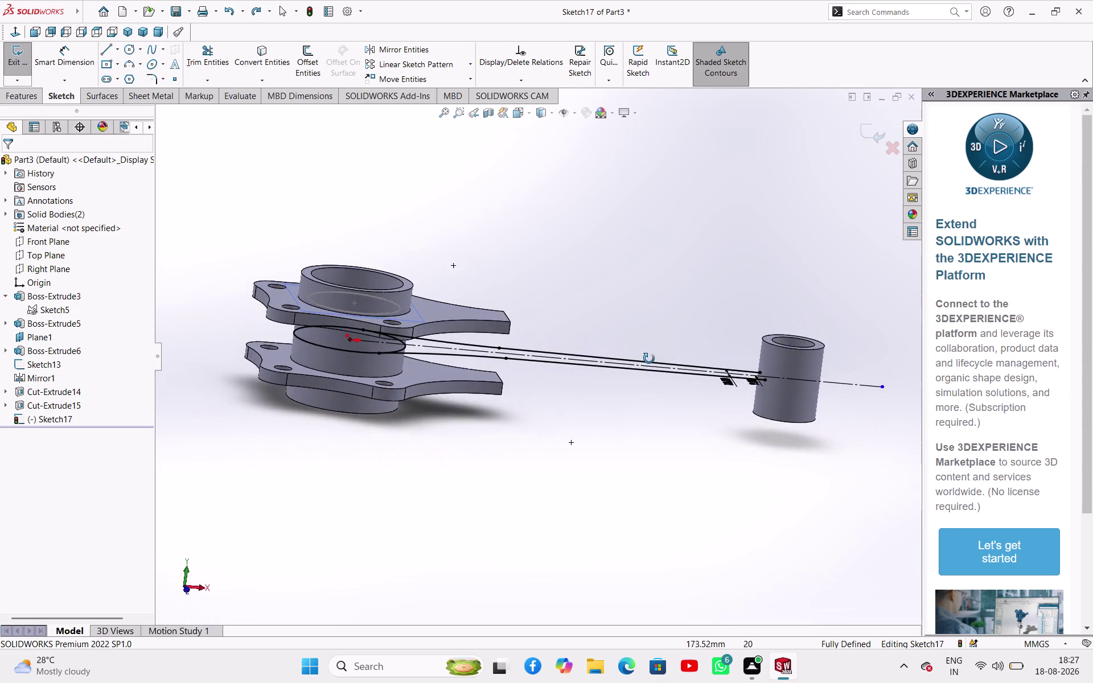
middle_drag(649, 359, 647, 512)
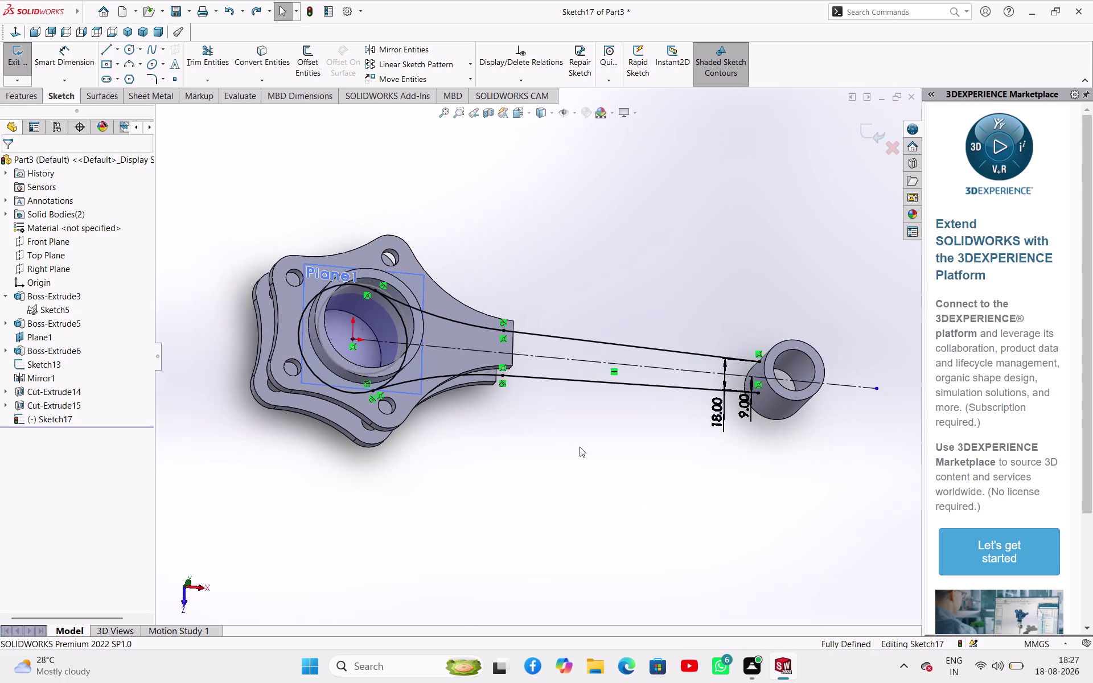
click(190, 580)
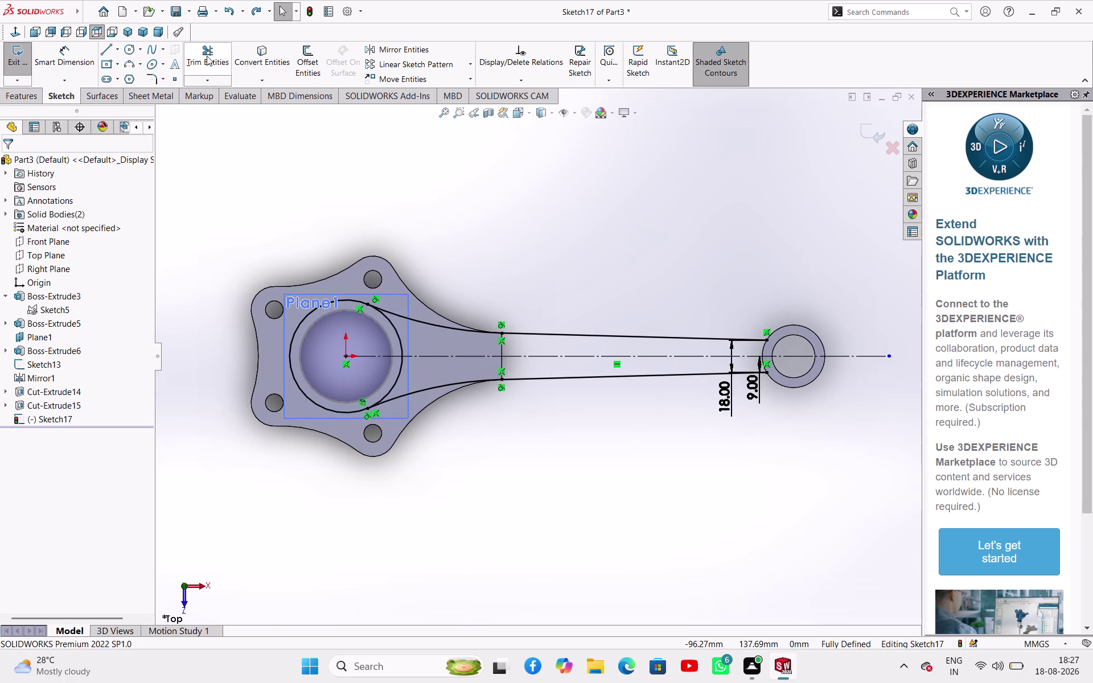
click(263, 56)
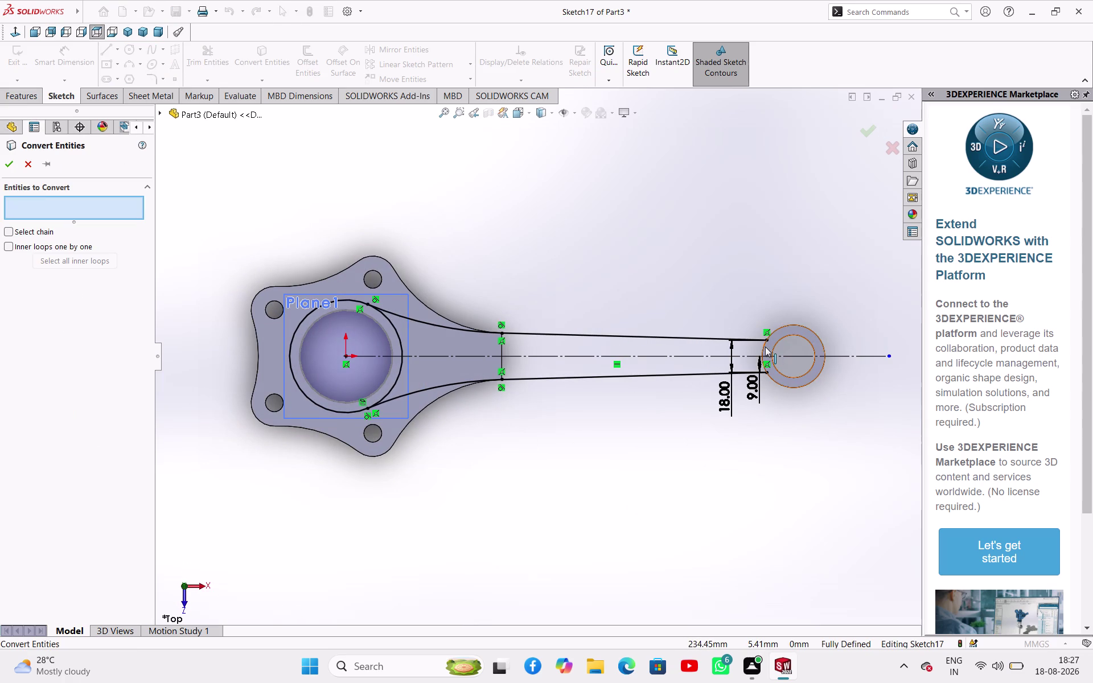
Convert the small-end ring's outer edge into the sketch.
click(765, 347)
click(6, 167)
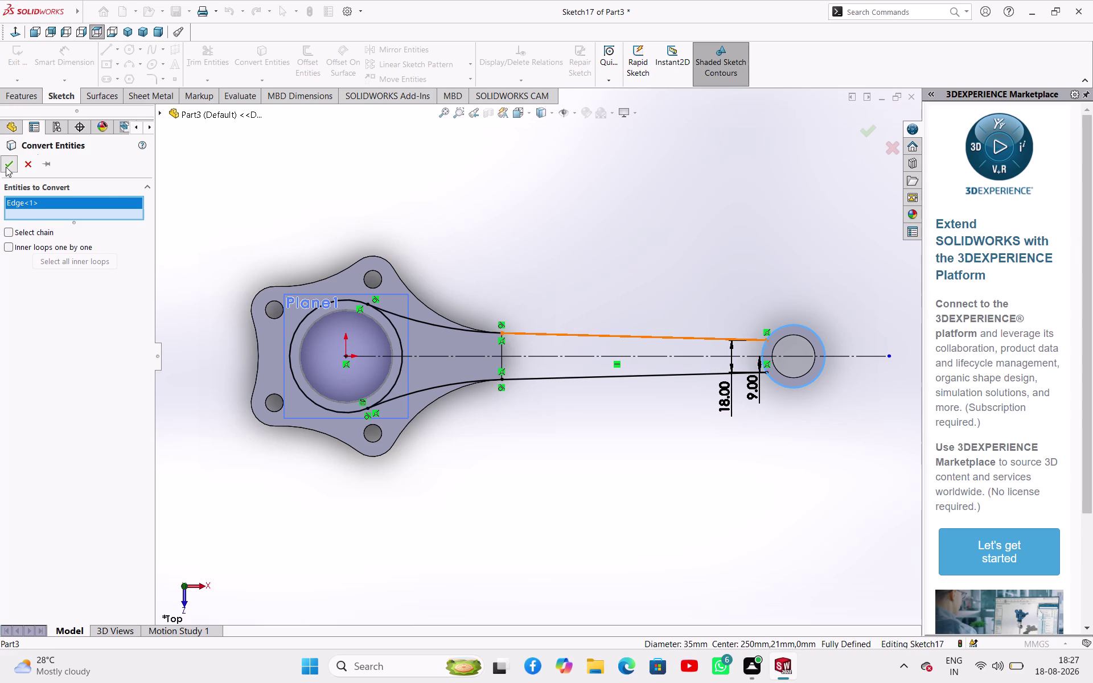
click(207, 54)
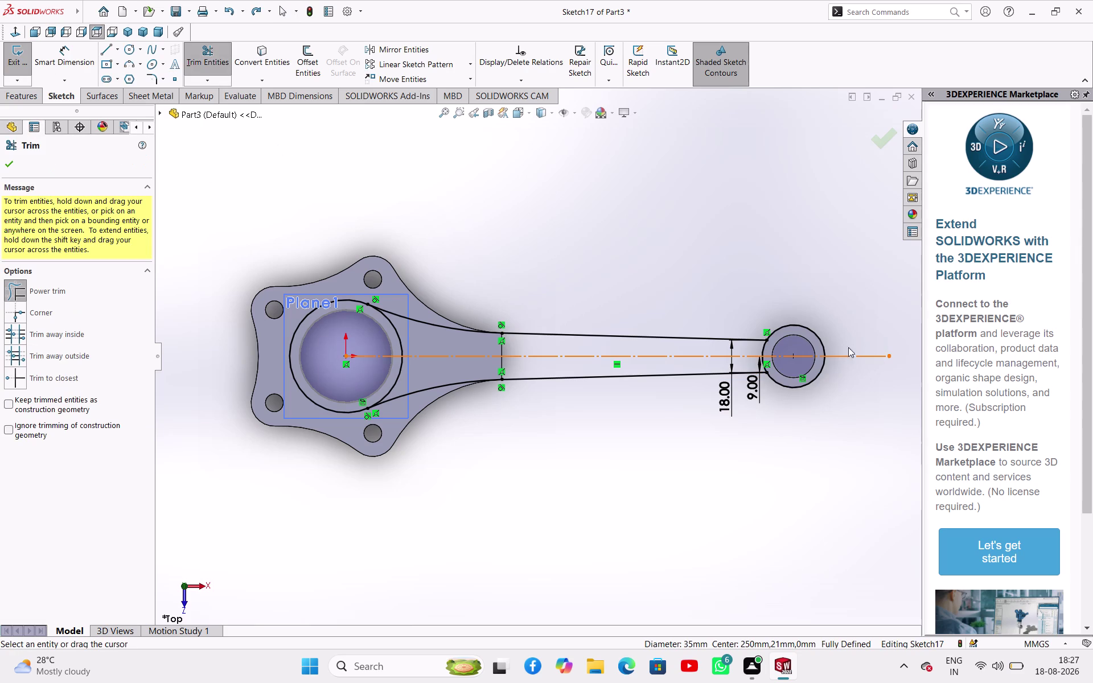
click(818, 335)
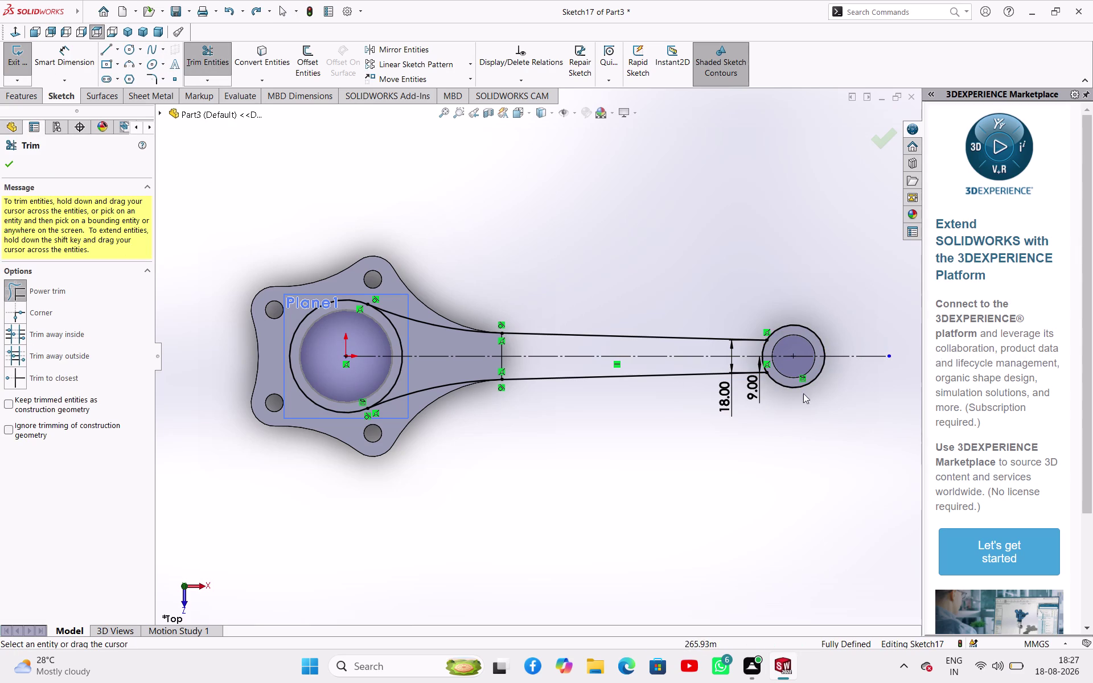
click(786, 386)
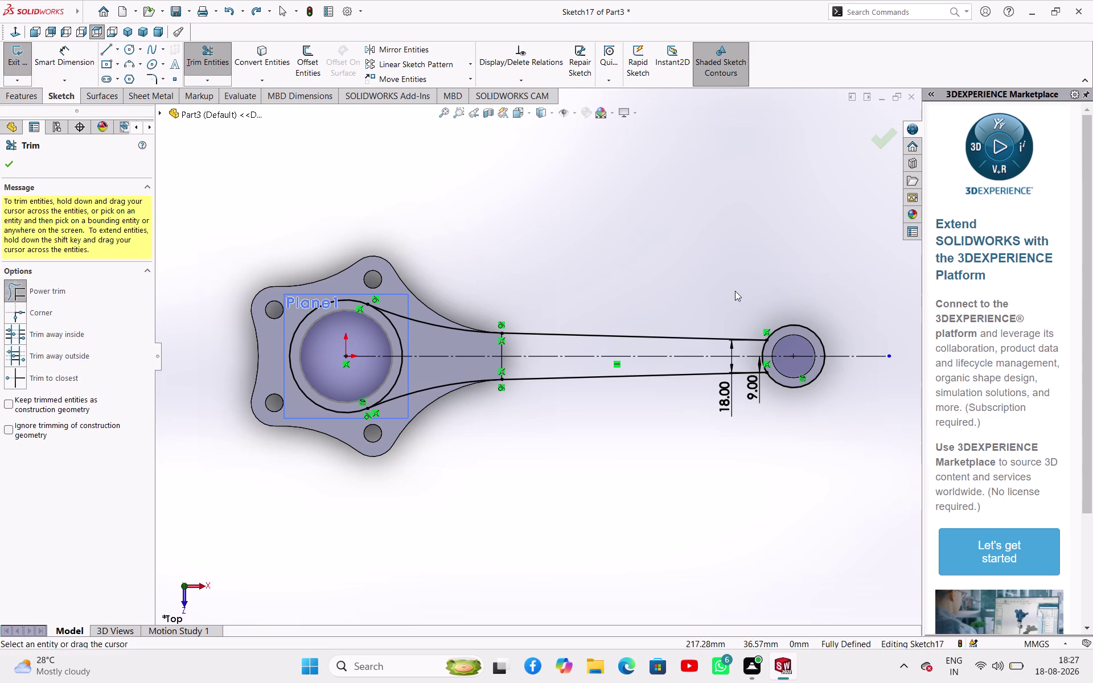
Remove the small-end sketch circle and return to Top view.
middle_drag(737, 291, 711, 200)
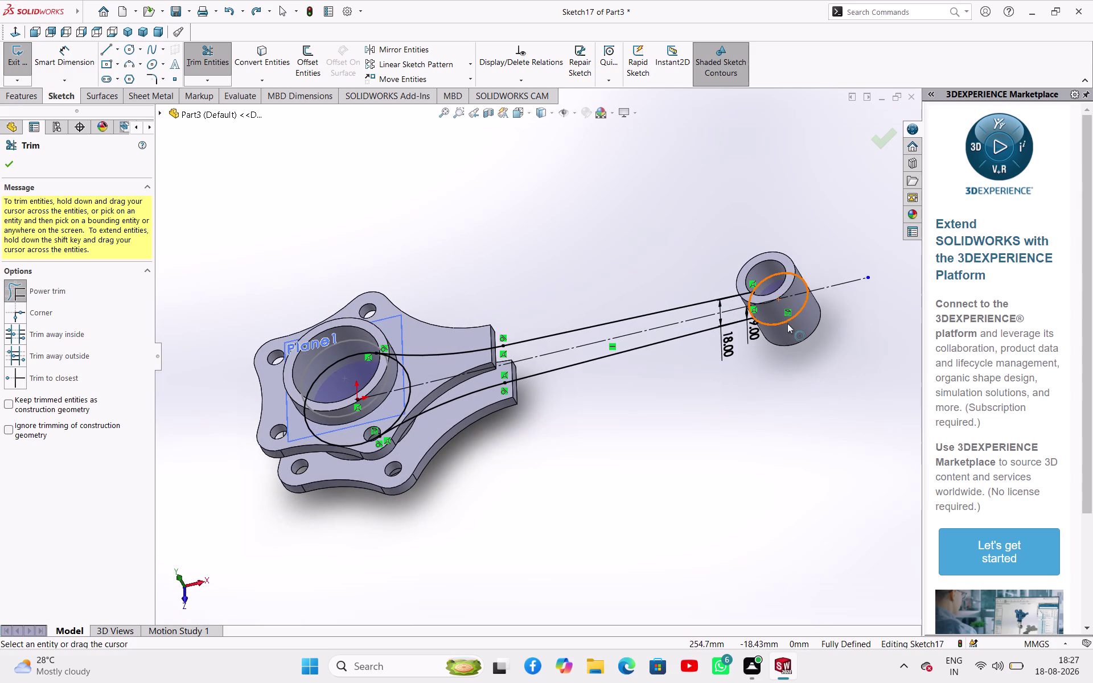
click(788, 323)
click(6, 162)
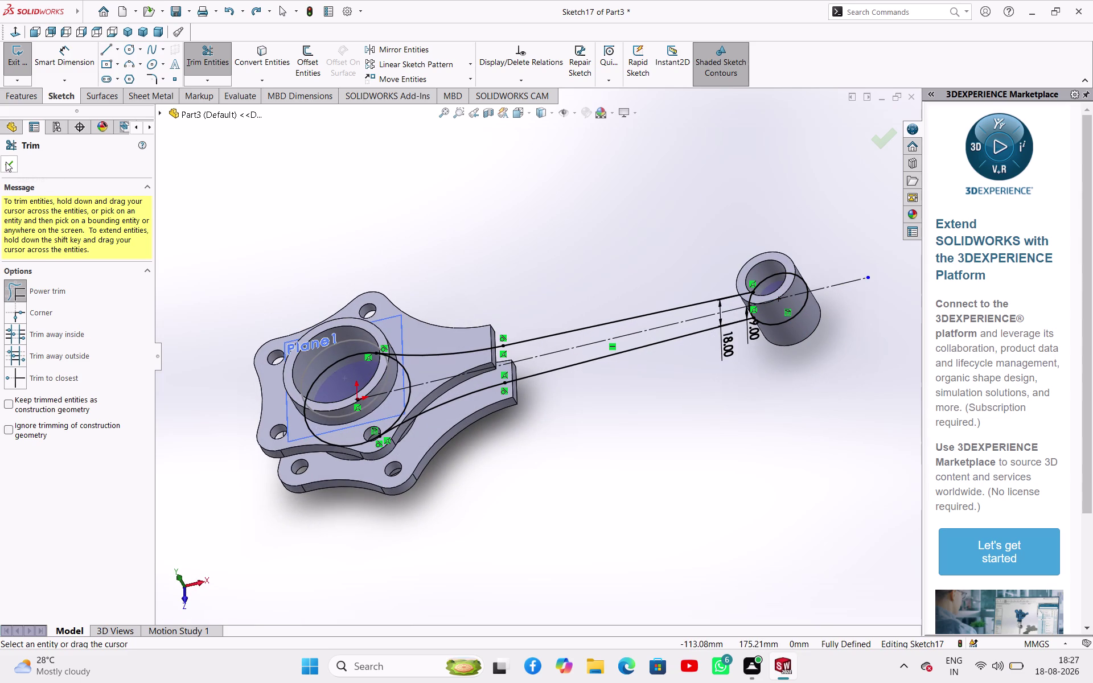
click(224, 52)
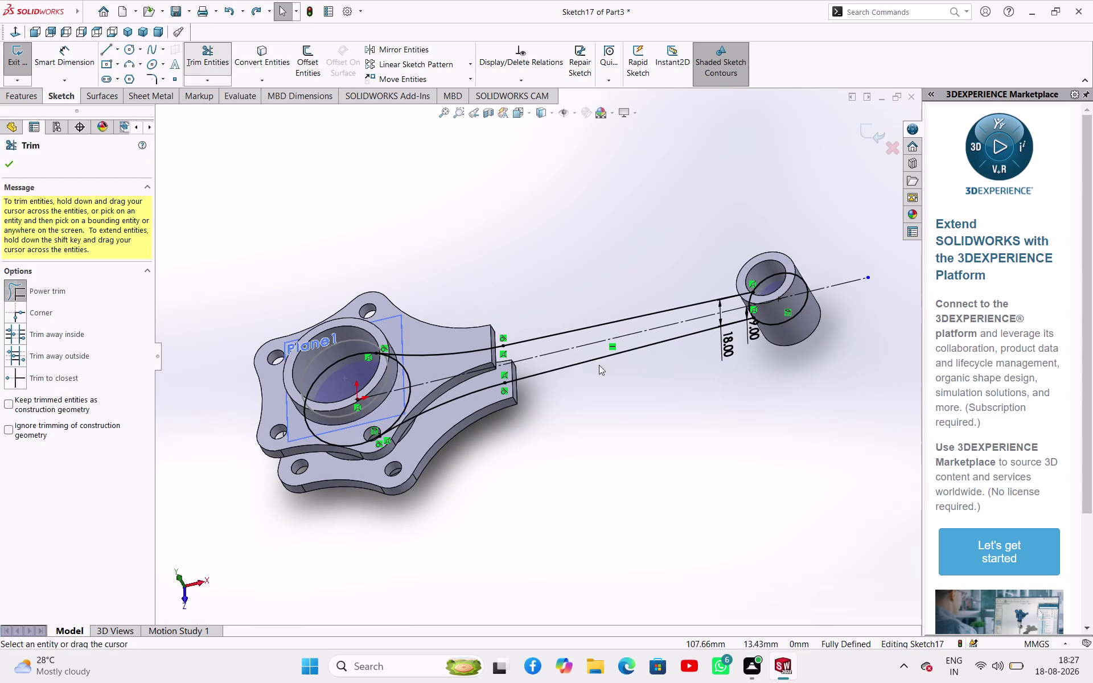
click(784, 323)
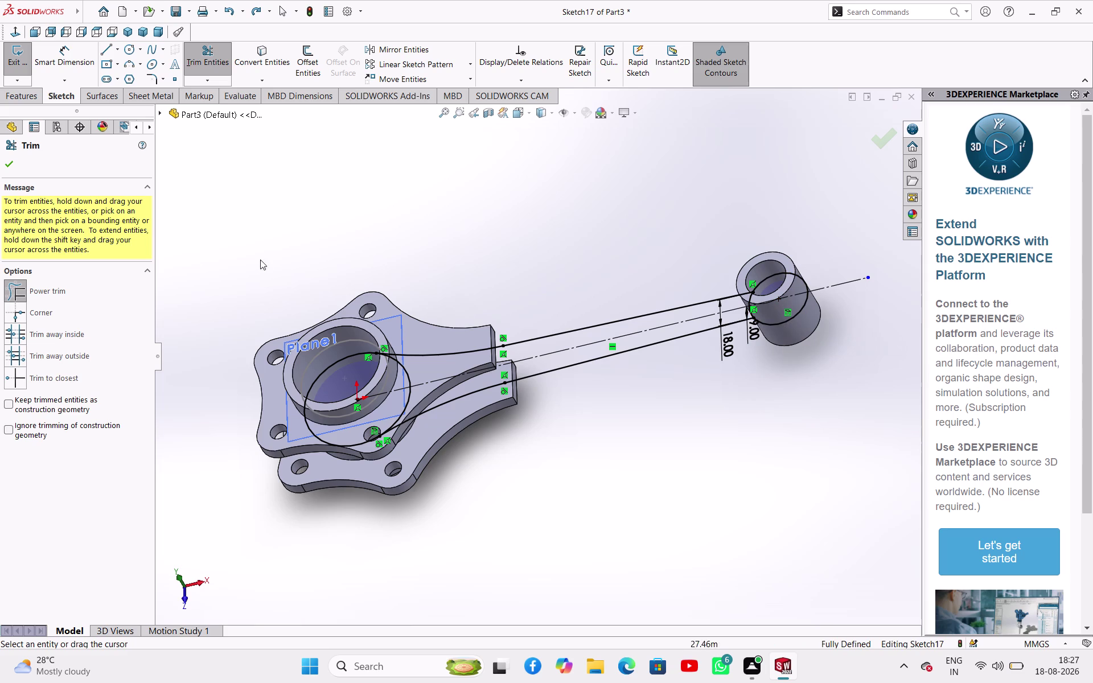
drag(1, 162, 8, 167)
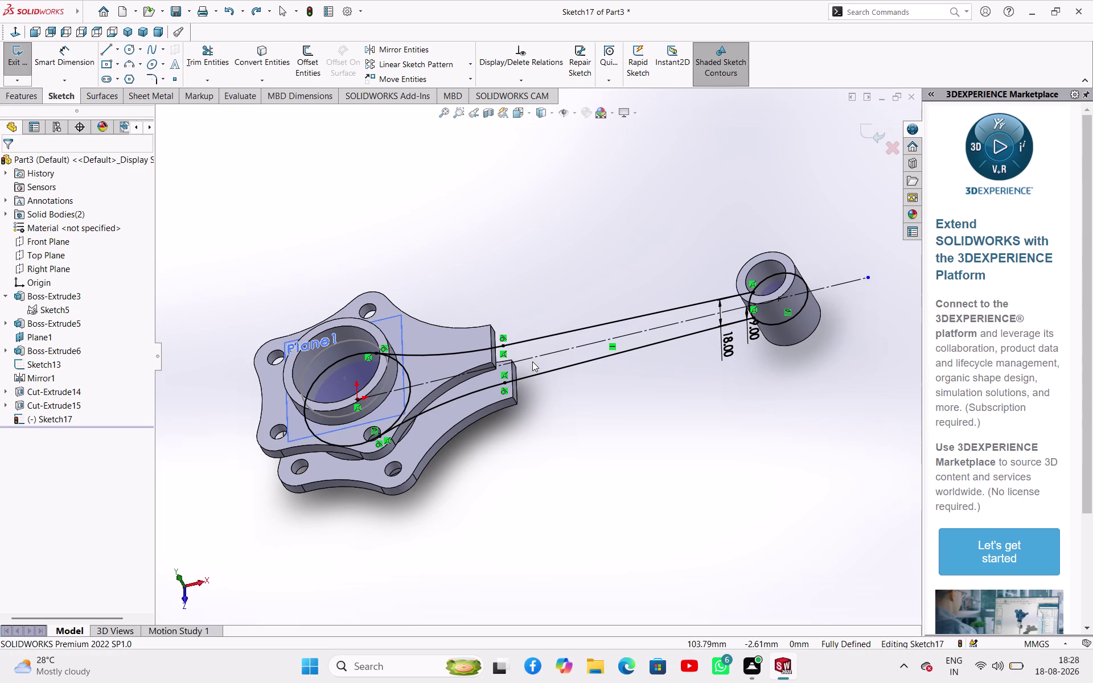
key(ctrl+z)
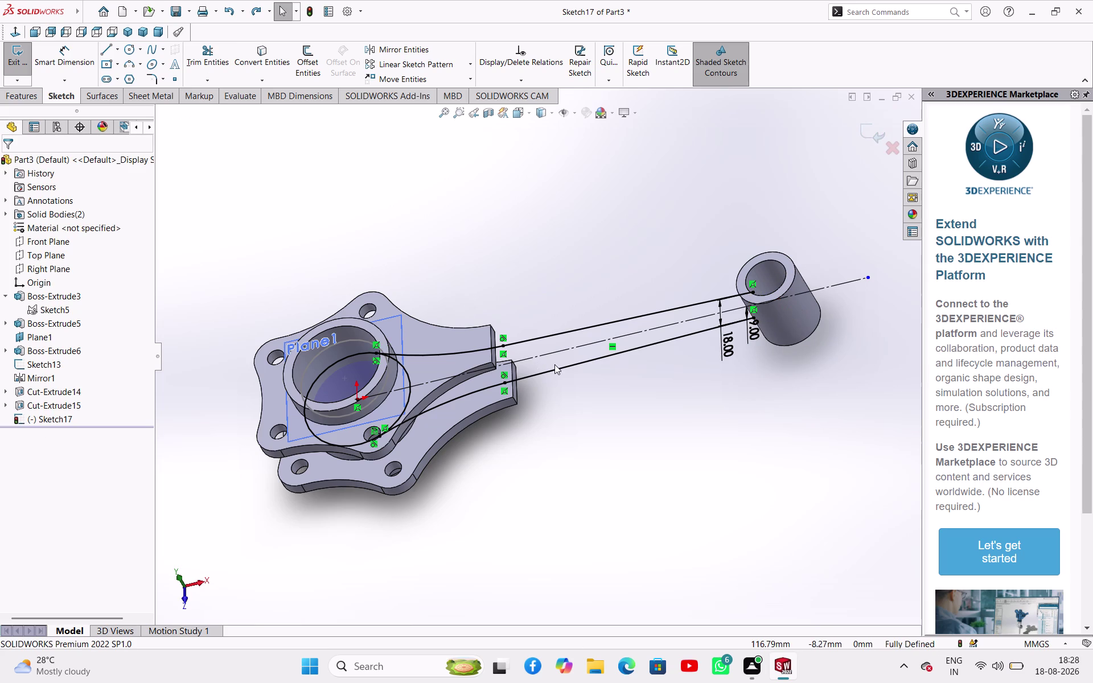
click(176, 579)
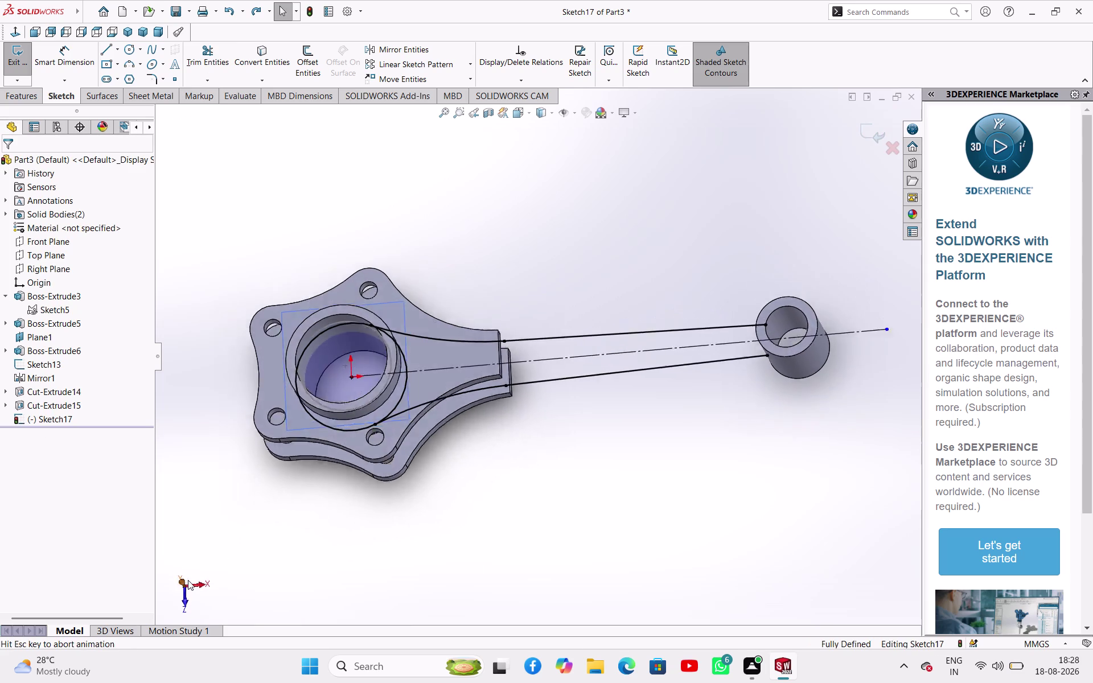
Centre the rod in the view and switch to the 3 Point Arc tool.
scroll(down, 3)
scroll(up, 3)
scroll(down, 3)
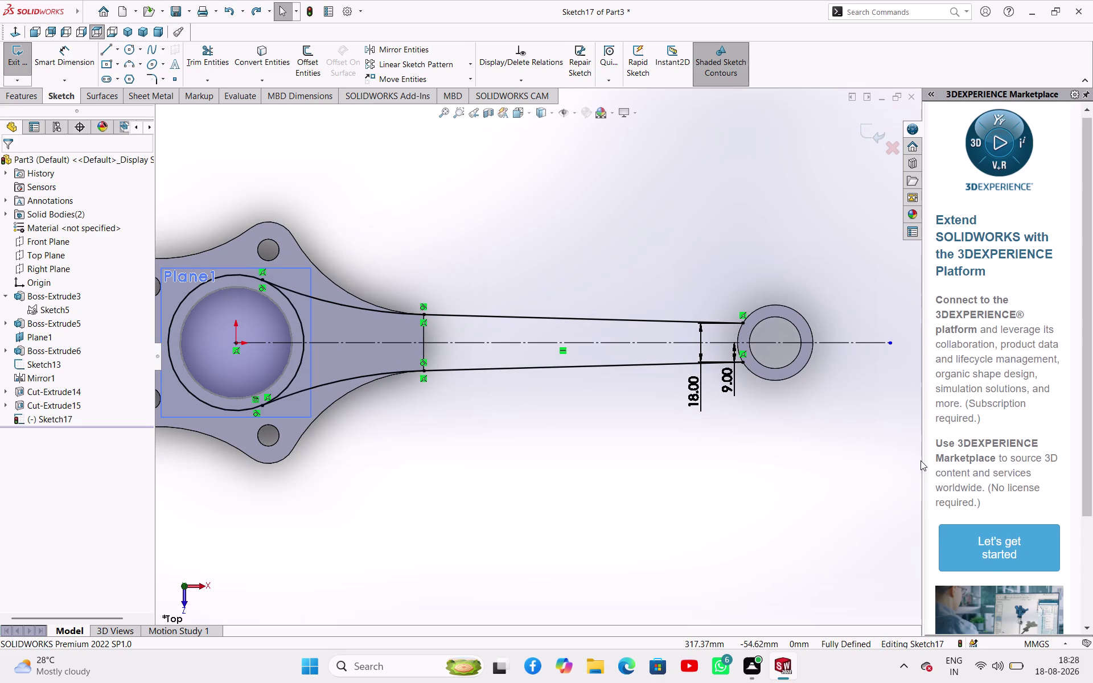
drag(924, 470, 1092, 541)
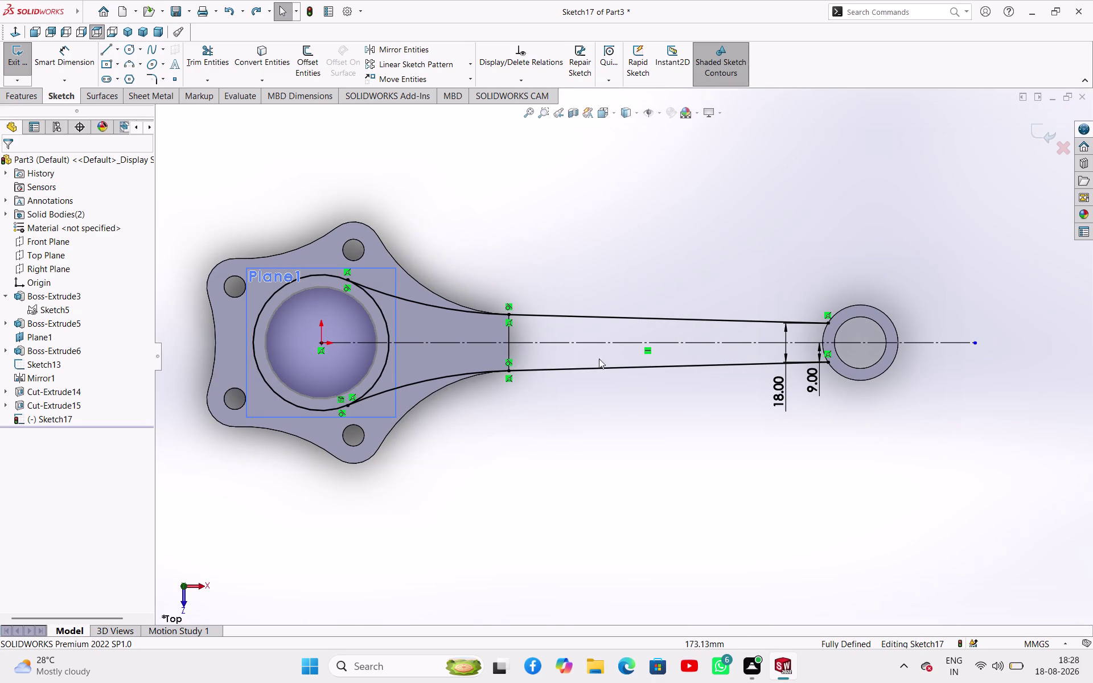
click(393, 150)
click(129, 67)
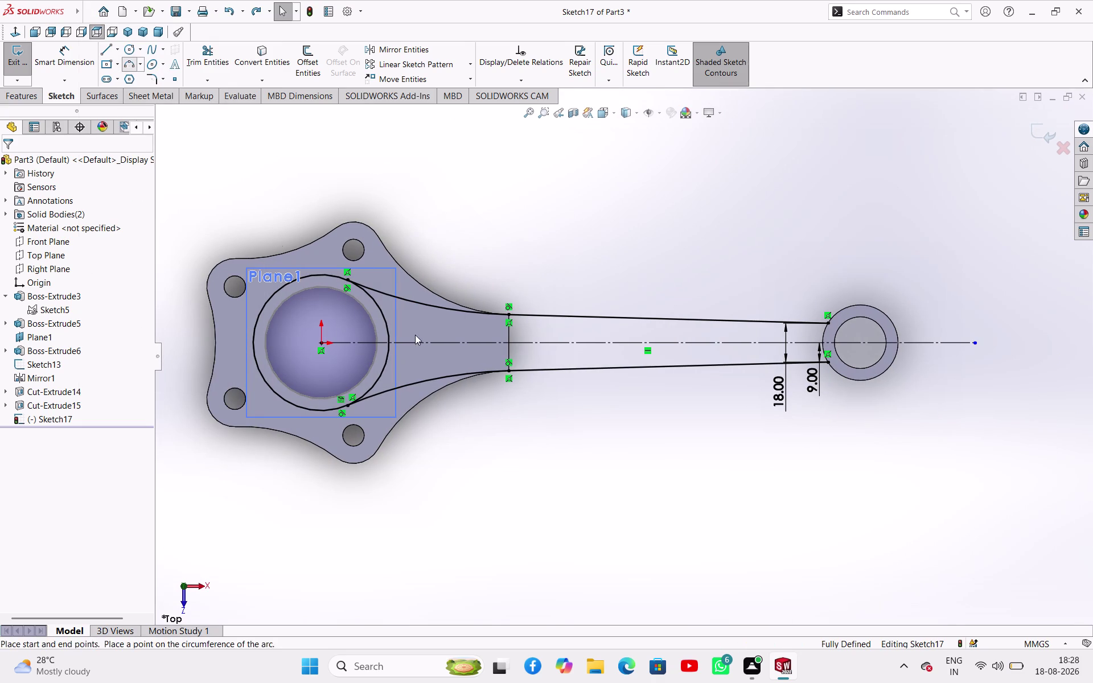
Draw a 17.5 mm arc joining both arm-line ends along the ring edge.
scroll(down, 3)
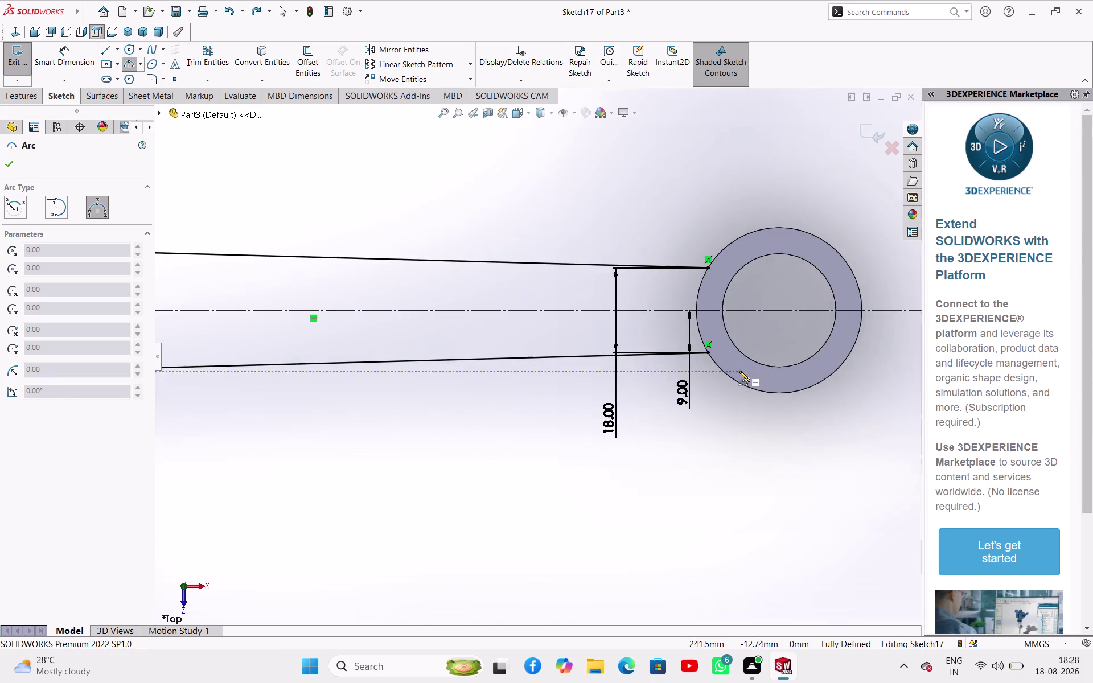
scroll(down, 3)
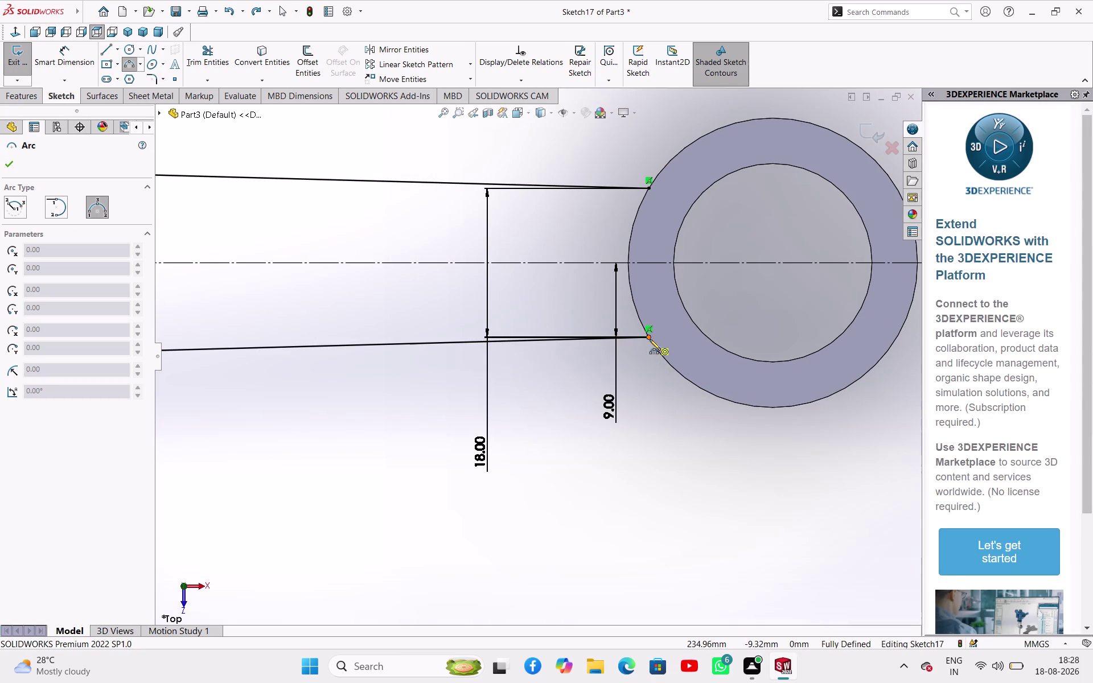
click(650, 340)
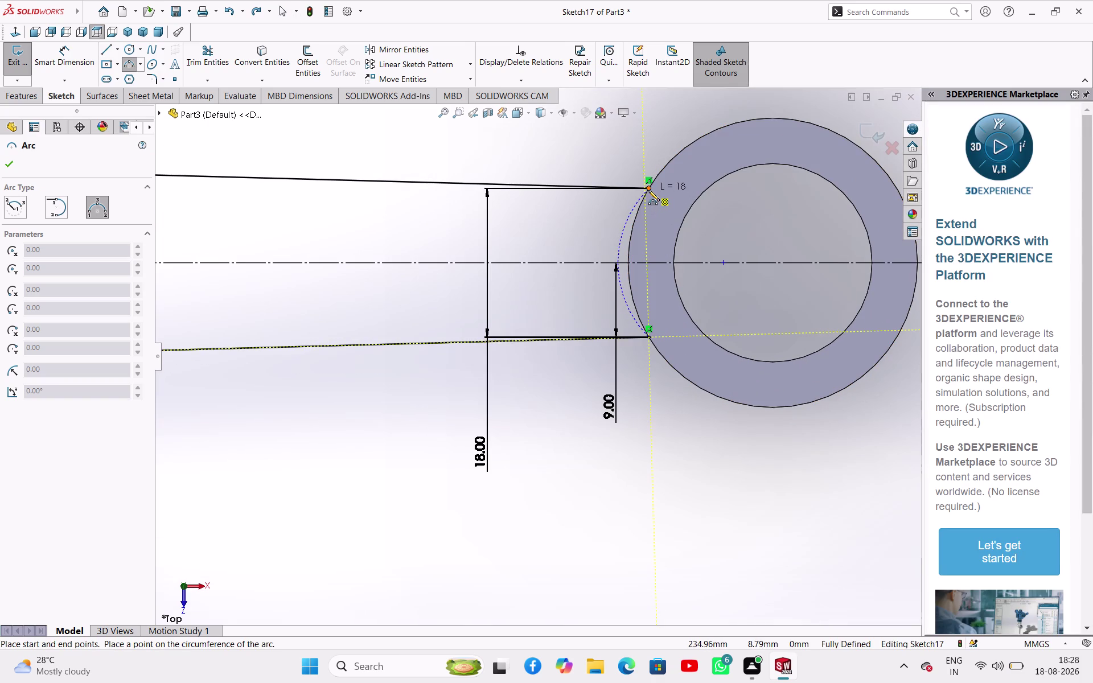
click(649, 191)
click(633, 233)
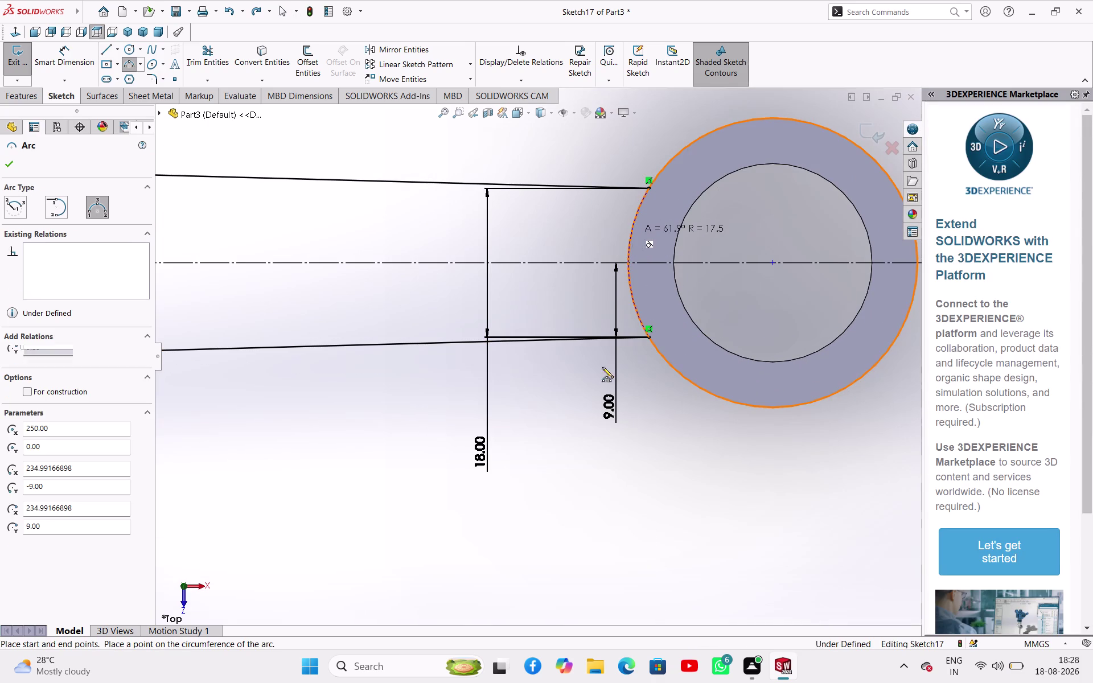
right_click(617, 421)
click(635, 431)
scroll(up, 3)
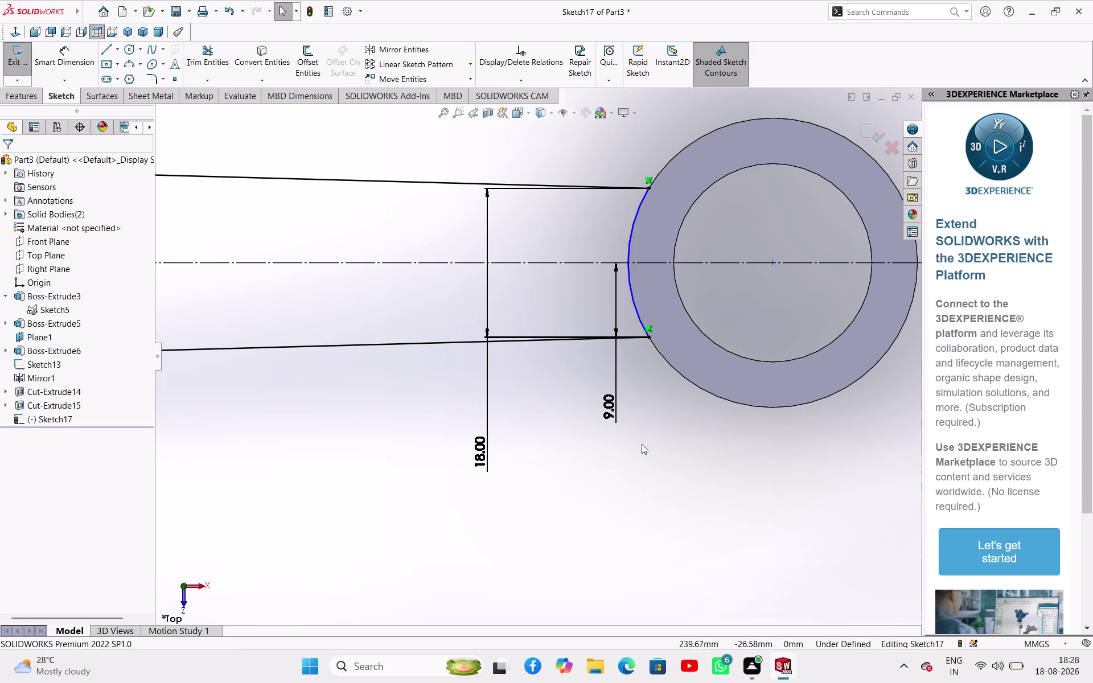
scroll(up, 3)
scroll(up, 3)
scroll(down, 3)
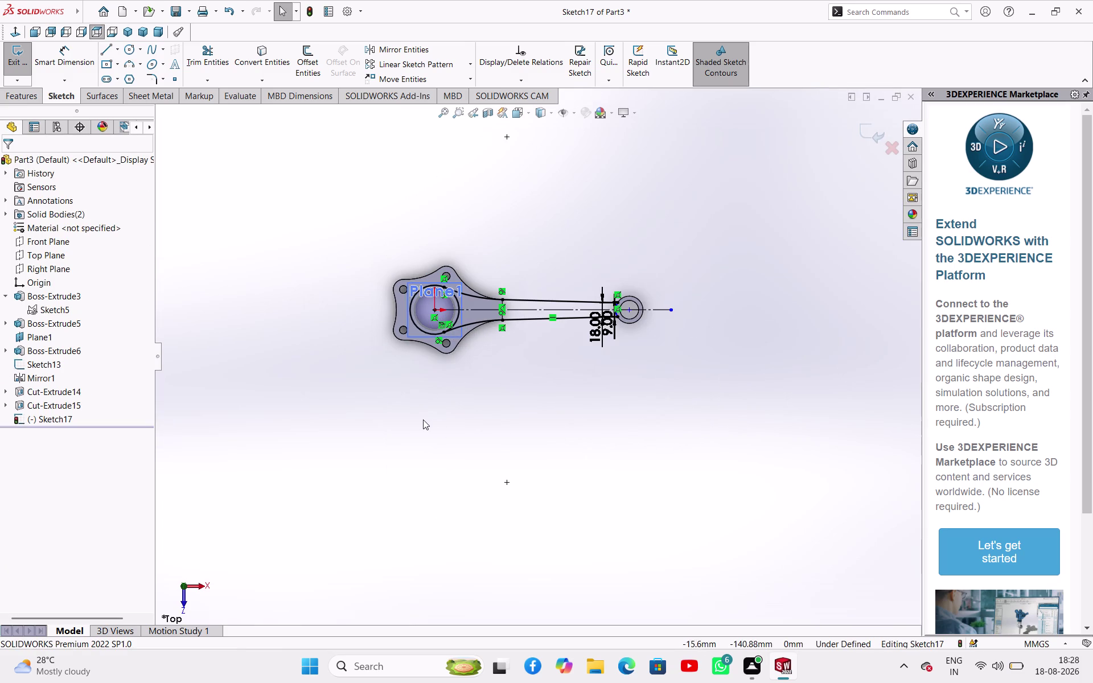
middle_drag(537, 465, 549, 367)
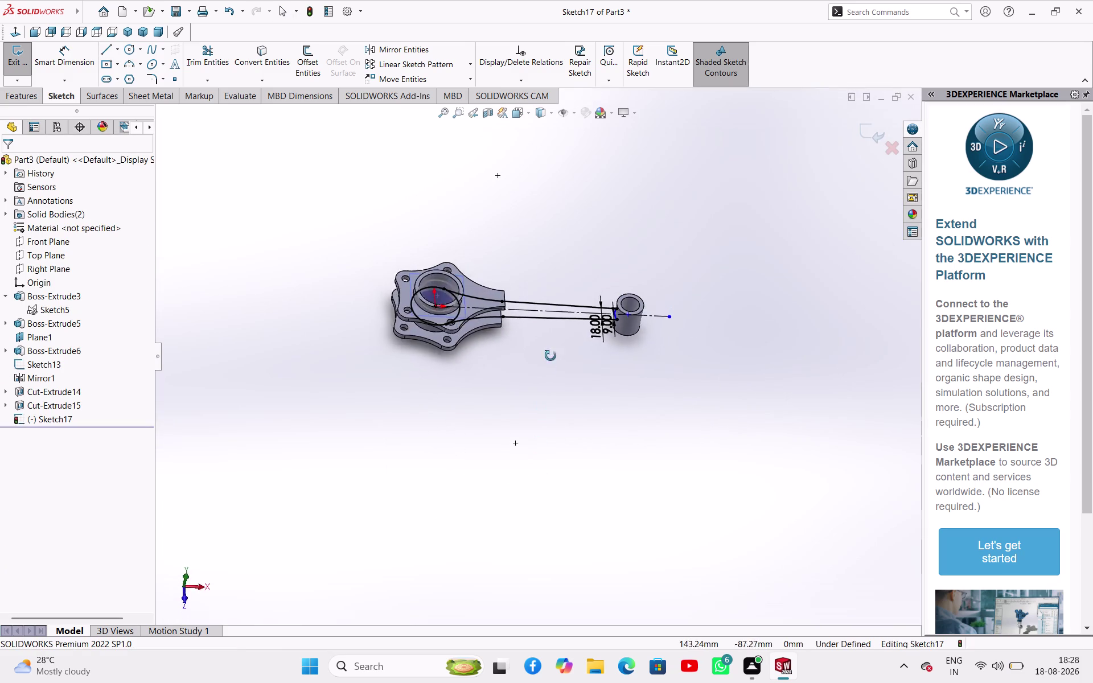
middle_drag(550, 368, 544, 300)
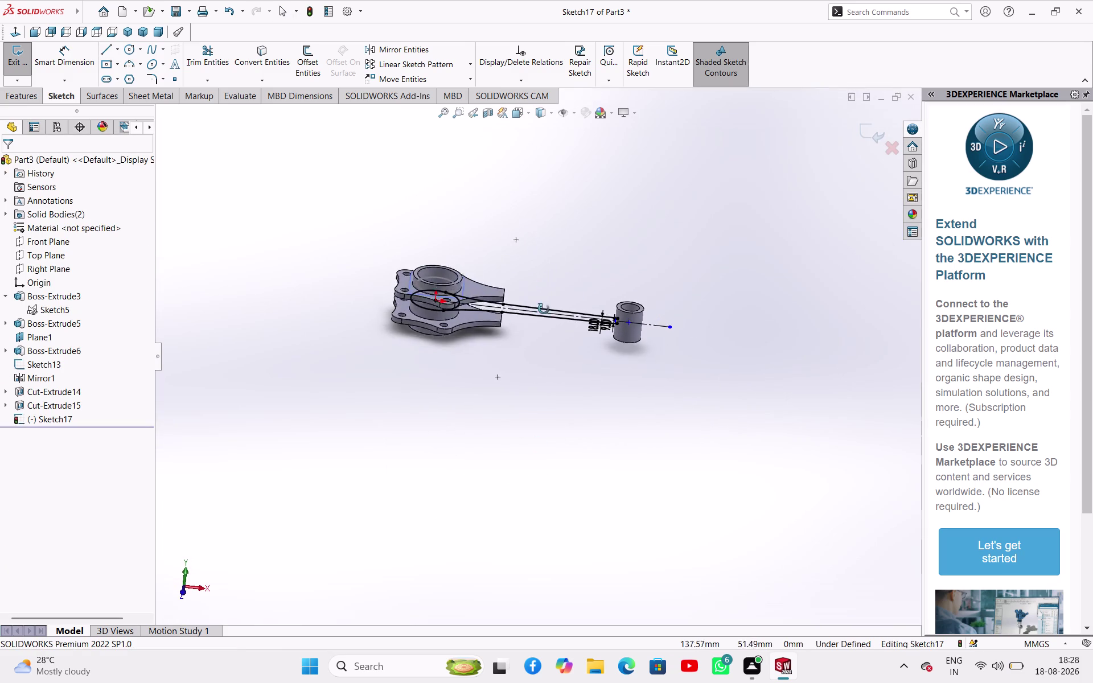
middle_drag(544, 301, 555, 387)
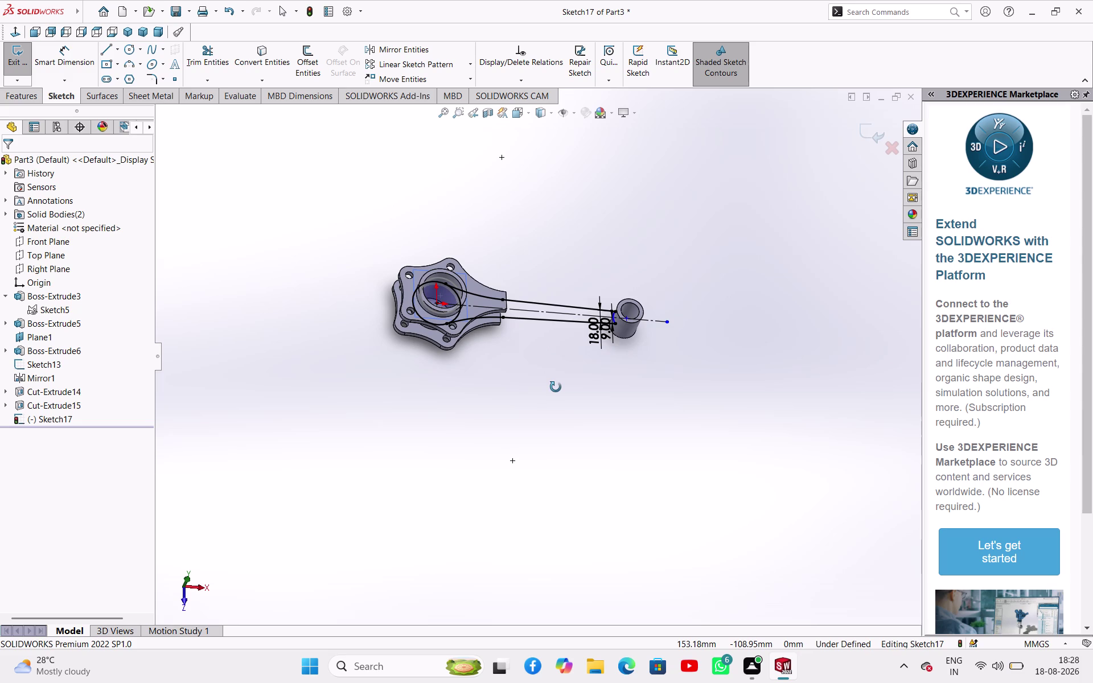
middle_drag(556, 387, 529, 329)
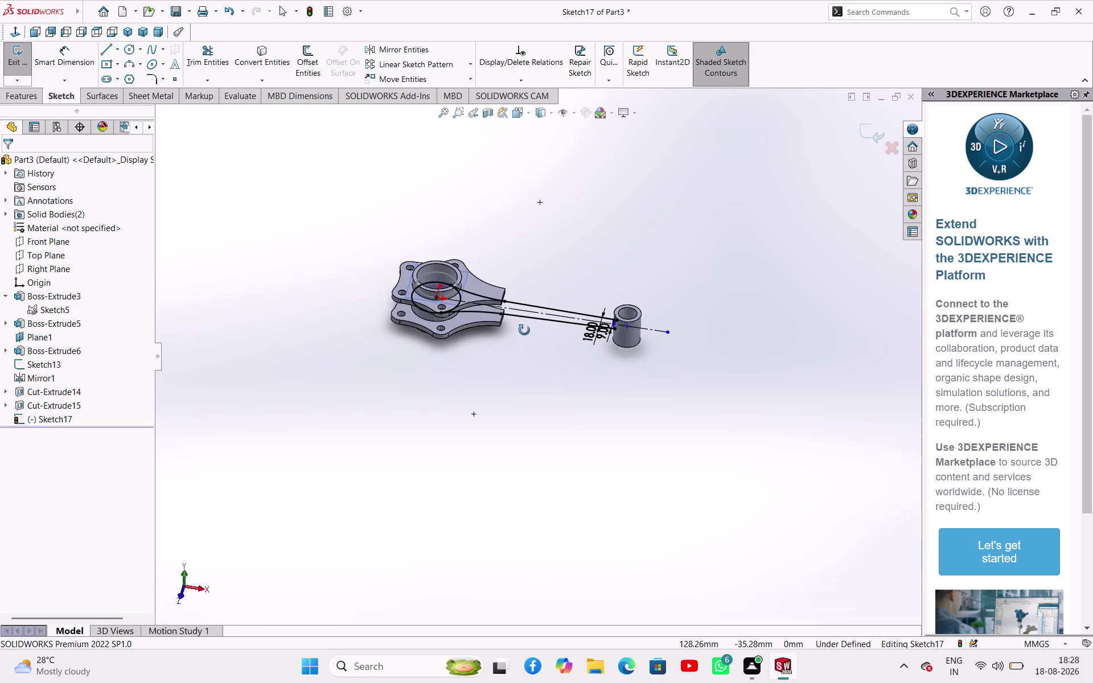
middle_drag(529, 329, 575, 389)
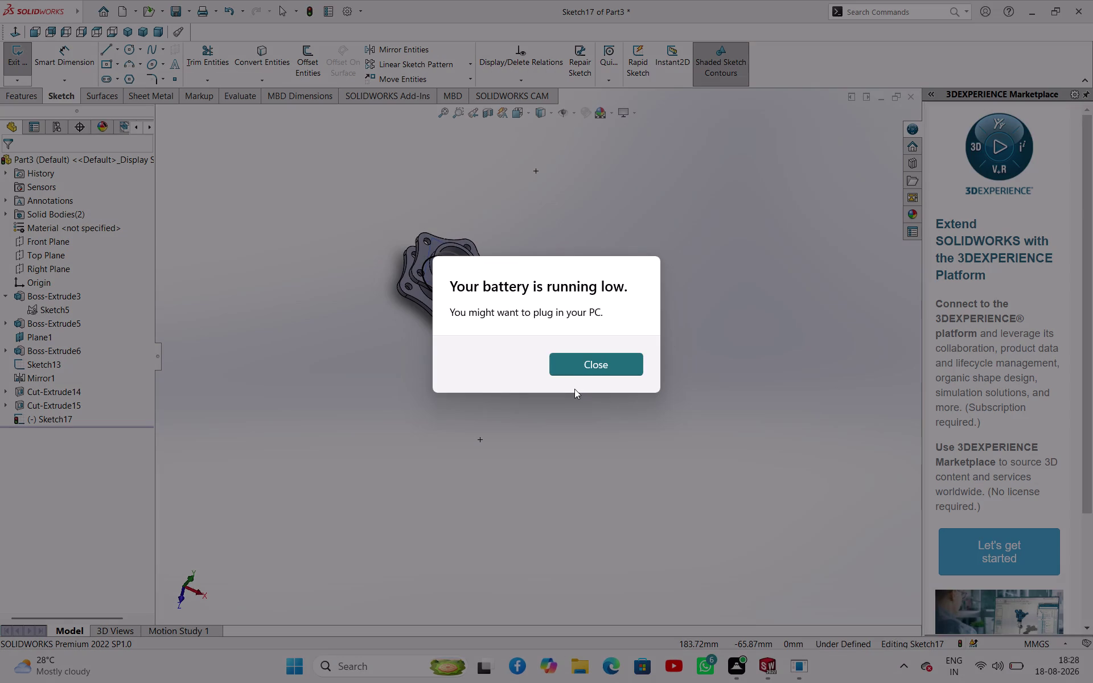
middle_drag(576, 388, 574, 389)
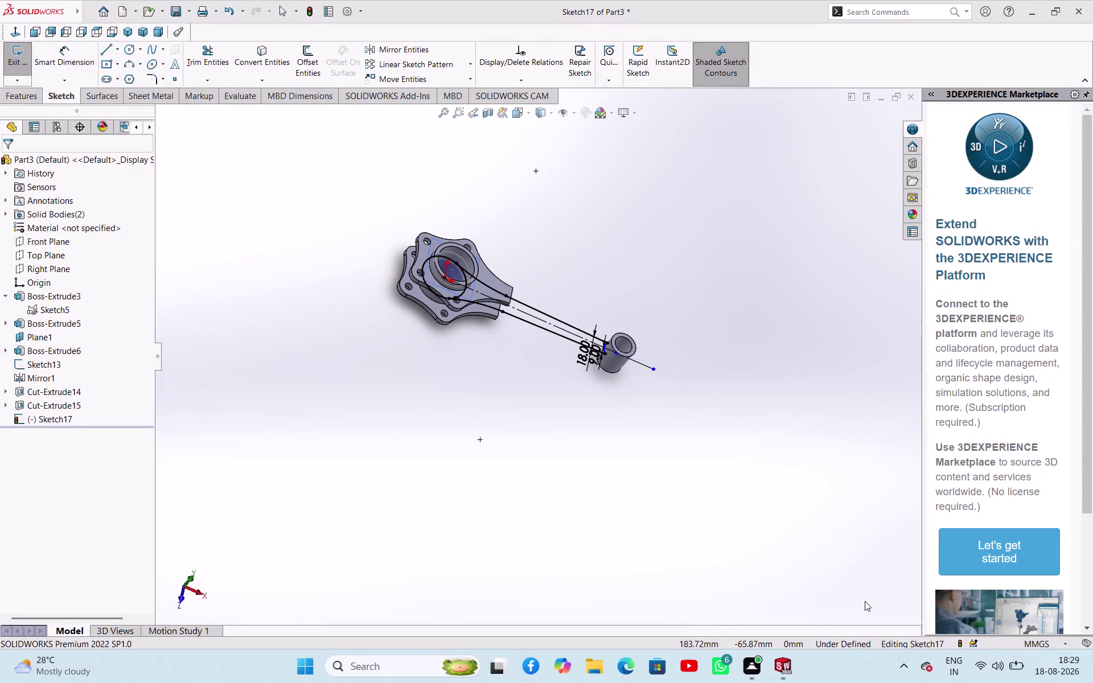
click(22, 62)
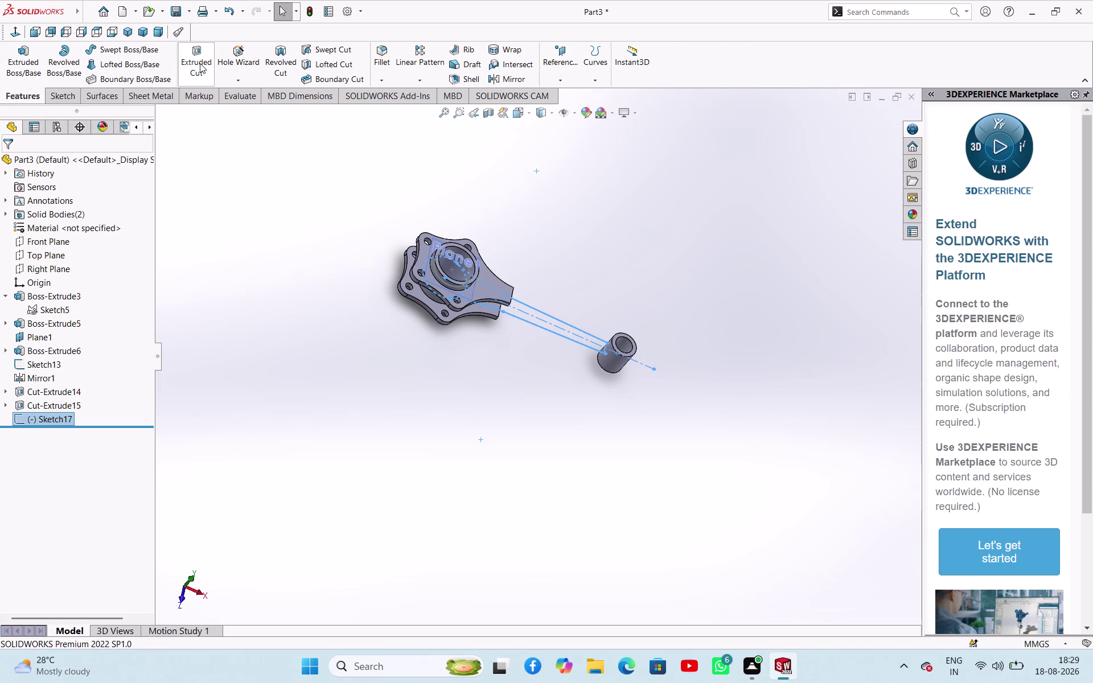
Preview a 72 mm mid-plane extrusion of two Sketch17 regions, then cancel it.
click(24, 57)
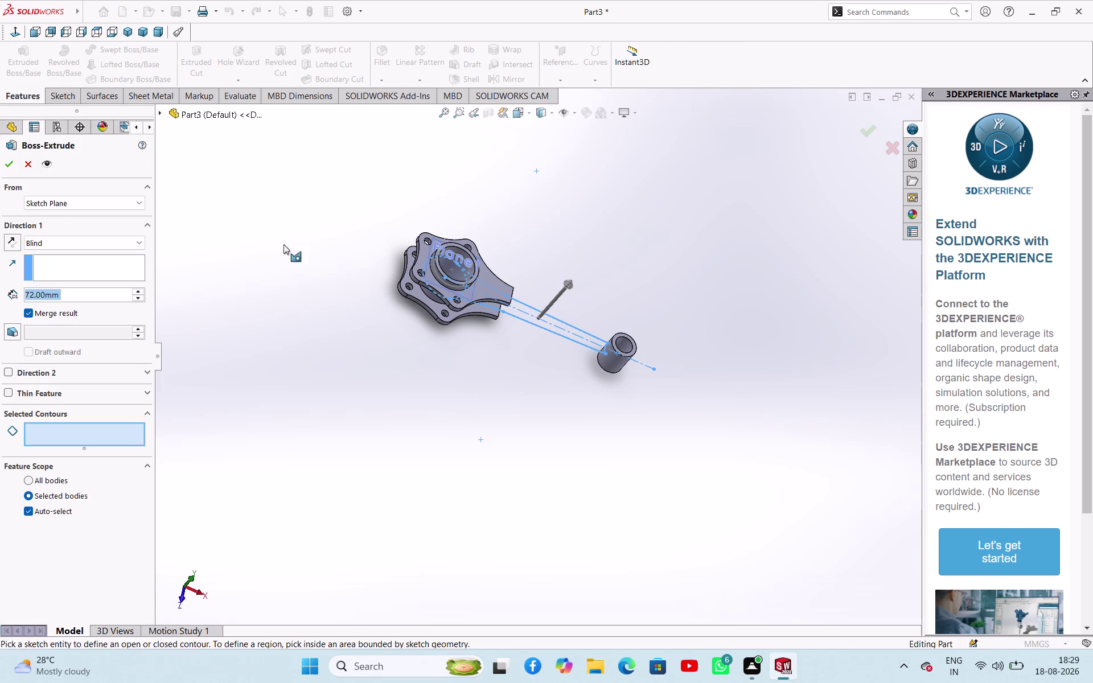
click(102, 241)
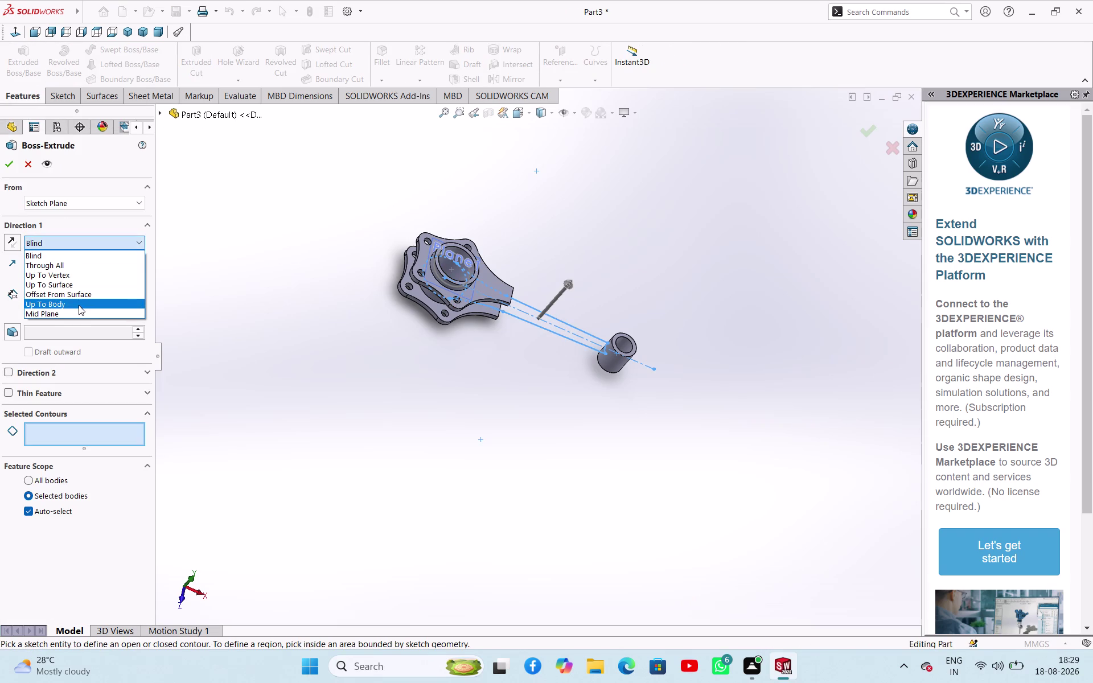
click(78, 312)
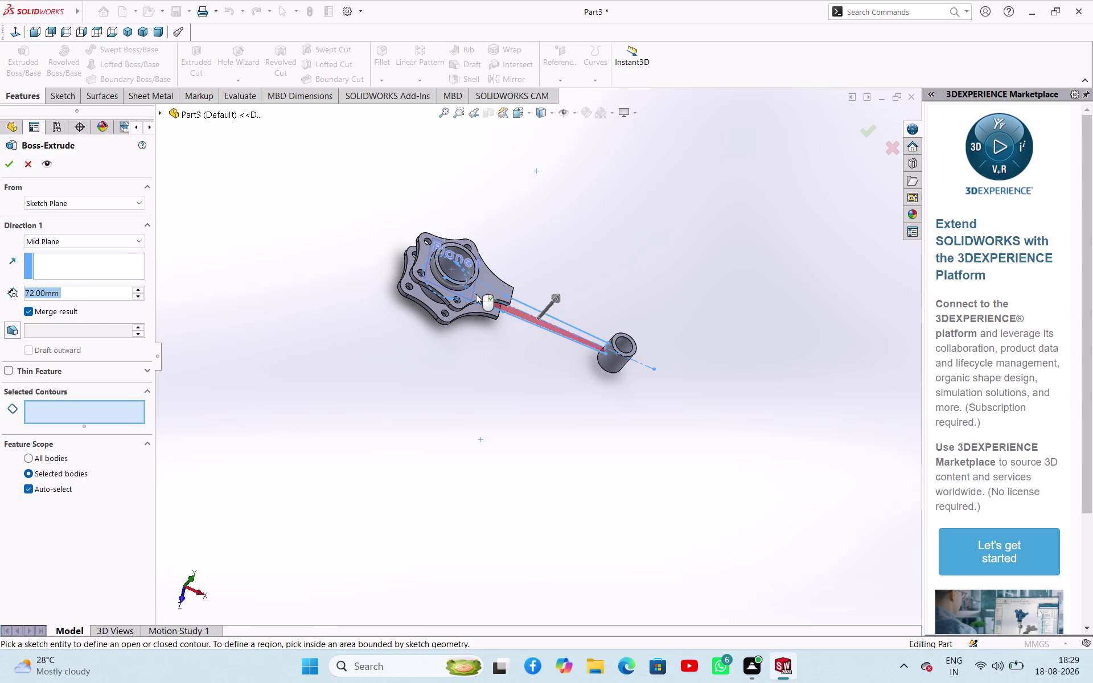
scroll(down, 3)
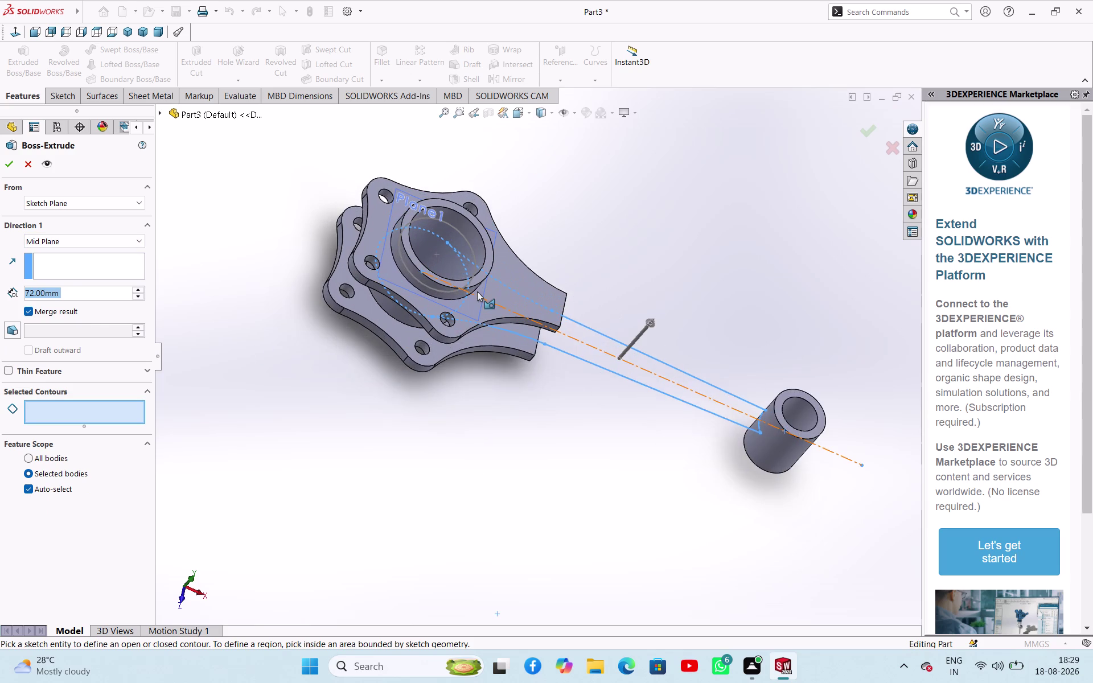
click(557, 338)
middle_drag(530, 407, 460, 487)
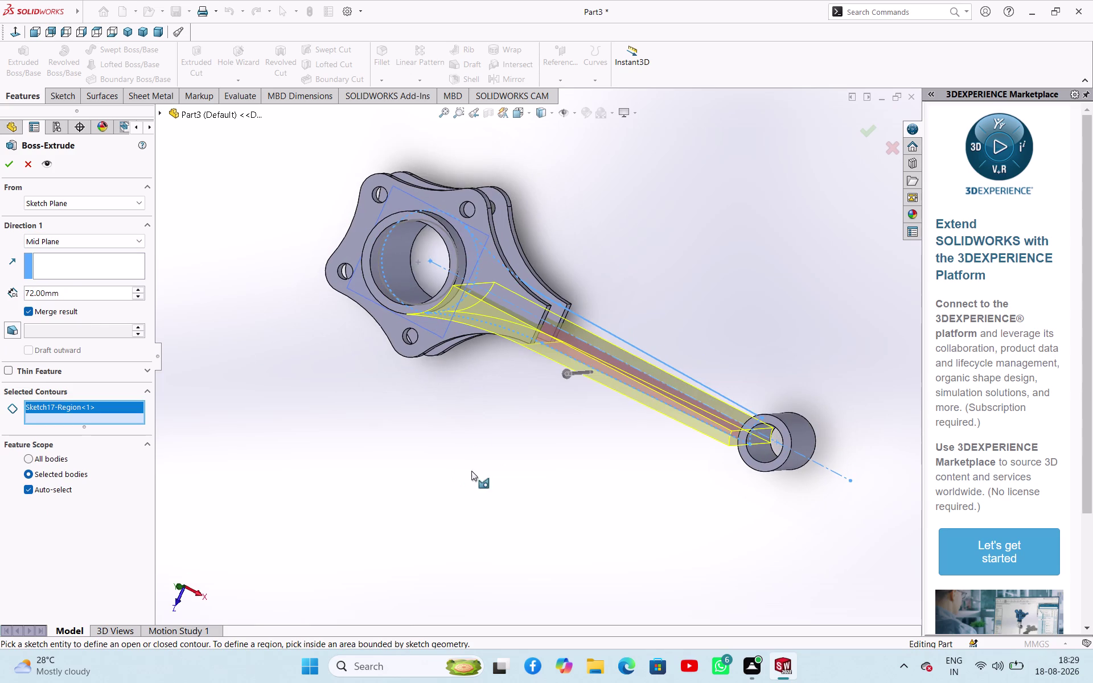
click(591, 335)
middle_drag(455, 411, 523, 210)
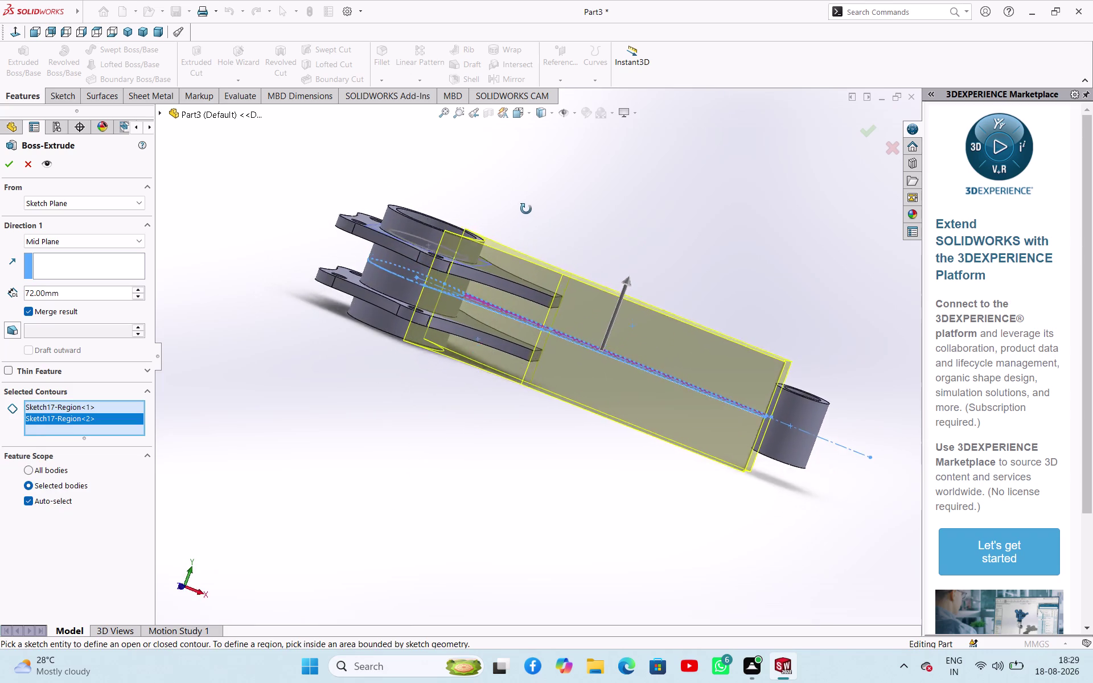
middle_drag(524, 211, 511, 278)
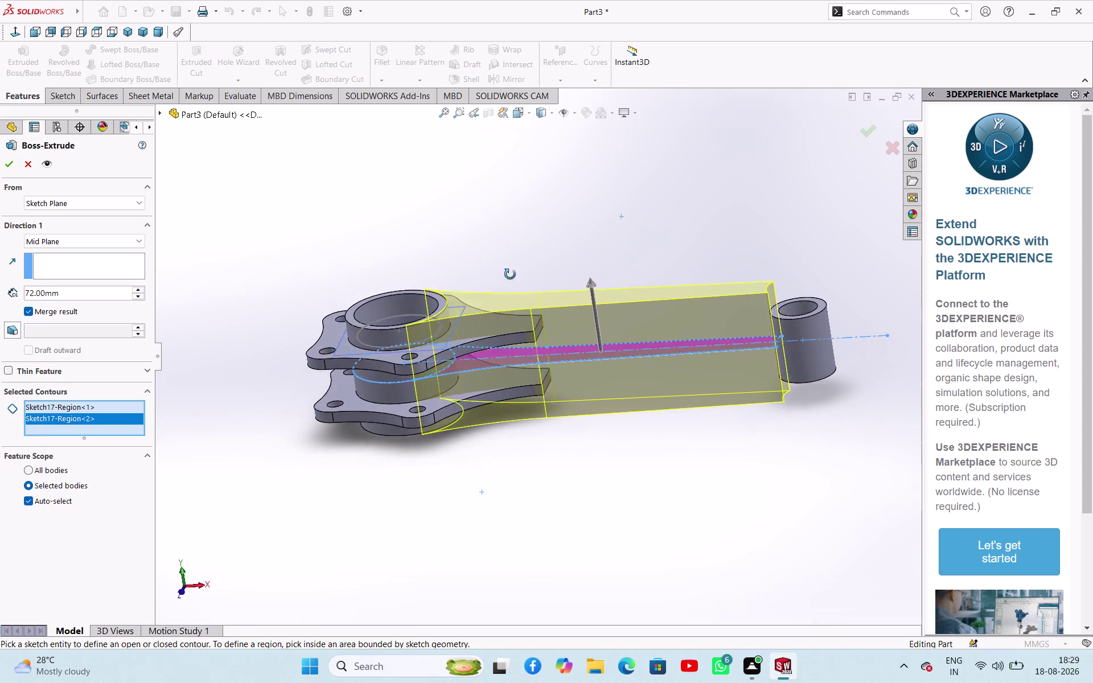
middle_drag(510, 278, 542, 413)
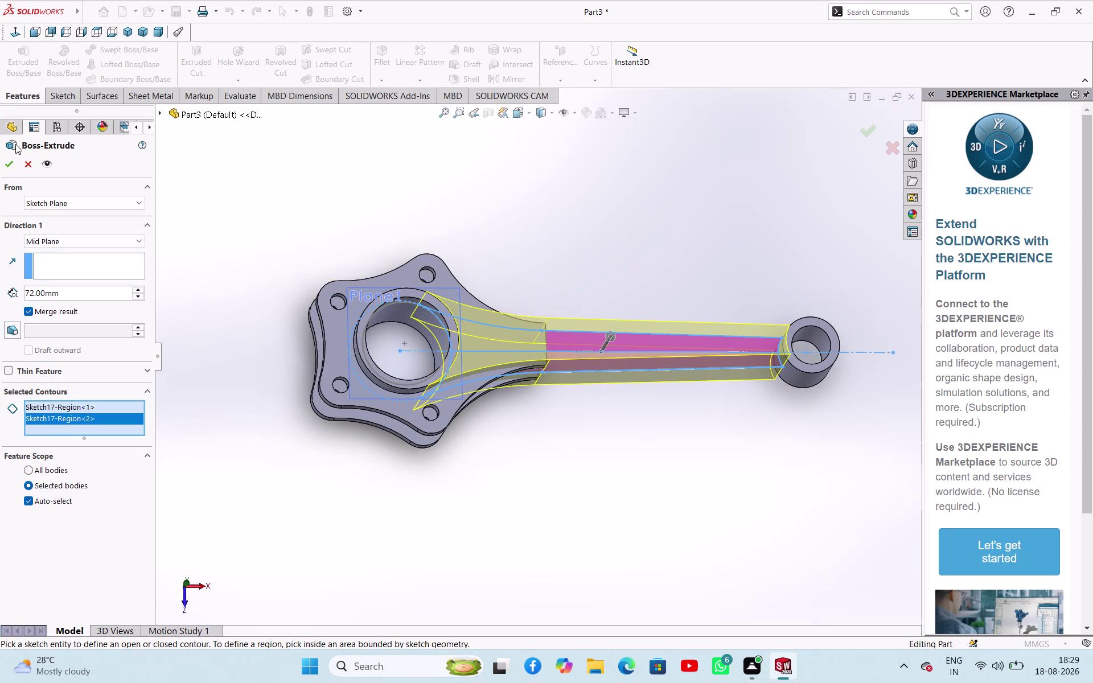
click(29, 168)
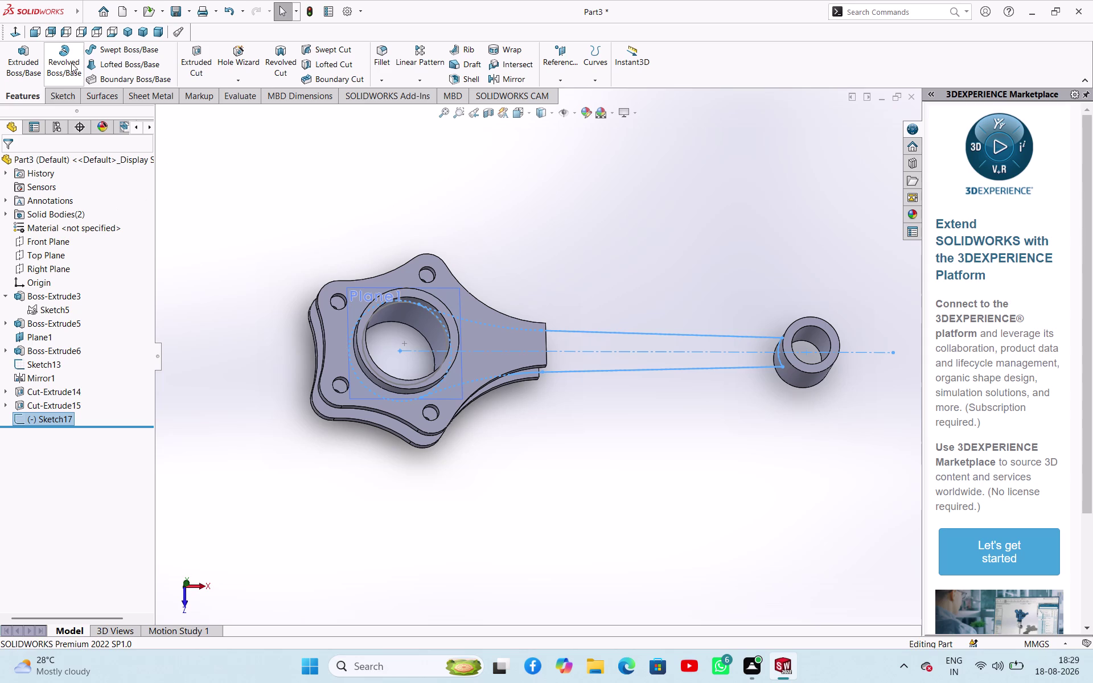
click(52, 418)
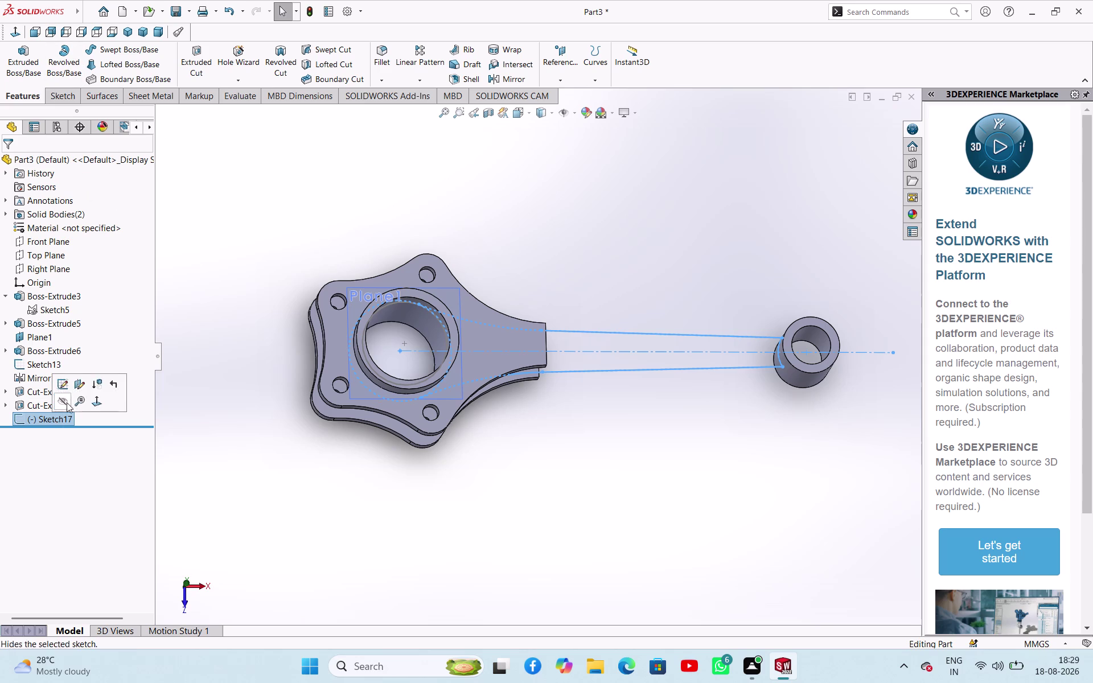
Open Sketch17 for editing and orbit to view the big end at an angle.
click(64, 386)
click(245, 452)
middle_drag(266, 455, 252, 431)
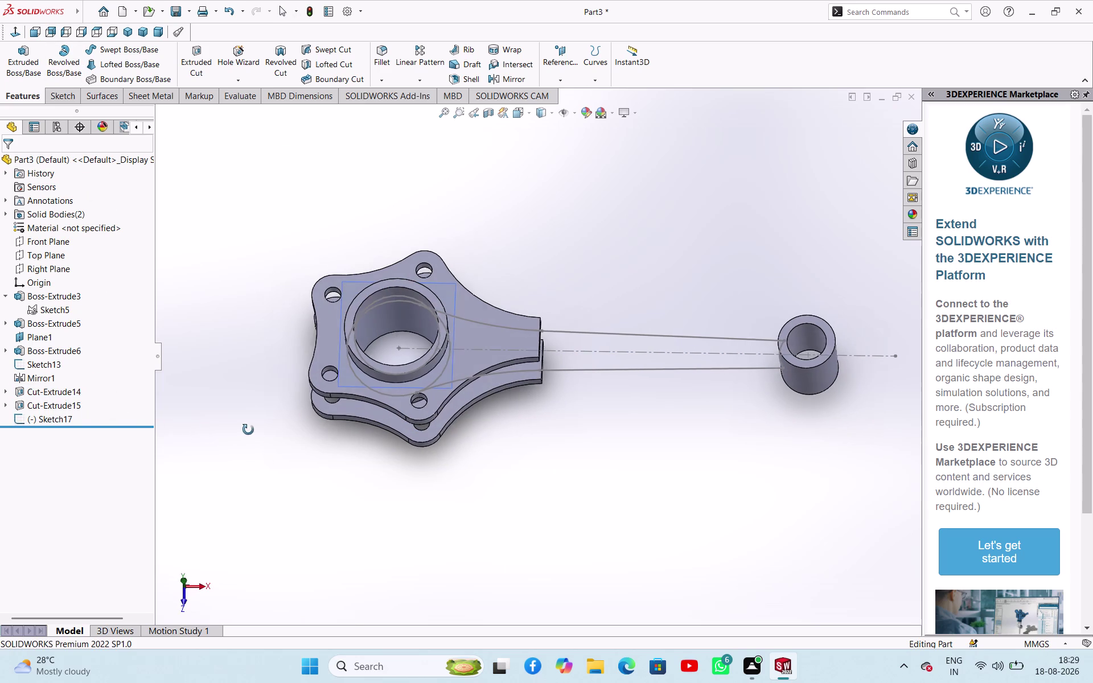
middle_drag(251, 431, 248, 430)
click(53, 419)
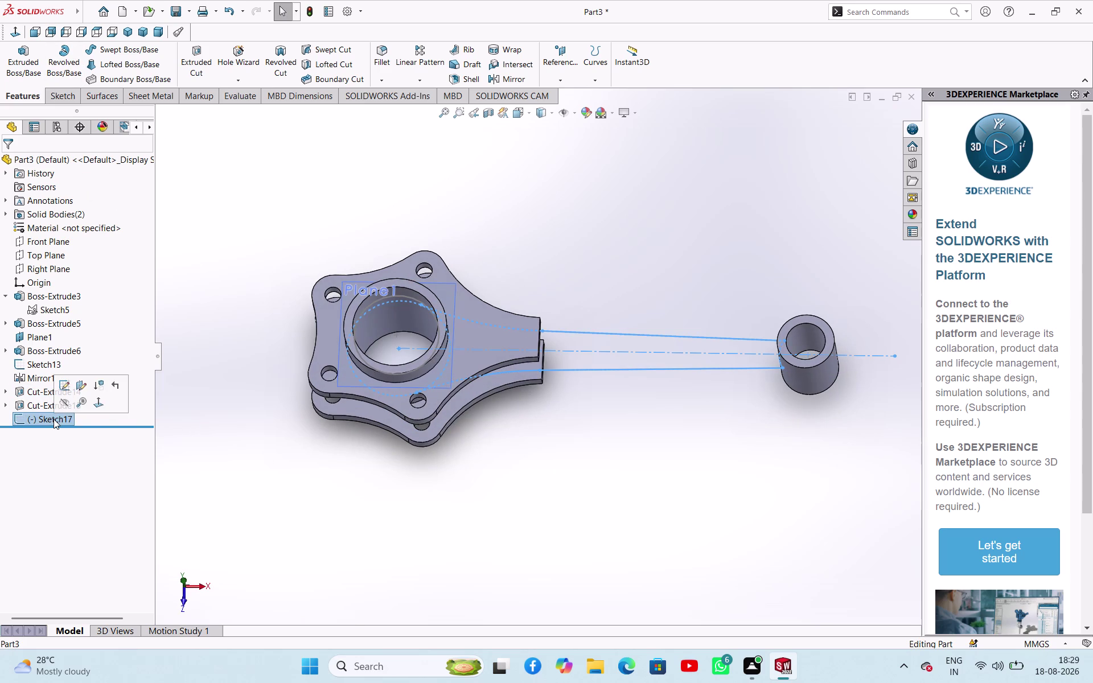
click(62, 384)
click(336, 446)
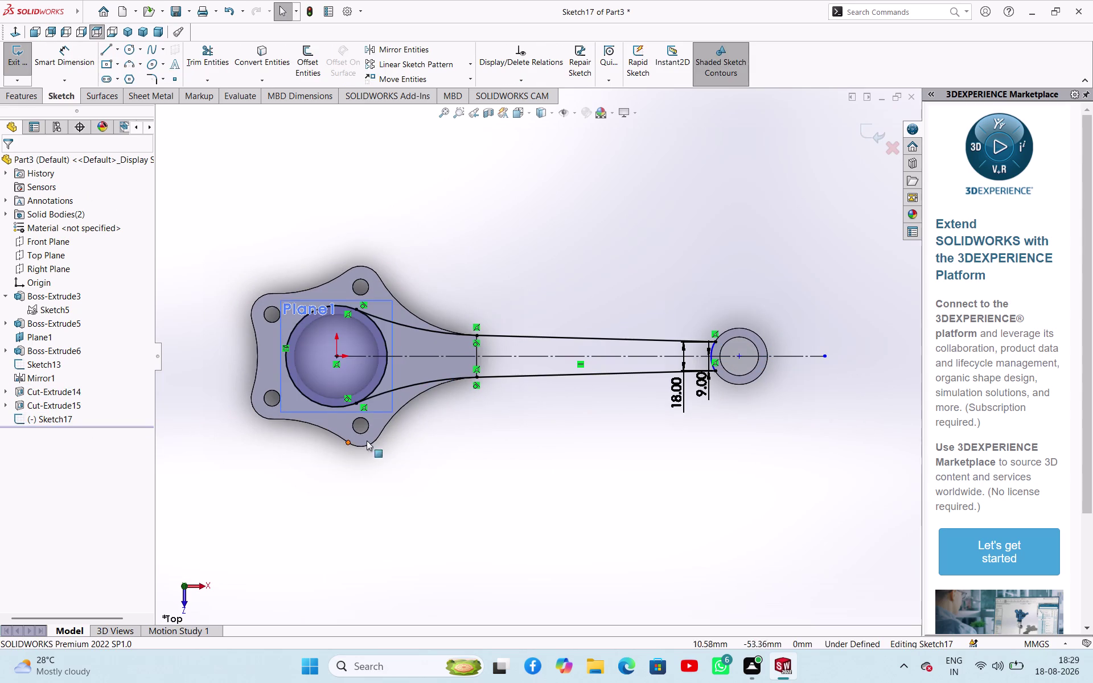
scroll(down, 3)
middle_drag(443, 429, 424, 318)
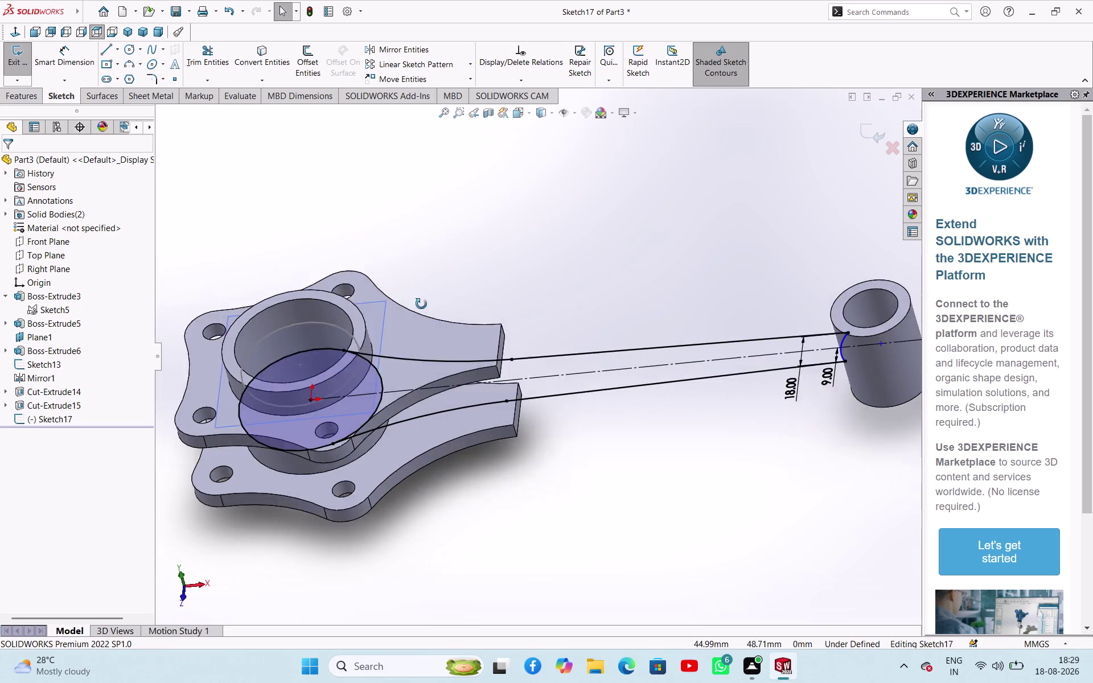
middle_drag(423, 319, 414, 321)
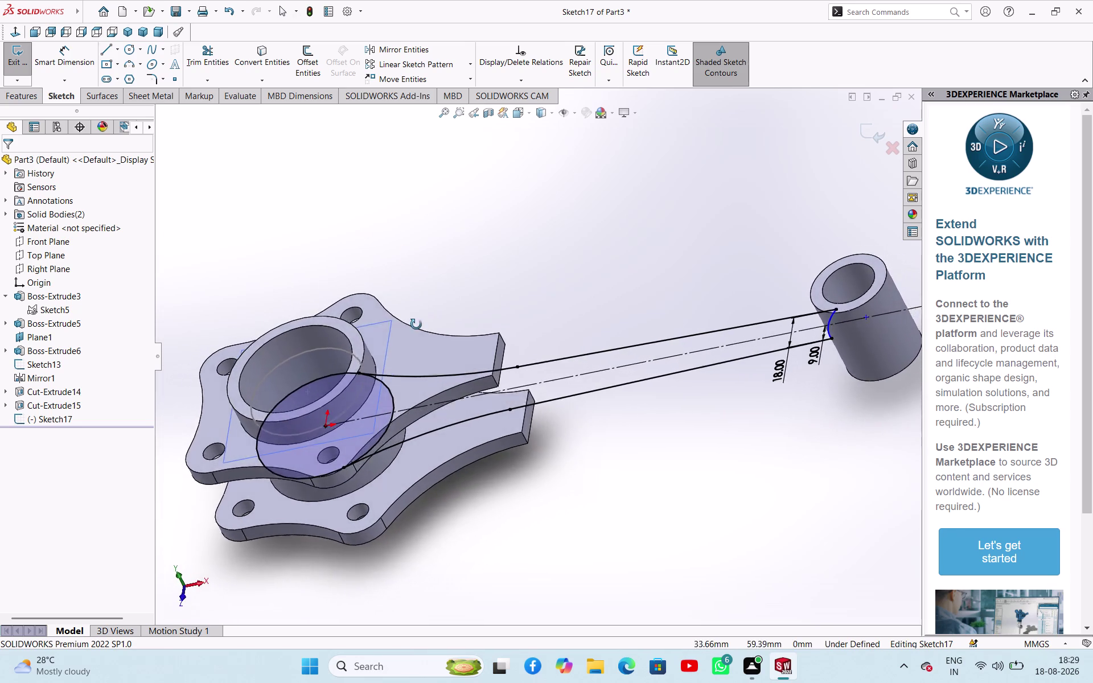
middle_drag(414, 321, 440, 357)
click(303, 192)
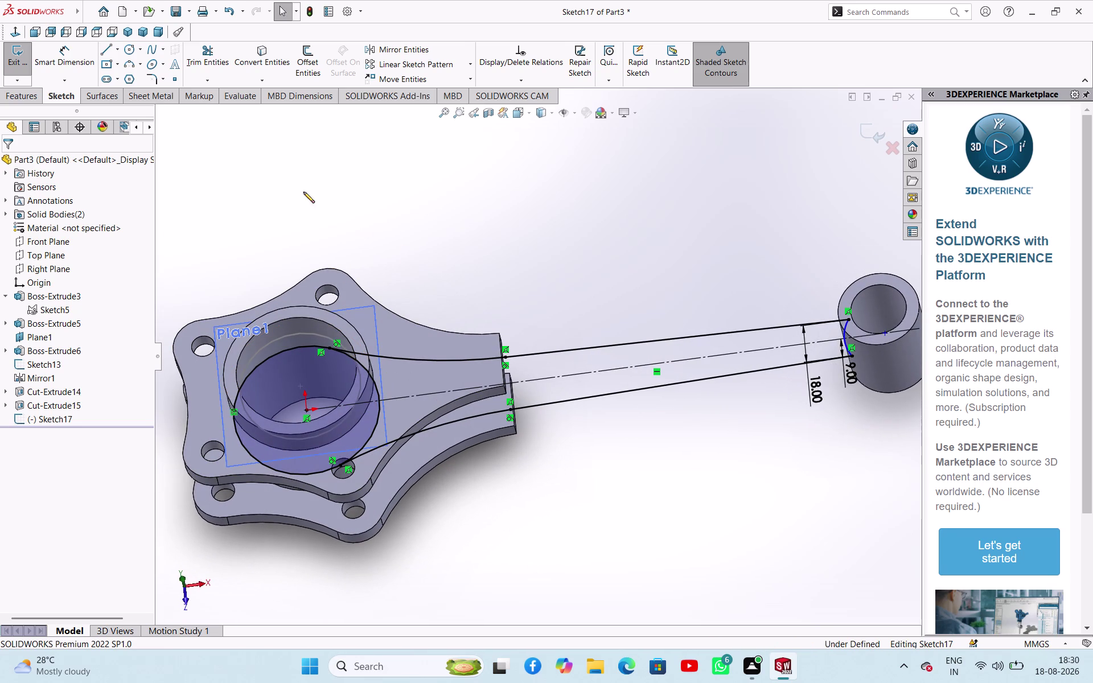
Convert the top star flange face outline into Sketch17 and exit the sketch.
click(250, 56)
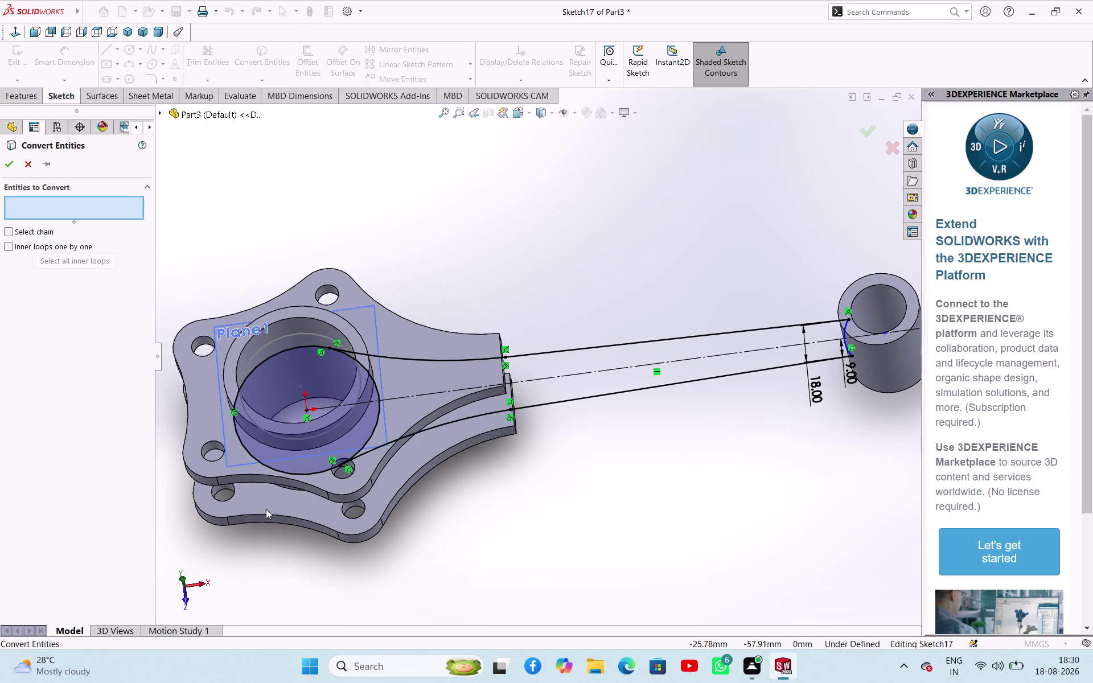
click(275, 475)
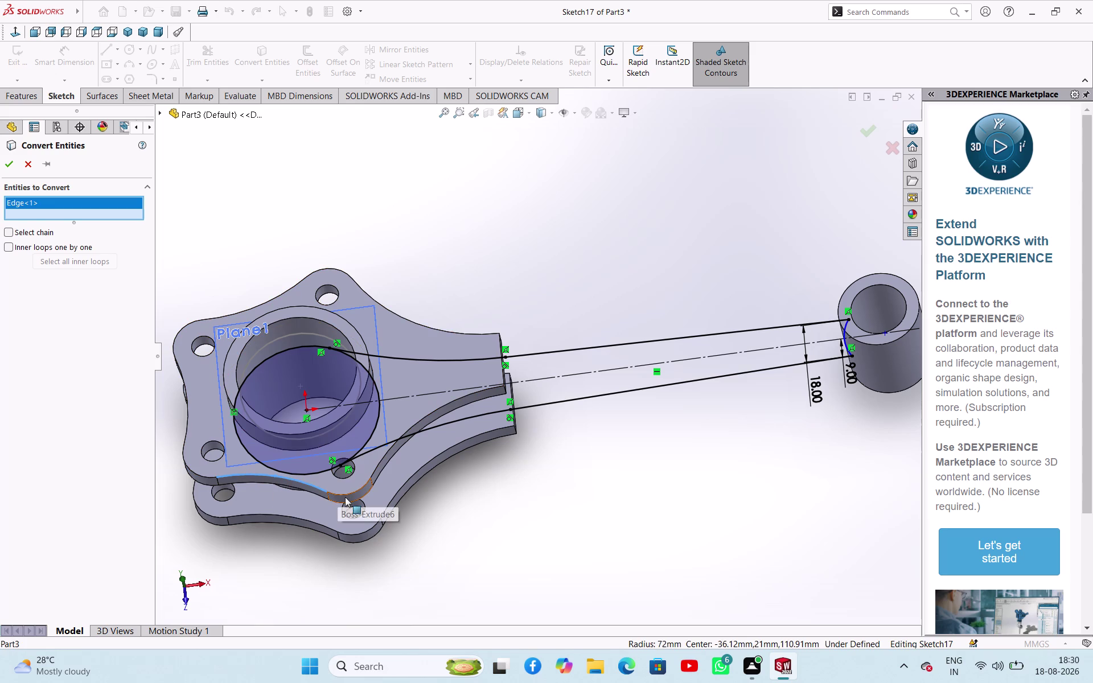
click(344, 493)
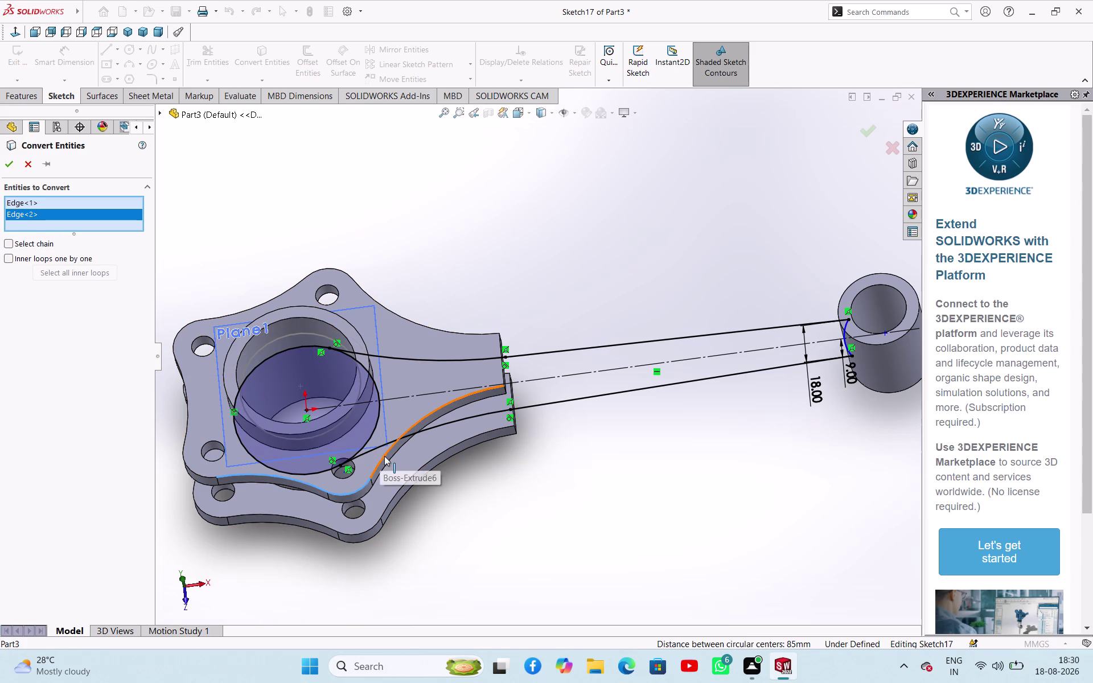
click(384, 456)
click(468, 335)
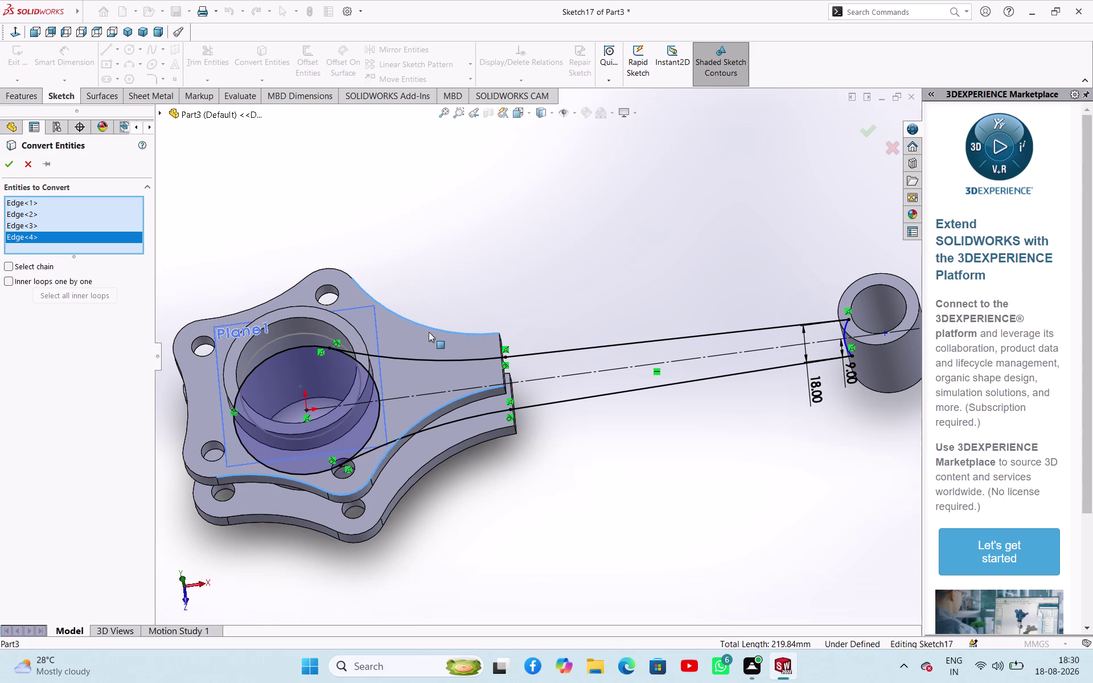
click(291, 288)
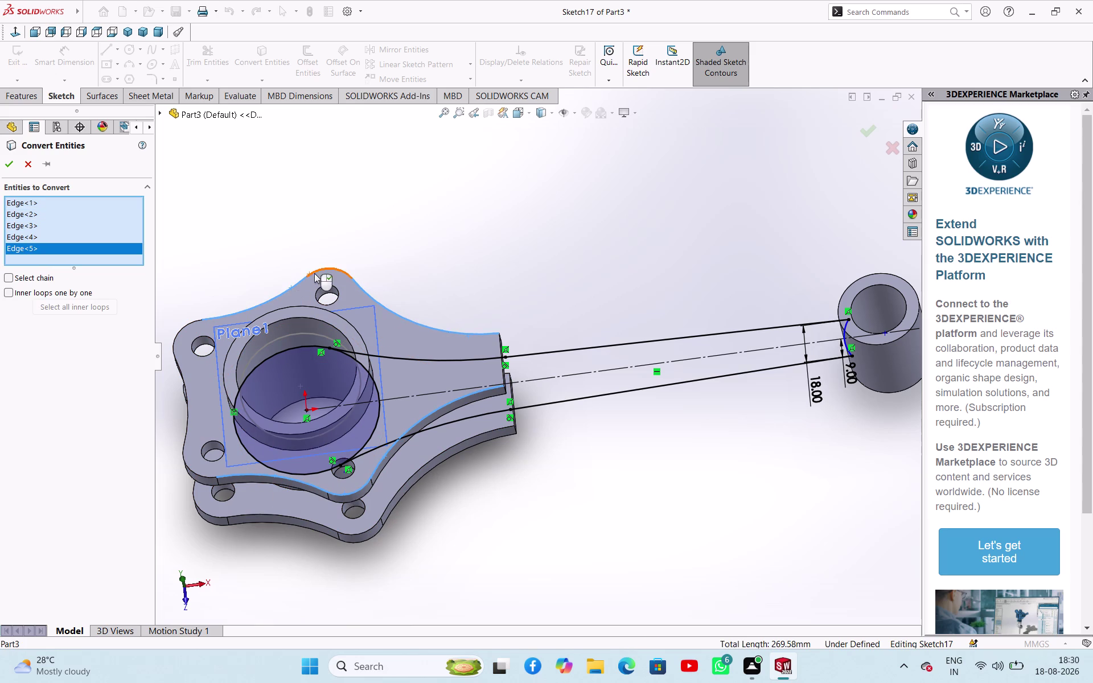
click(322, 272)
click(13, 160)
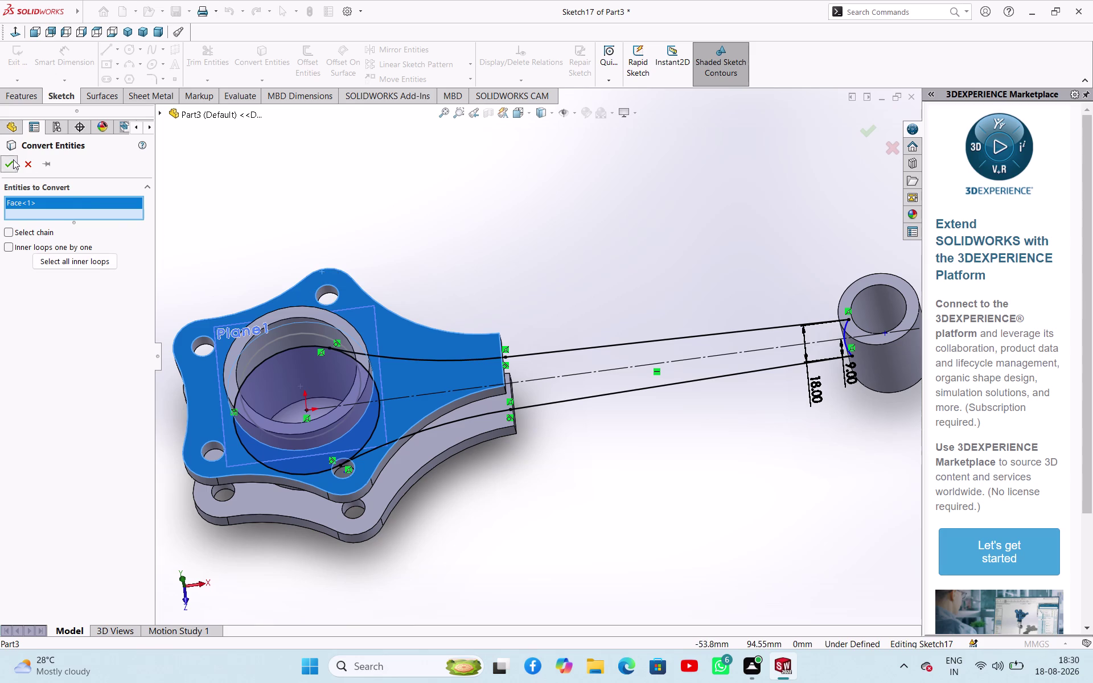
click(298, 199)
middle_click(382, 225)
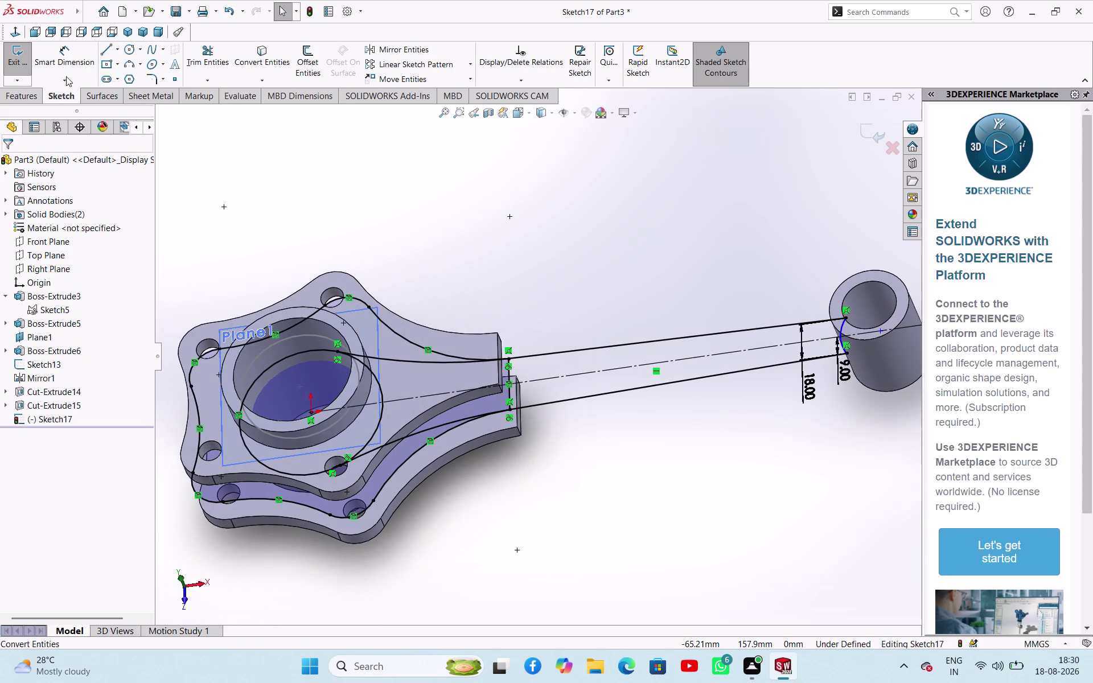
click(9, 56)
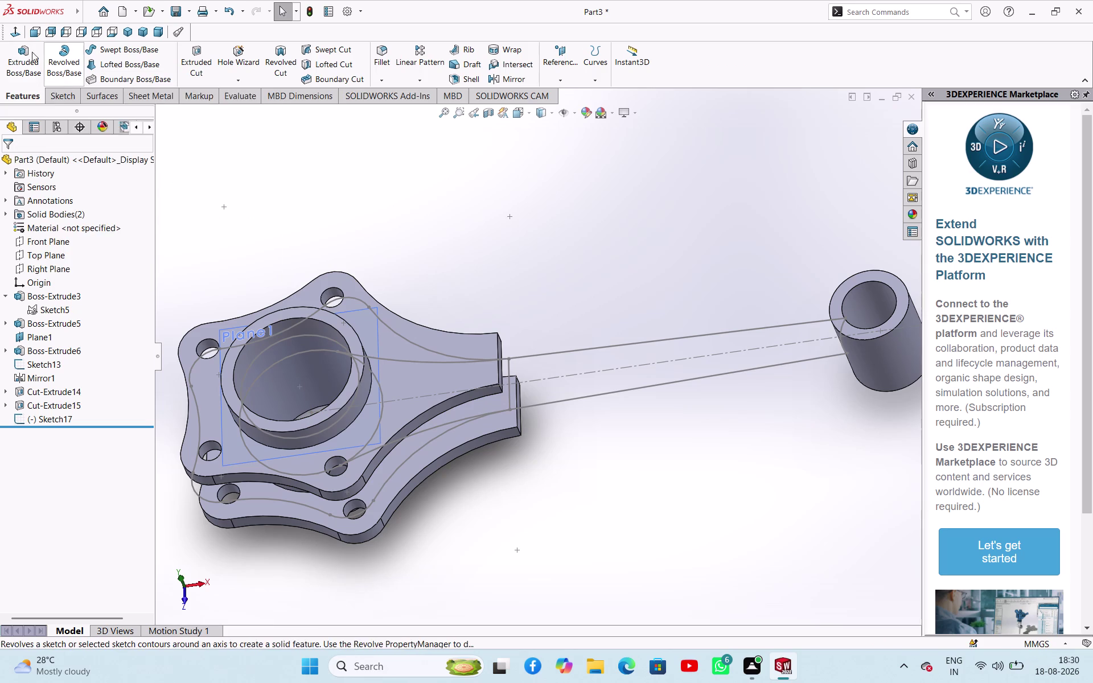
Start a mid-plane boss extrusion of Sketch17 and drag the depth preview.
click(28, 51)
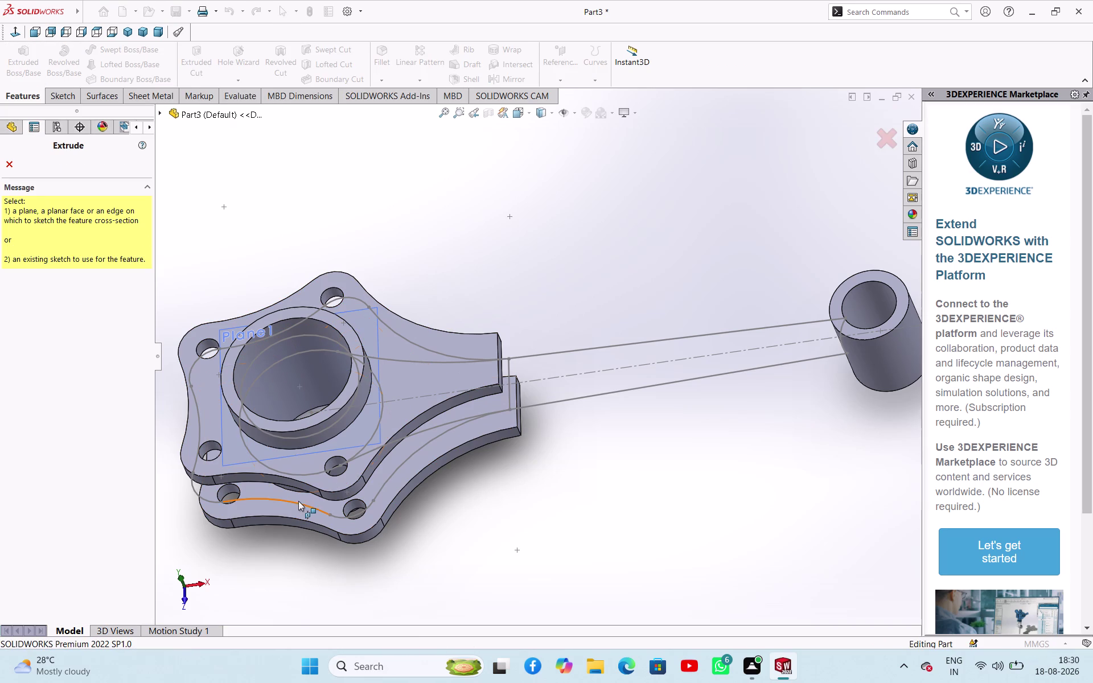
click(299, 505)
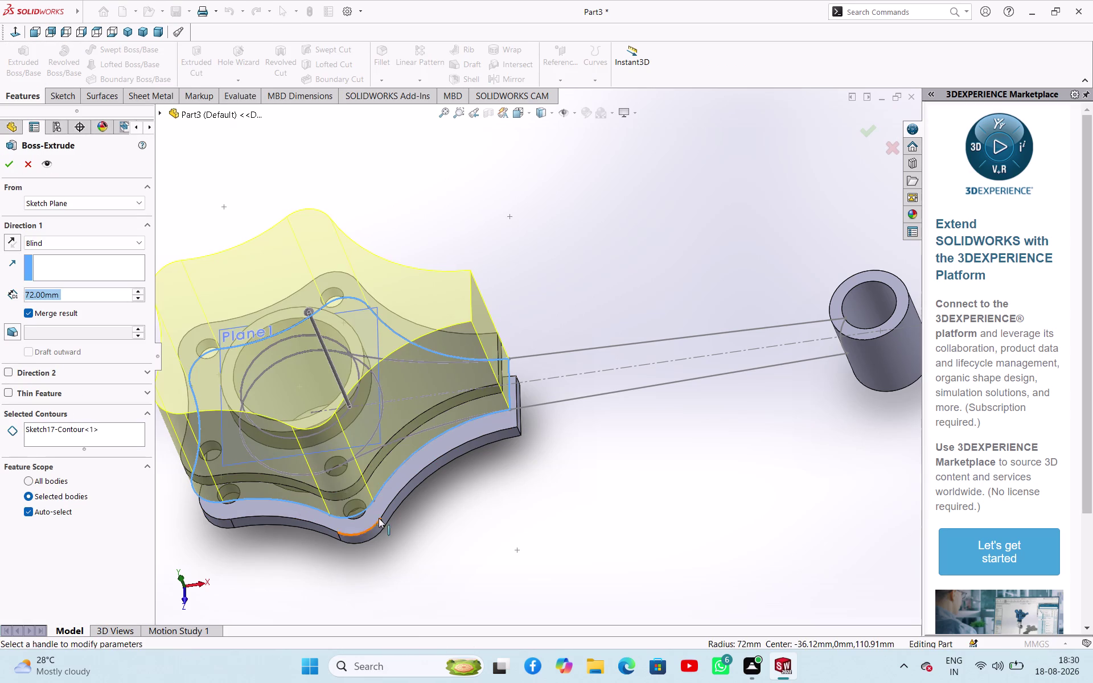
click(36, 244)
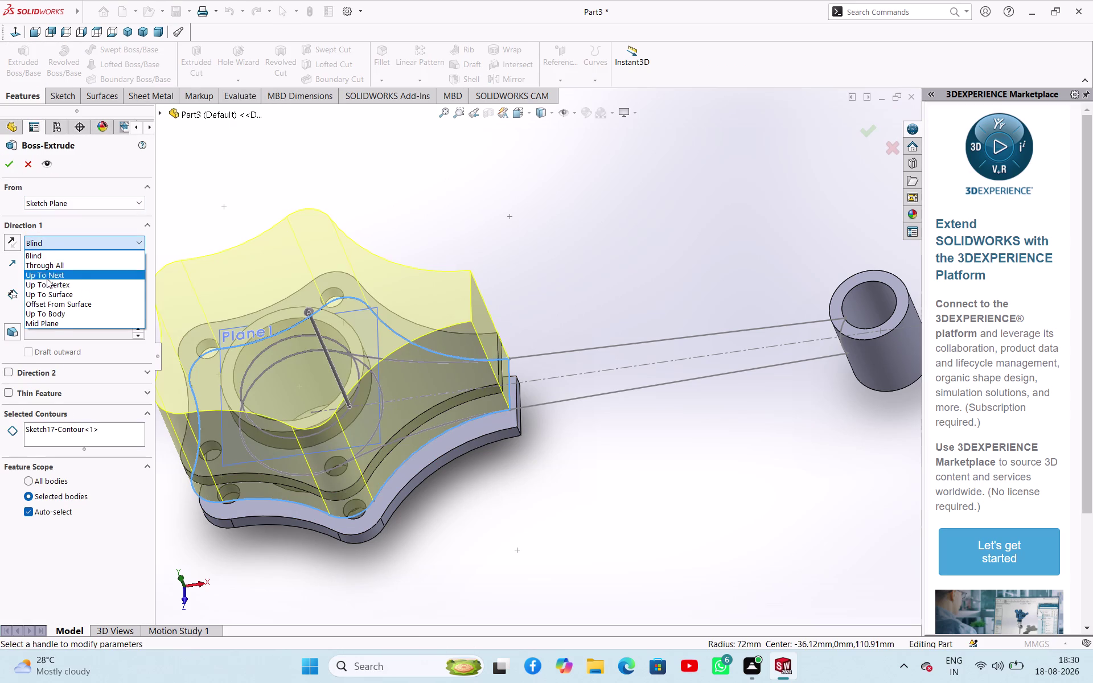
click(53, 325)
middle_drag(281, 450, 271, 324)
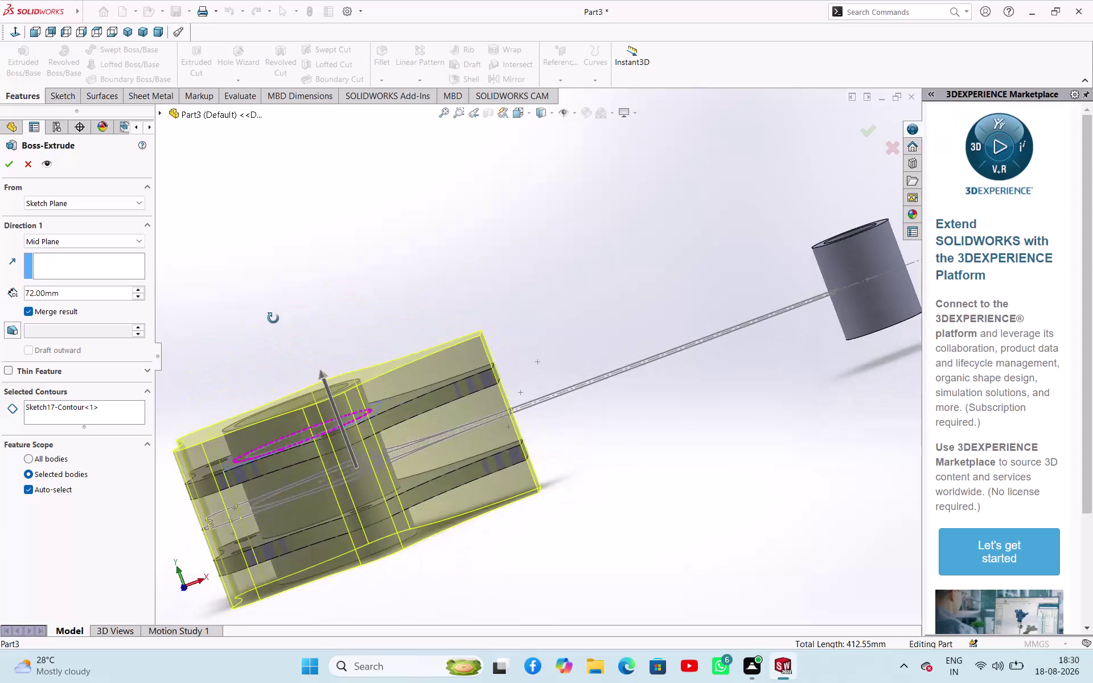
middle_drag(271, 324, 280, 336)
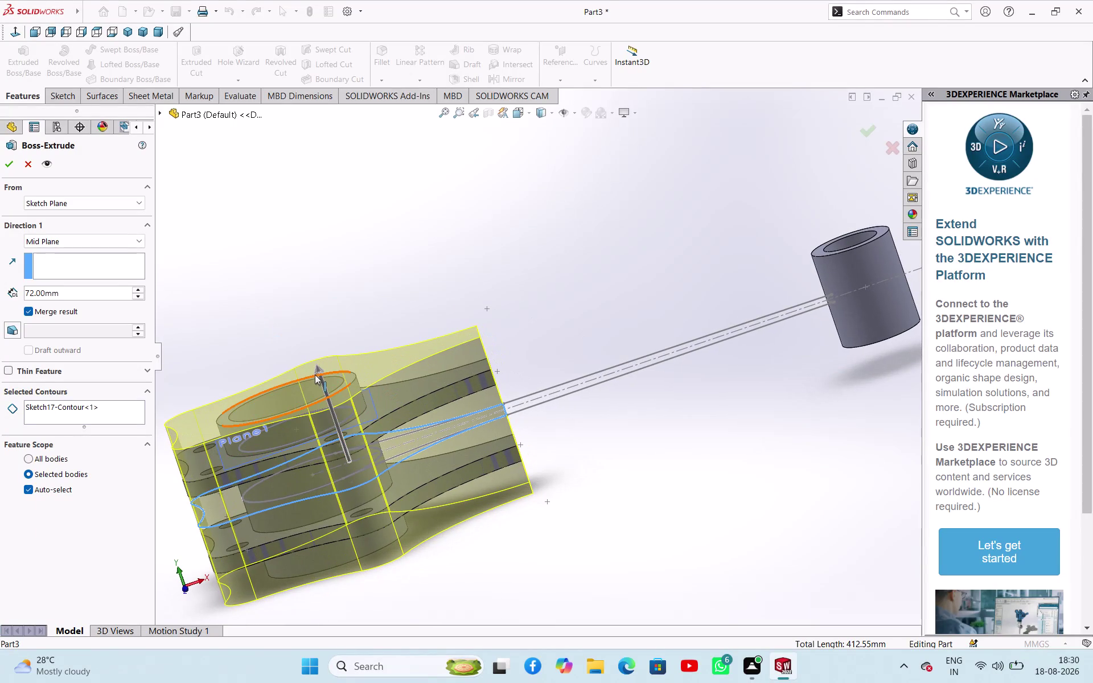
drag(315, 370, 336, 453)
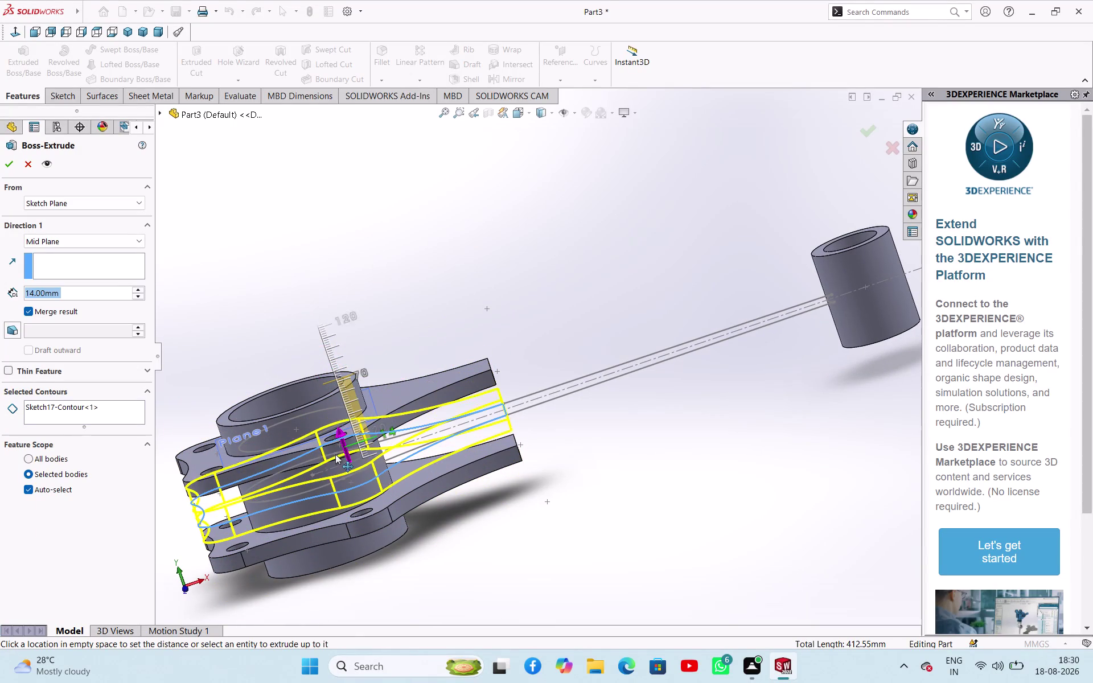
drag(336, 454, 336, 455)
scroll(down, 3)
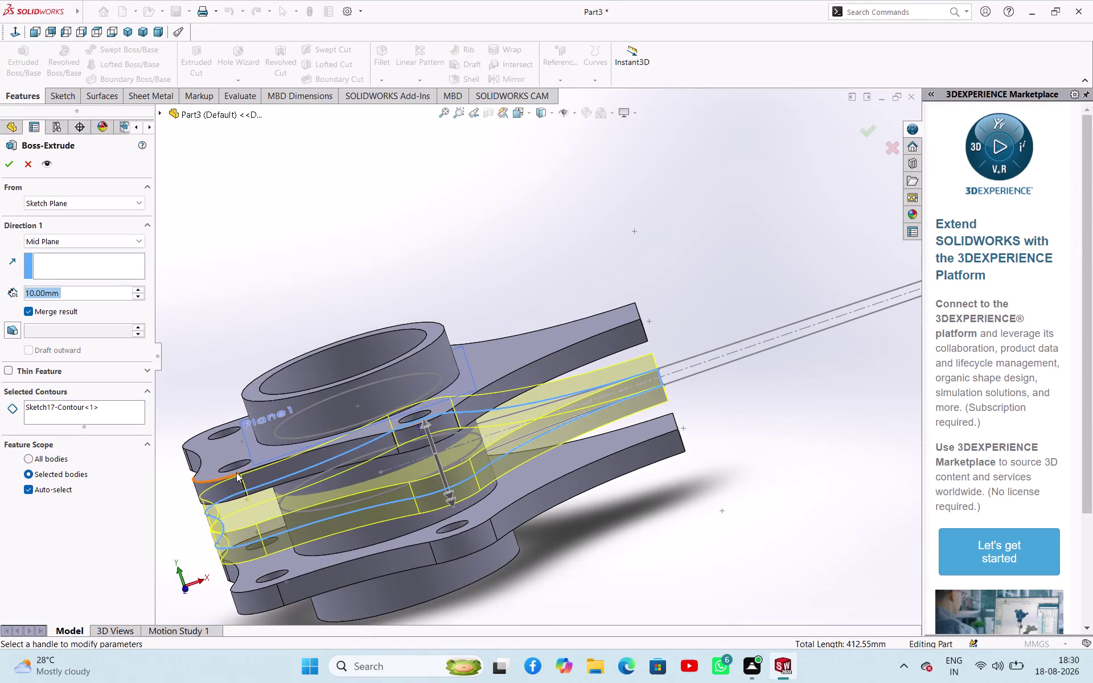
middle_drag(239, 462, 228, 413)
Set 28 mm depth to create Boss-Extrude7, inspect it, then undo it.
double_click(73, 293)
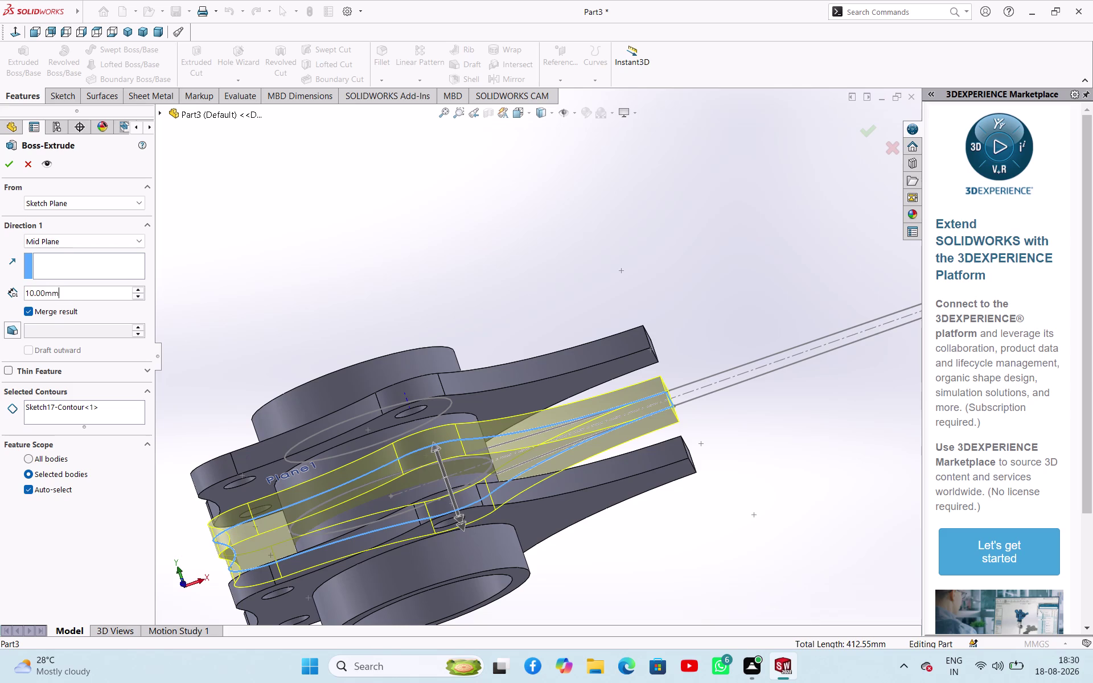
text(28)
key(Return)
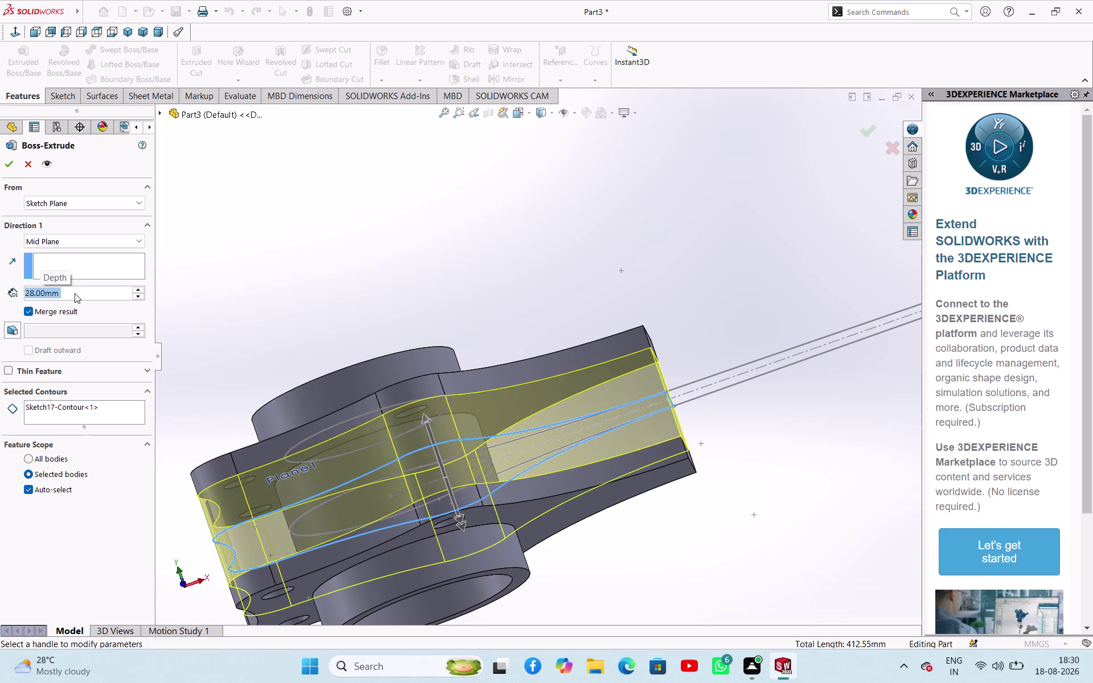
click(9, 162)
click(285, 261)
middle_drag(391, 262, 396, 356)
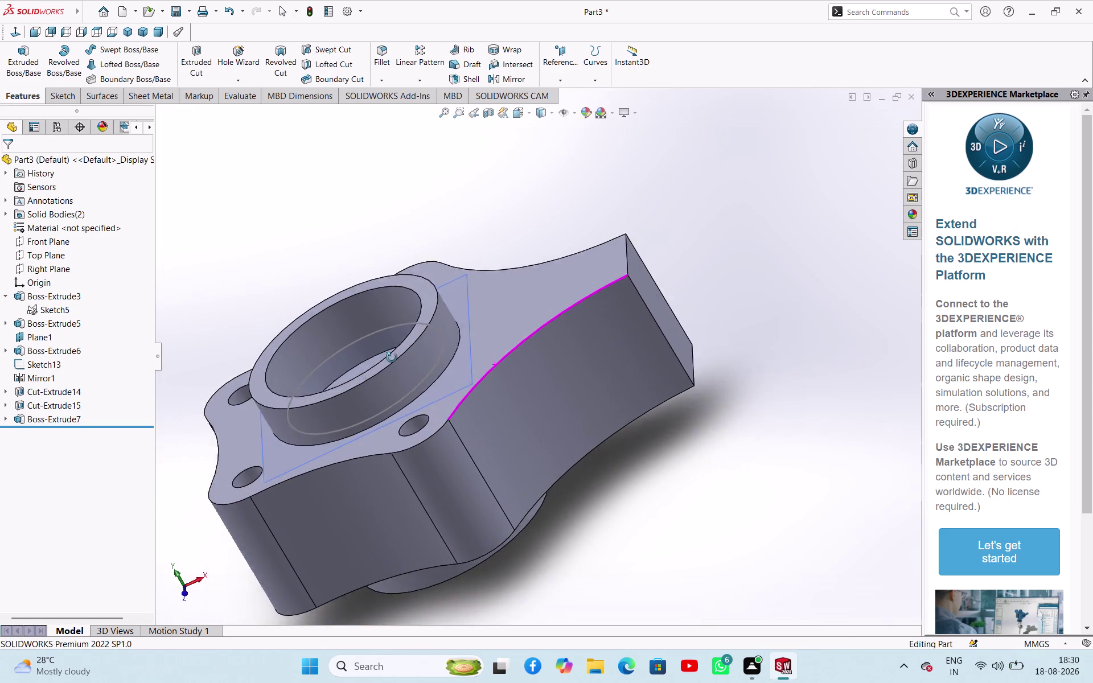
middle_drag(397, 357, 453, 372)
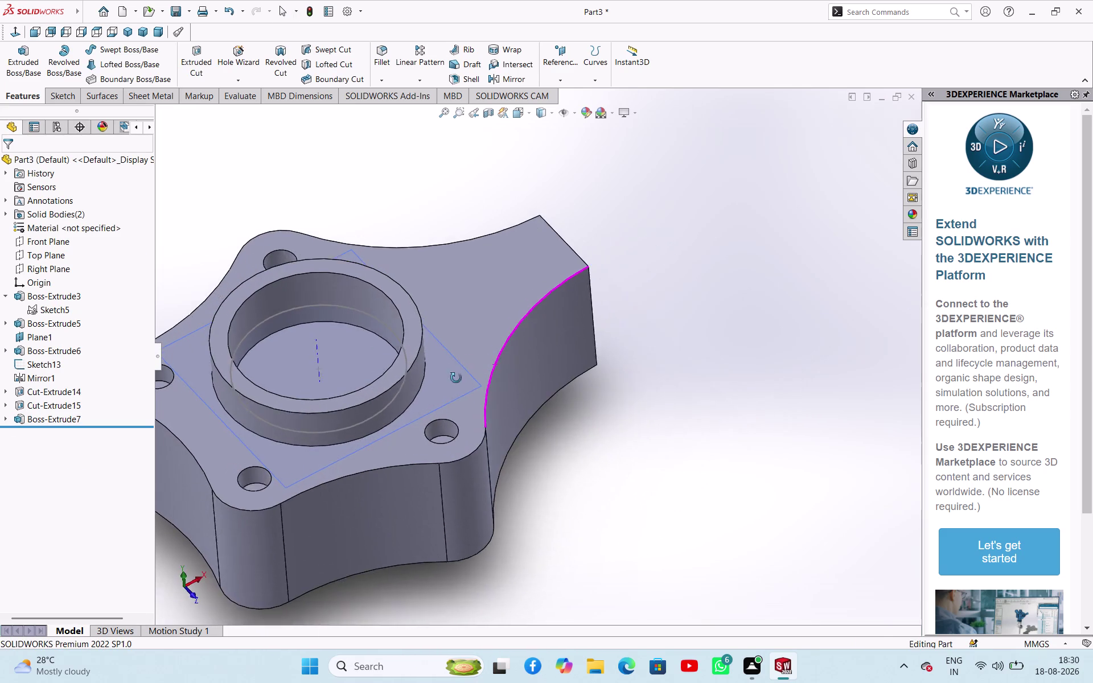
middle_drag(453, 373, 441, 443)
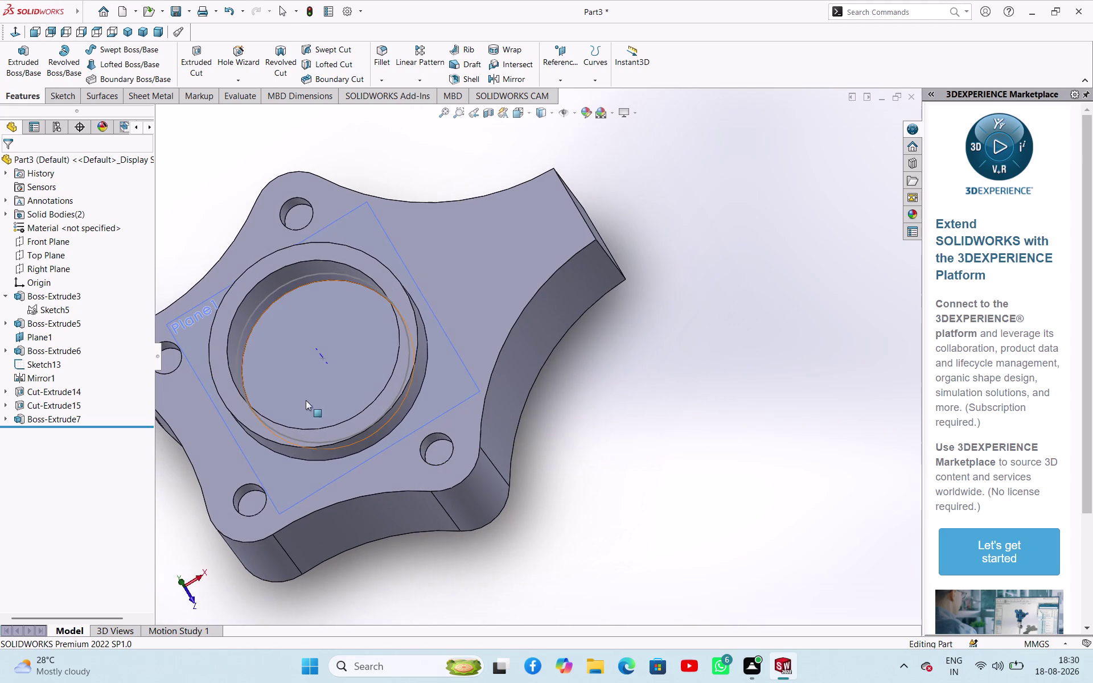
key(ctrl+z)
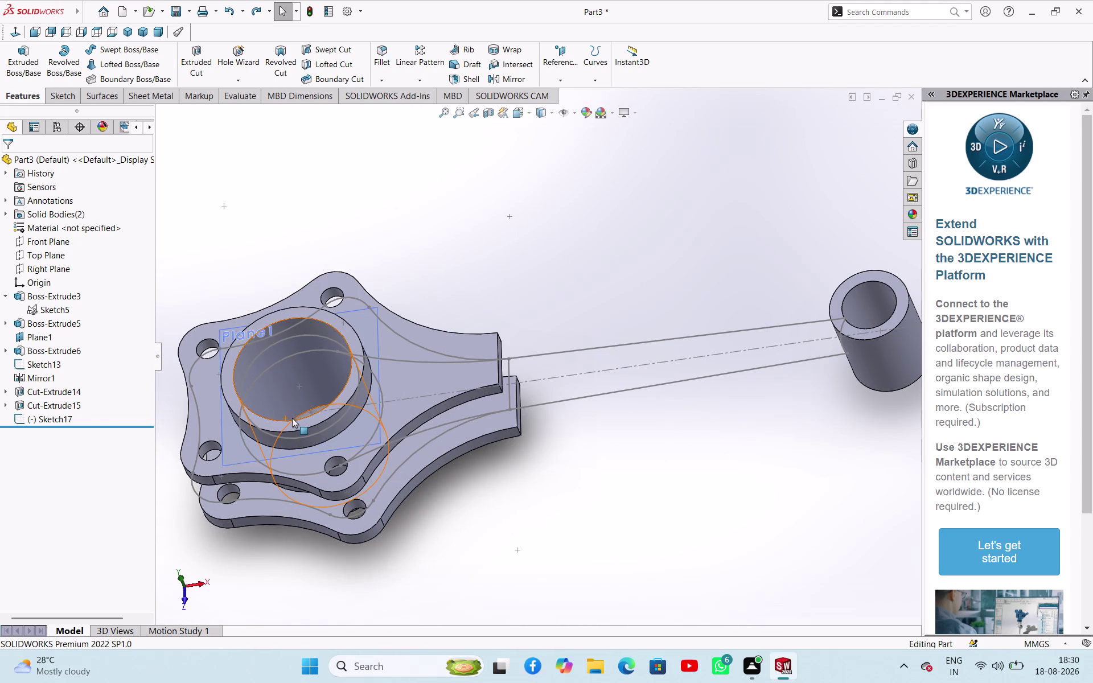
Reopen Sketch17 and confirm the small-end arc radius of 17.5 mm.
key(ctrl+z)
scroll(down, 3)
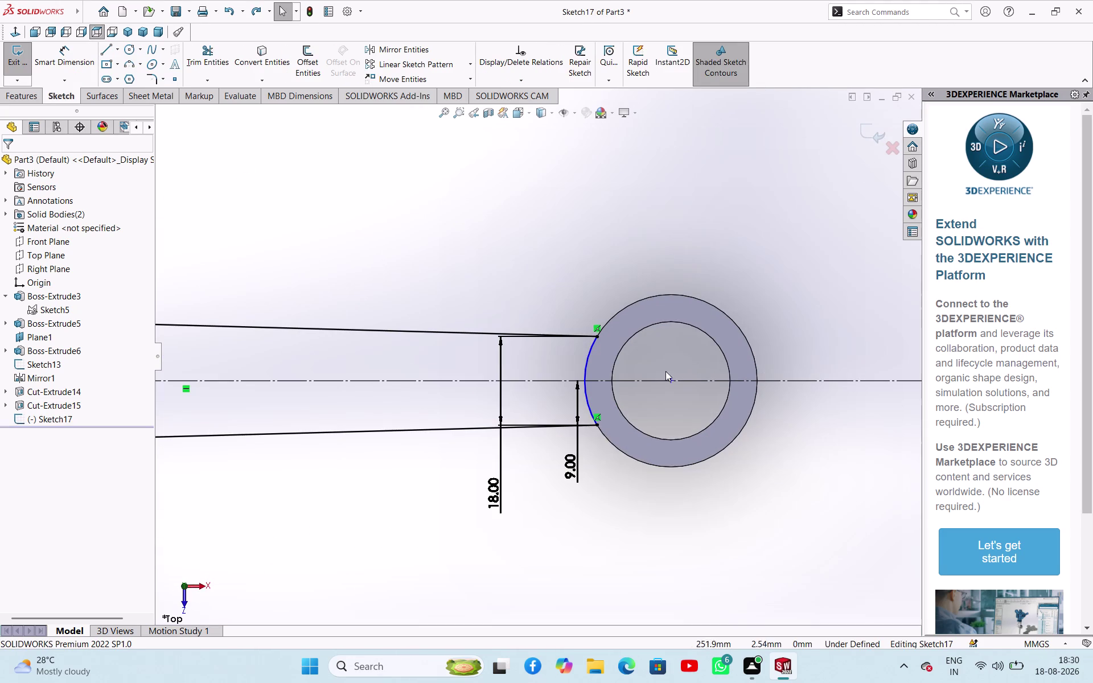
click(587, 356)
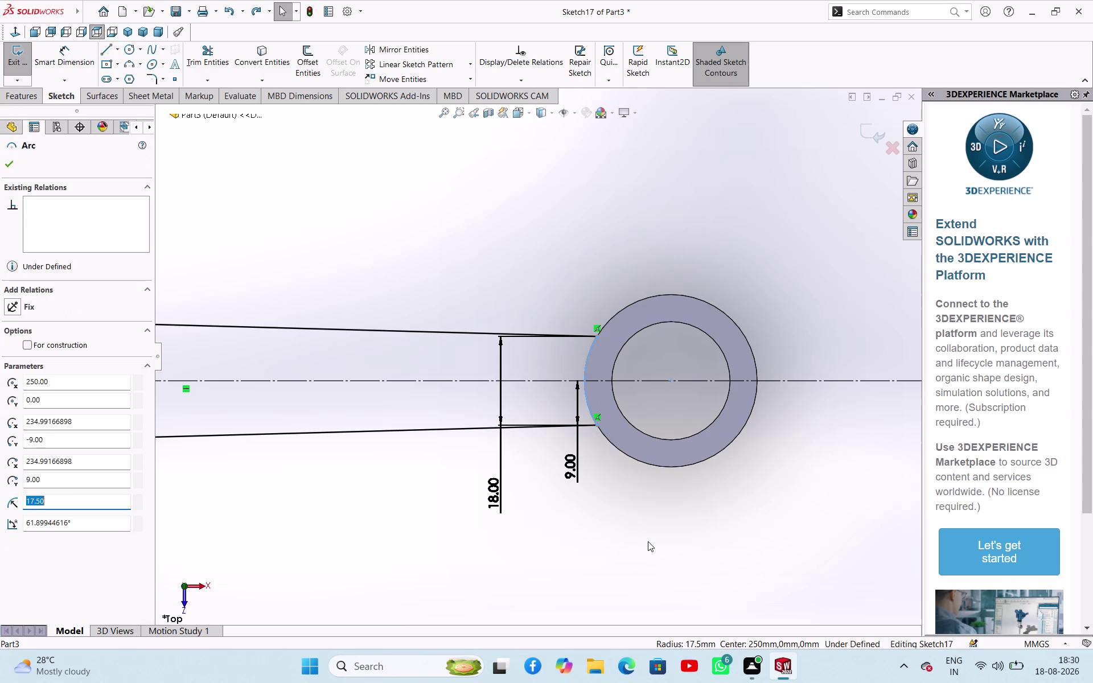
key(Escape)
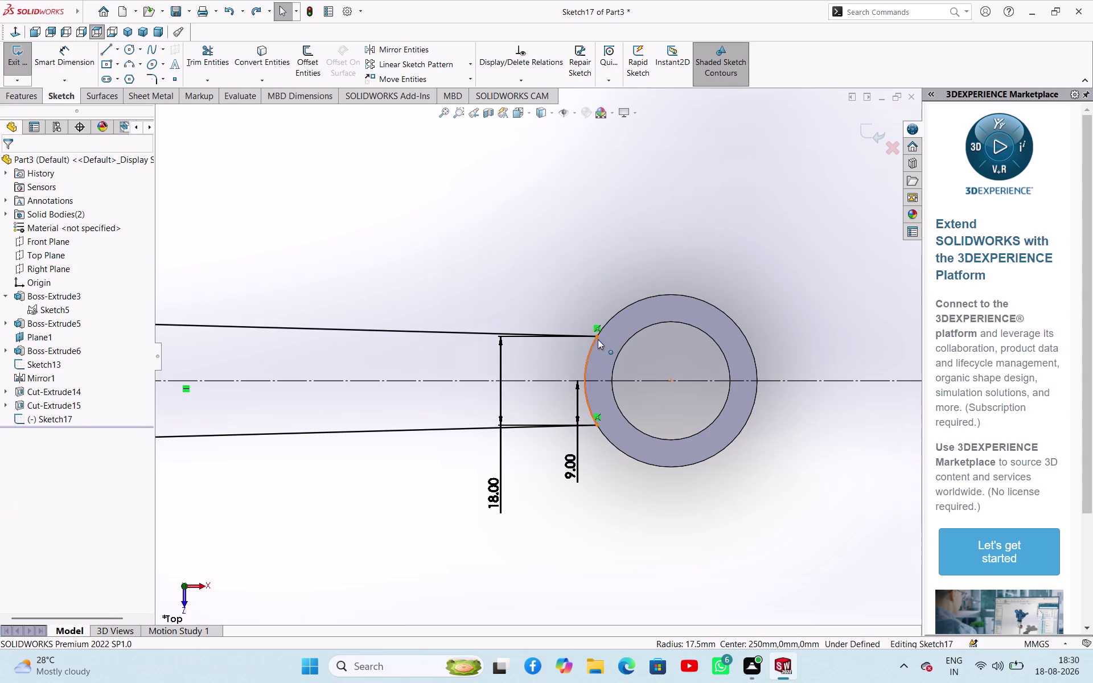
scroll(down, 3)
Select the new arc and zoom in to check its endpoint.
click(466, 377)
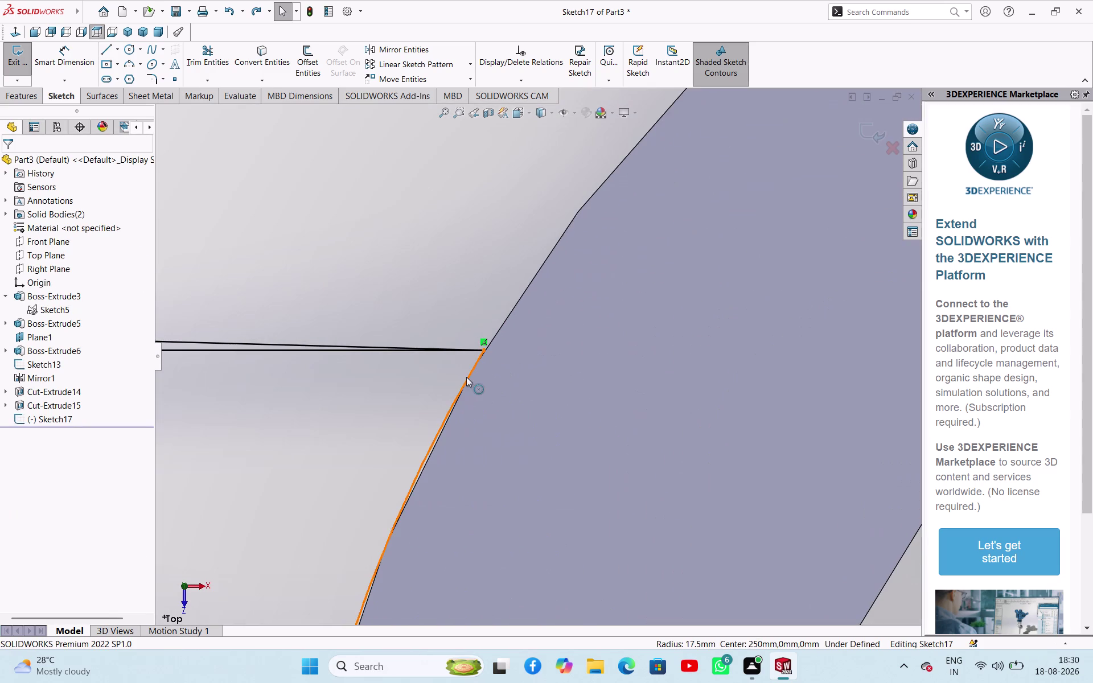
scroll(down, 3)
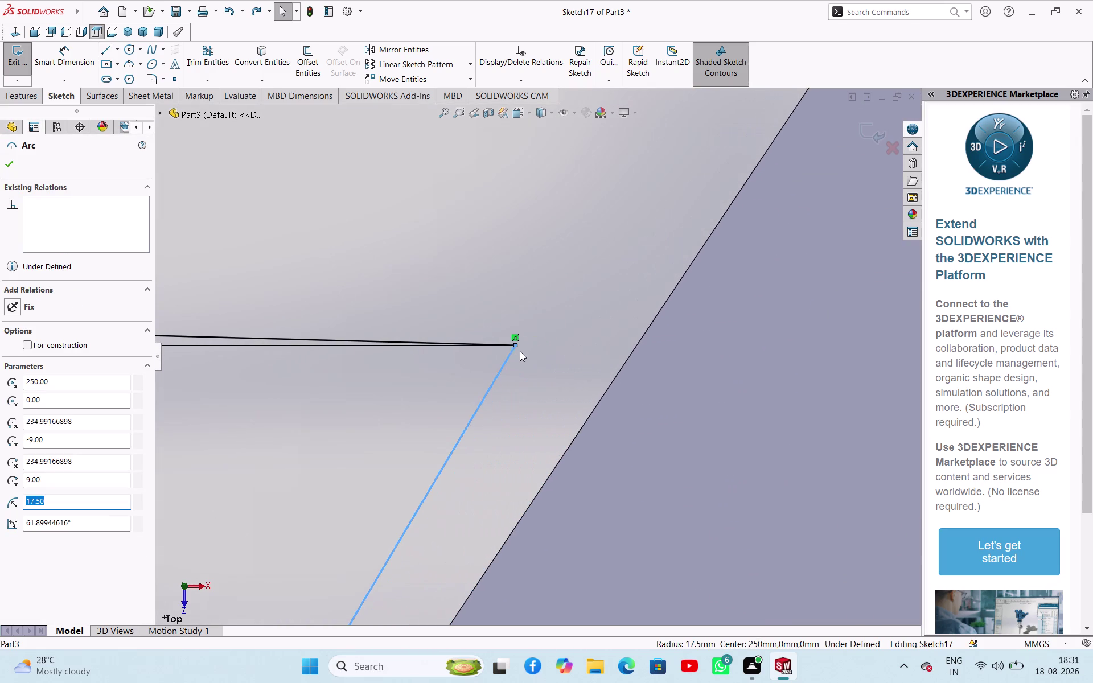
scroll(down, 3)
scroll(down, 3)
scroll(up, 3)
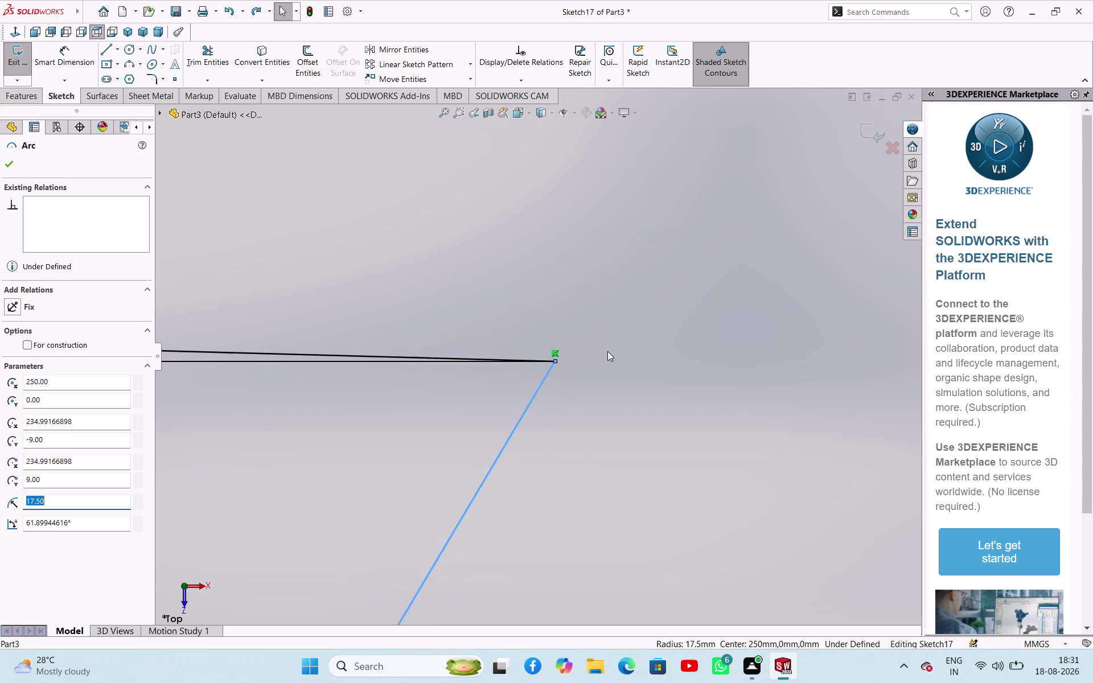
scroll(up, 3)
key(Escape)
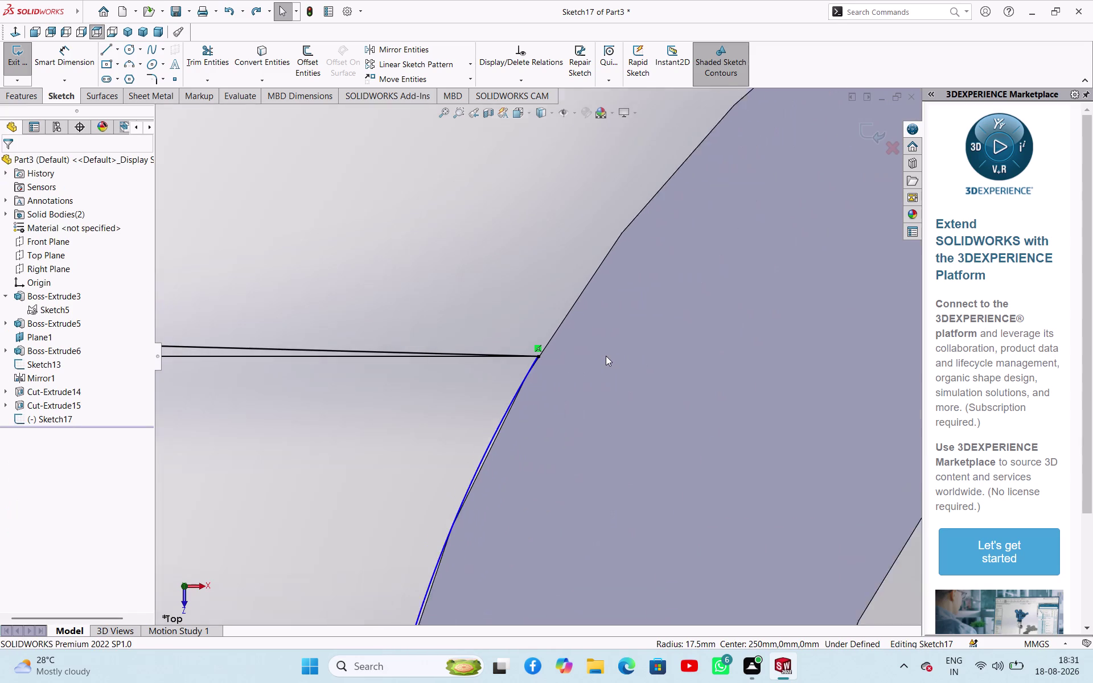
Fit the whole connecting rod in view and exit the arm sketch.
scroll(up, 3)
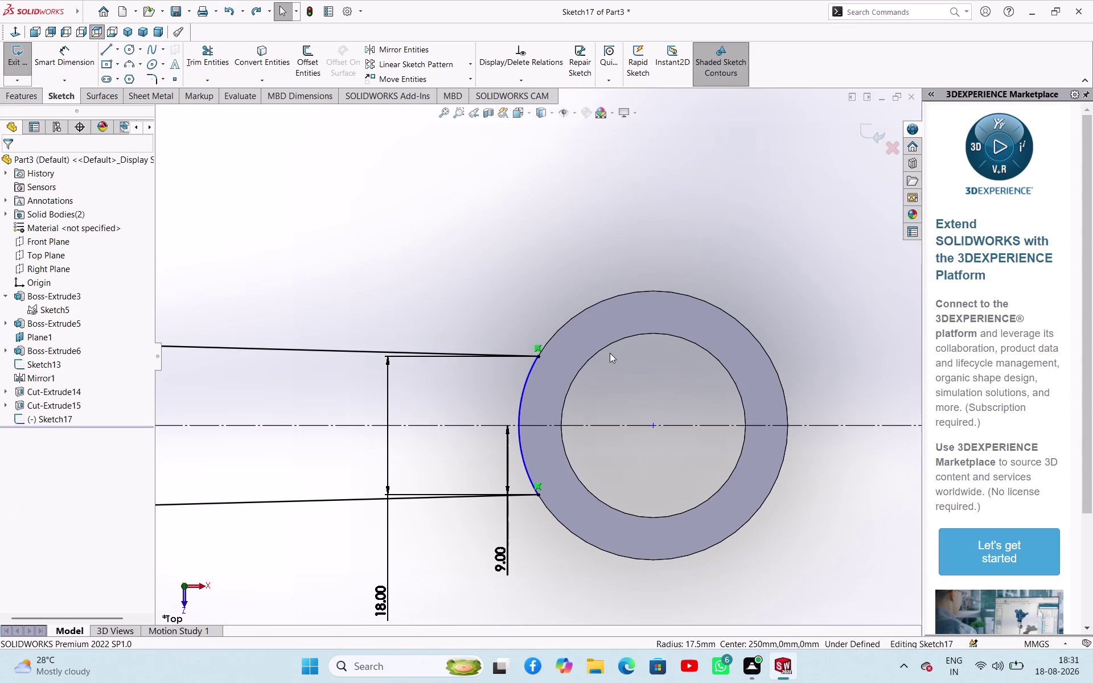
scroll(up, 3)
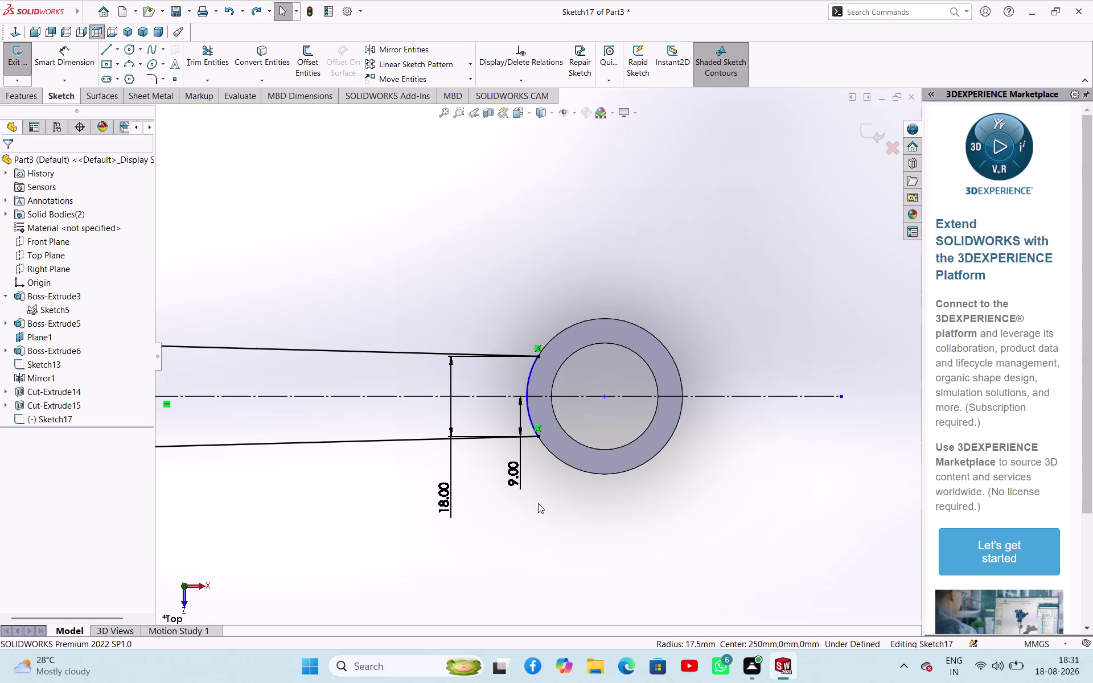
scroll(up, 3)
scroll(up, 3)
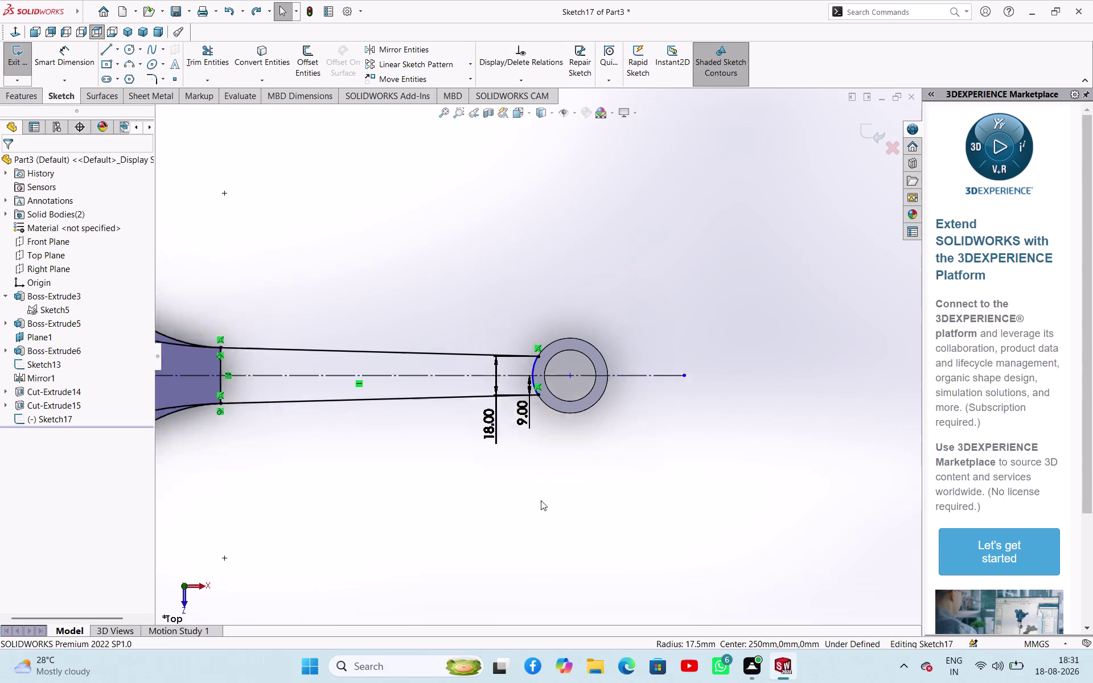
scroll(up, 3)
scroll(down, 3)
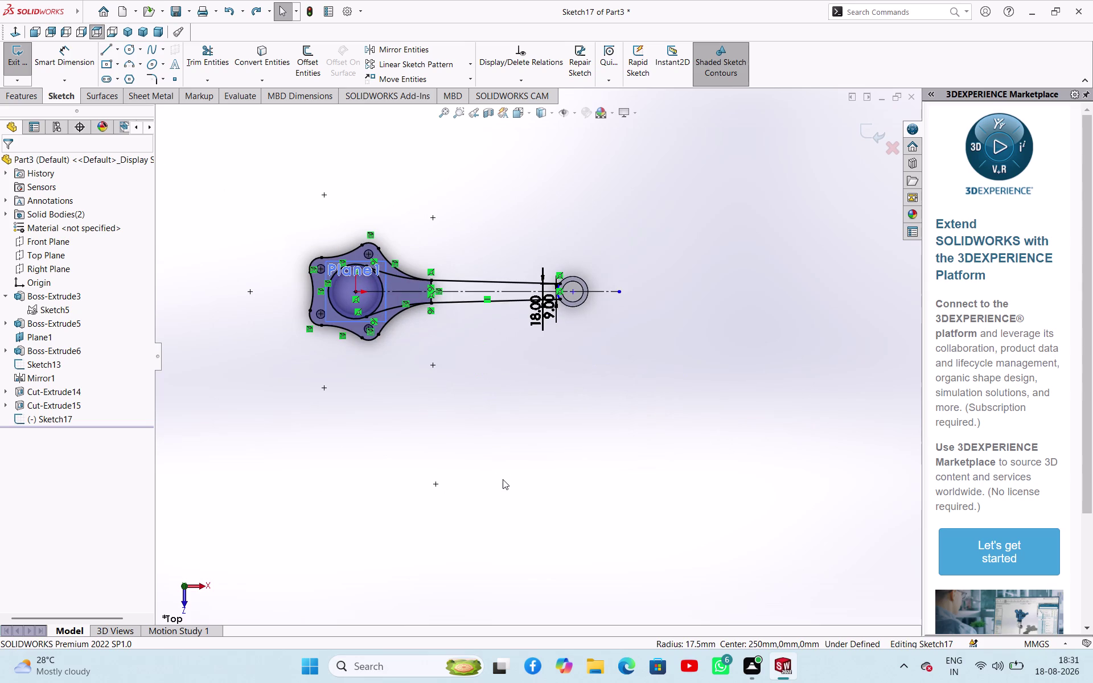
key(ctrl+z)
key(ctrl+z)
key(ctrl+z)
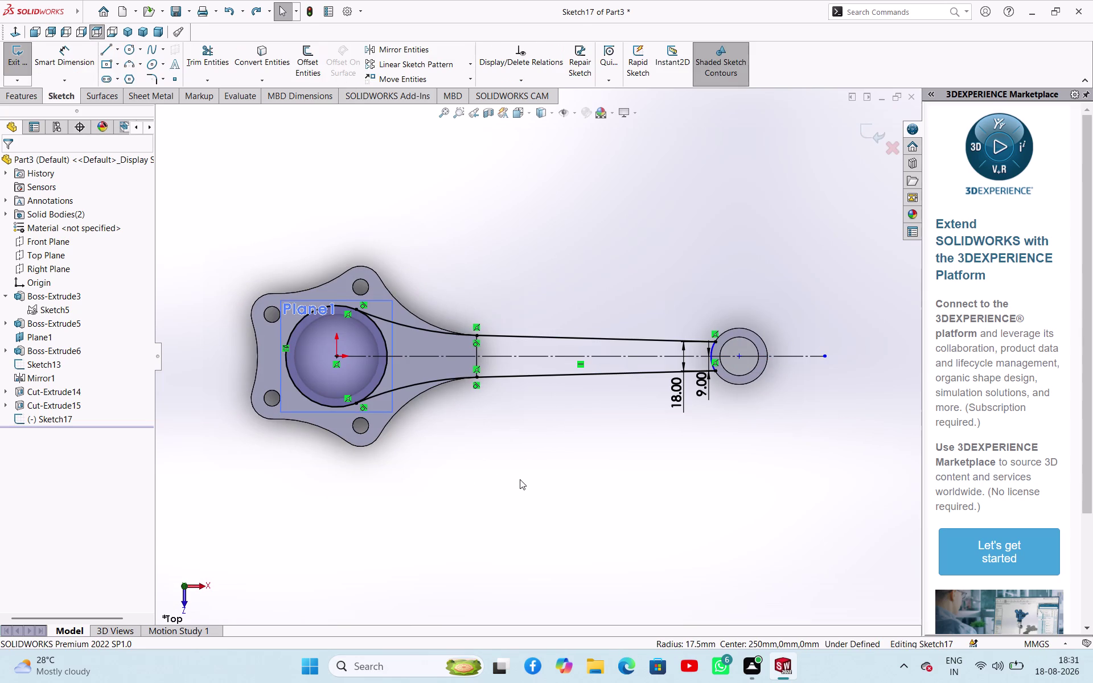
click(30, 74)
Exit the sketch, preview a 28 mm mid-plane thin extrusion of Sketch17, and cancel it.
click(19, 68)
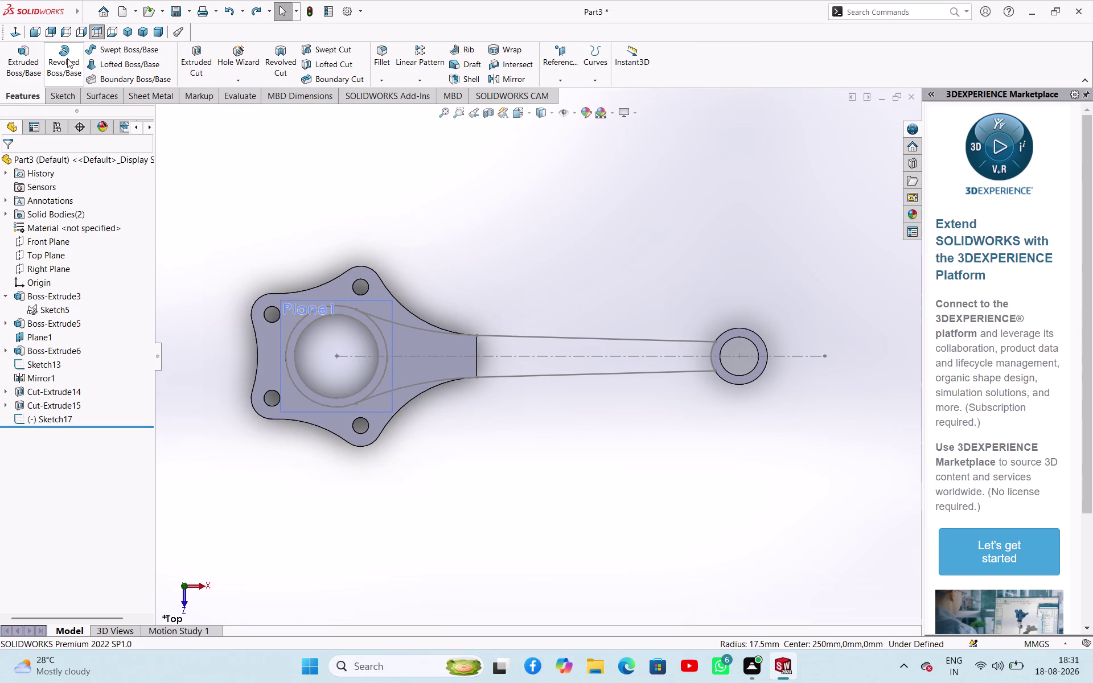
click(22, 62)
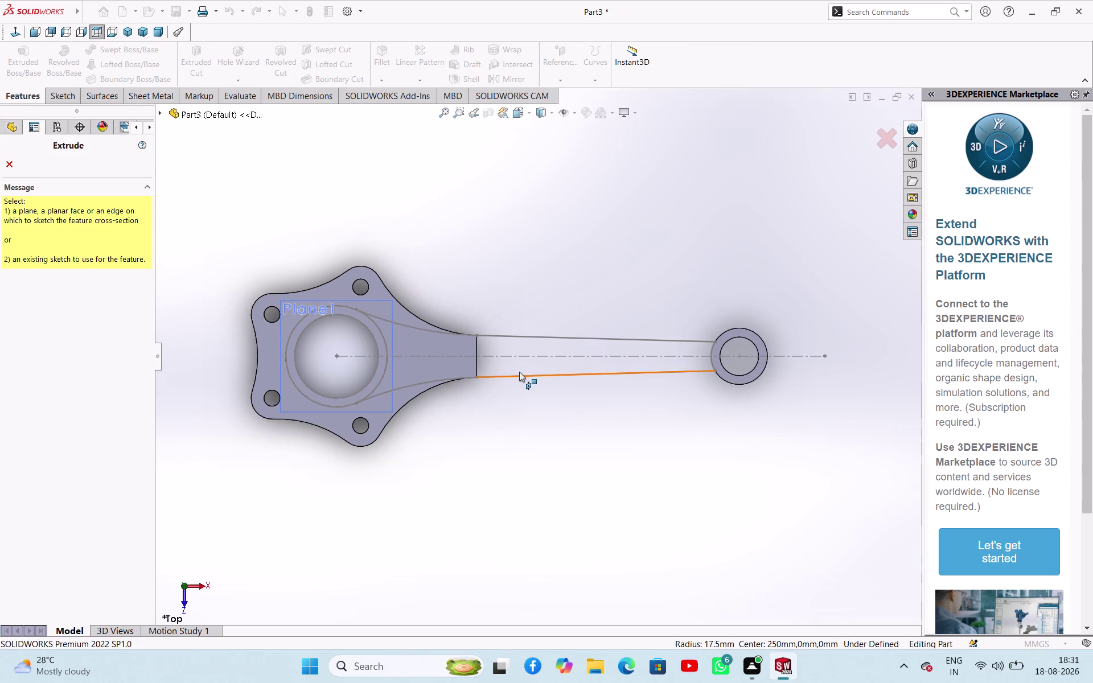
click(538, 339)
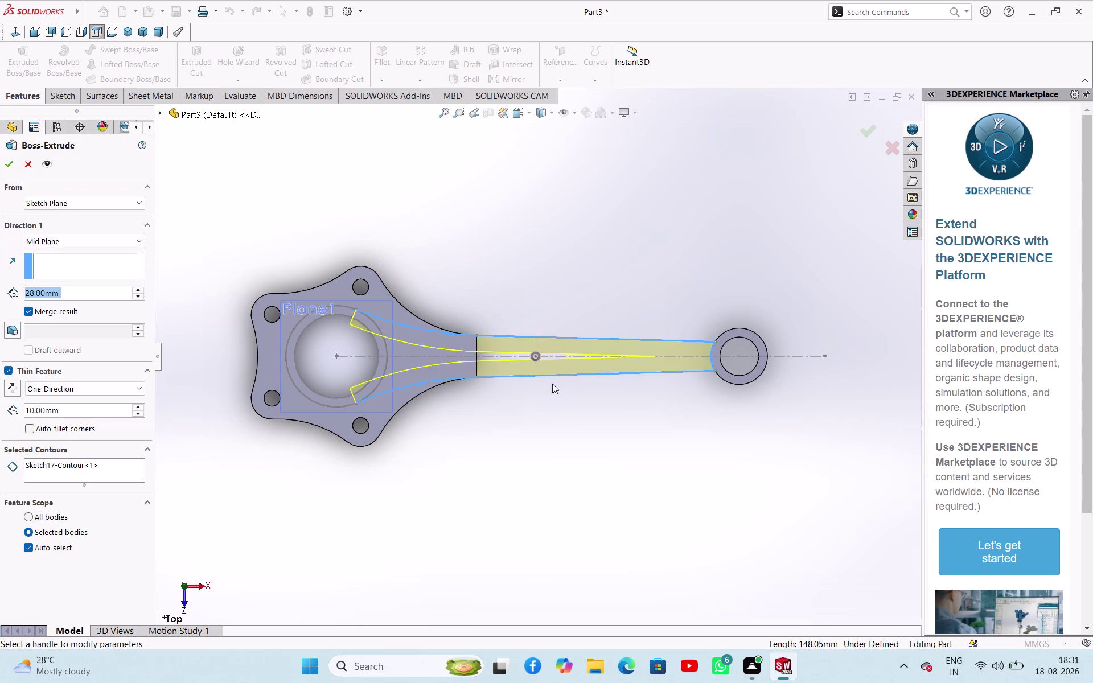
middle_drag(547, 434, 470, 308)
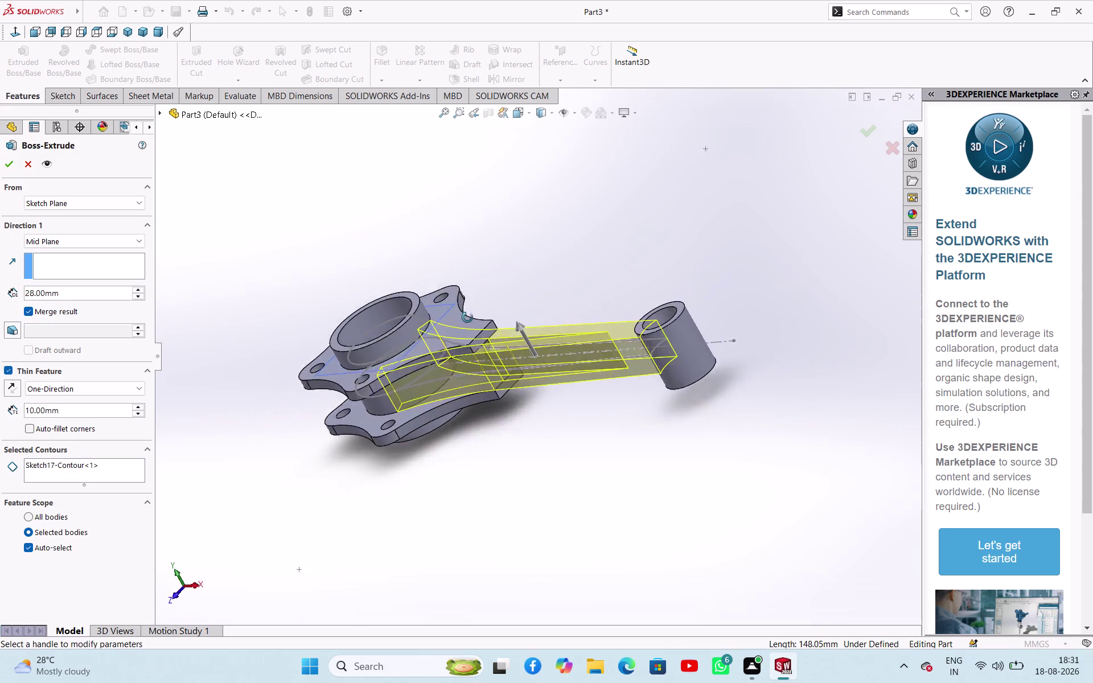
middle_drag(470, 309, 526, 361)
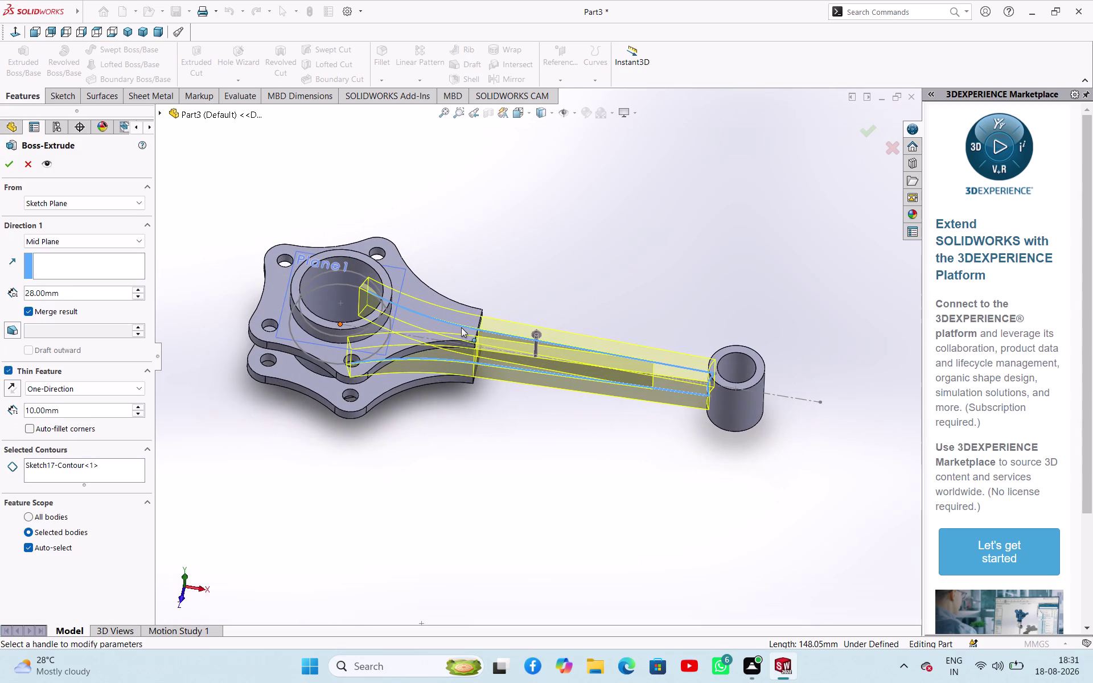
click(33, 167)
click(305, 175)
Orbit the model around the big end and side, ending at an angled top view.
middle_drag(396, 215, 405, 218)
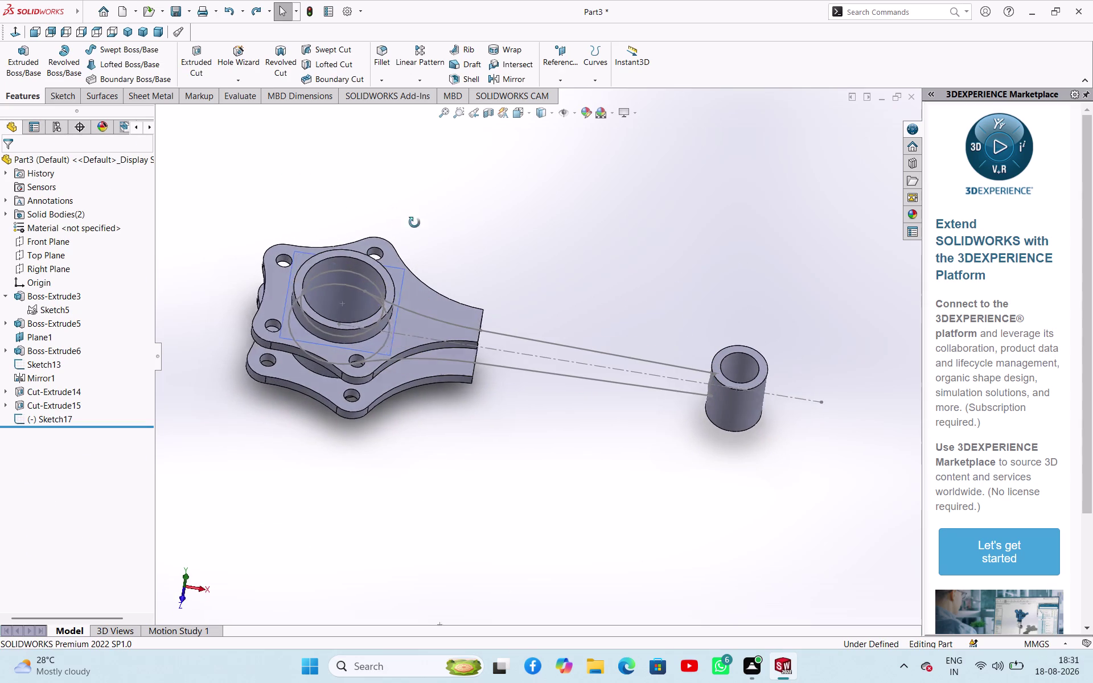
middle_drag(406, 218, 364, 134)
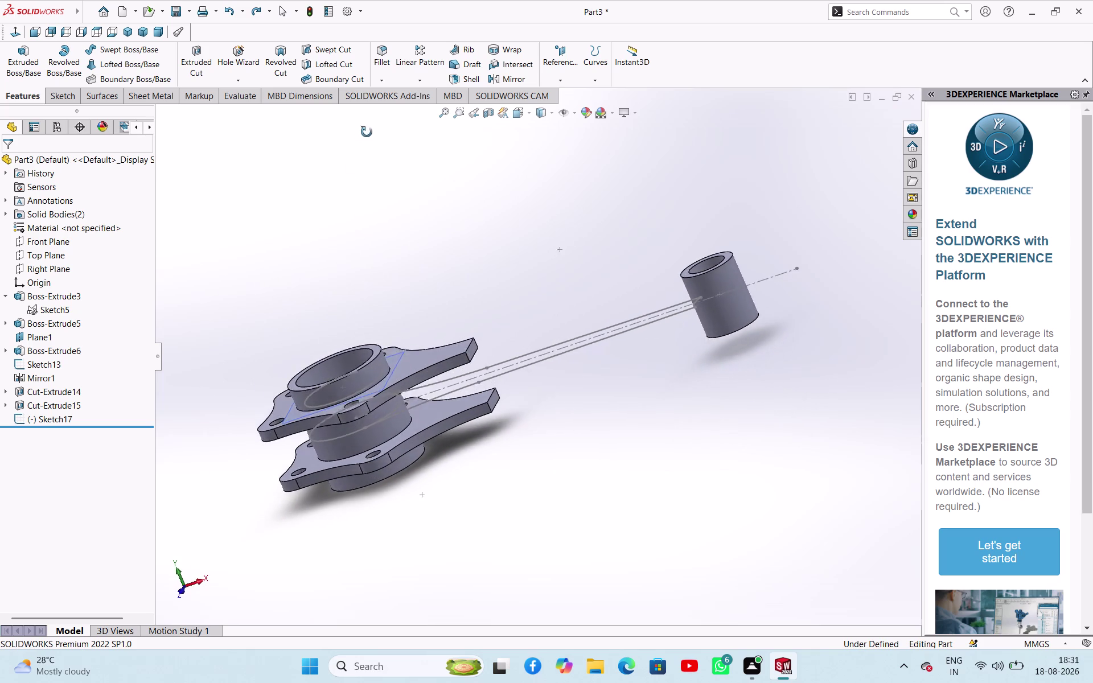
middle_drag(365, 134, 378, 122)
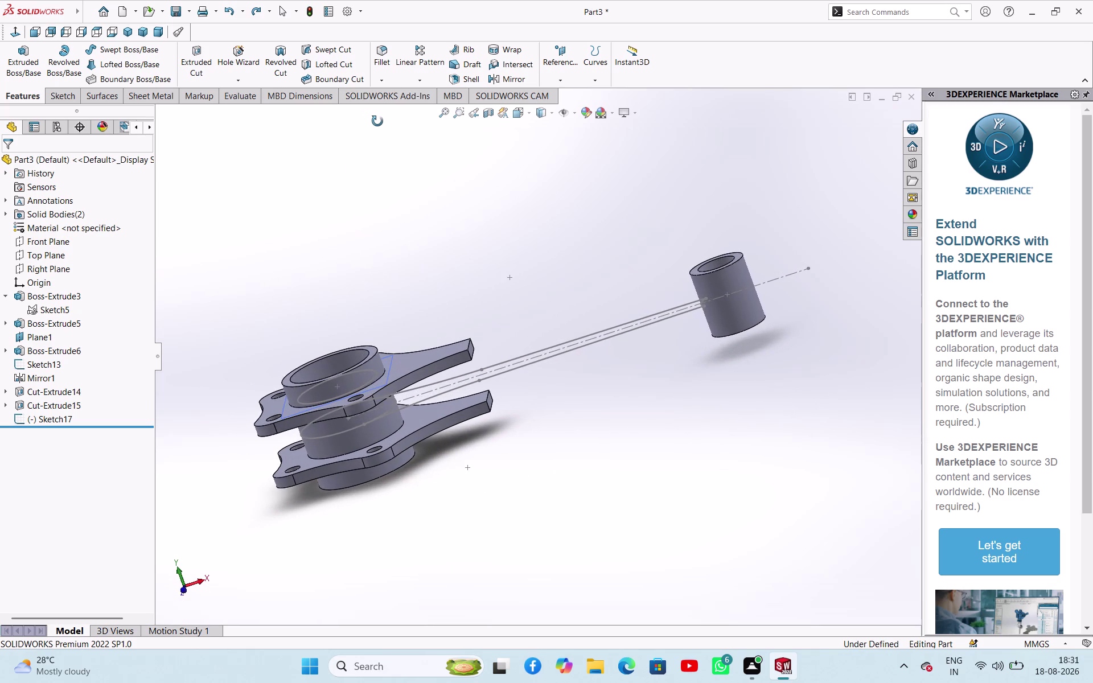
middle_drag(378, 121, 368, 99)
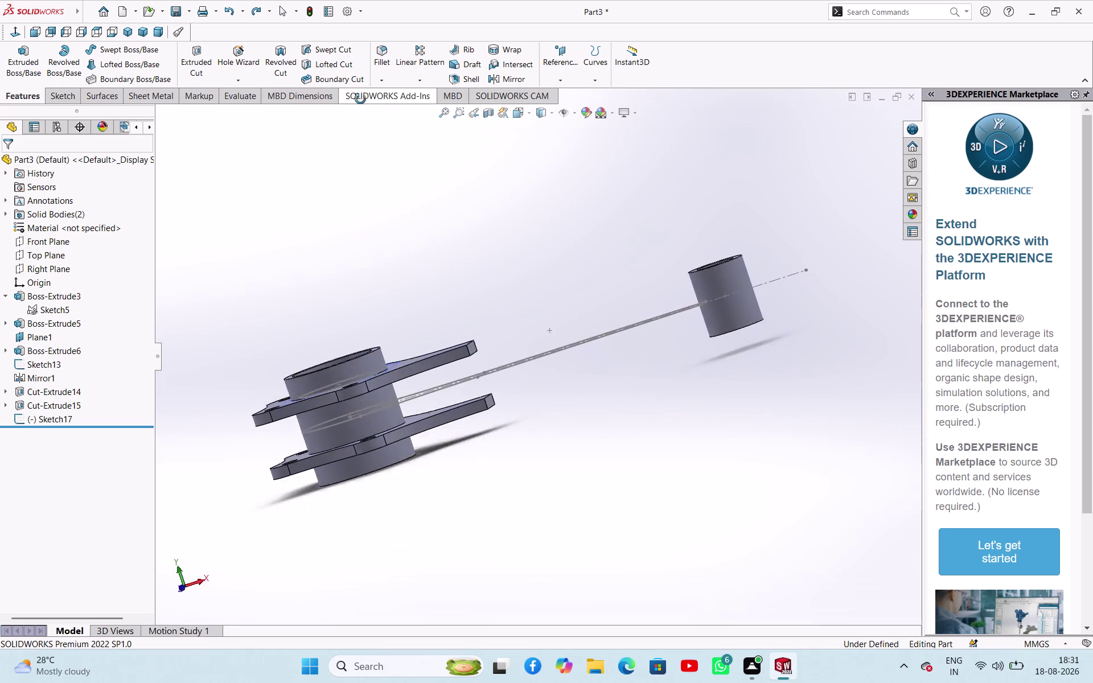
middle_drag(368, 99, 396, 230)
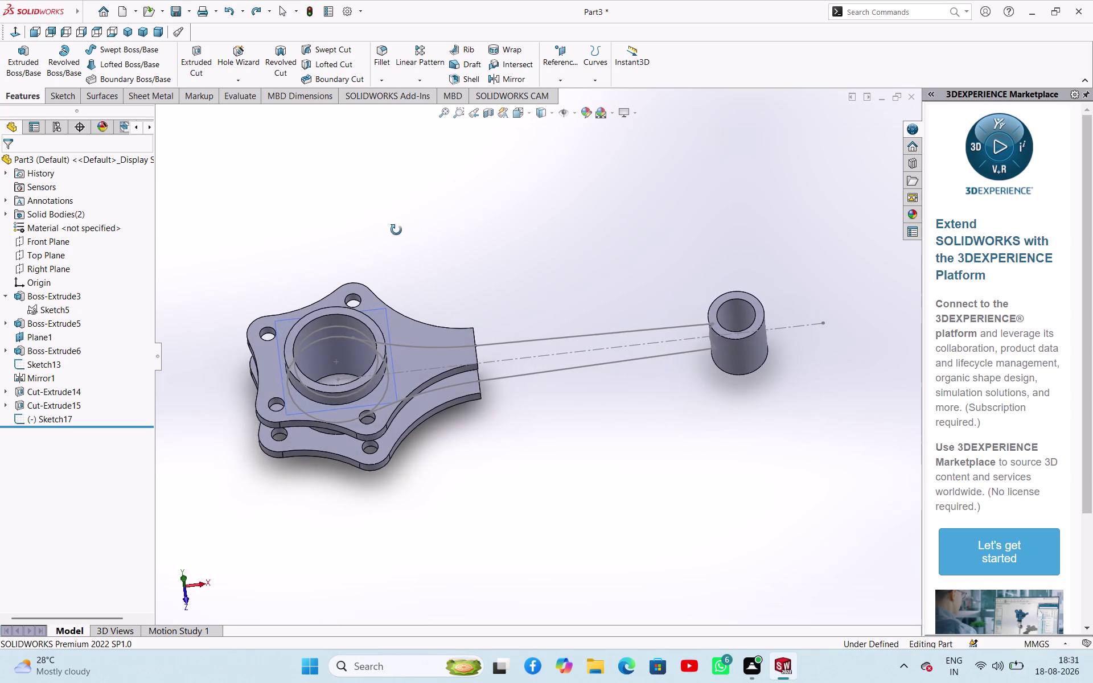
middle_drag(396, 230, 398, 231)
Preview the 28 mm Mid Plane thin extrusion of Sketch17 from several angles, then cancel.
click(33, 57)
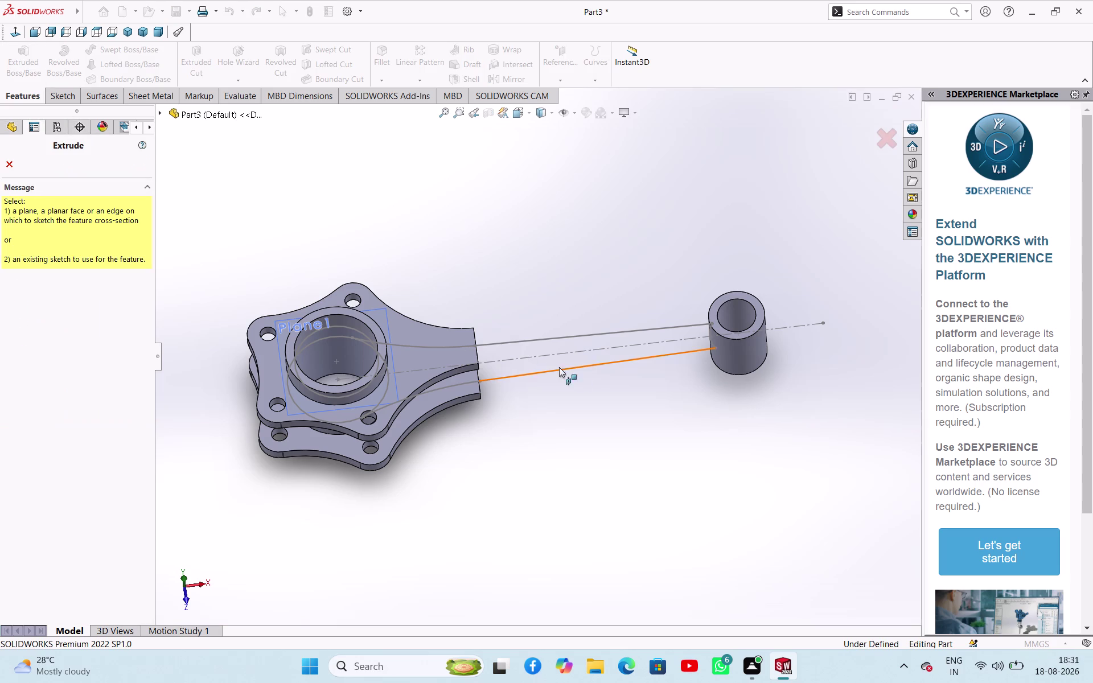
click(539, 370)
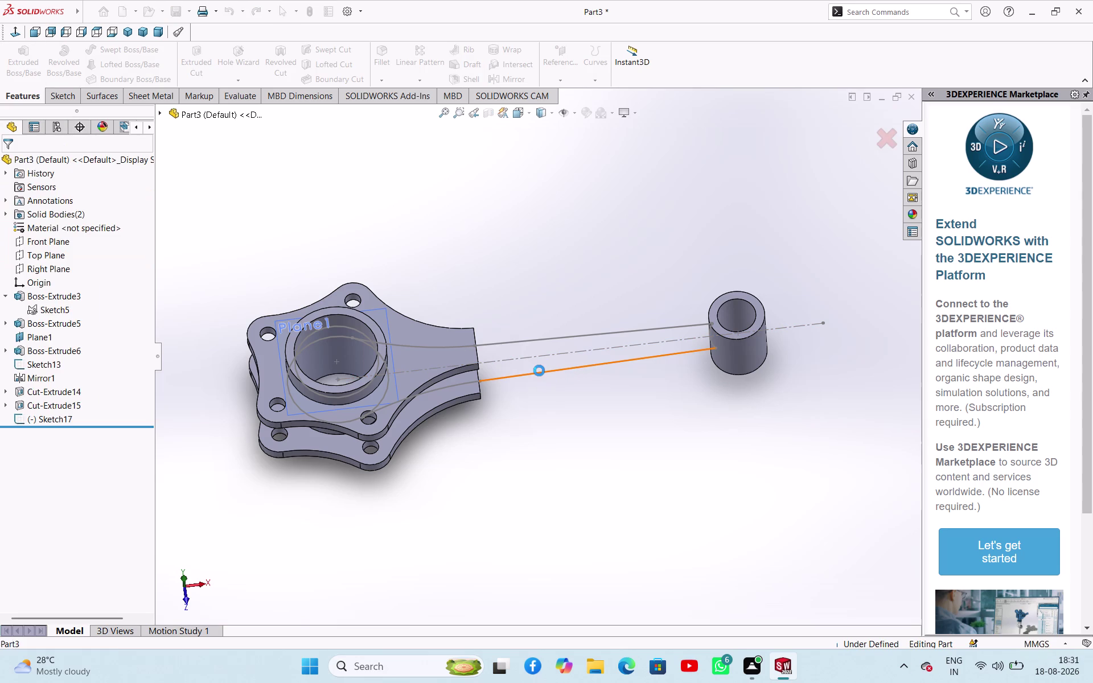
middle_drag(427, 367, 378, 245)
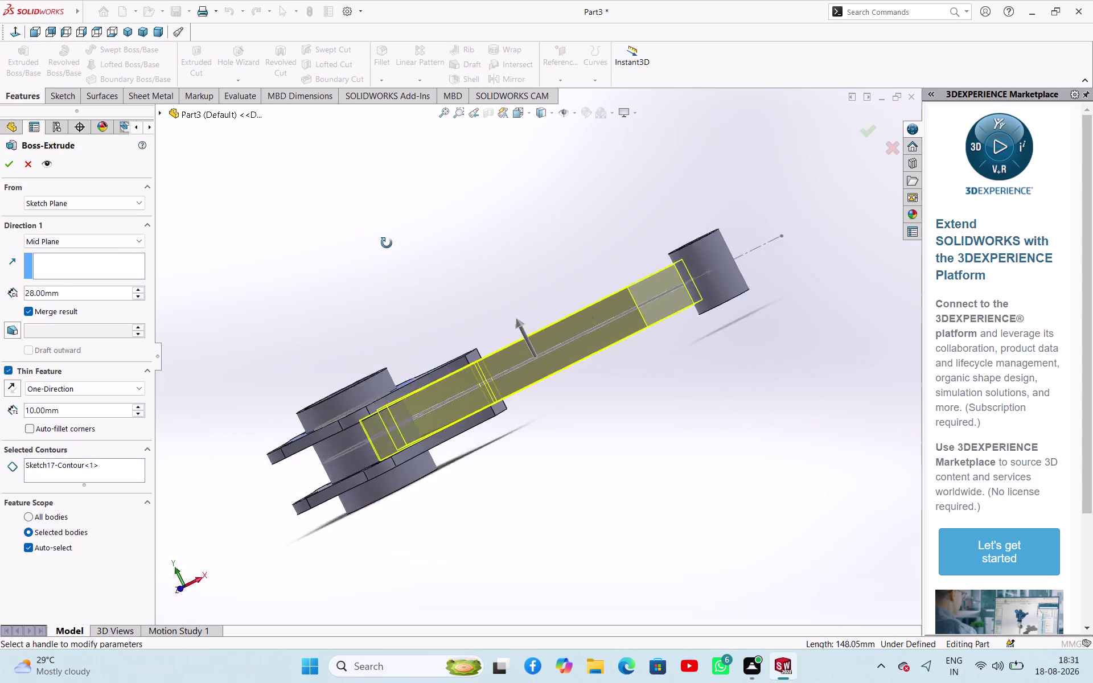
middle_drag(378, 245, 478, 385)
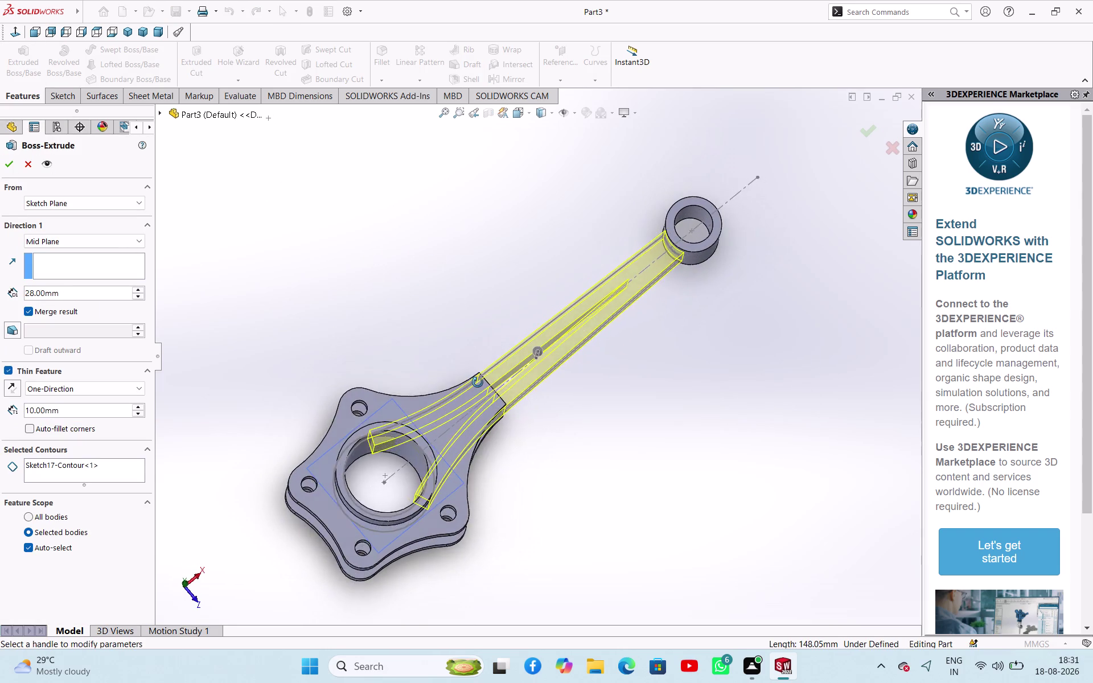
middle_drag(478, 384, 466, 396)
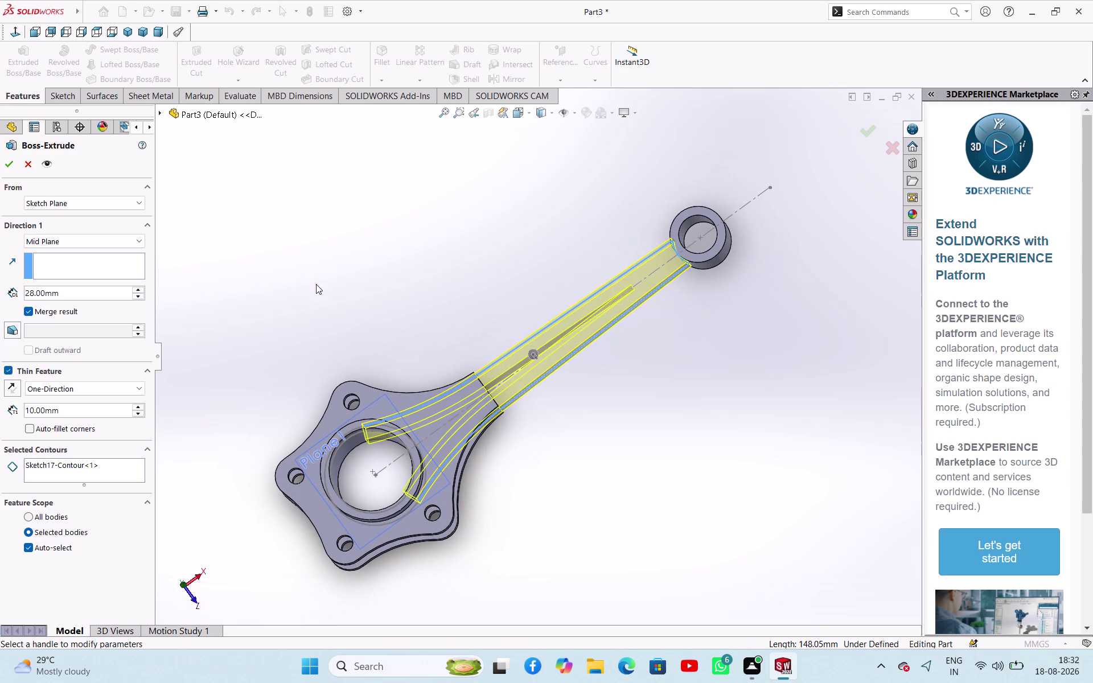
click(31, 164)
Cancel the extrusion and reopen Sketch17 for editing in top view.
click(310, 231)
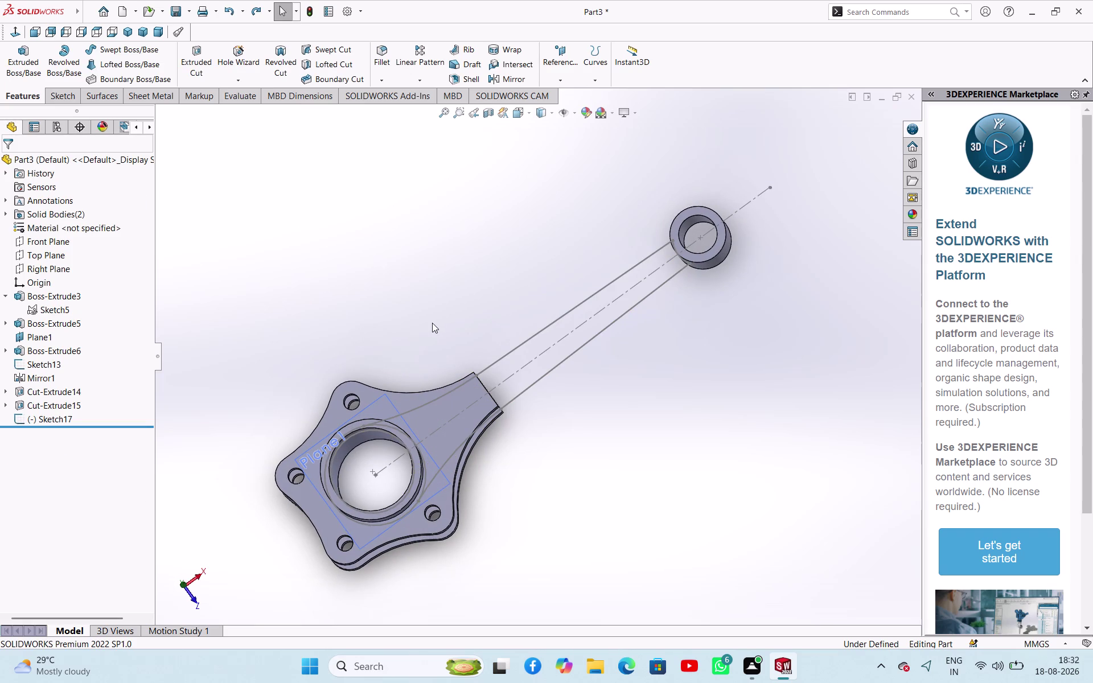
middle_drag(432, 323, 347, 297)
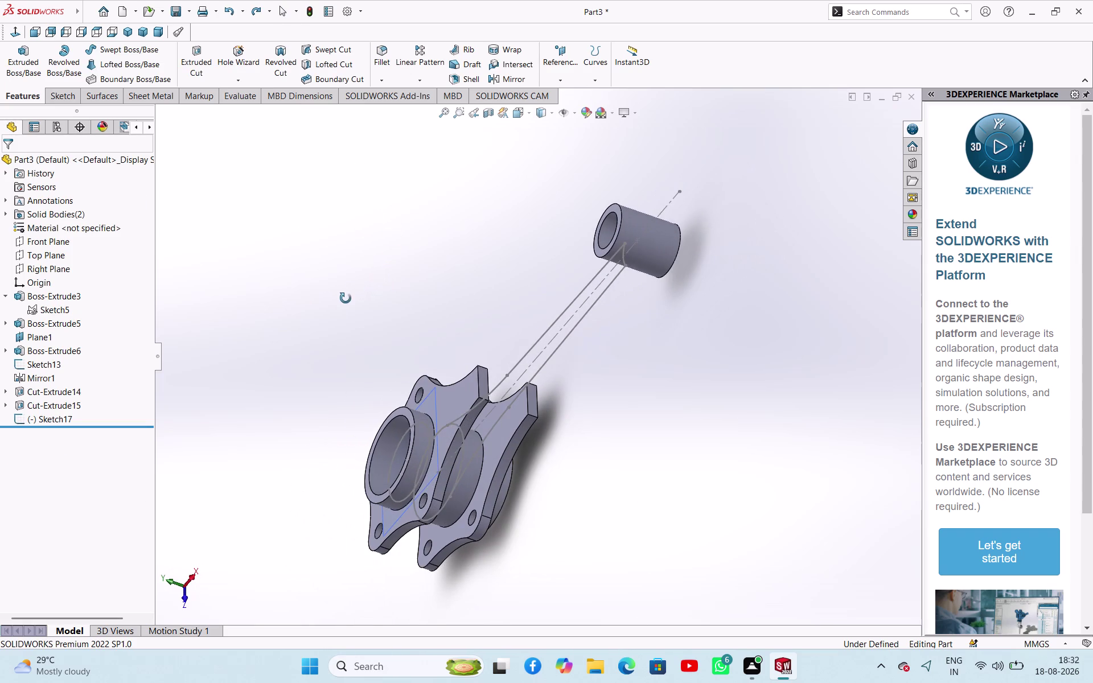
middle_drag(346, 297, 345, 301)
key(ctrl+z)
key(ctrl+z)
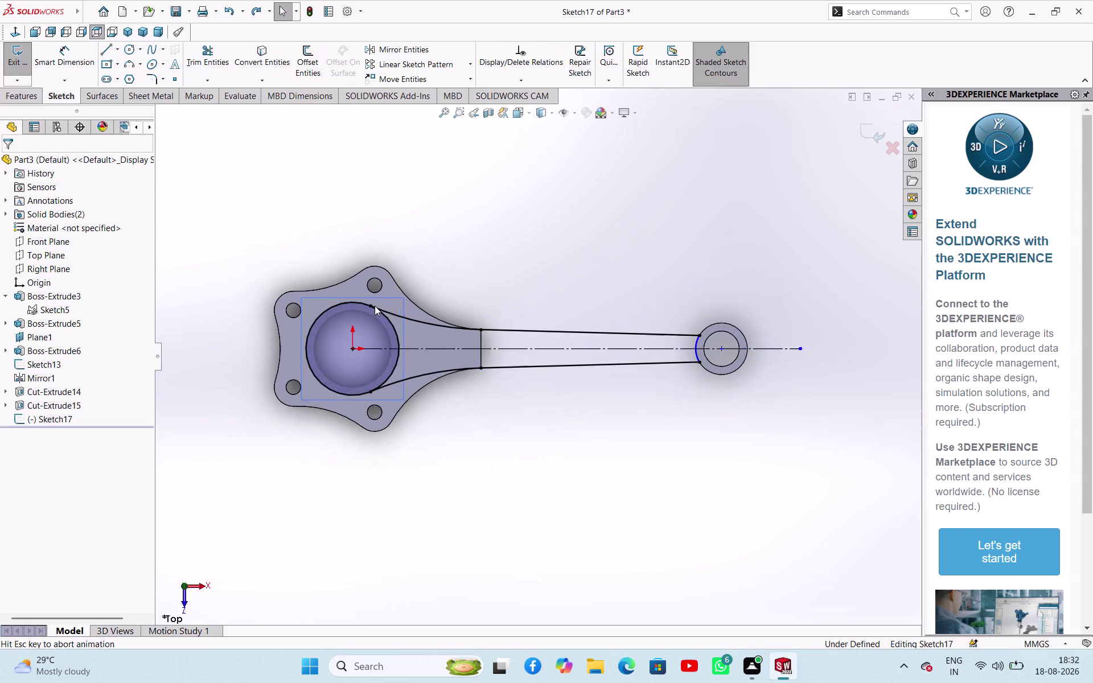
key(ctrl+z)
key(ctrl+z)
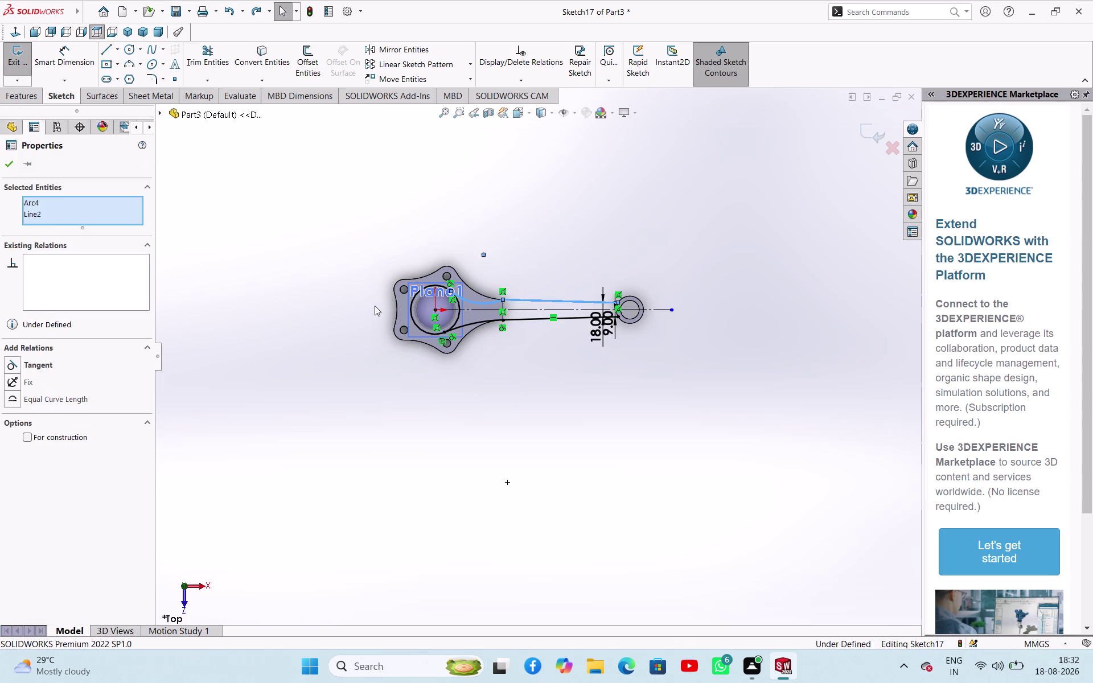
key(ctrl+z)
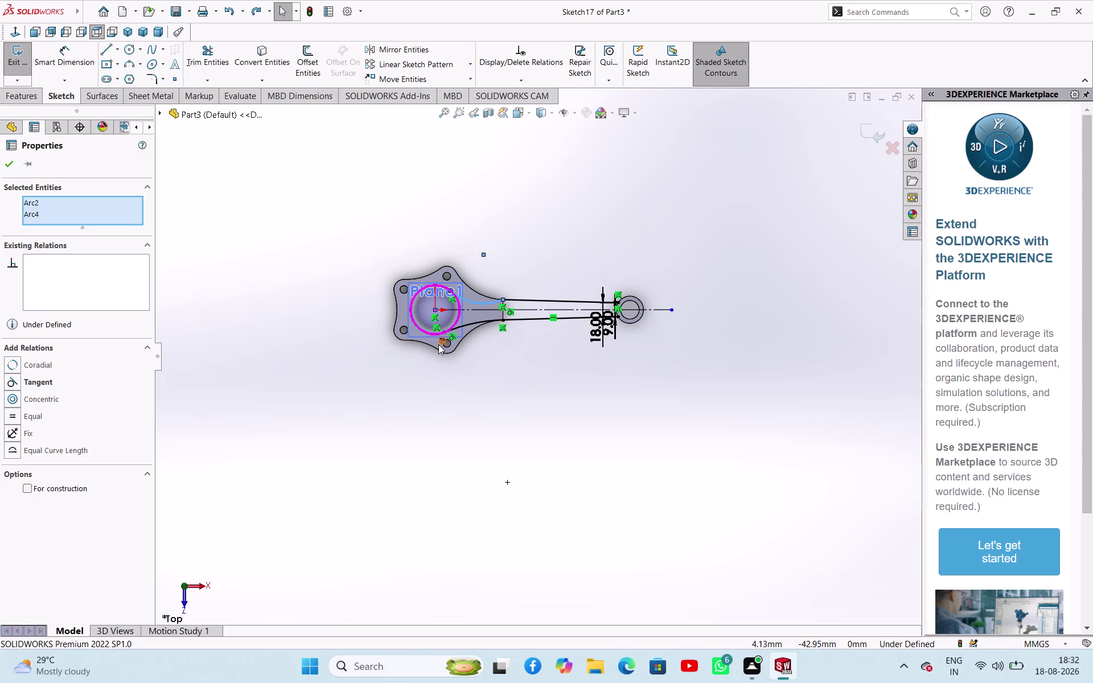
scroll(down, 3)
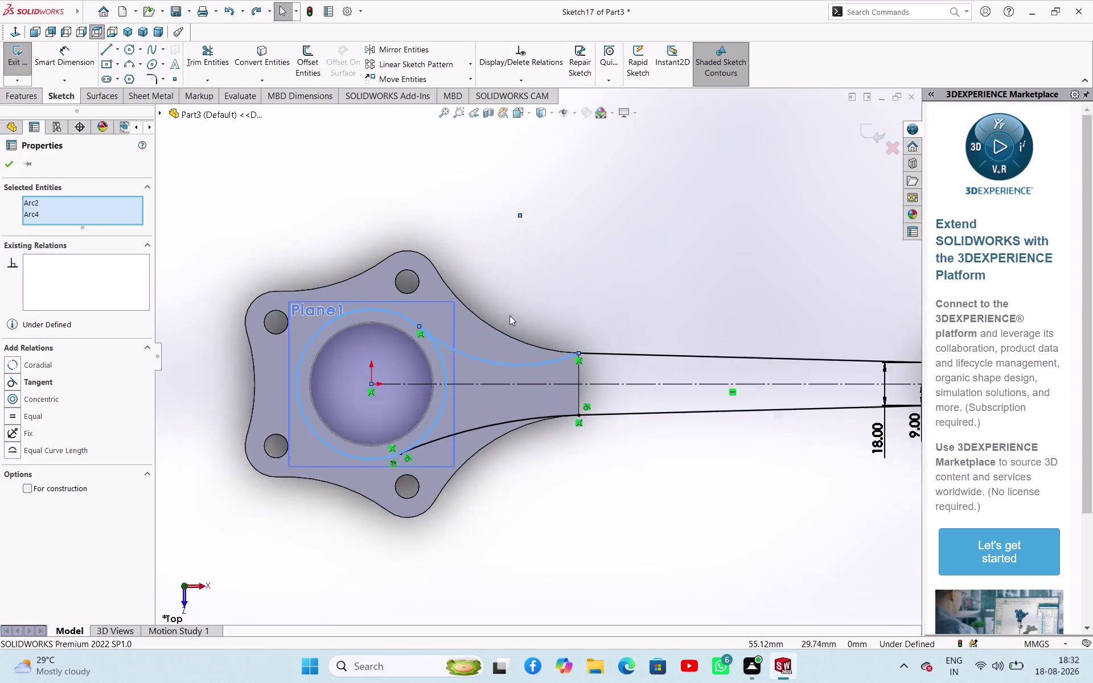
Make the upper blending arc tangent to the big-end ring.
click(547, 277)
click(458, 368)
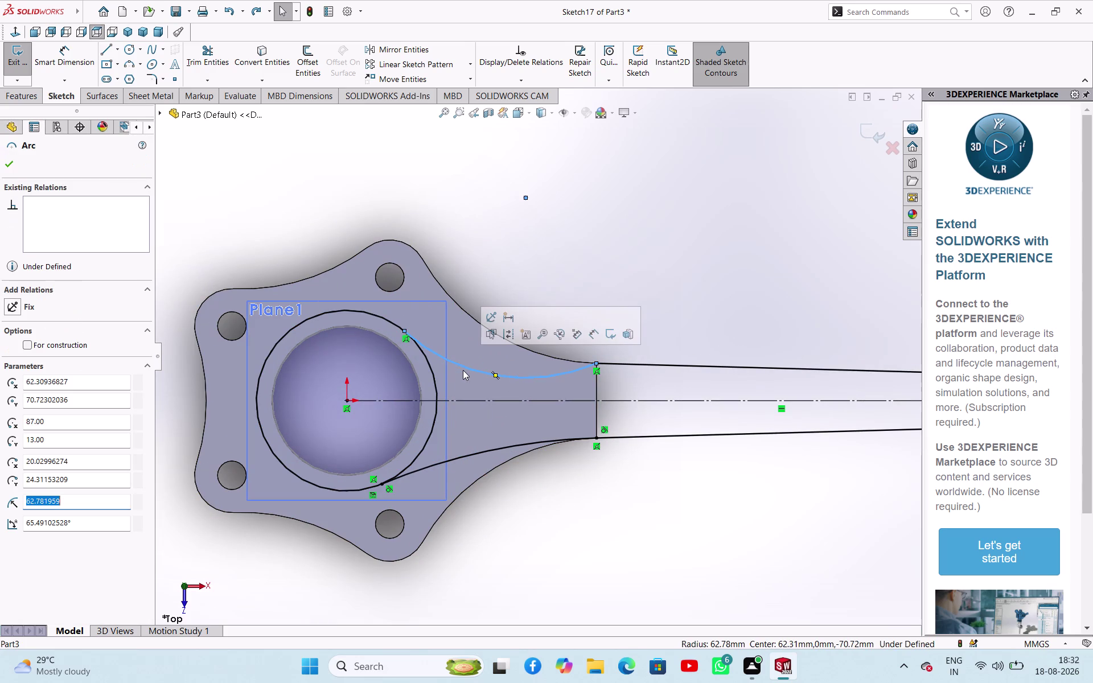
click(432, 371)
click(483, 323)
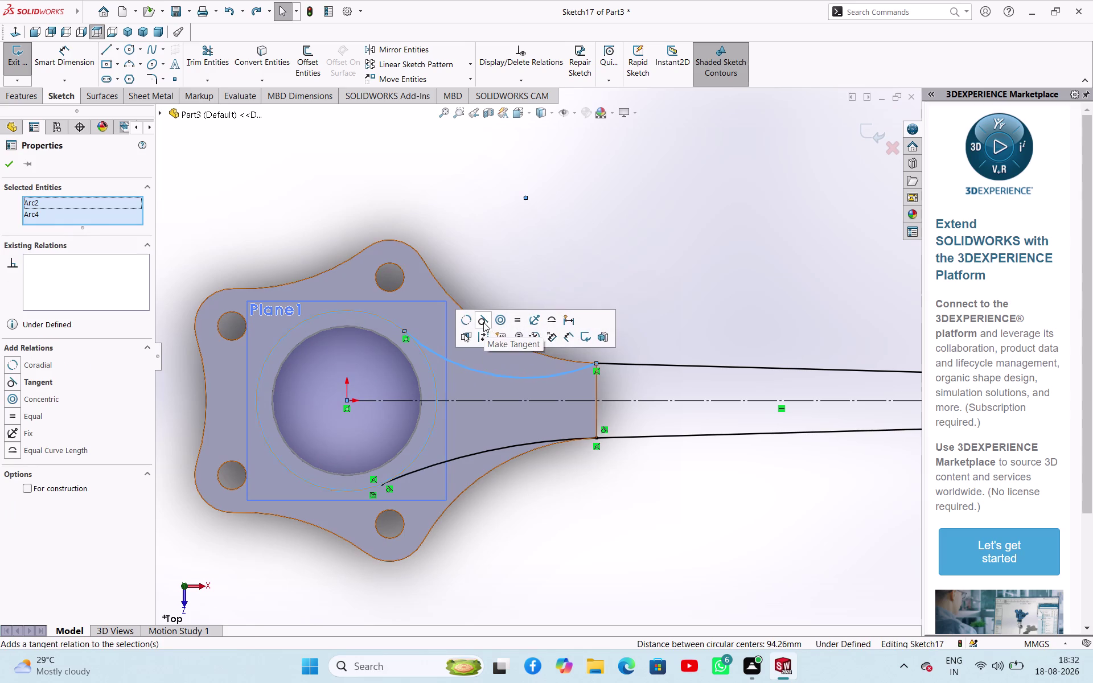
click(594, 256)
click(575, 374)
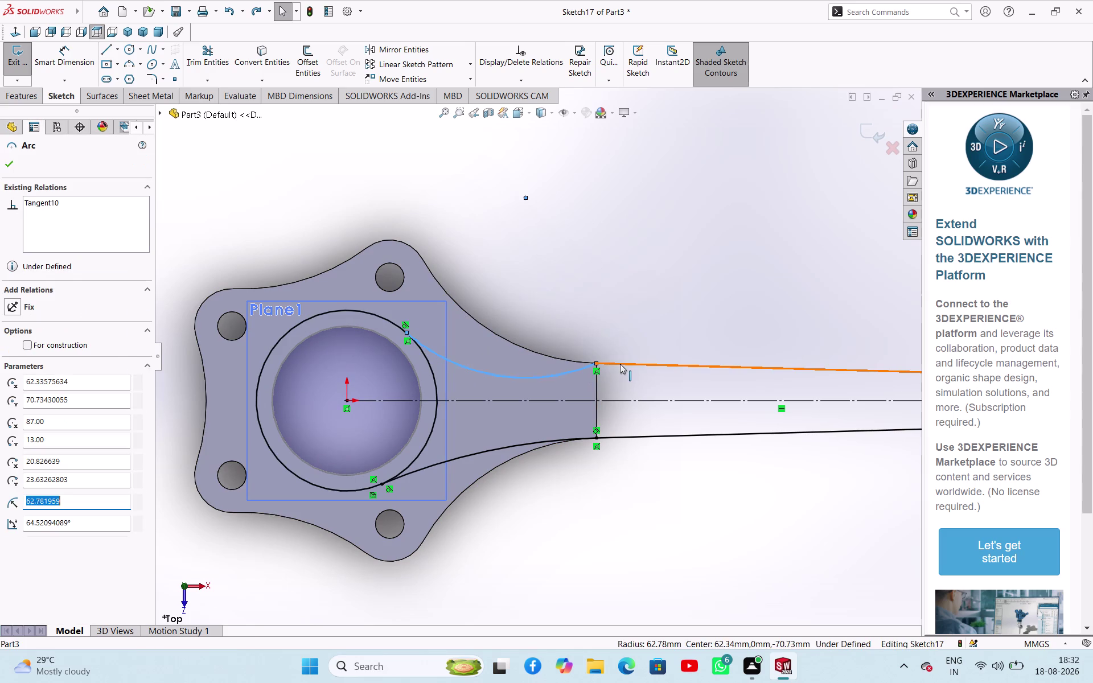
Make the upper blending arc tangent to the upper arm line.
click(620, 364)
click(628, 361)
click(607, 363)
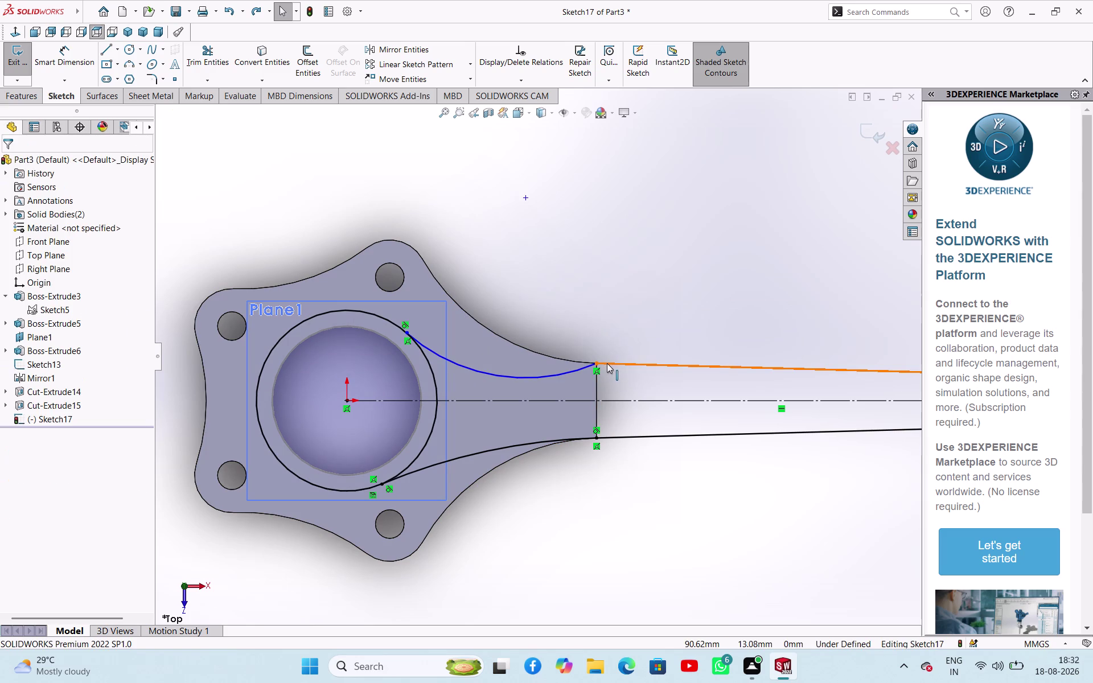
click(581, 370)
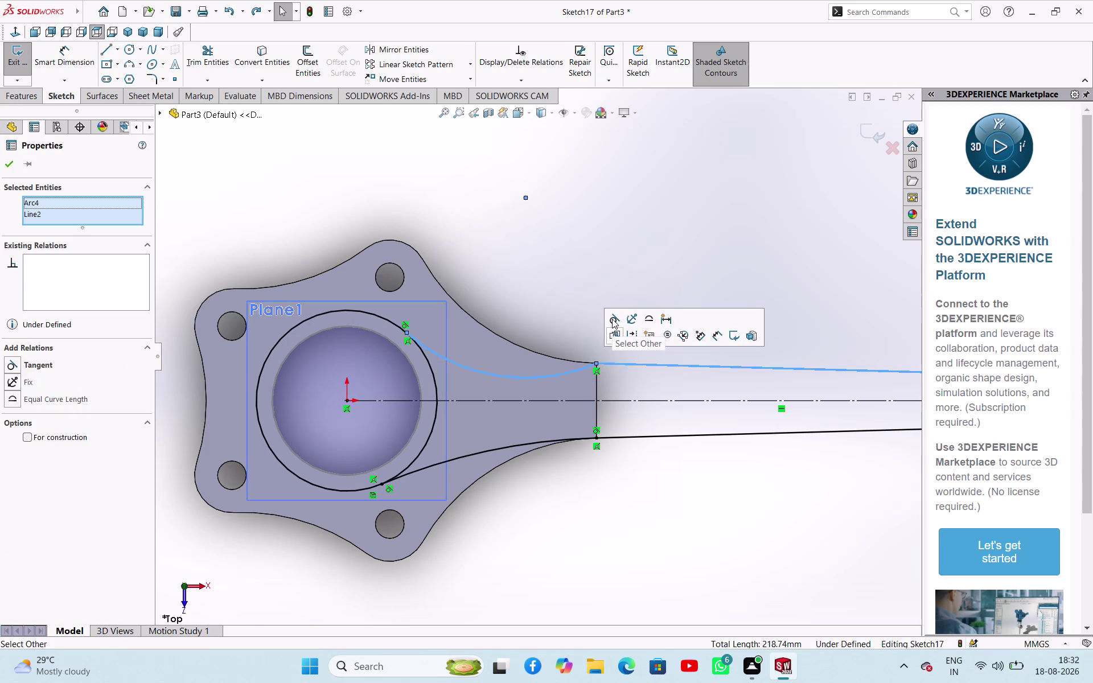
click(612, 319)
click(511, 253)
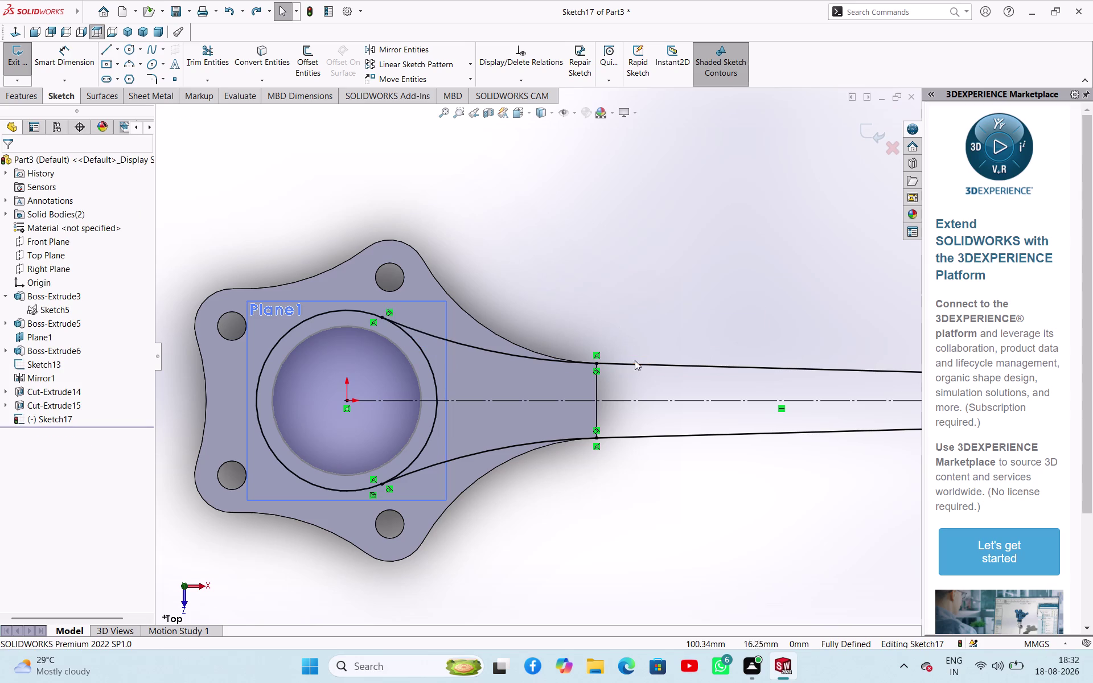
middle_drag(612, 486, 614, 341)
scroll(up, 3)
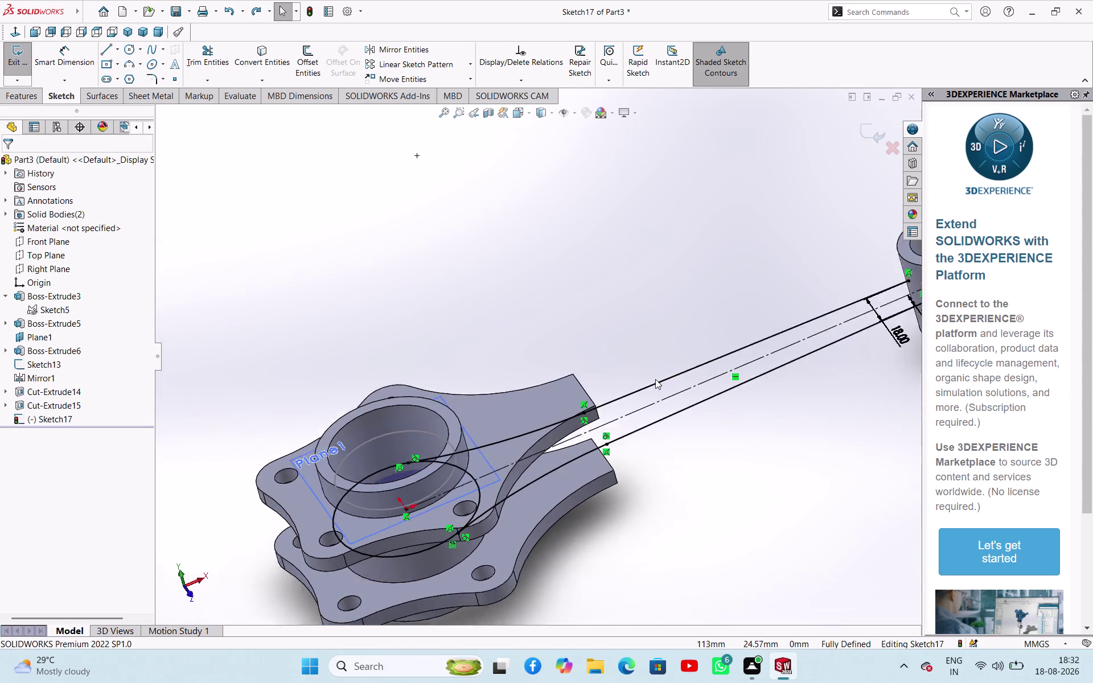
scroll(up, 3)
scroll(down, 3)
middle_drag(731, 327, 761, 361)
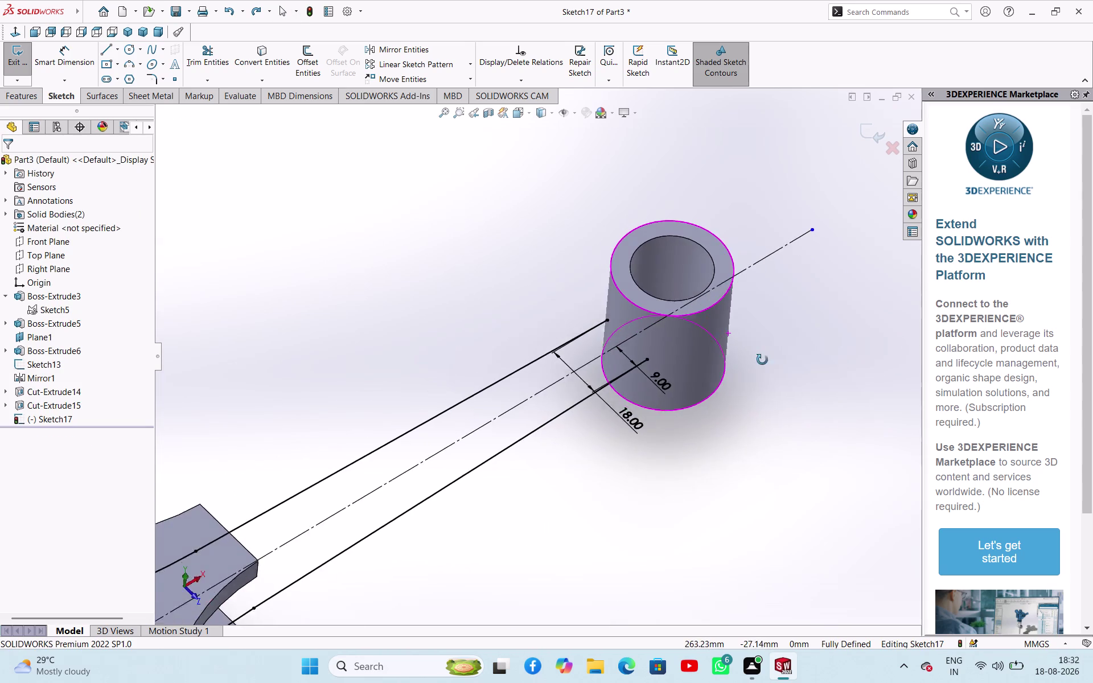
middle_drag(760, 361, 740, 374)
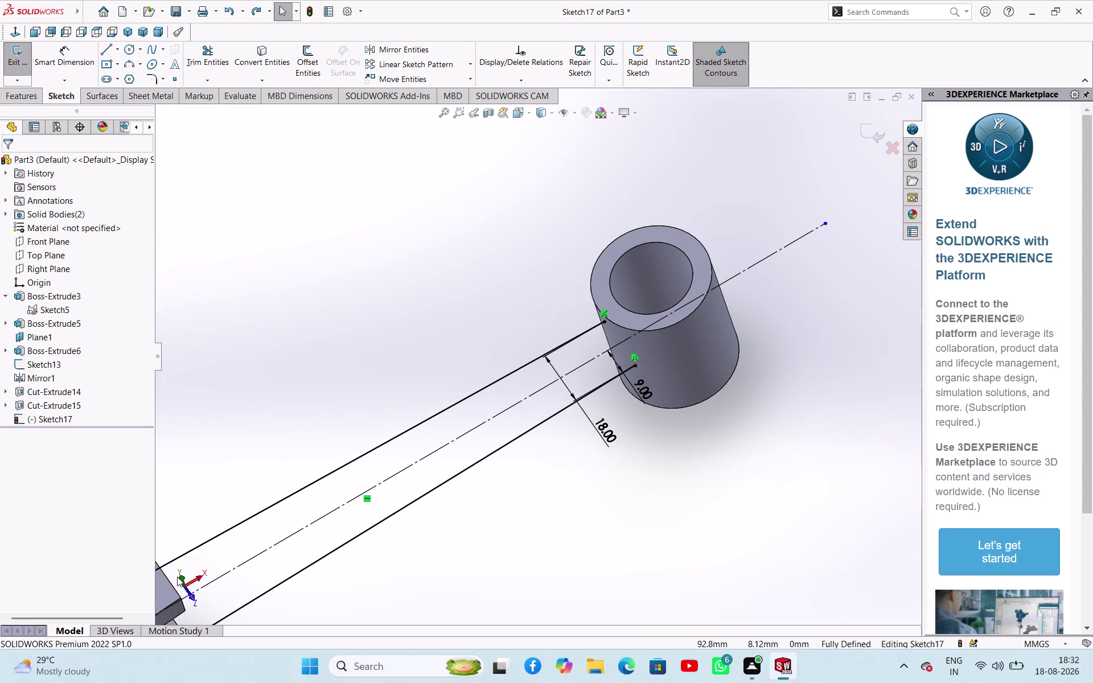
In top view, convert the small-end ring face's edges into Sketch17.
click(182, 577)
click(253, 59)
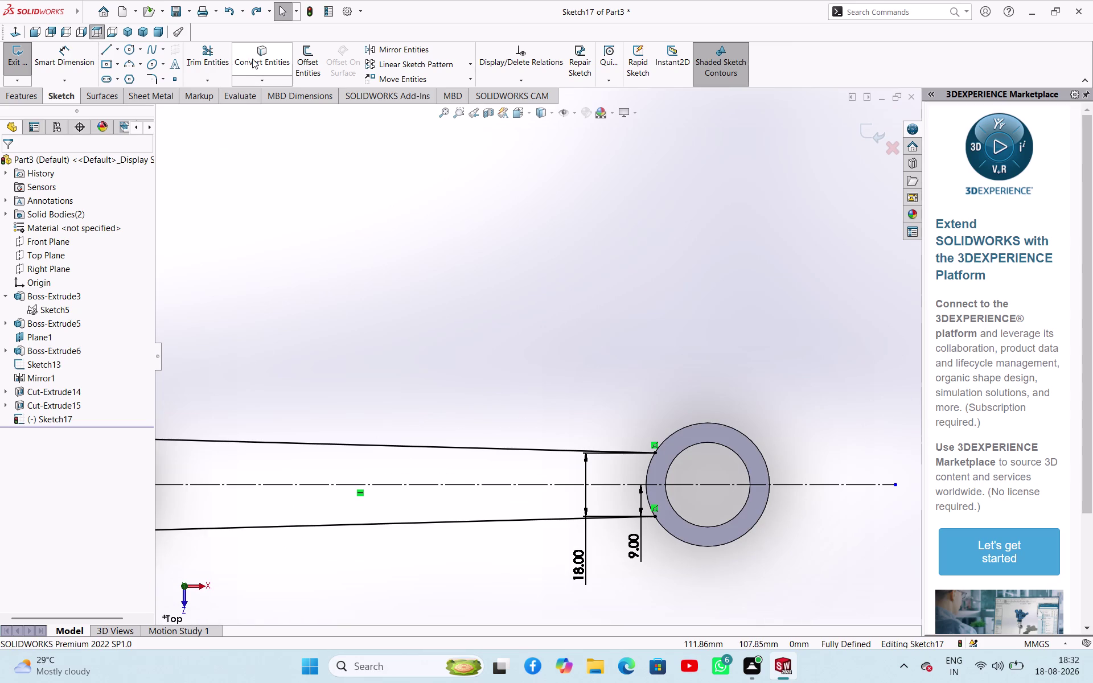
click(674, 533)
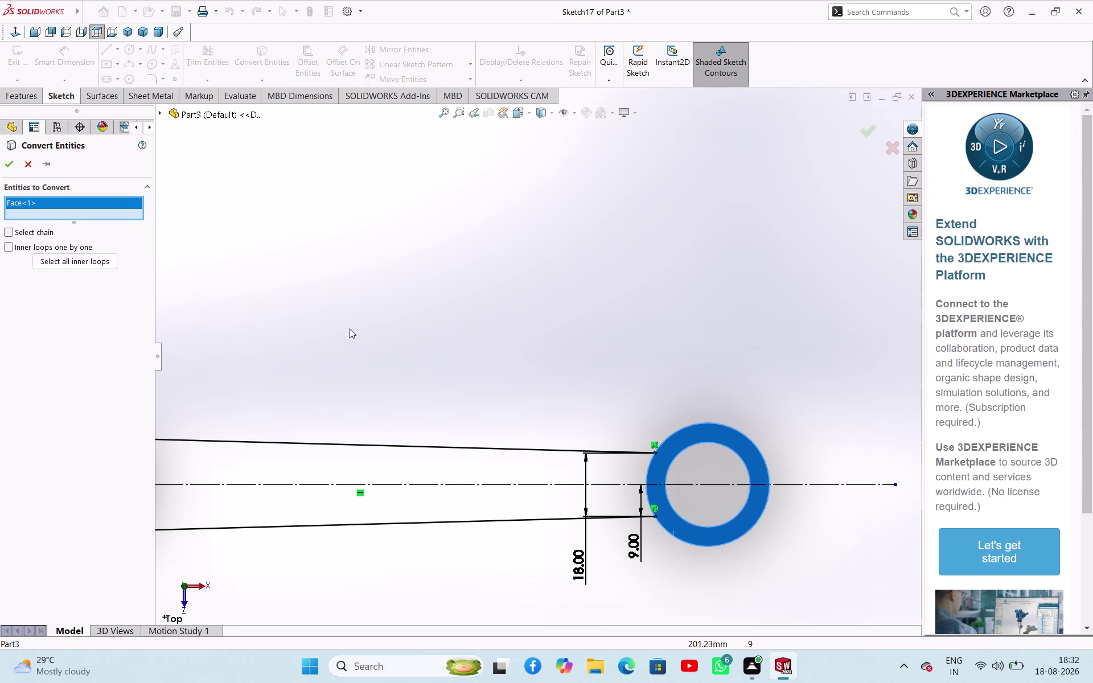
click(13, 162)
click(380, 294)
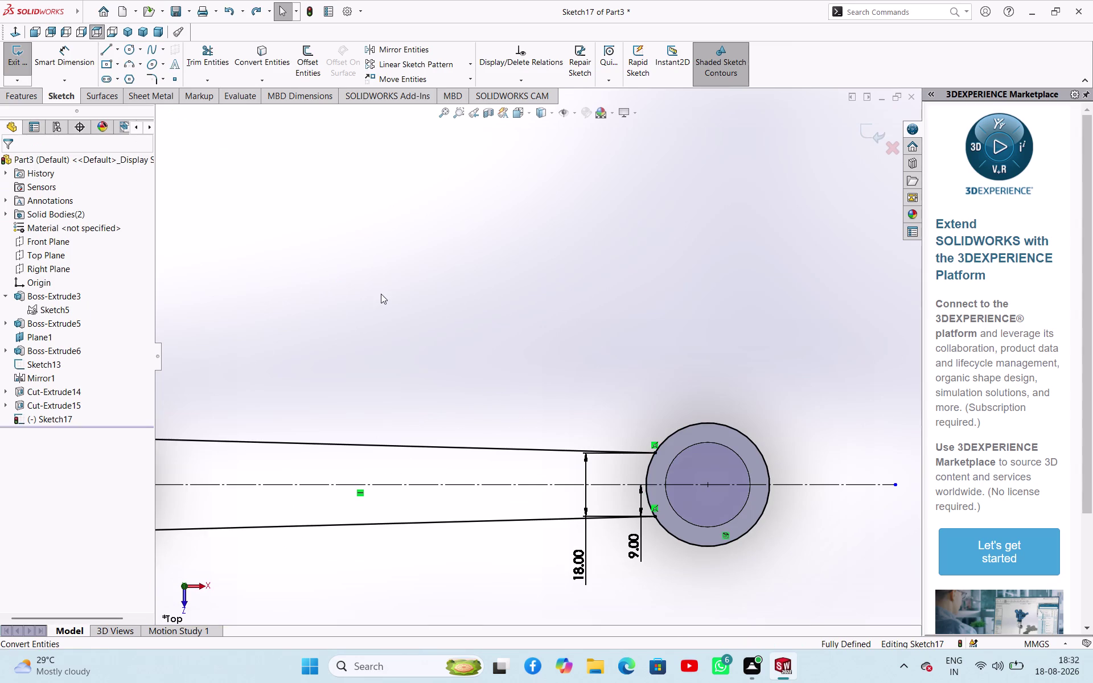
Trim and delete unwanted segments of the projected ring outline.
click(214, 51)
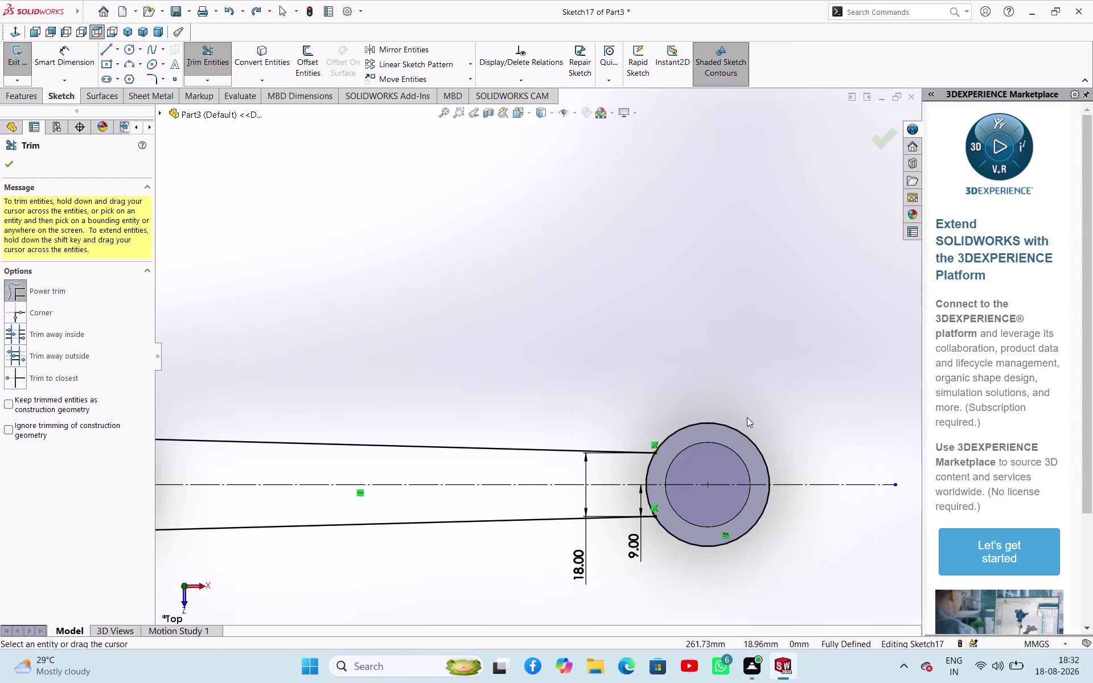
click(742, 430)
click(725, 427)
key(Delete)
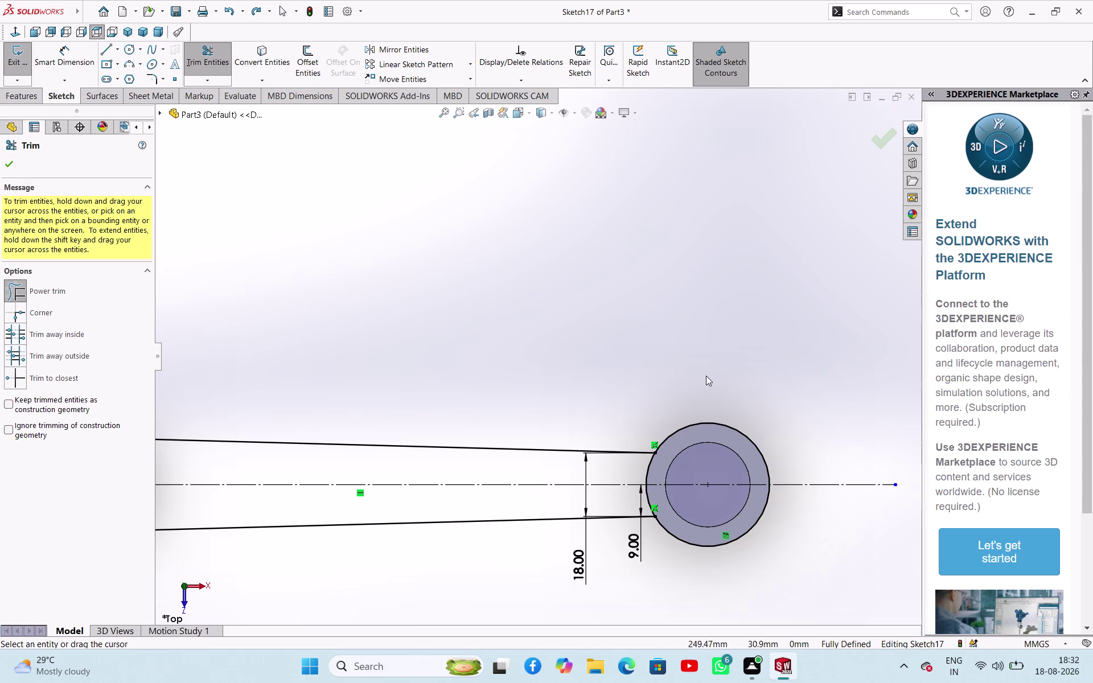
middle_click(706, 376)
right_click(663, 328)
click(685, 363)
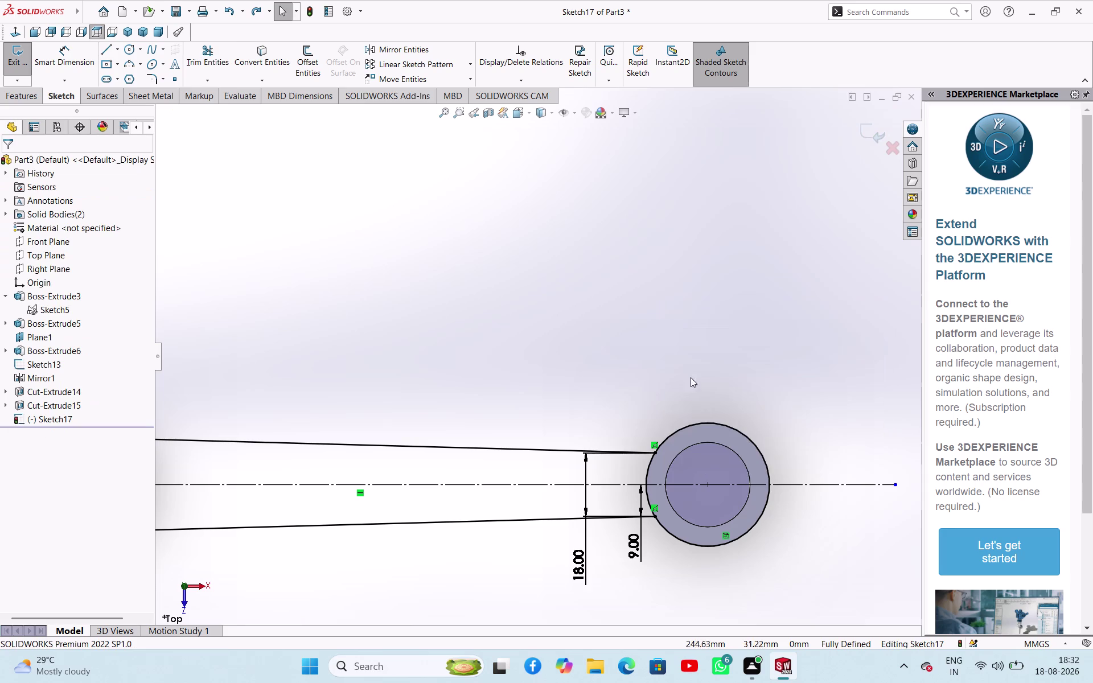
click(703, 425)
key(Delete)
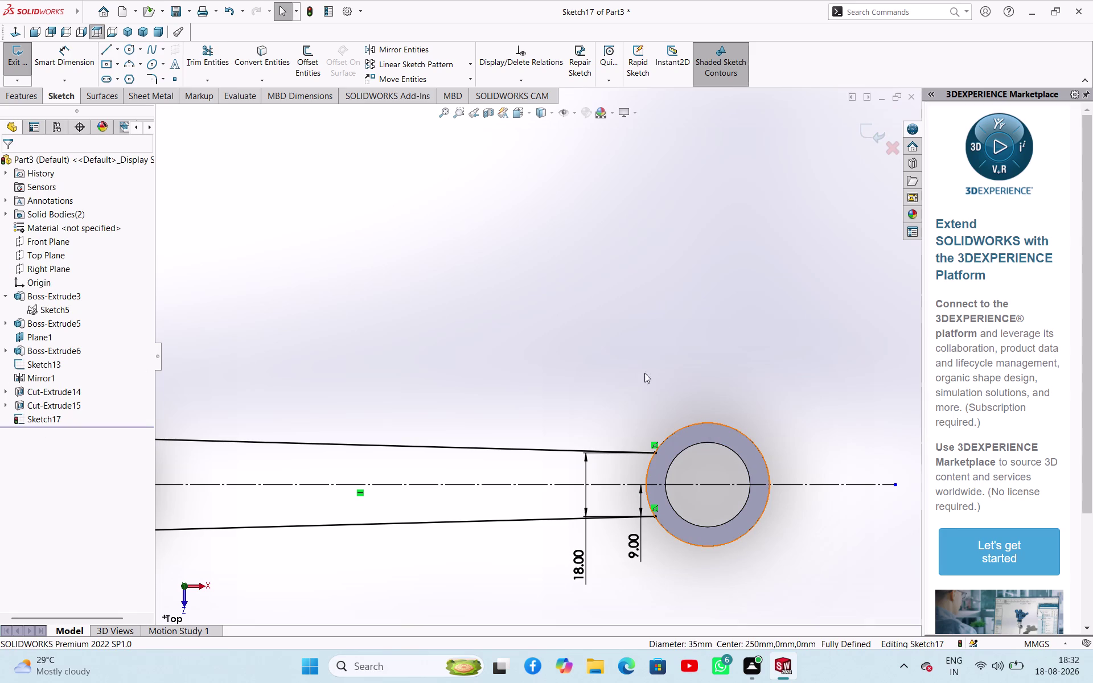
Draw a 3-point arc on the ring joining both arm line ends, then exit the sketch.
click(131, 69)
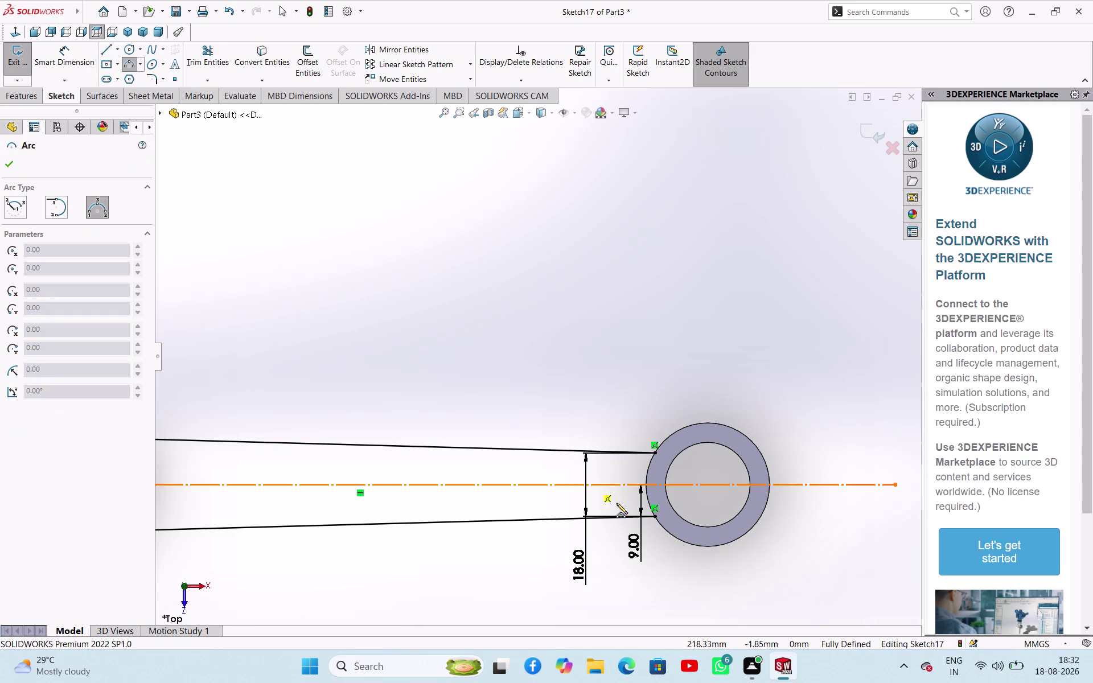
click(658, 517)
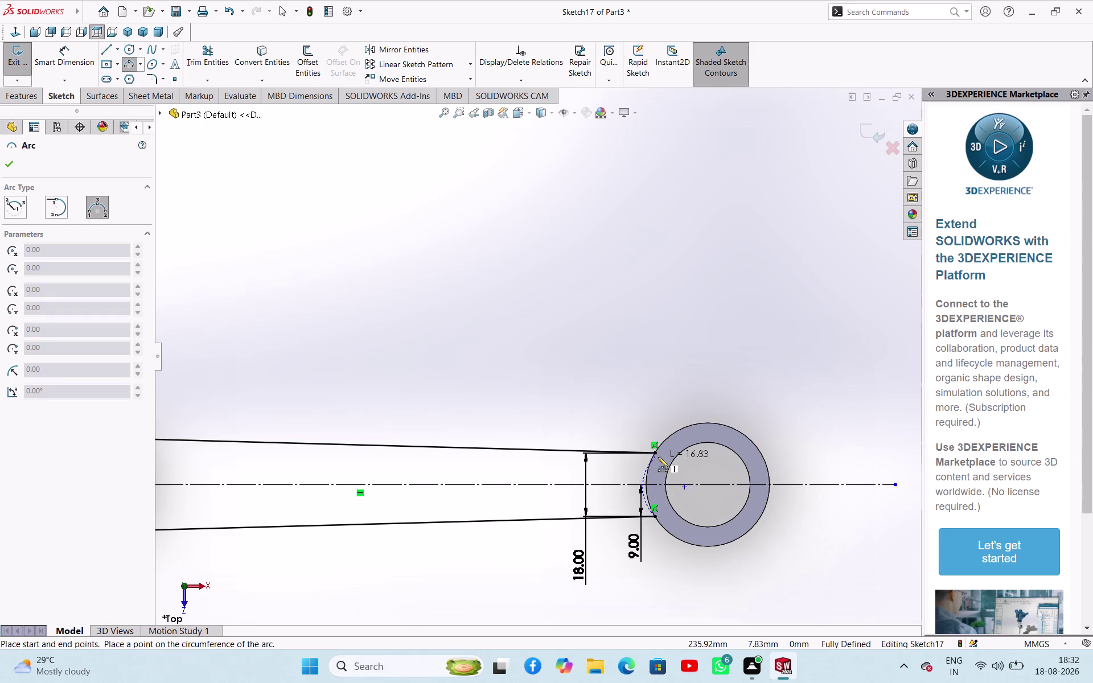
click(657, 455)
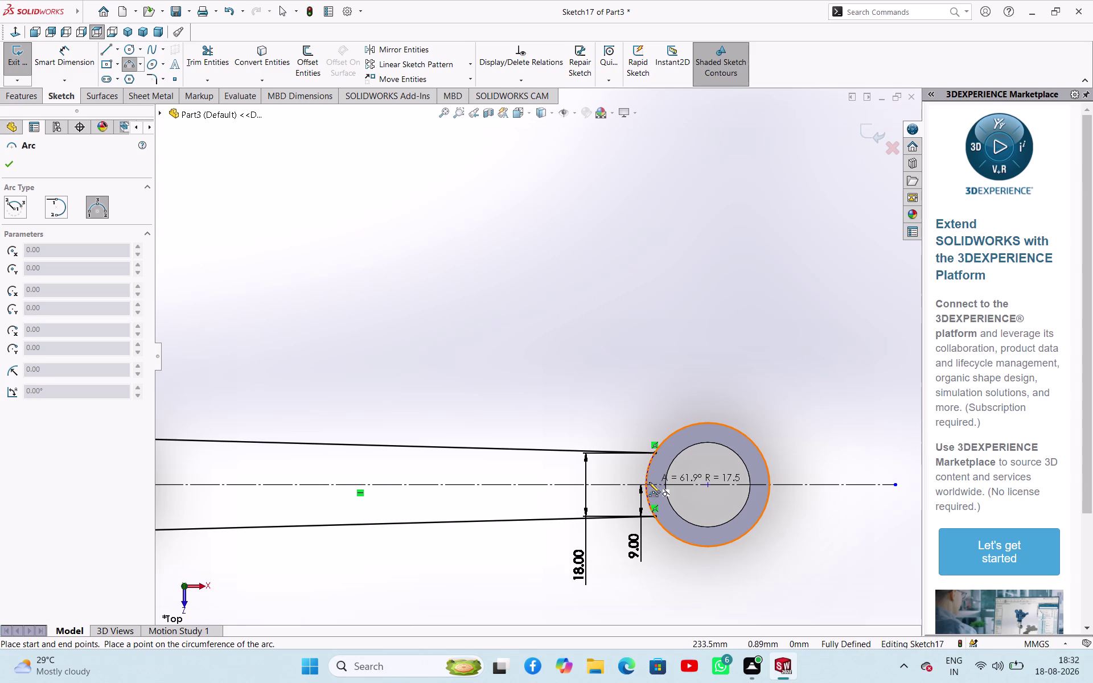
click(649, 484)
right_click(500, 346)
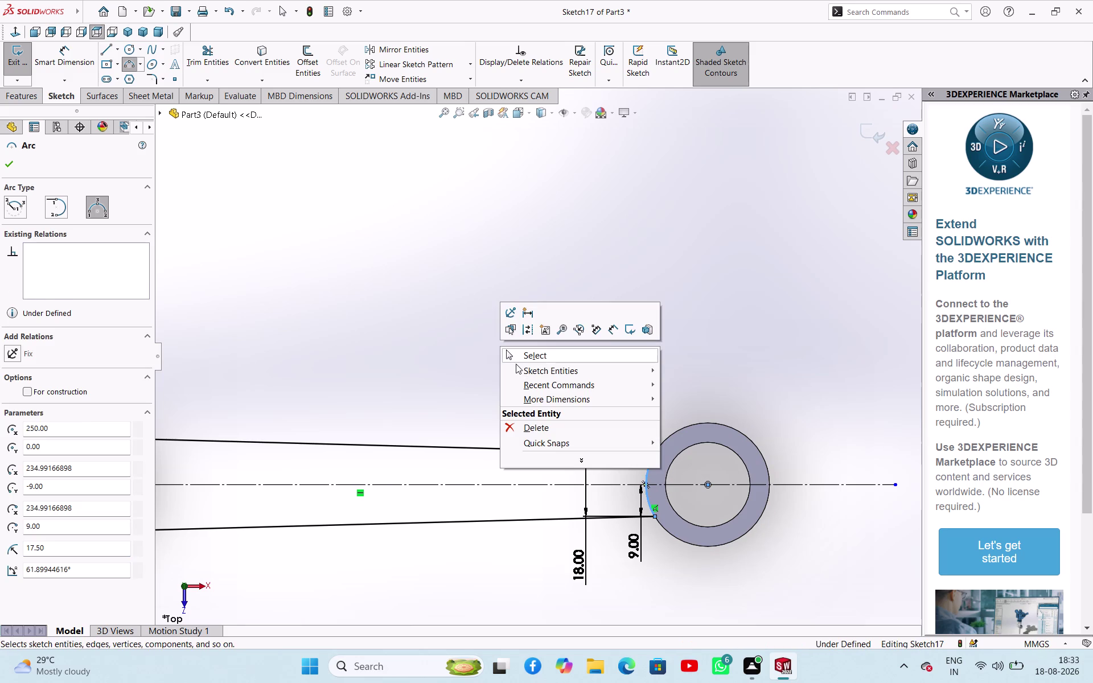
click(514, 359)
click(506, 370)
scroll(up, 3)
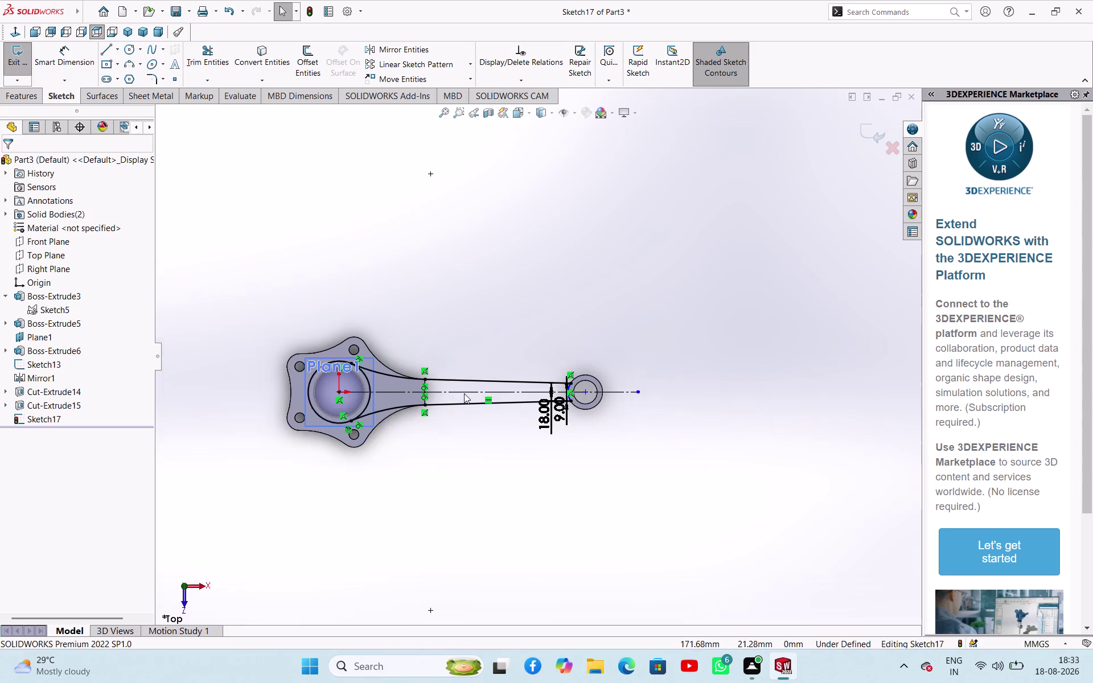
scroll(up, 3)
middle_drag(433, 439, 441, 305)
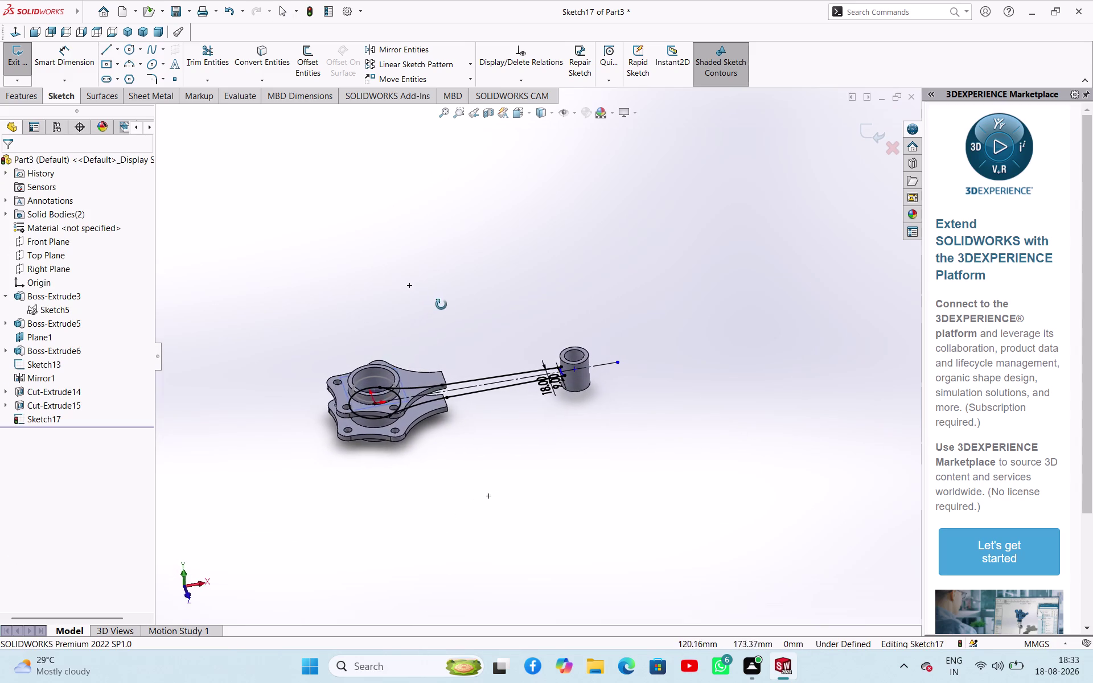
middle_drag(440, 304, 387, 364)
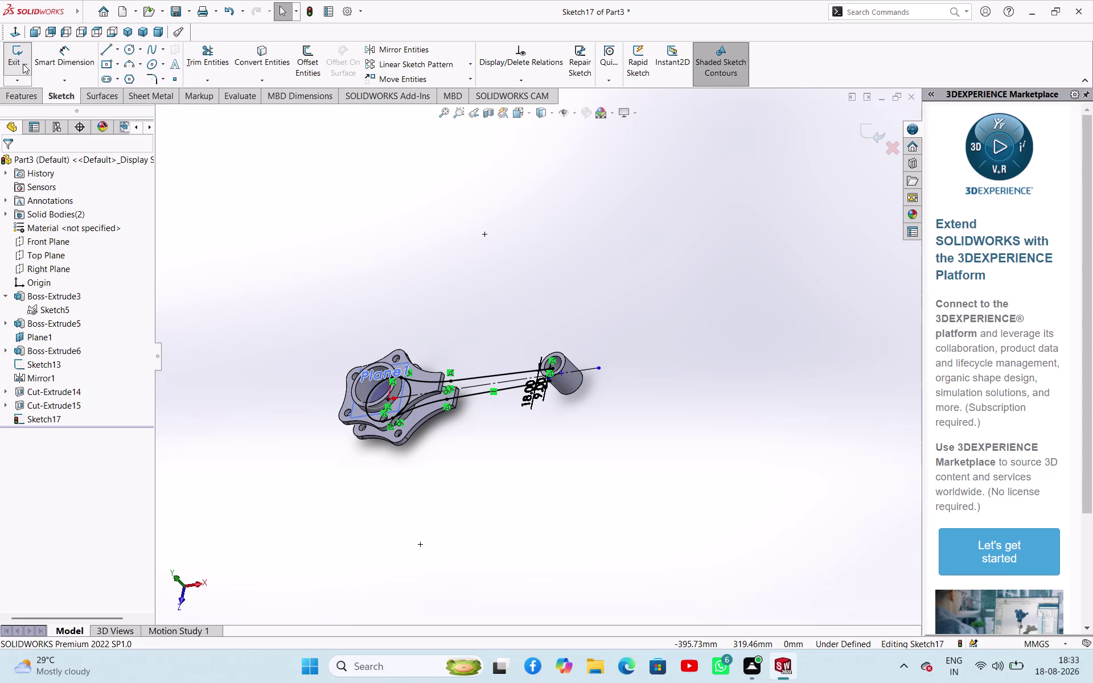
click(23, 63)
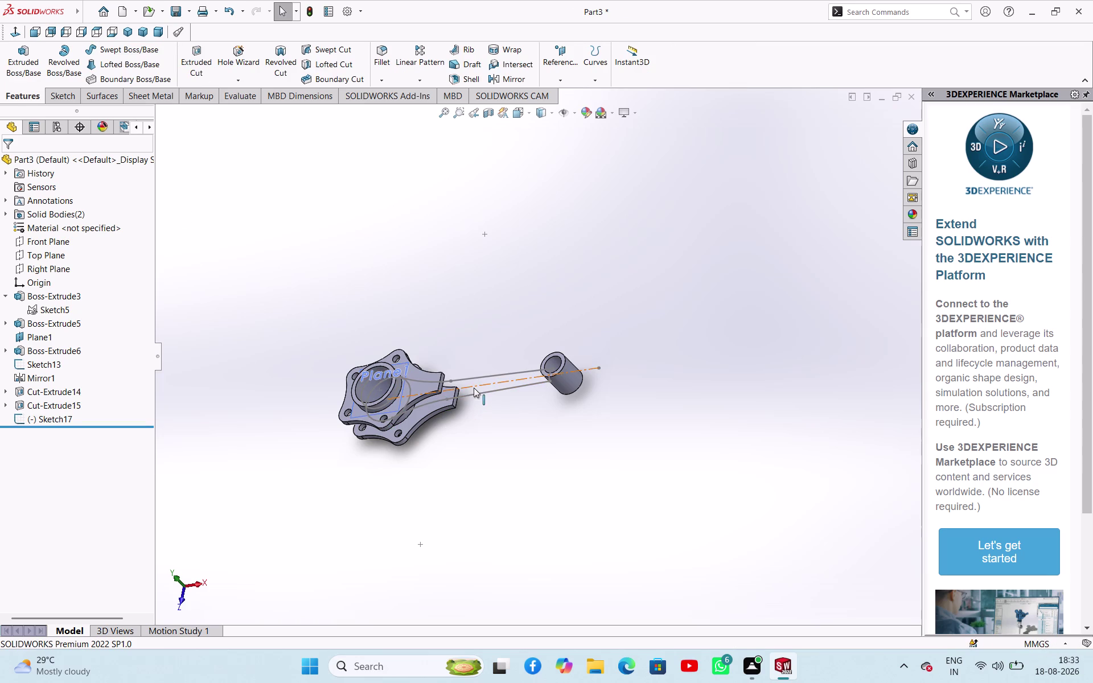
Start an Extruded Boss on the arm sketch and inspect the thin-feature preview.
click(16, 60)
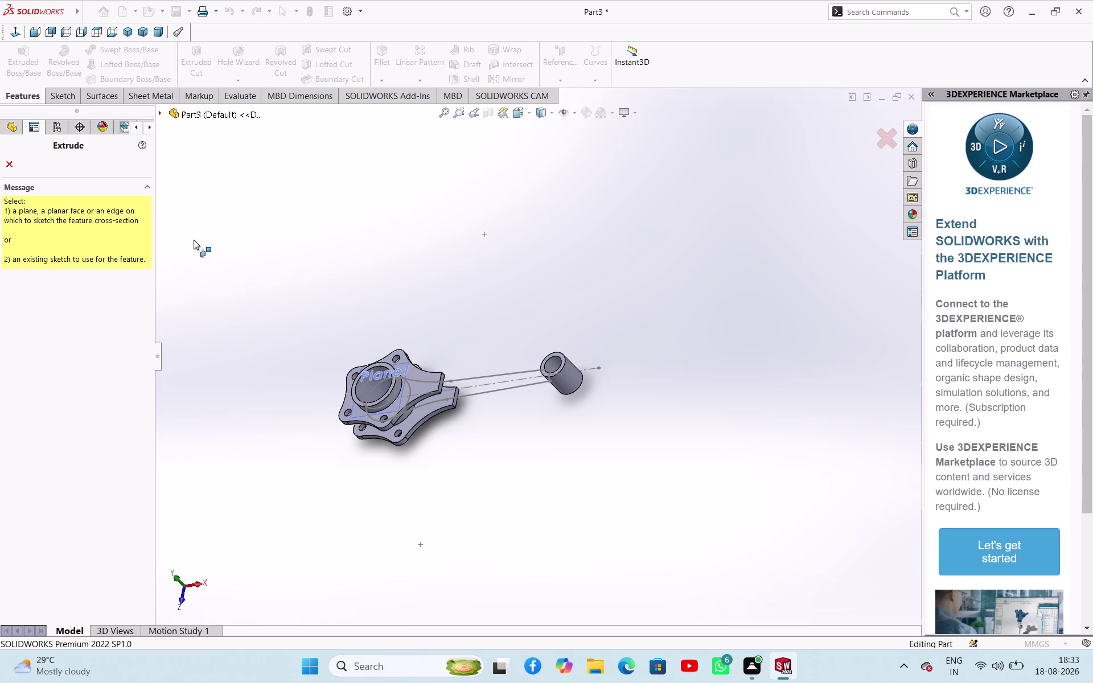
click(474, 390)
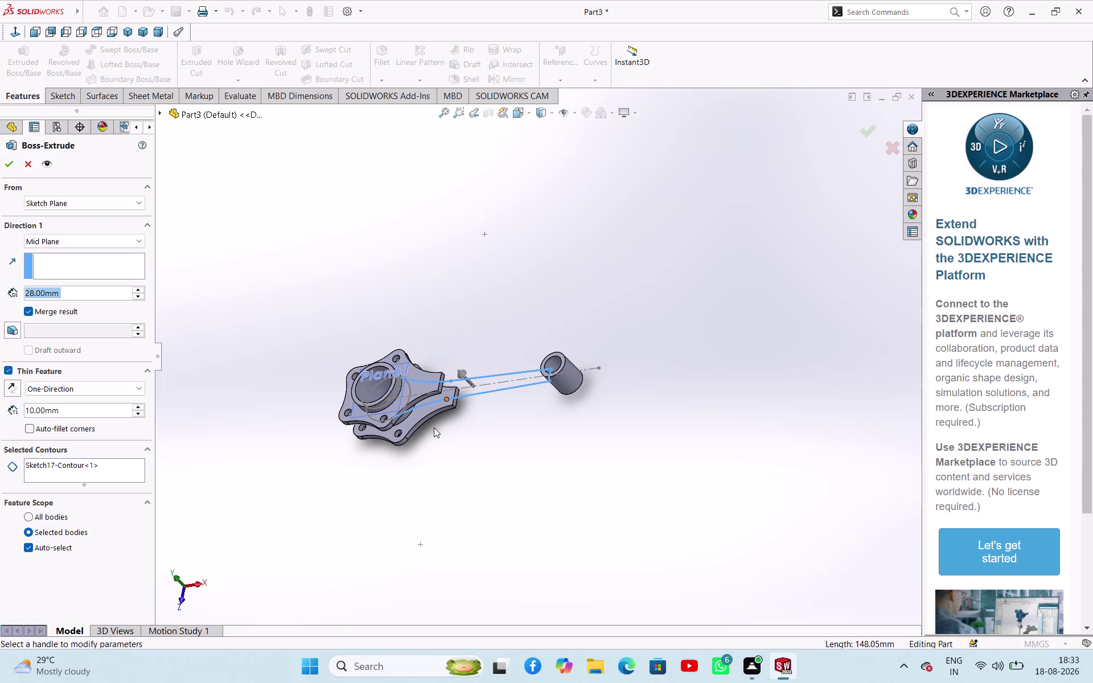
middle_drag(432, 428, 478, 400)
scroll(up, 3)
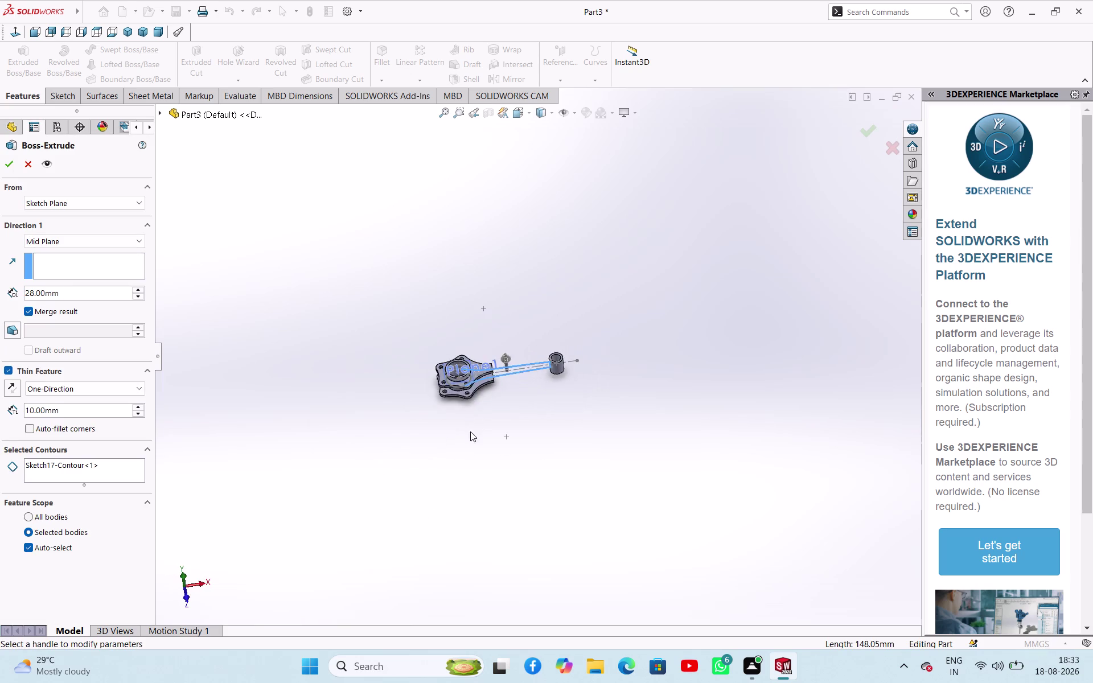
scroll(down, 3)
scroll(down, 3)
scroll(up, 3)
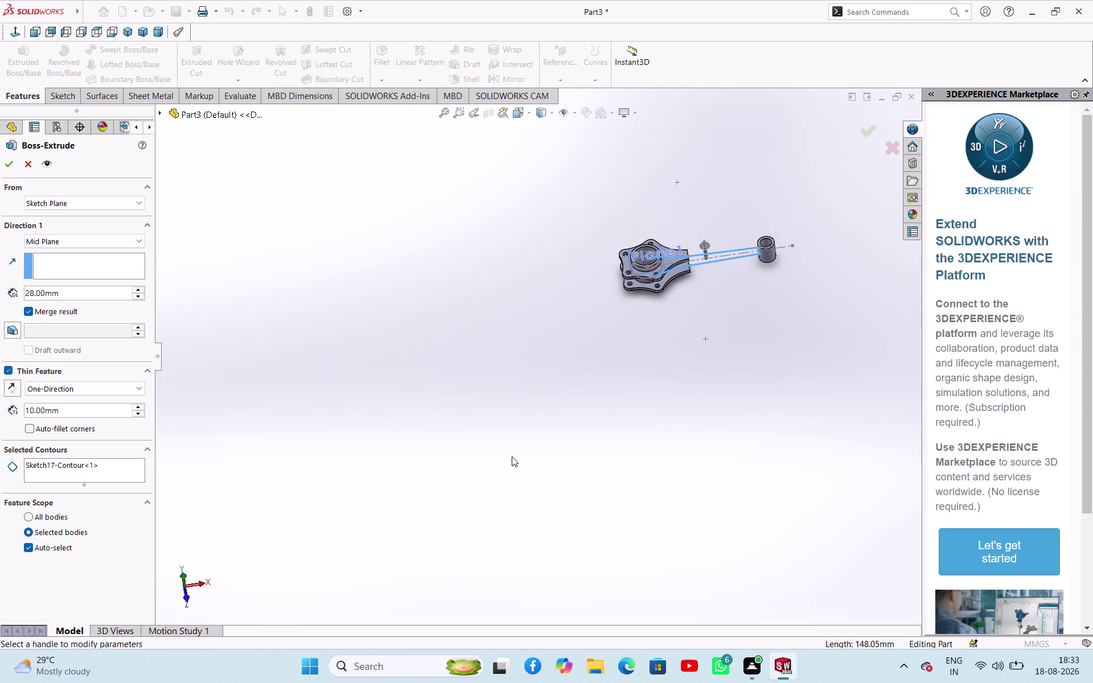
scroll(up, 3)
scroll(down, 3)
Stretch the extrusion preview depth to 104 mm, then cancel the extrusion.
middle_drag(521, 471, 458, 418)
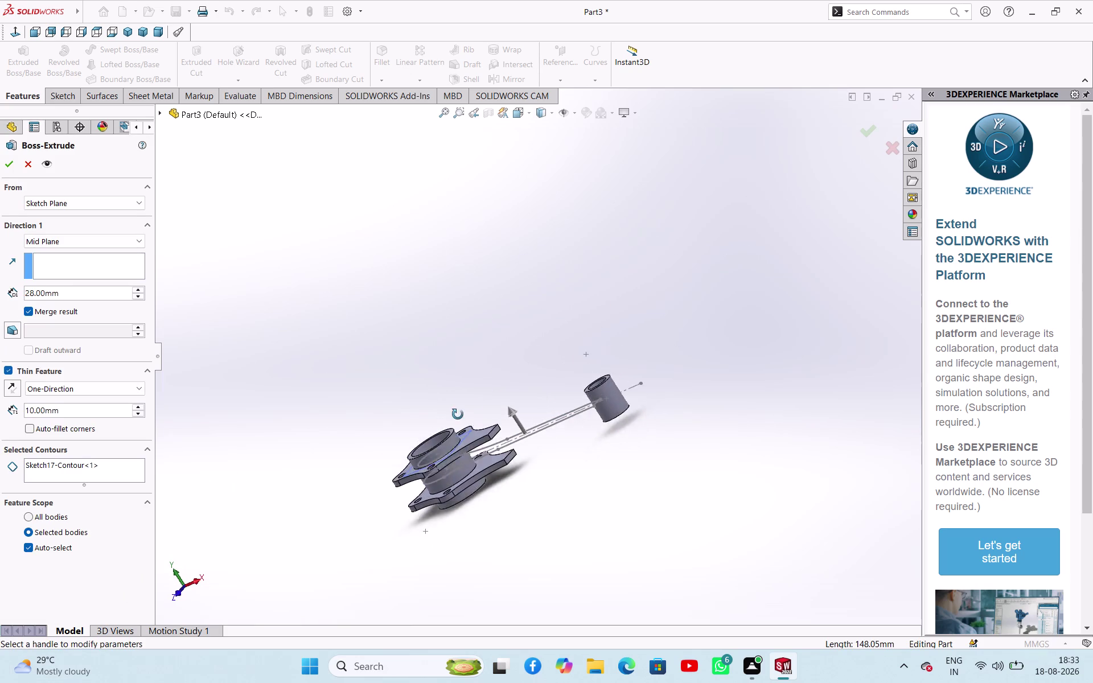
middle_drag(458, 418, 481, 383)
drag(510, 412, 502, 396)
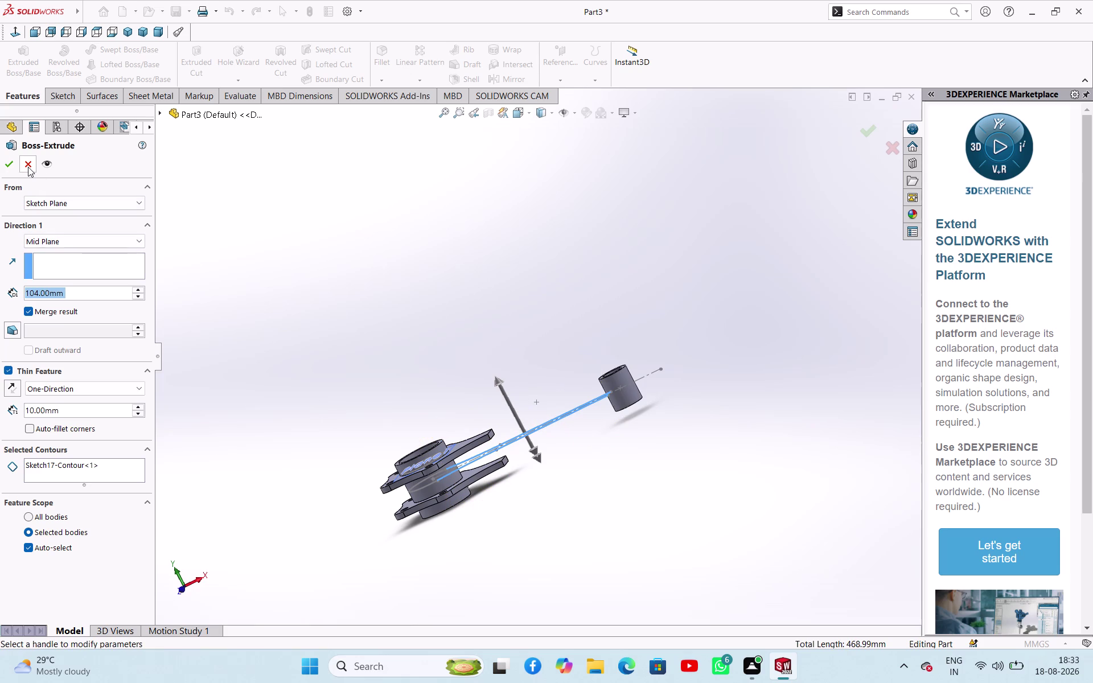
click(28, 167)
click(285, 329)
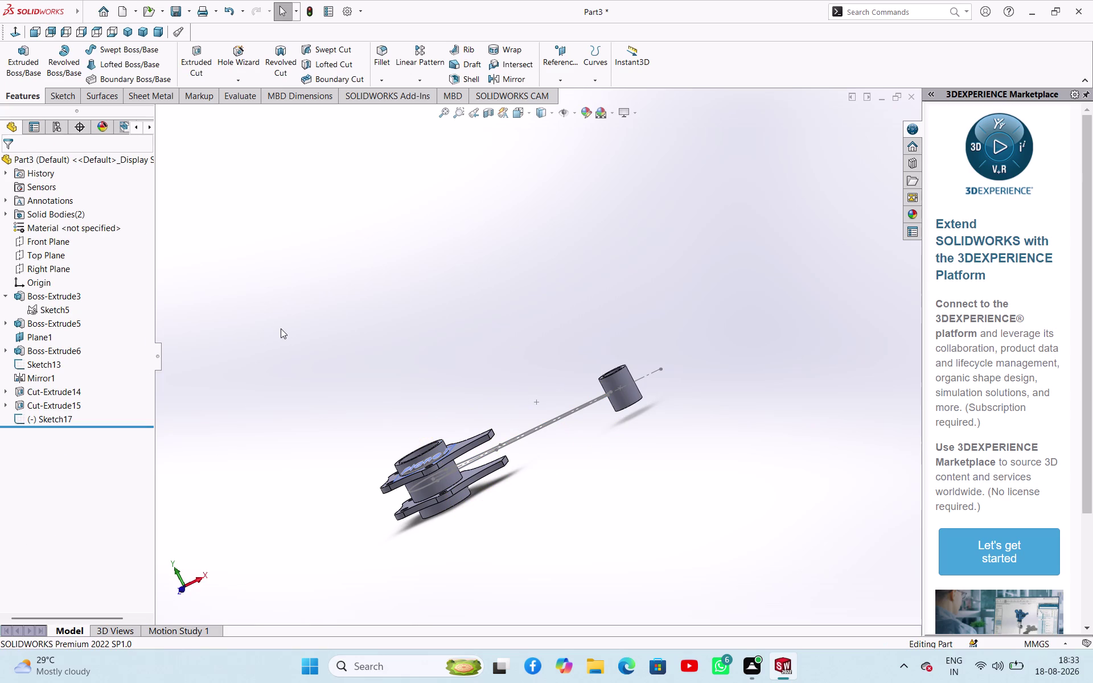
Undo the recent sketch actions and the arm line dimensions.
key(ctrl+z)
key(ctrl+z)
key(ctrl+z)
key(ctrl+z)
key(ctrl+z)
key(ctrl+z)
key(ctrl+z)
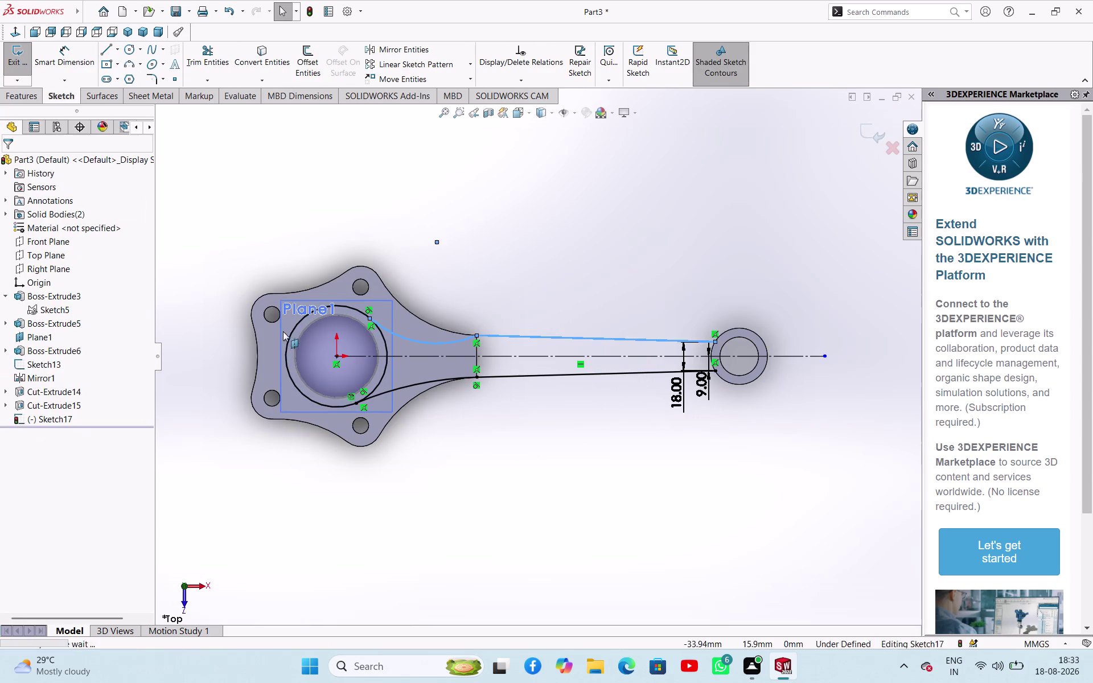
key(ctrl+z)
key(ctrl+z)
key(ctrl+z)
key(ctrl+z)
key(ctrl+z)
key(ctrl+z)
key(ctrl+z)
key(ctrl+z)
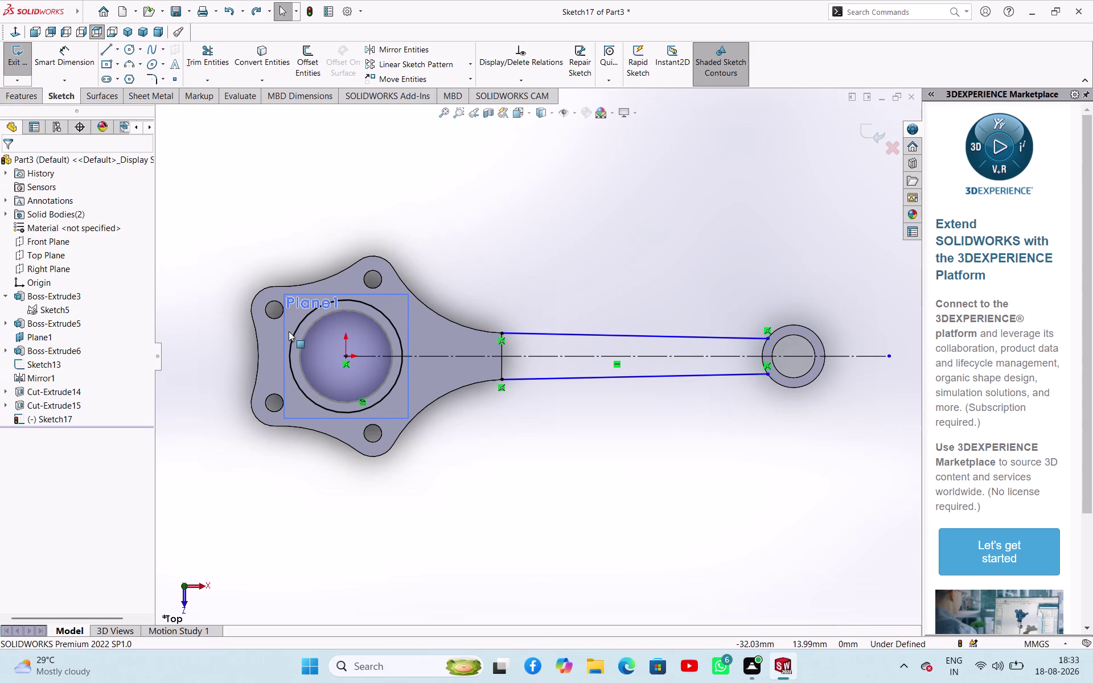
Undo the earlier arm lines, leaving the big end and small-end ring.
key(ctrl+z)
key(ctrl+z)
key(ctrl+z)
key(ctrl+z)
key(ctrl+z)
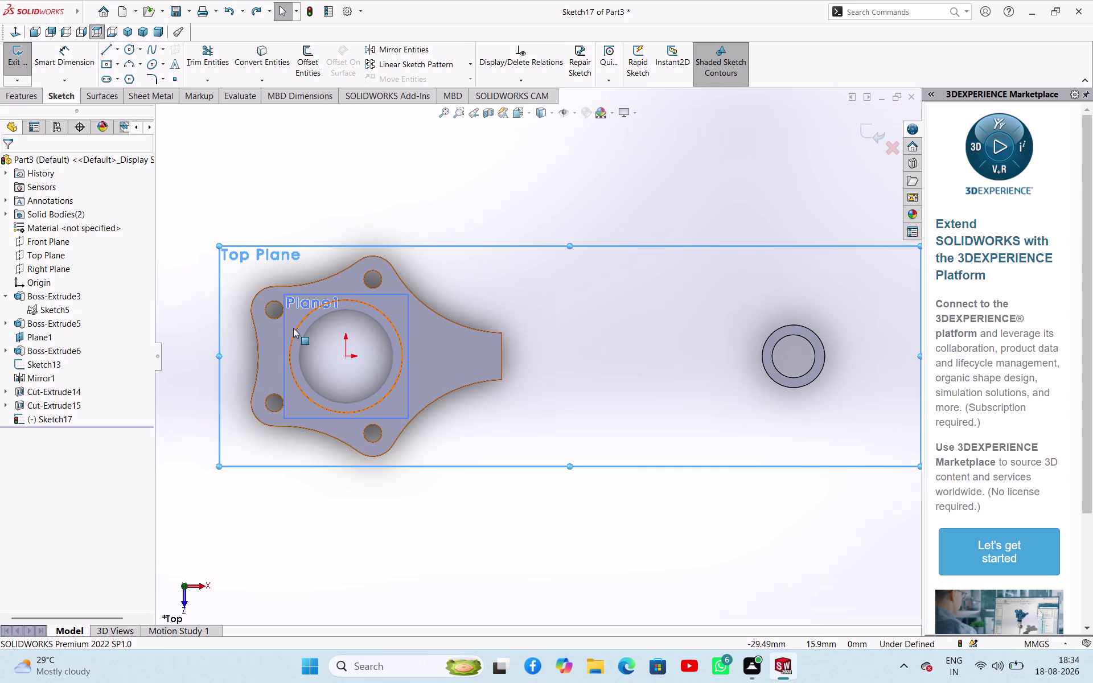
click(119, 49)
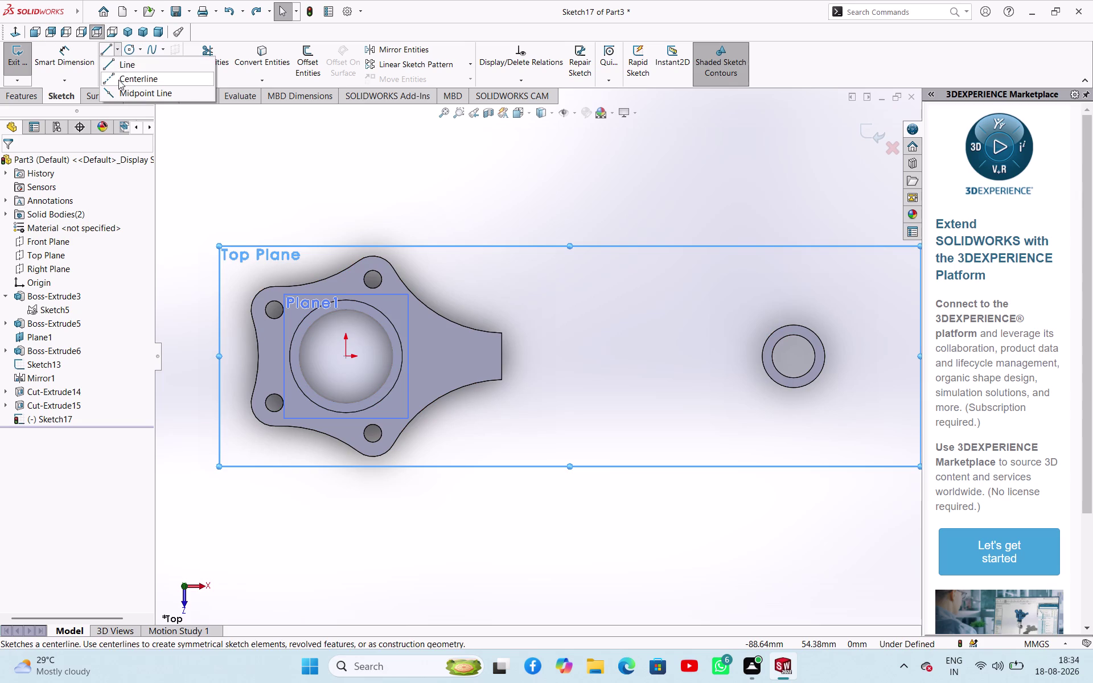
Draw a horizontal midpoint centerline from the big-end centre past the small-end ring.
click(119, 79)
click(50, 354)
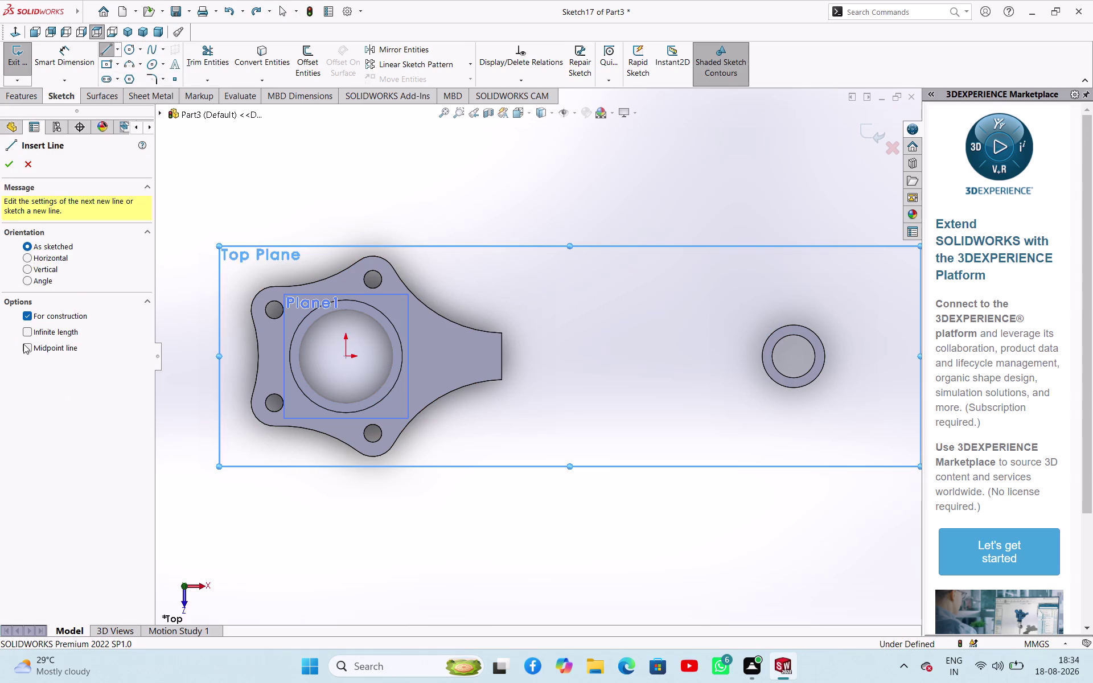
click(27, 348)
scroll(up, 3)
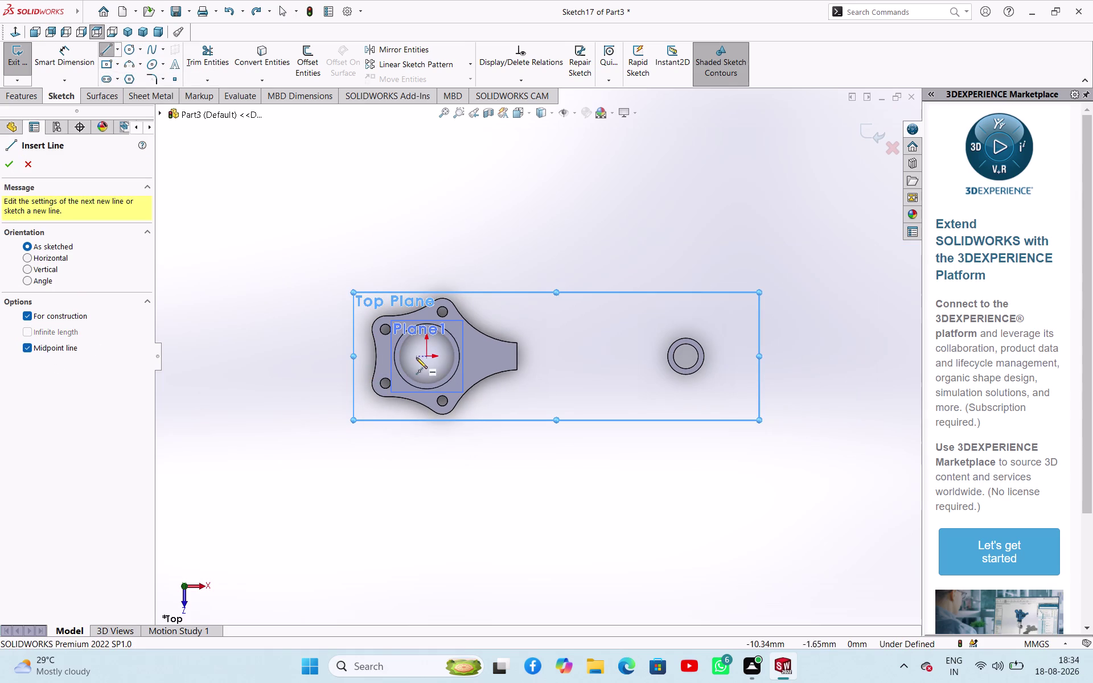
click(427, 357)
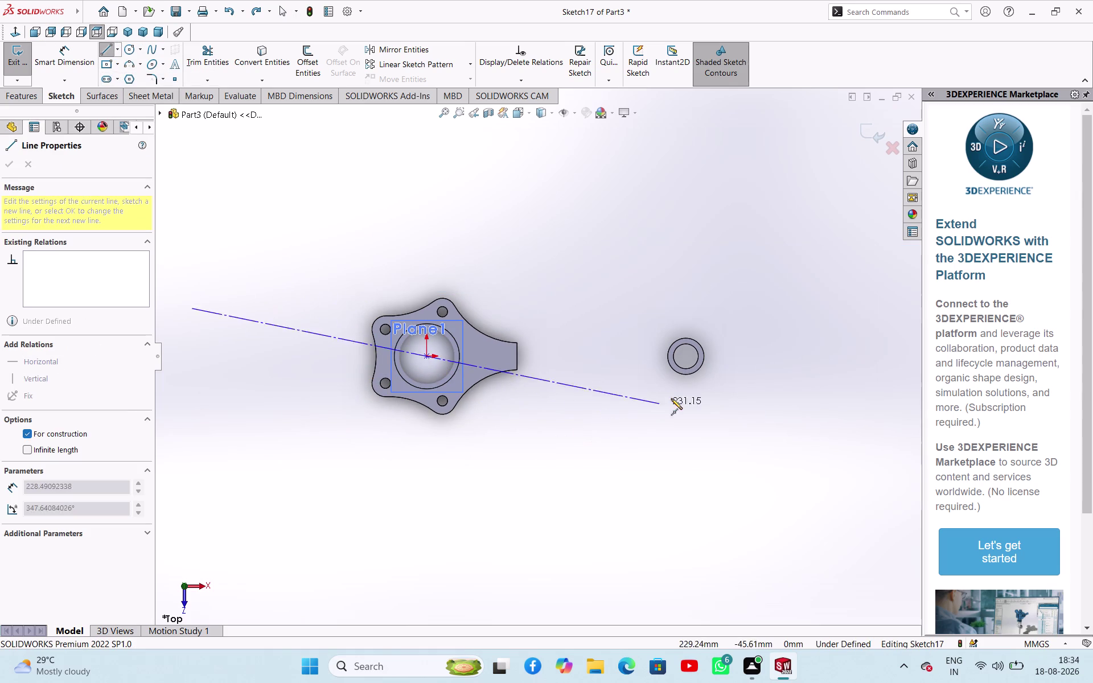
click(752, 356)
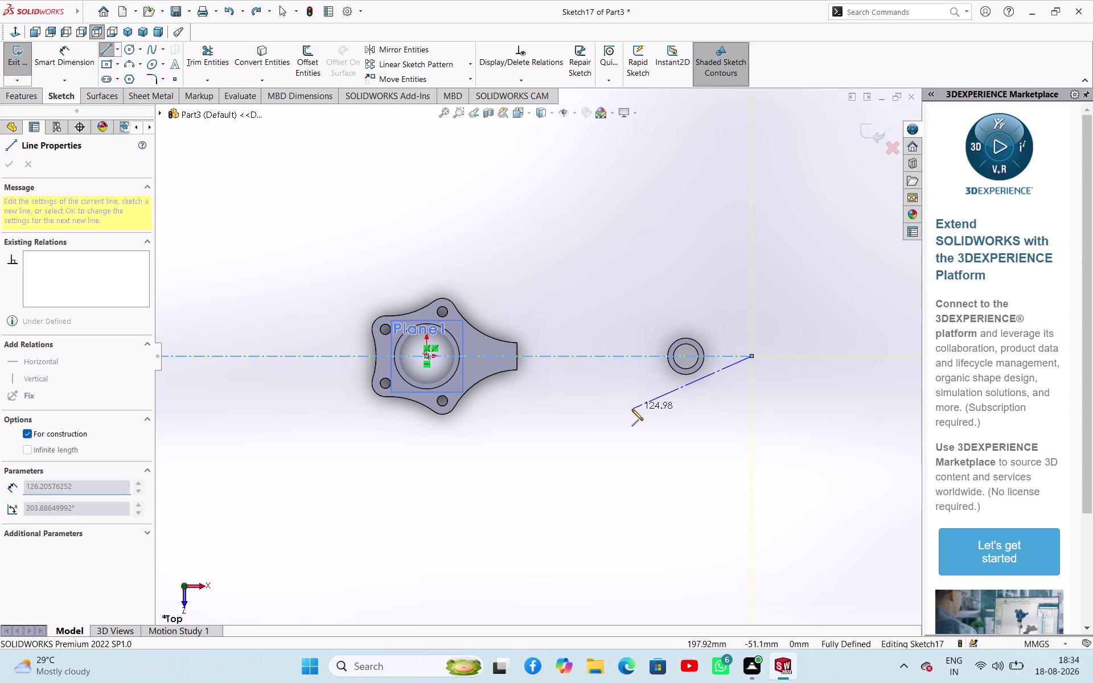
right_click(629, 410)
click(660, 416)
click(542, 440)
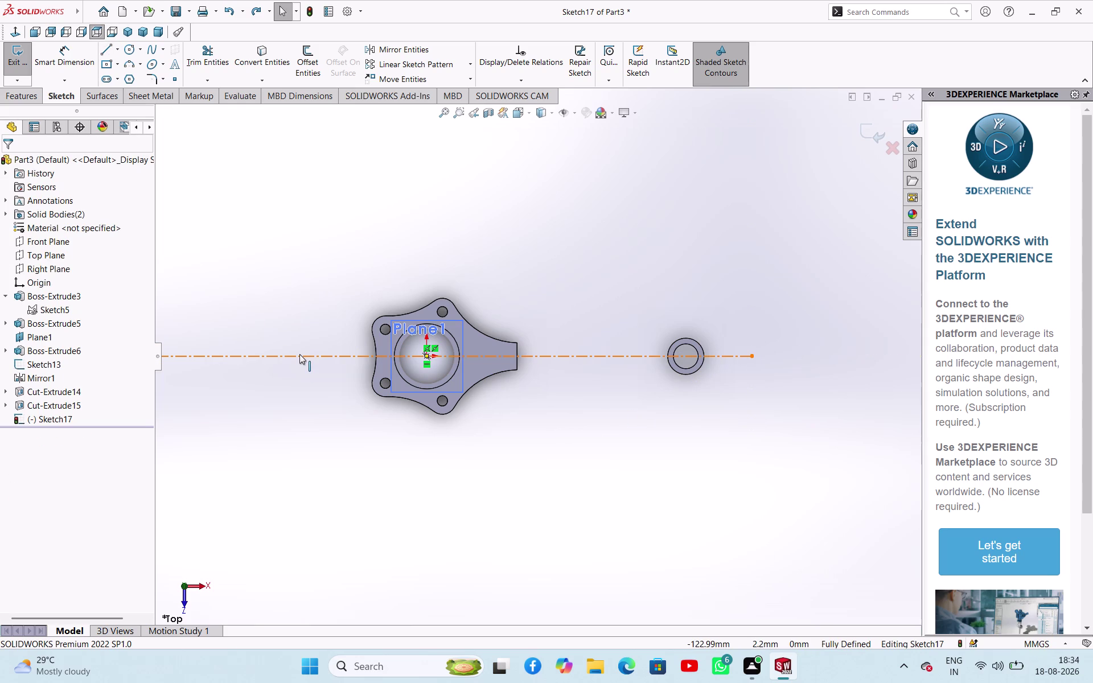
click(254, 61)
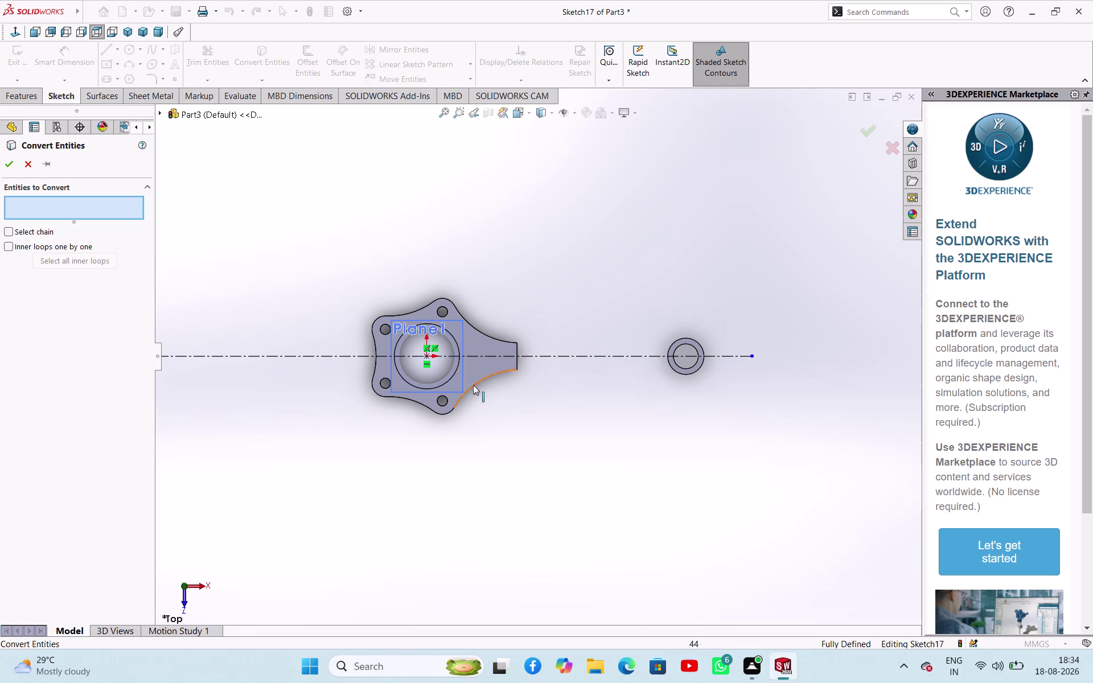
Convert the 63 mm big-end bore circle into Sketch17 as sketch geometry.
click(454, 377)
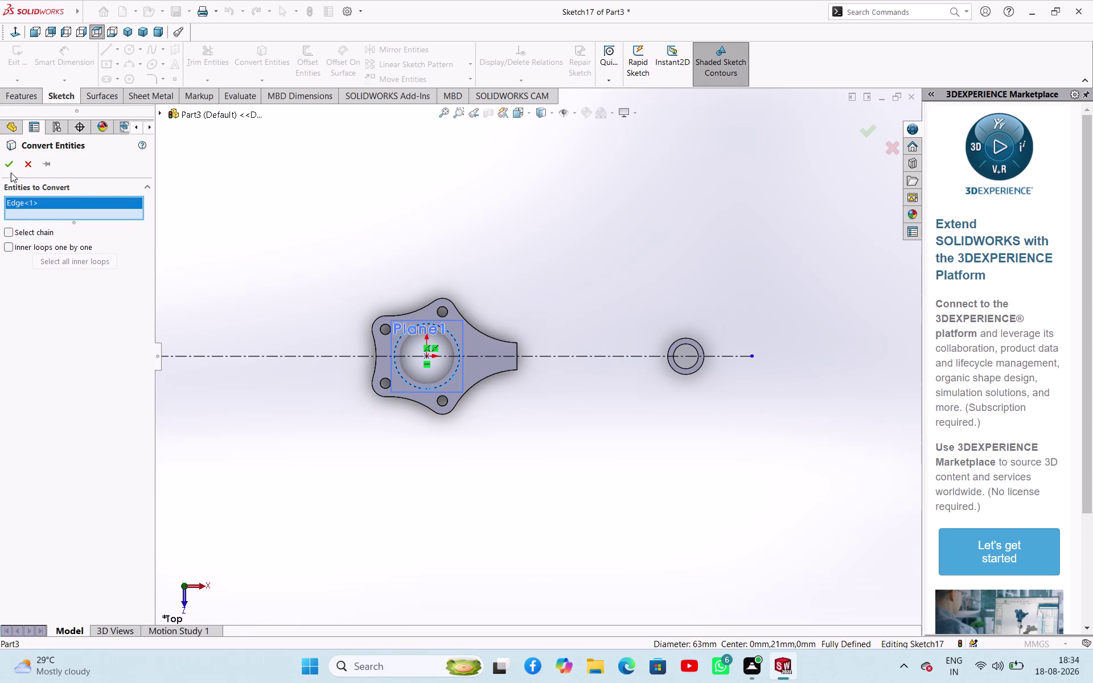
click(8, 158)
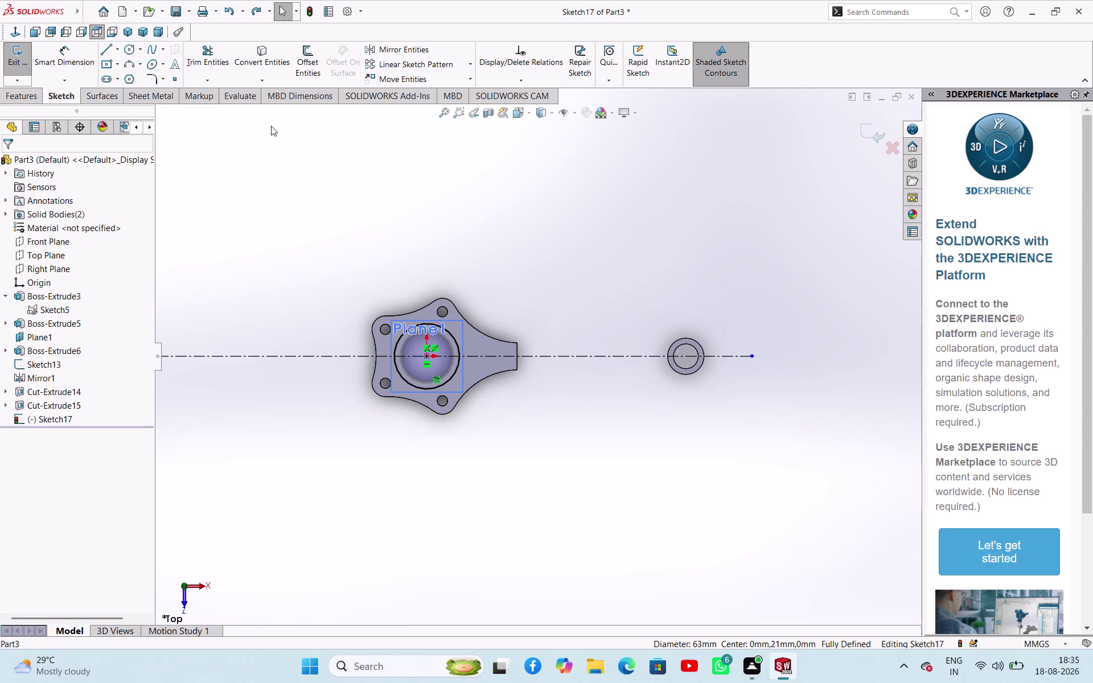
click(108, 46)
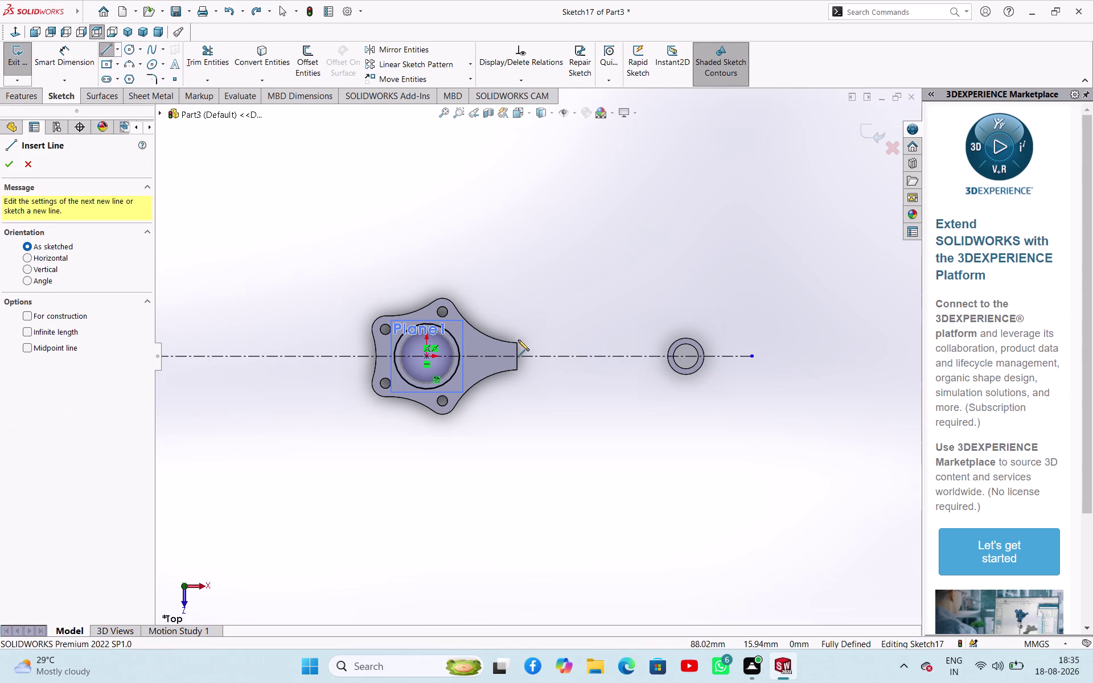
Draw the upper arm line from the neck's top corner to the small-end ring.
click(517, 343)
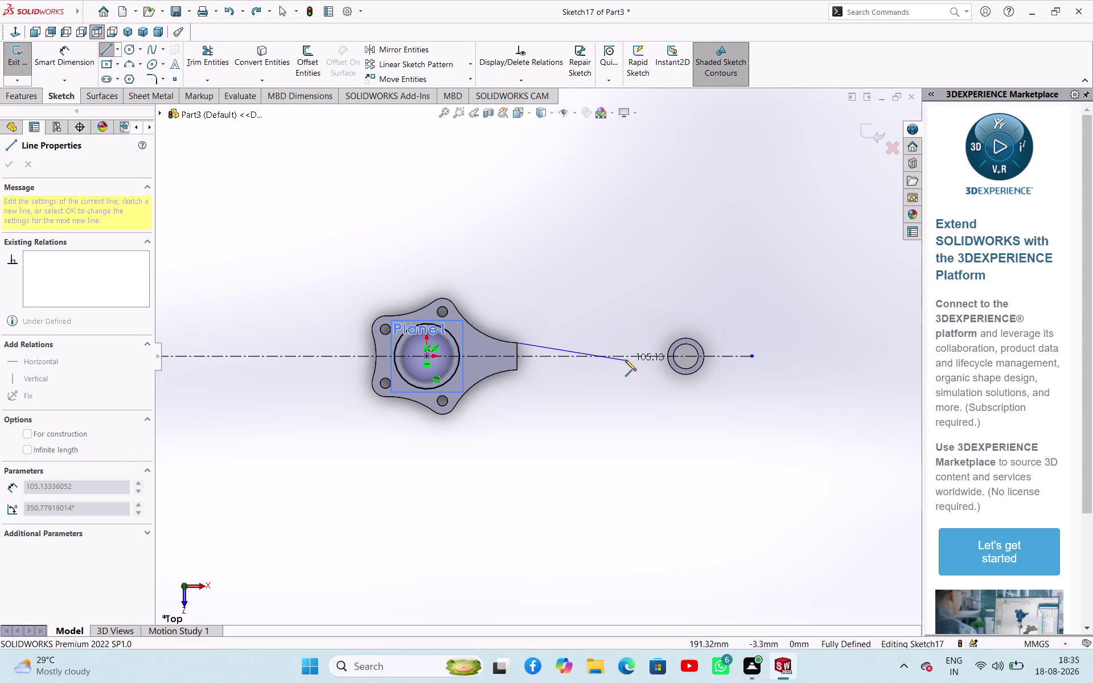
scroll(down, 3)
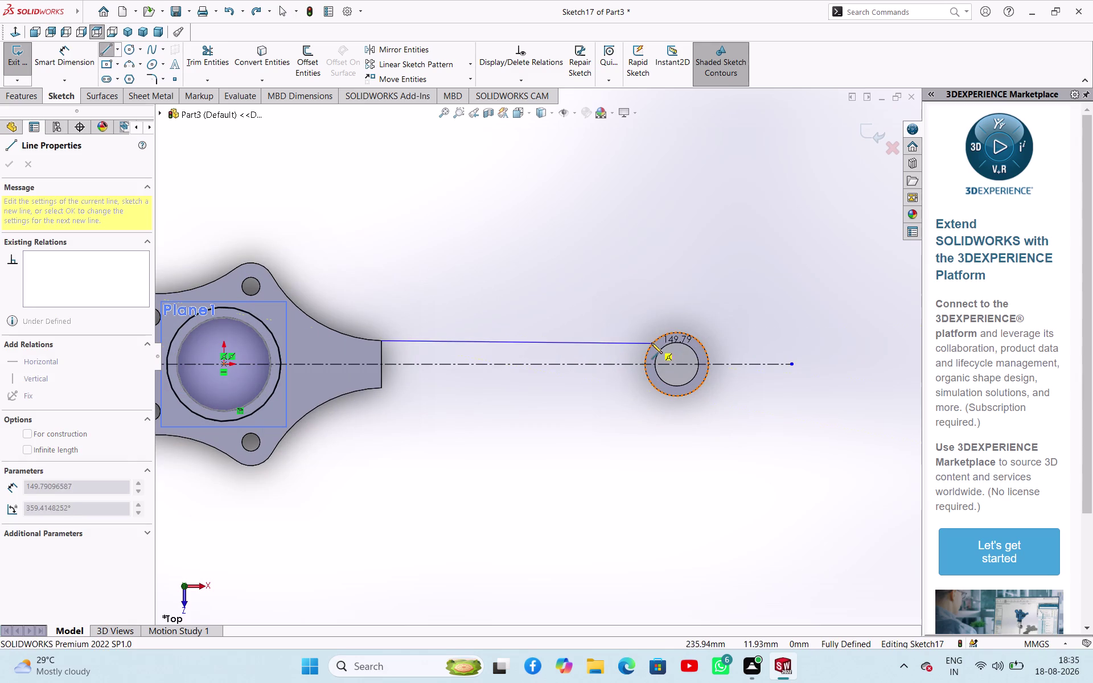
click(651, 343)
right_click(614, 301)
click(626, 307)
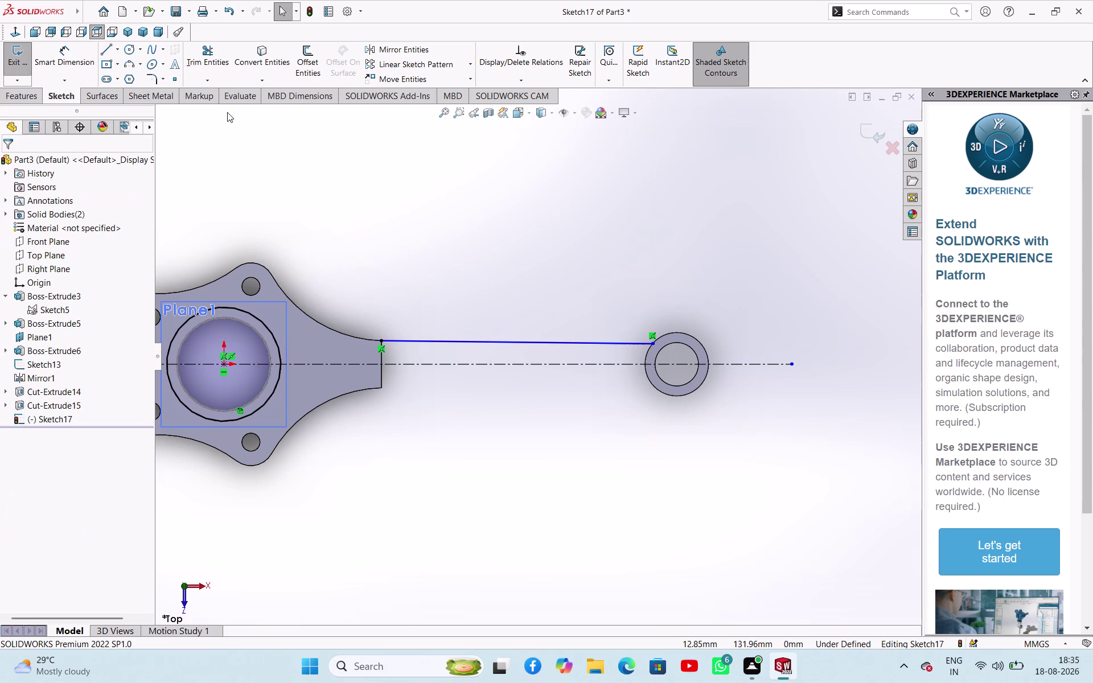
Draw the lower arm line from the neck's bottom corner to the small-end ring.
click(108, 50)
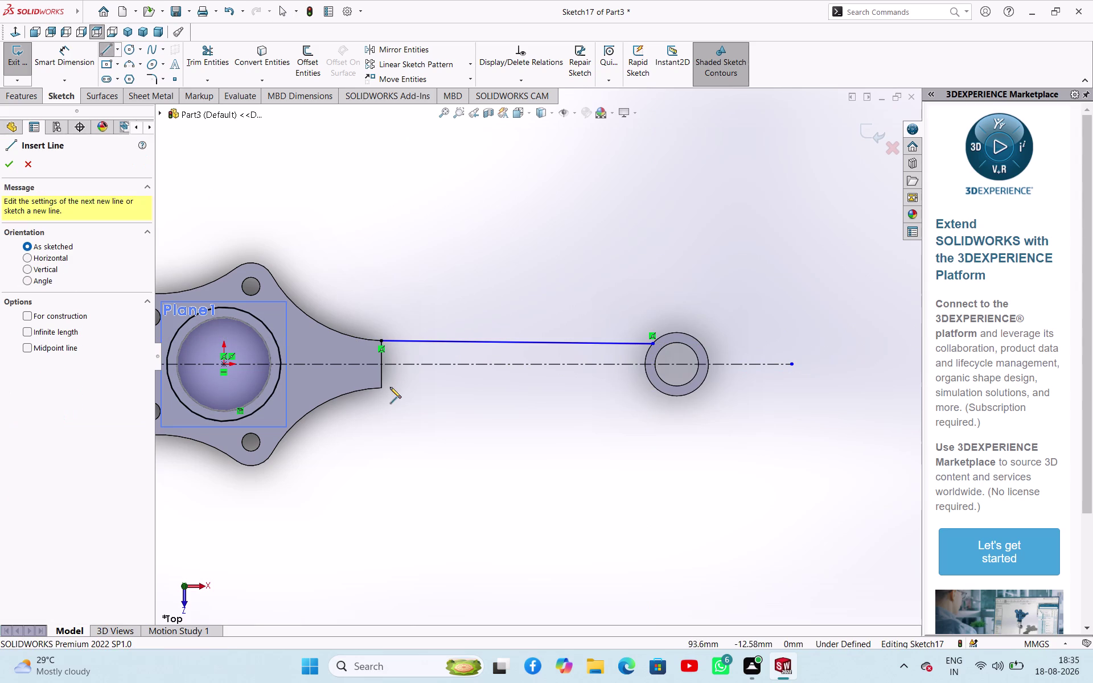
click(381, 389)
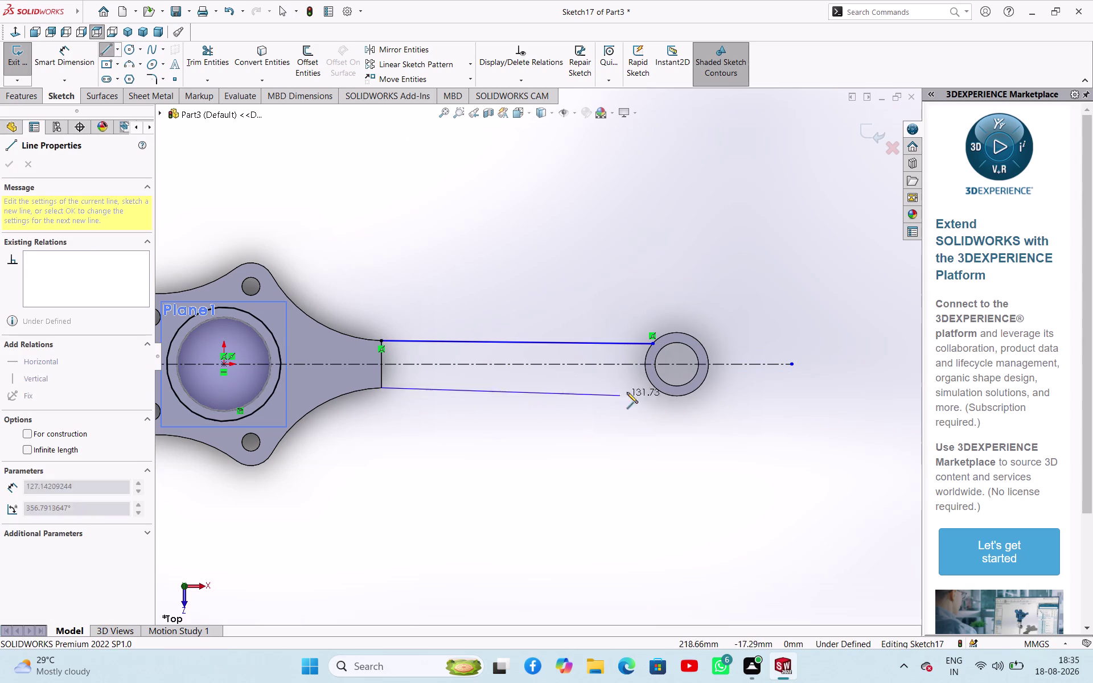
click(651, 385)
right_click(501, 436)
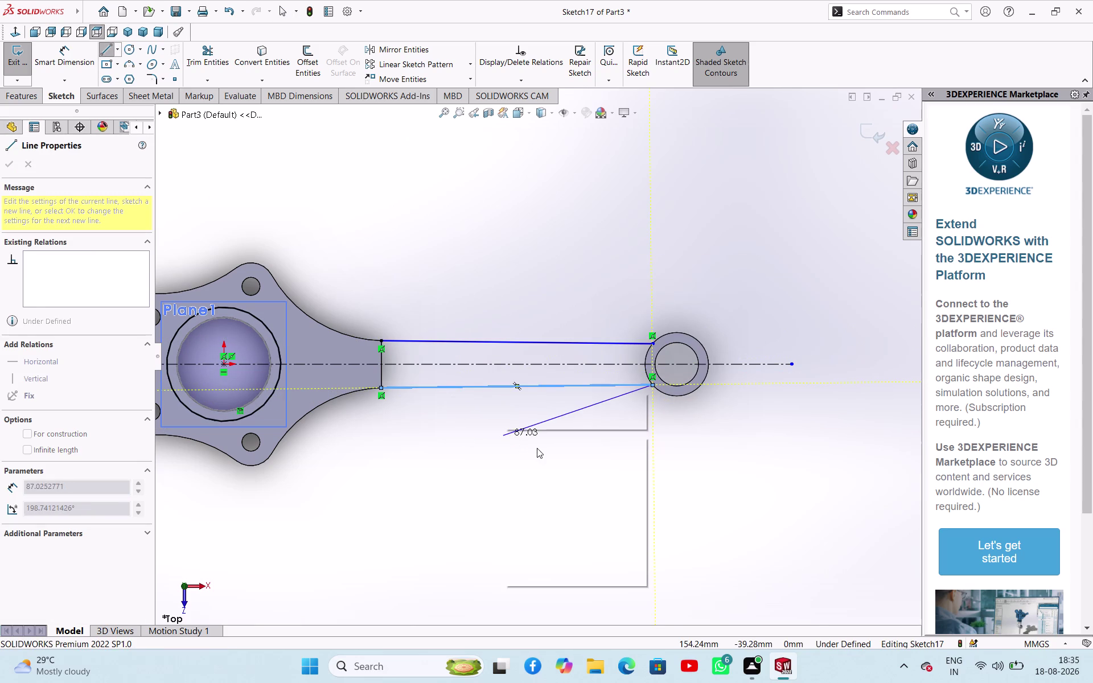
click(537, 448)
right_drag(539, 476, 543, 437)
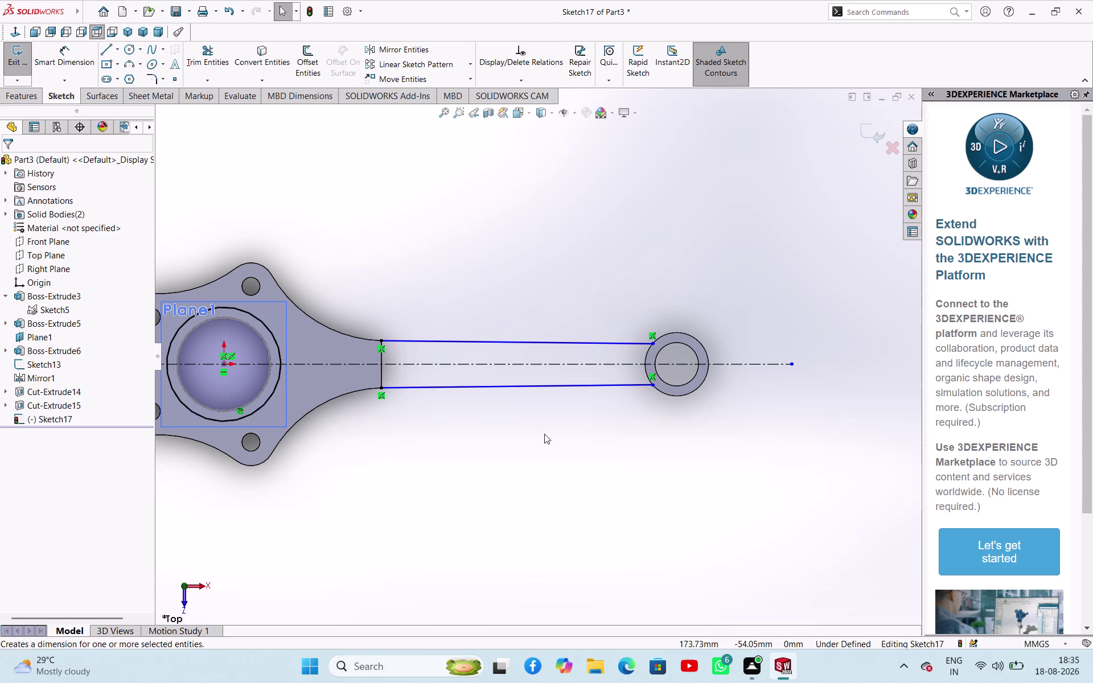
right_drag(544, 437, 544, 416)
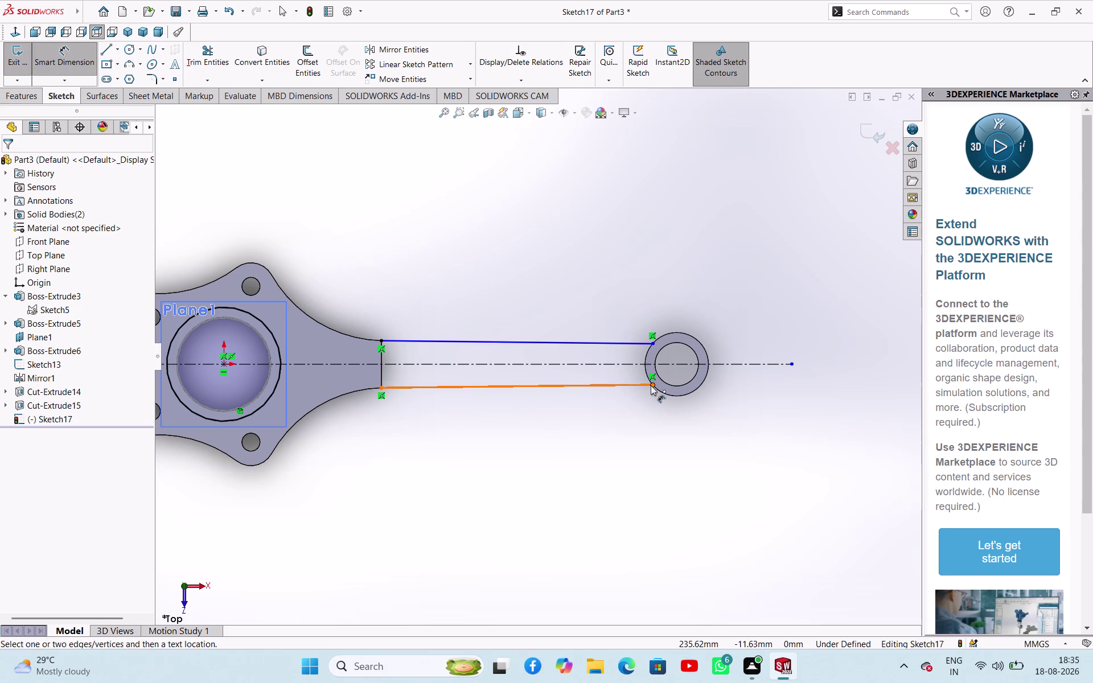
click(654, 384)
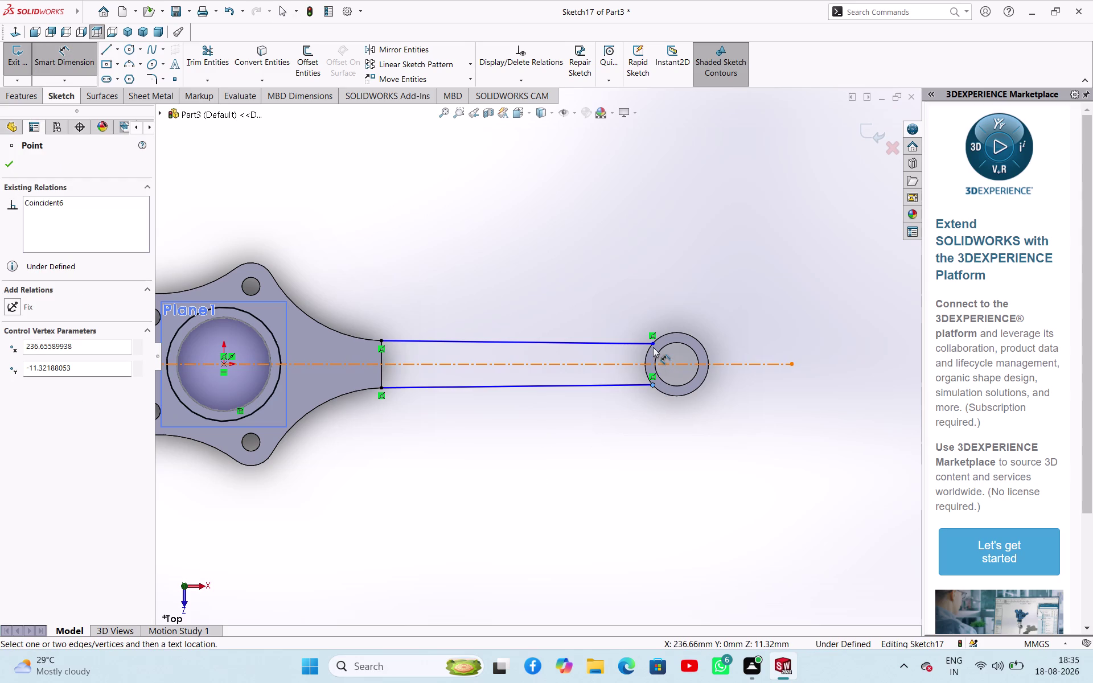
Dimension the two arm-line ends at the ring 18 mm apart and dismiss the news panel.
click(653, 345)
click(617, 428)
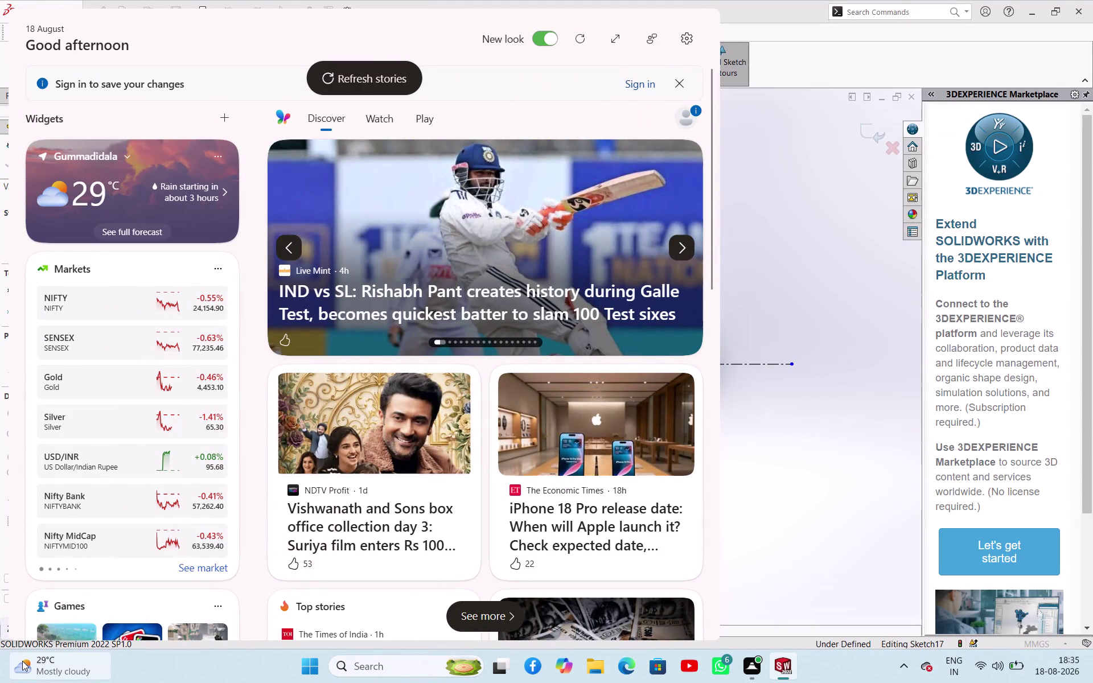
text(18)
key(Return)
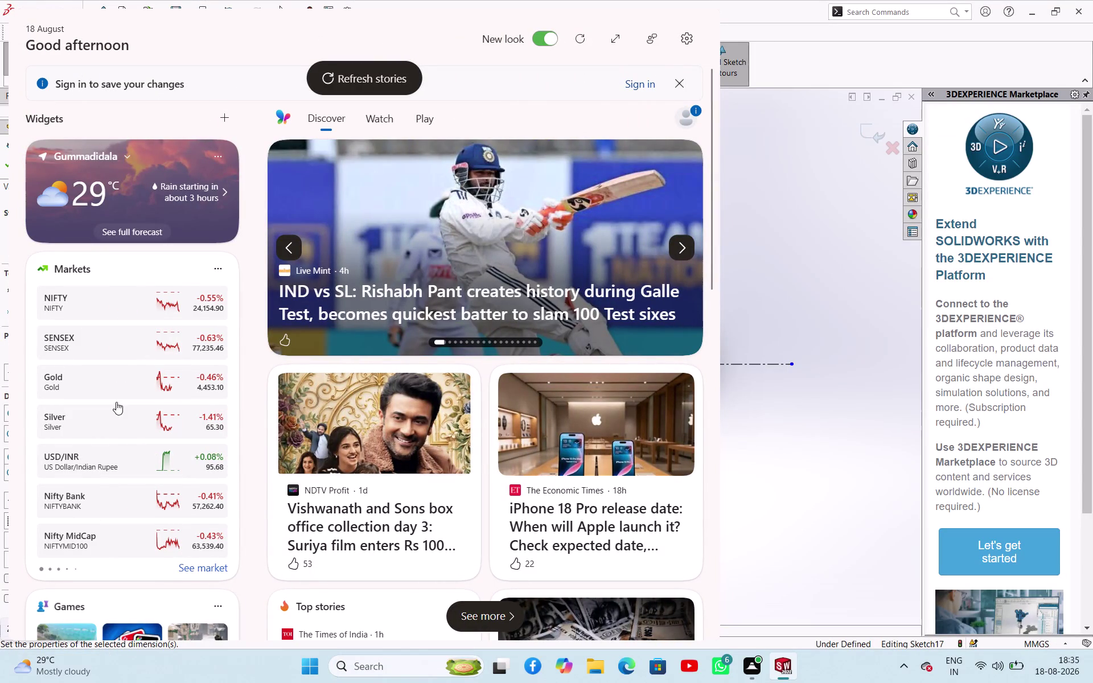
click(688, 87)
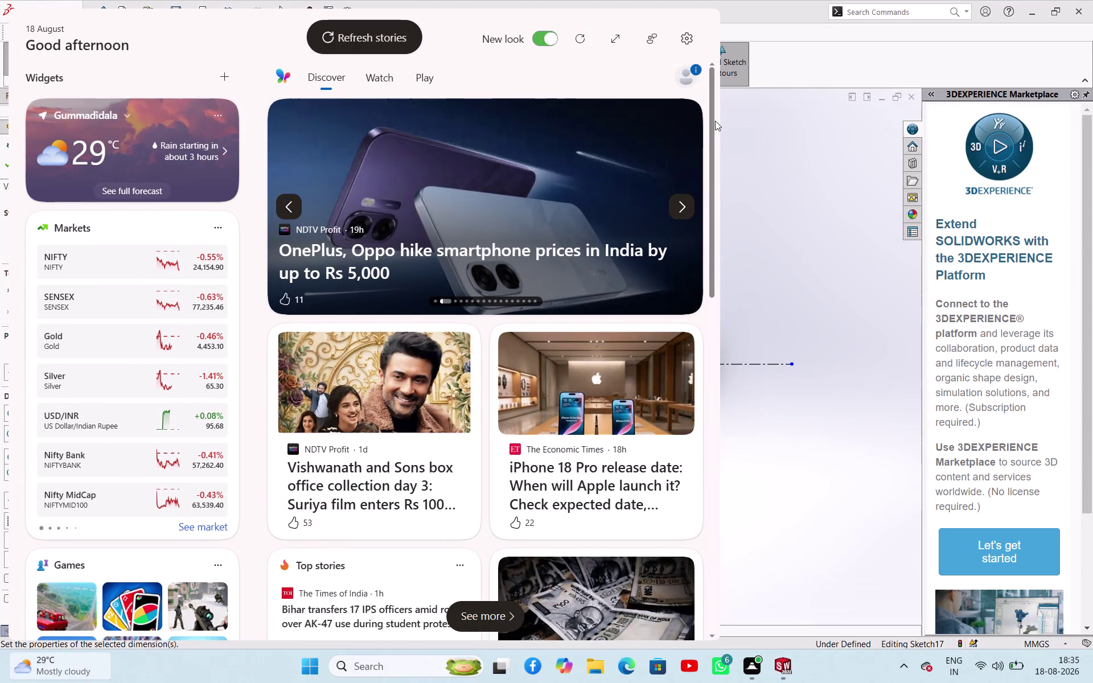
click(780, 159)
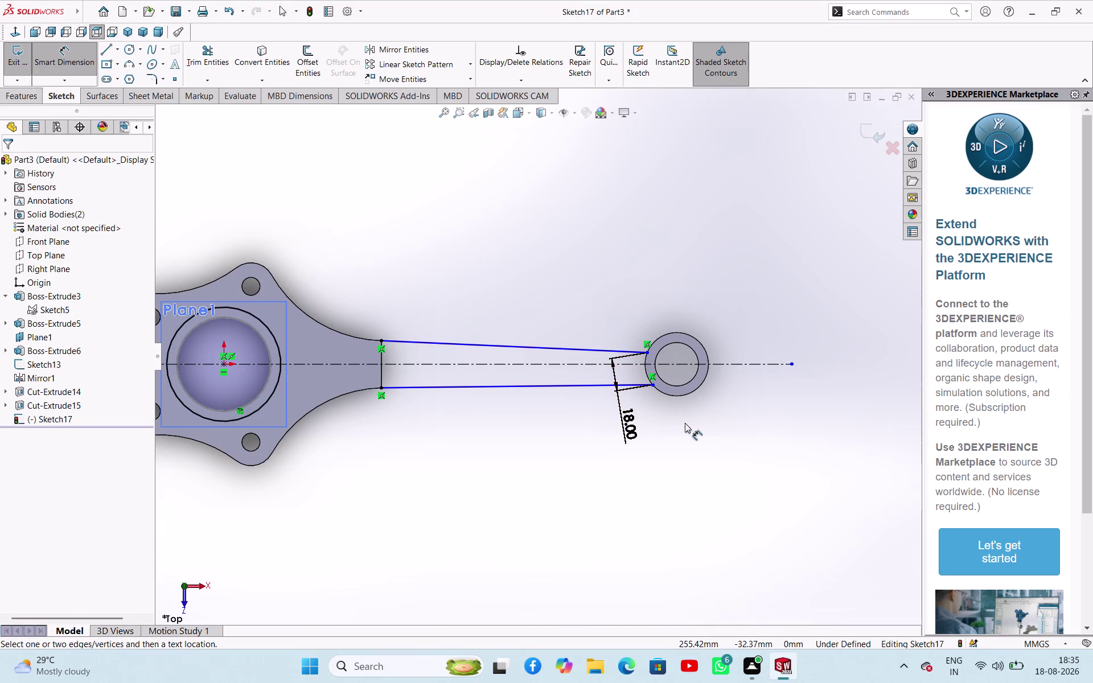
Undo the last change and make both arm lines symmetric about the centre line.
key(Escape)
key(Escape)
key(Escape)
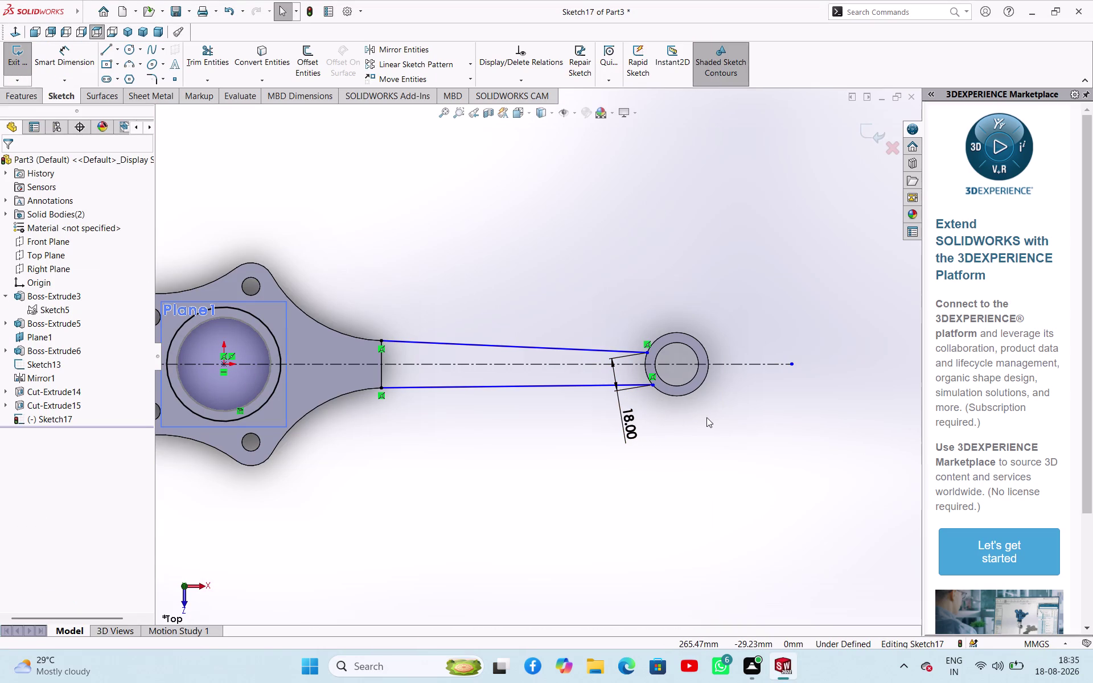
key(ctrl+z)
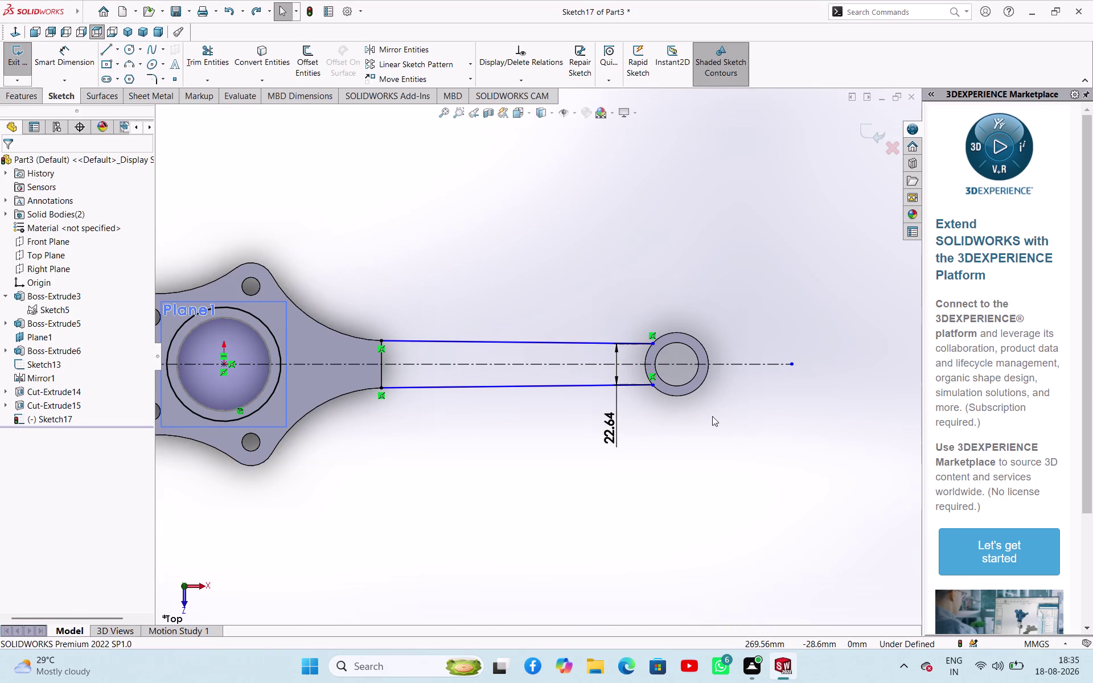
click(706, 459)
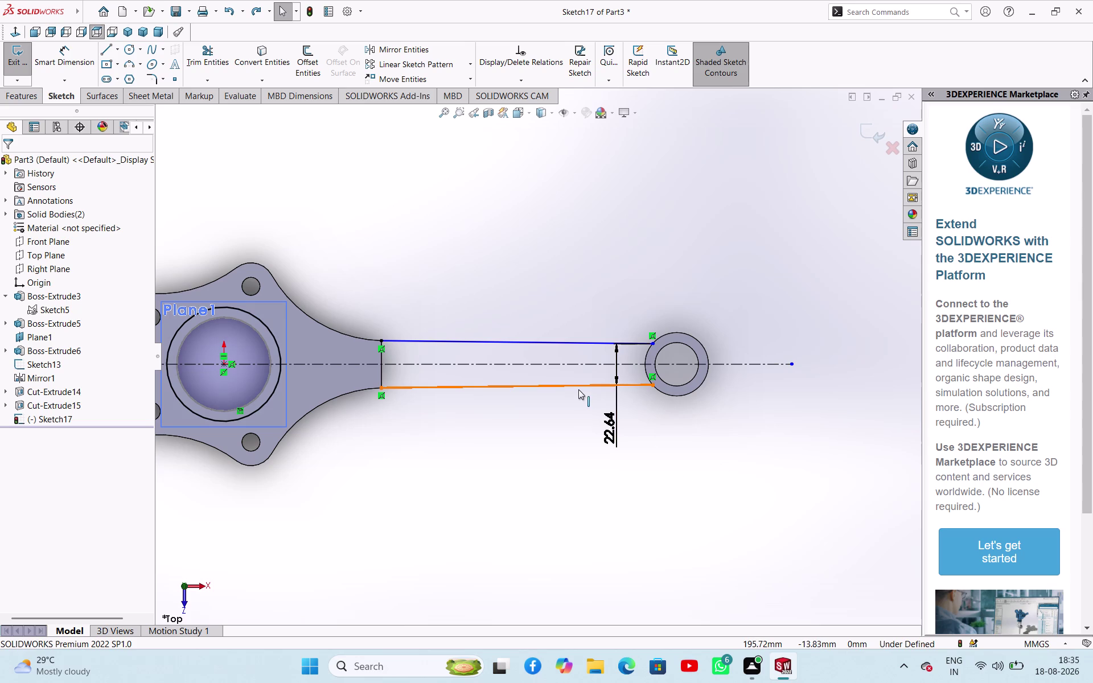
click(579, 389)
click(589, 366)
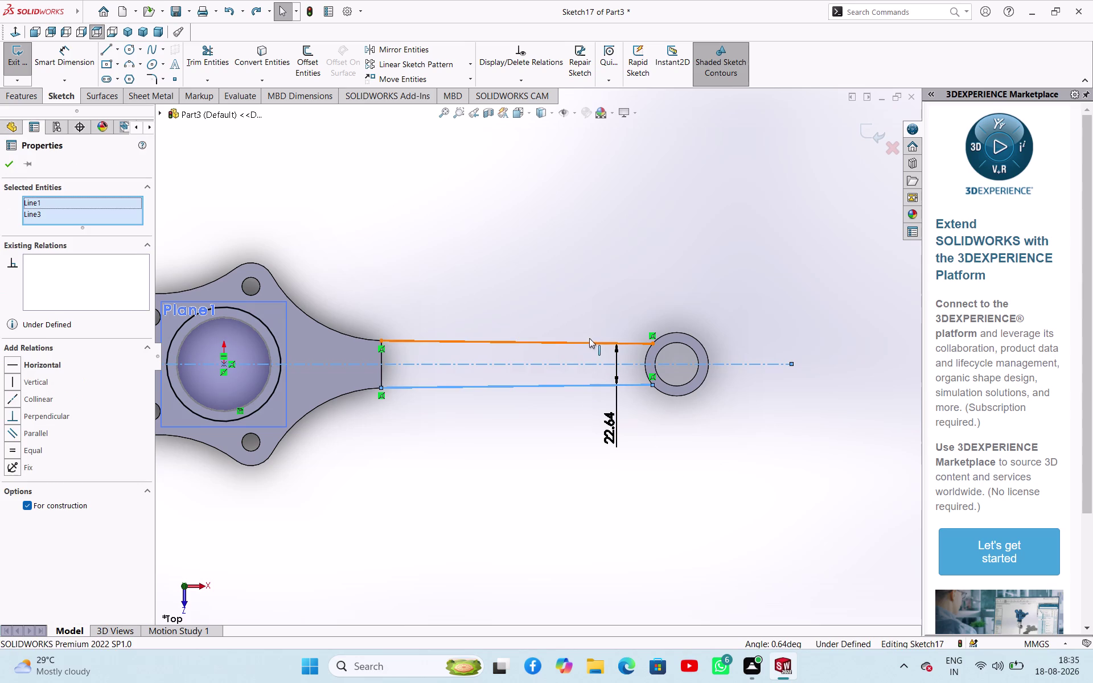
click(591, 341)
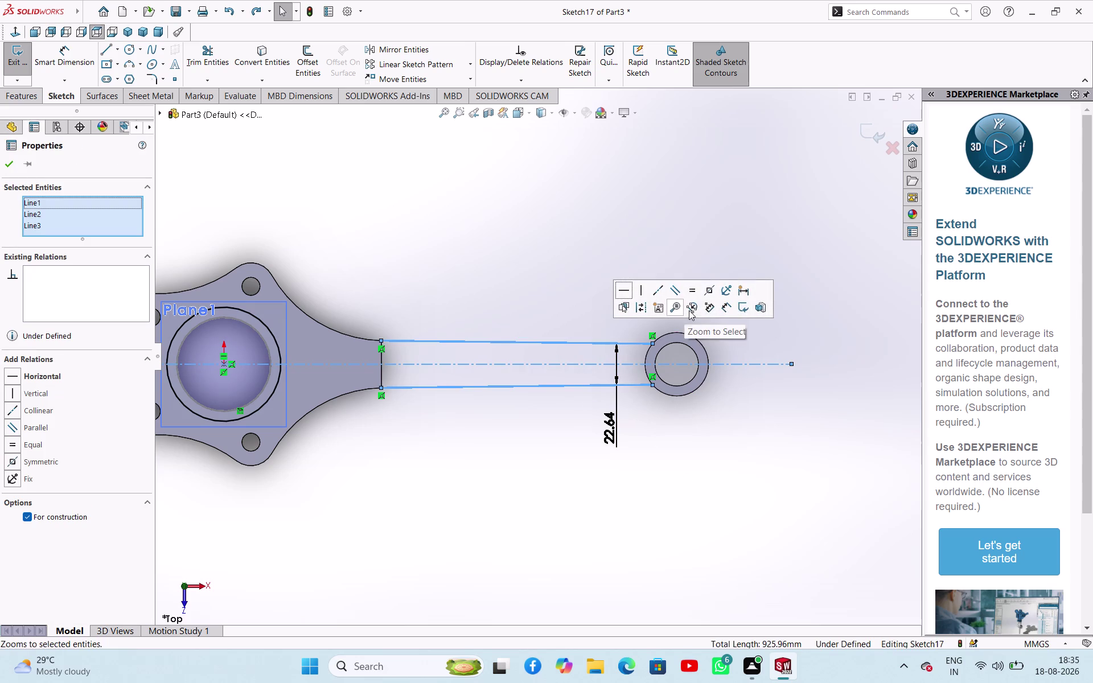
click(709, 292)
click(542, 258)
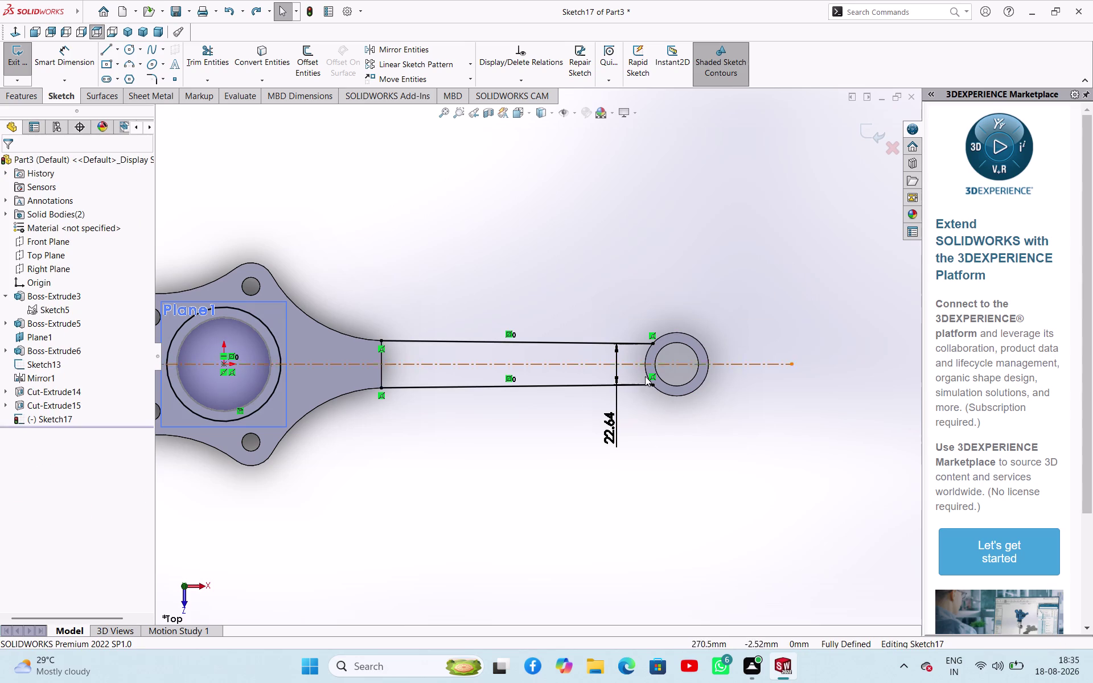
Change the 22.64 width dimension at the small end to 18 mm.
right_click(674, 480)
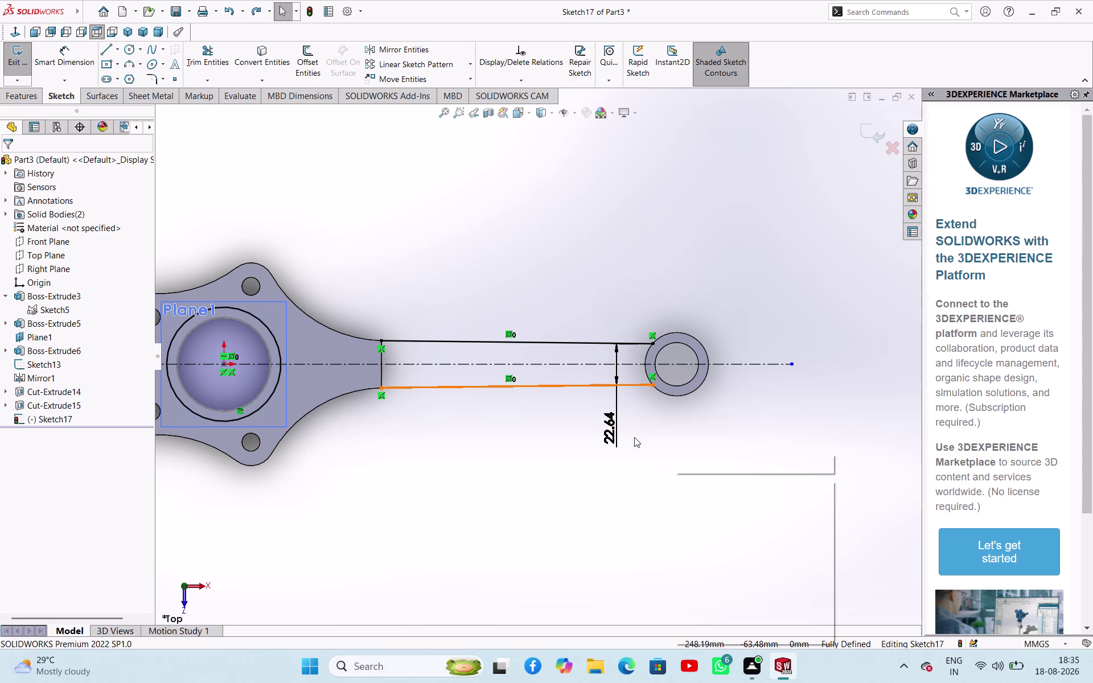
click(635, 437)
double_click(613, 438)
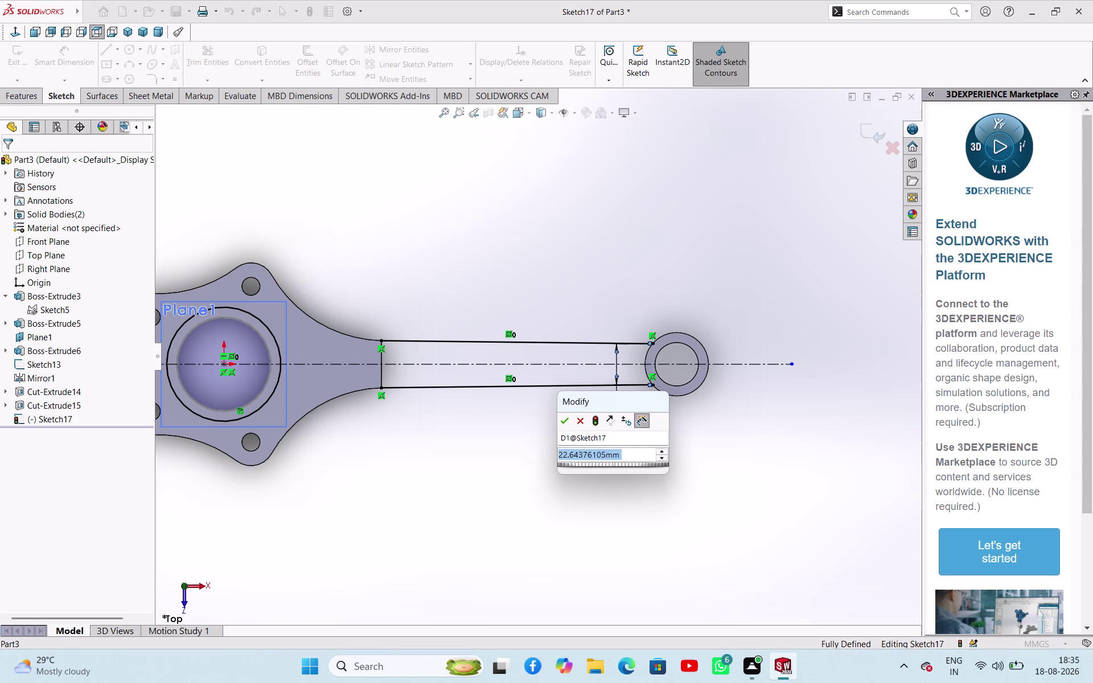
key(1)
key(8)
key(Return)
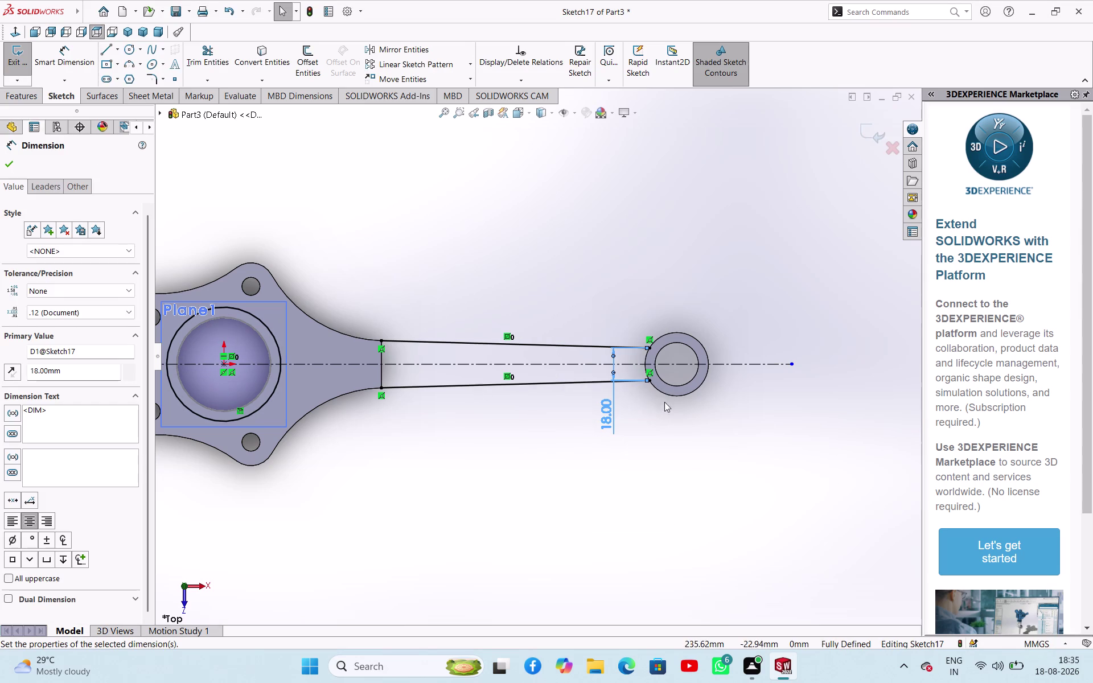
Discard an unneeded 9.00 line-end dimension and select the small-end ring edge.
scroll(down, 3)
click(618, 348)
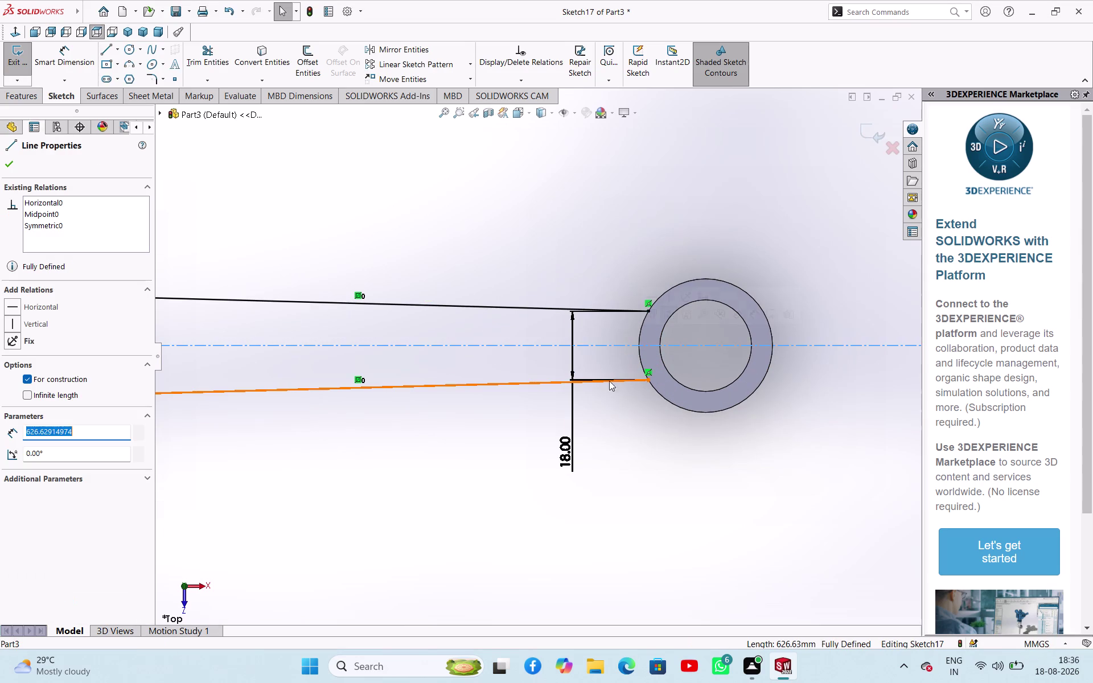
right_drag(640, 494, 647, 439)
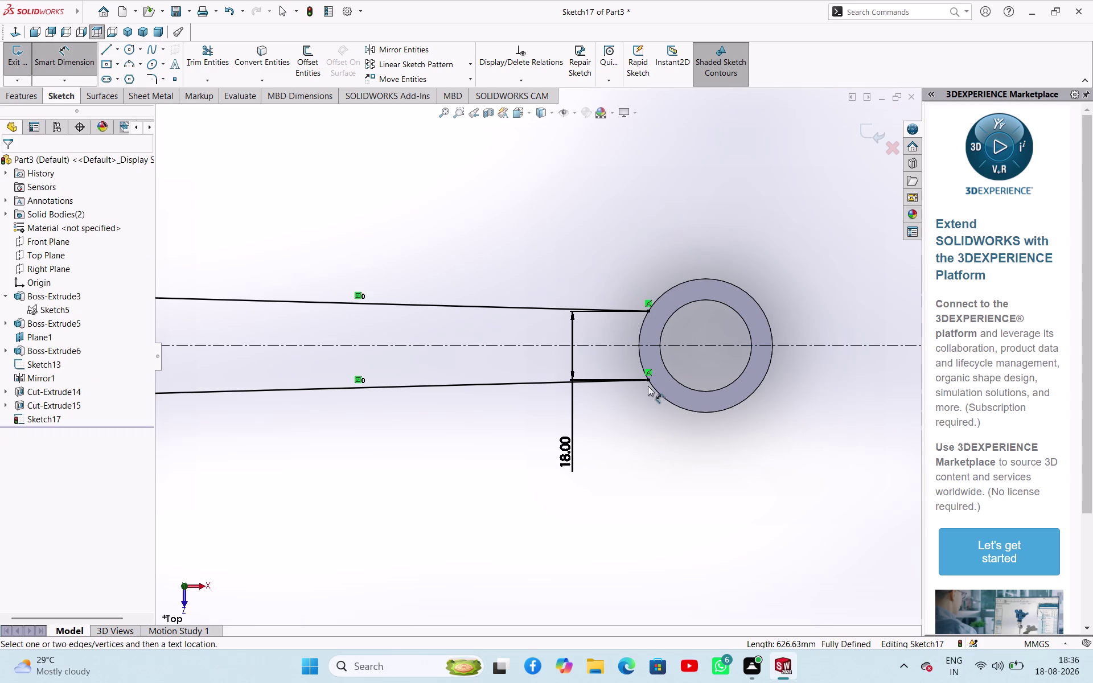
click(648, 381)
click(628, 347)
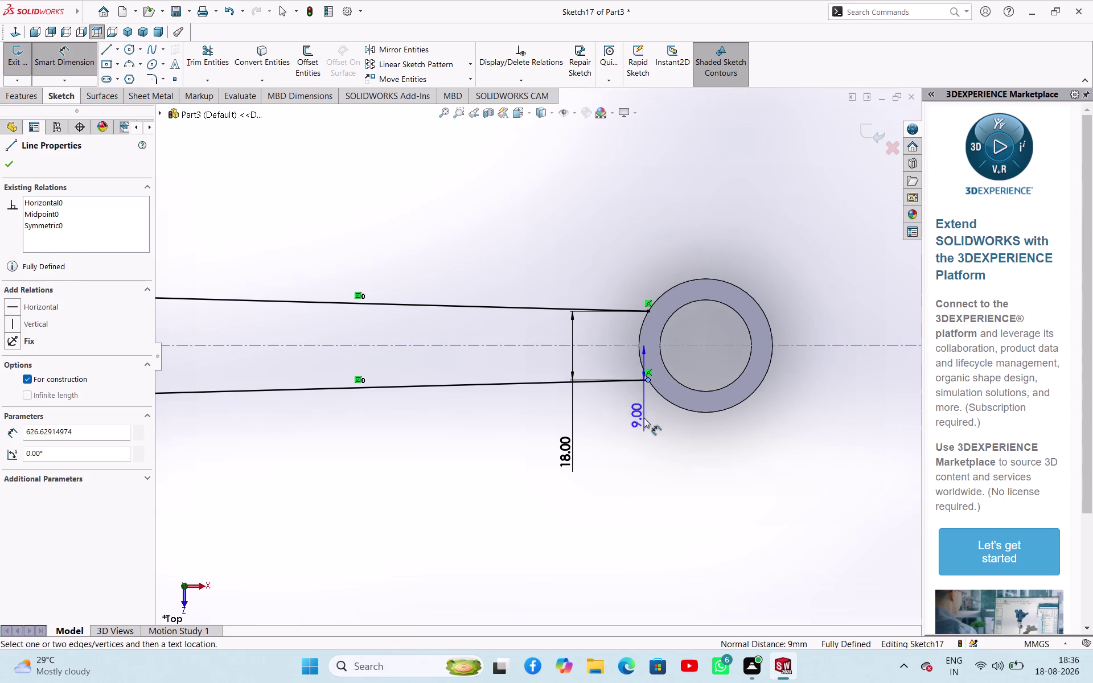
key(Escape)
key(Escape)
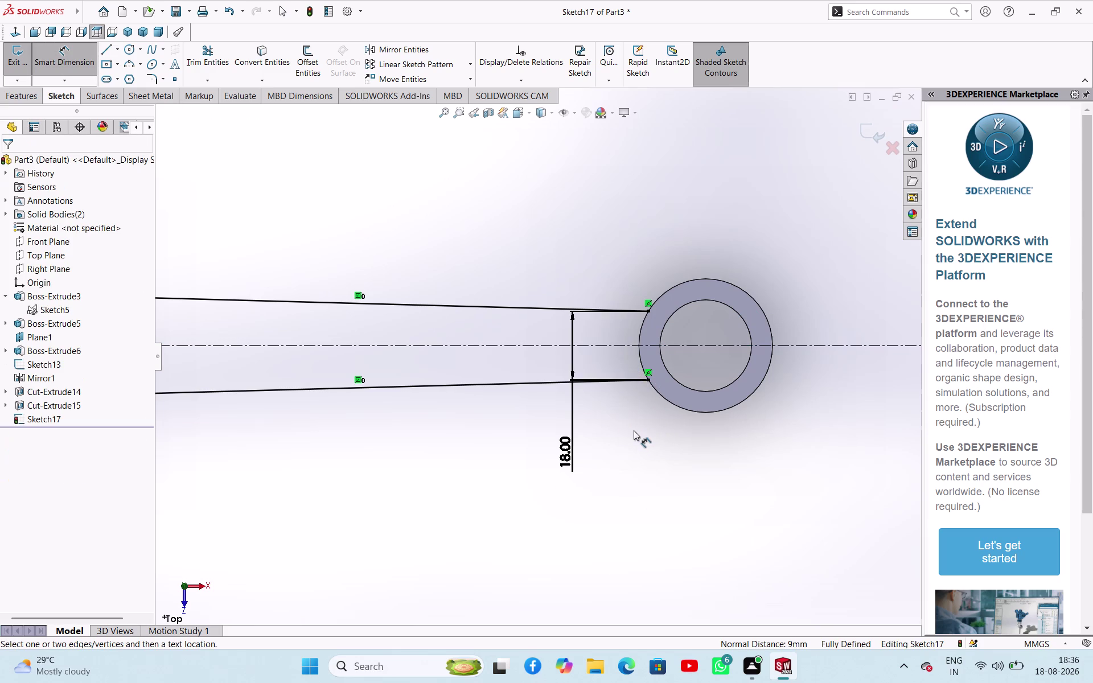
scroll(up, 3)
scroll(down, 3)
scroll(up, 3)
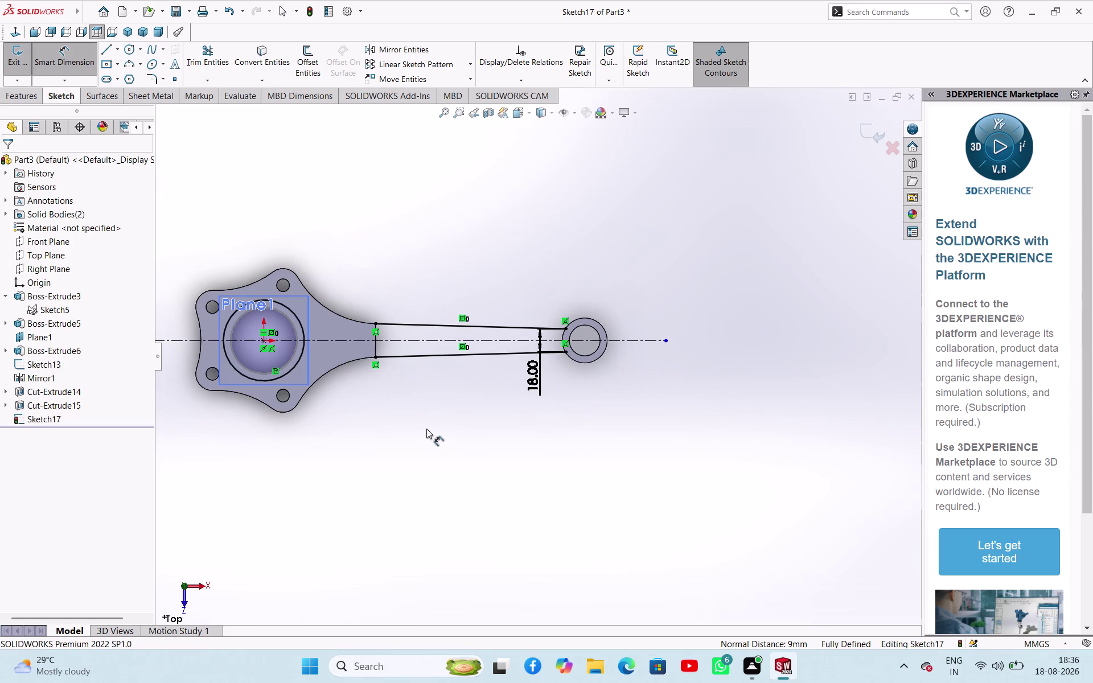
key(Escape)
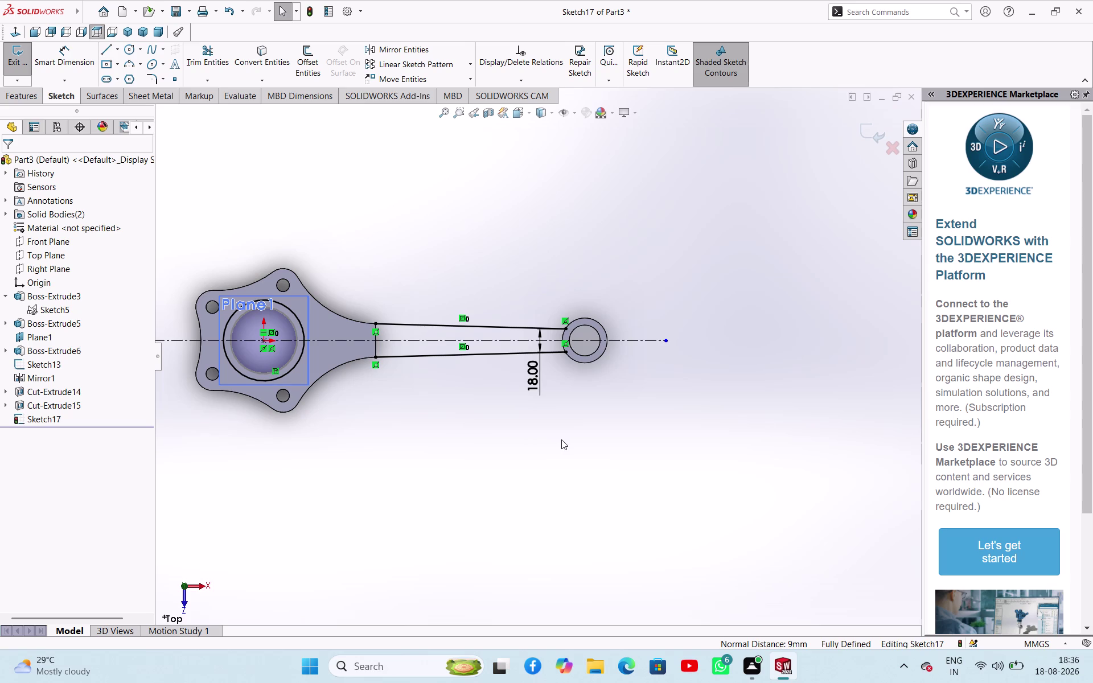
click(248, 61)
click(604, 327)
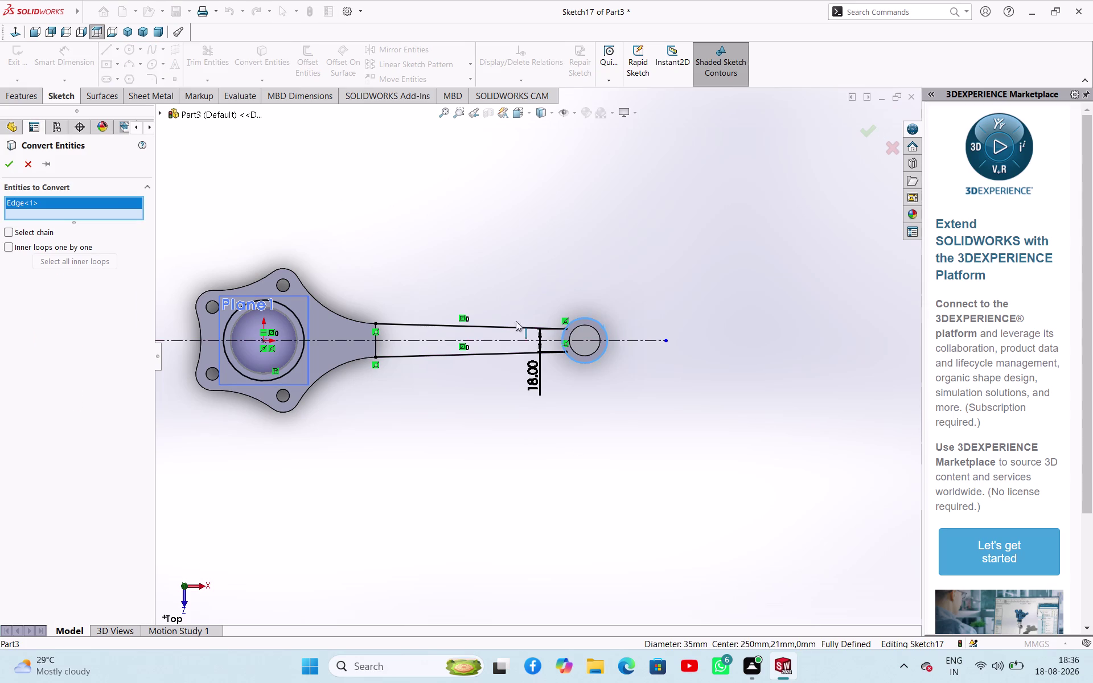
Convert the 35 mm small-end ring edge into Sketch17.
click(11, 163)
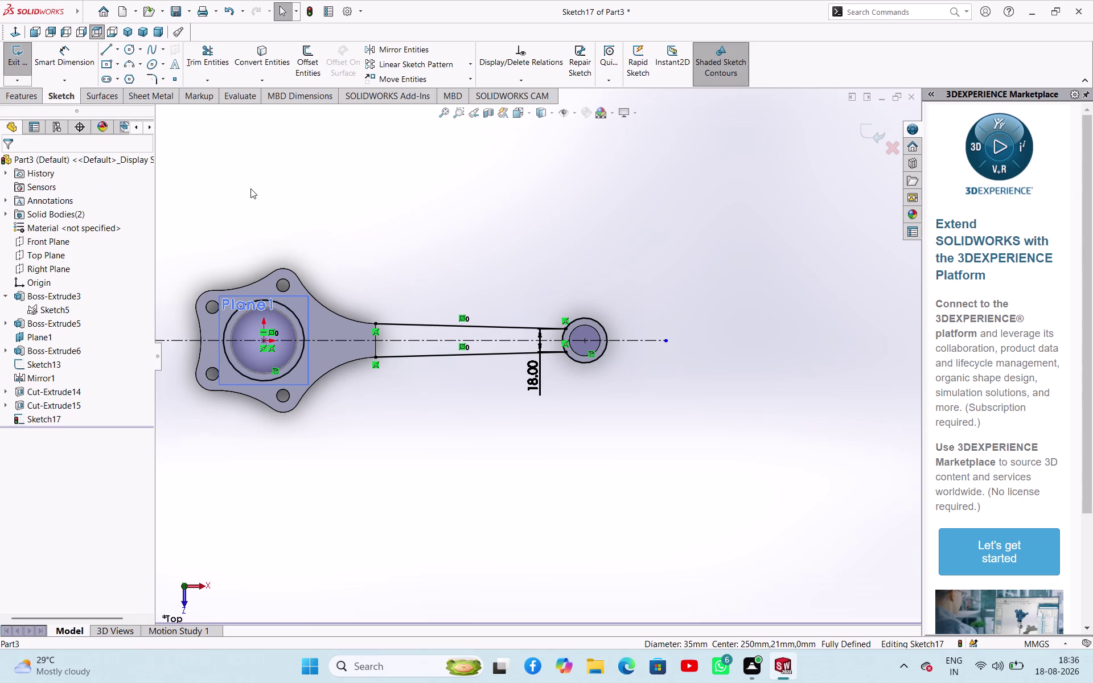
click(129, 64)
scroll(down, 3)
click(338, 342)
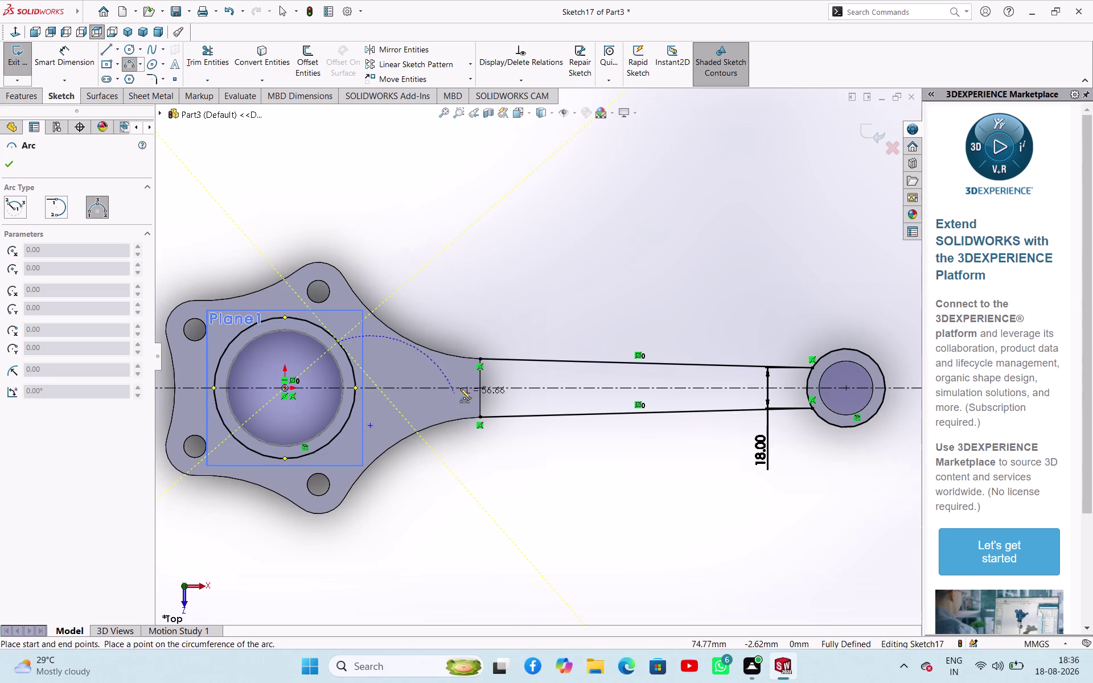
Draw three-point arcs joining the big-end flange to the upper and lower arm lines.
click(479, 359)
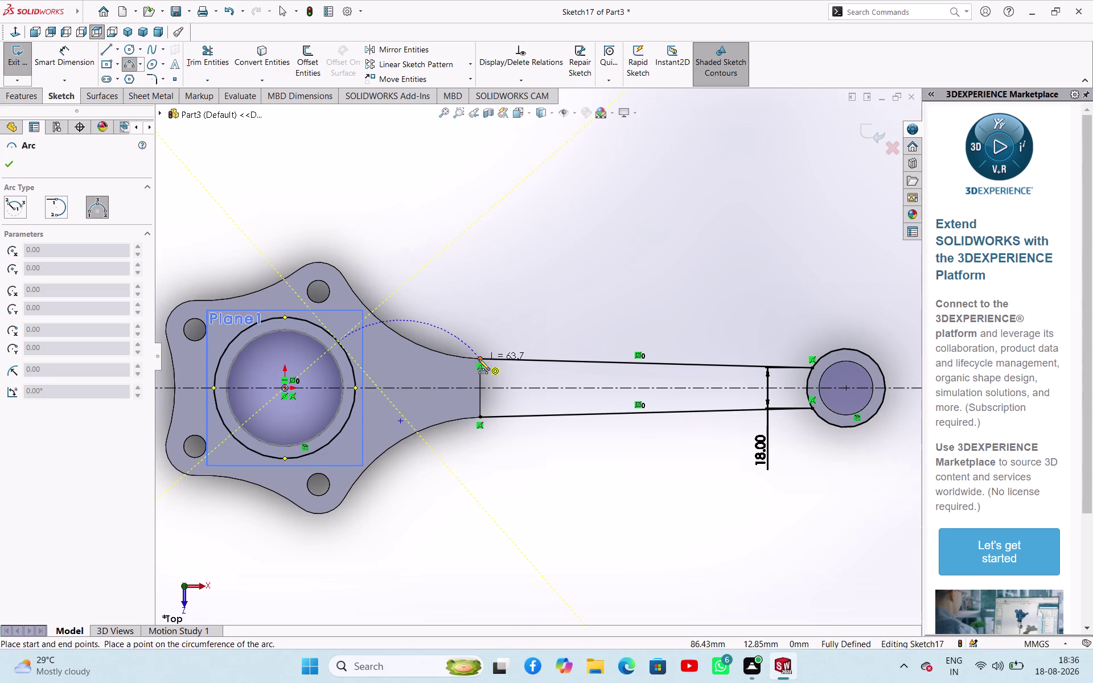
click(444, 367)
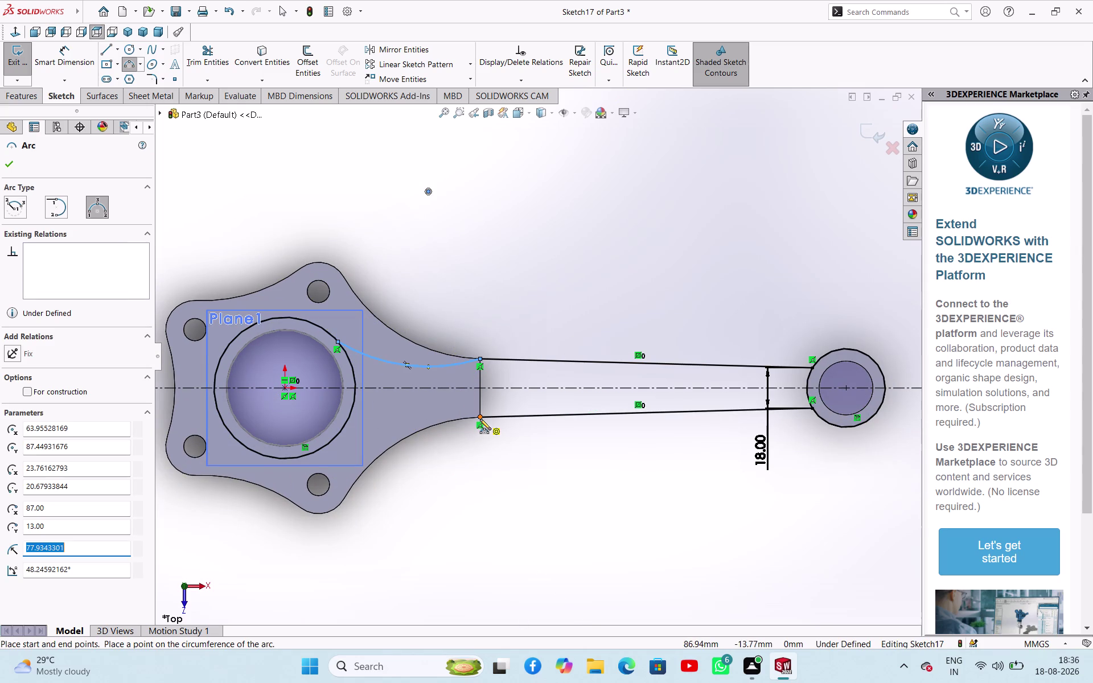
click(480, 418)
click(292, 460)
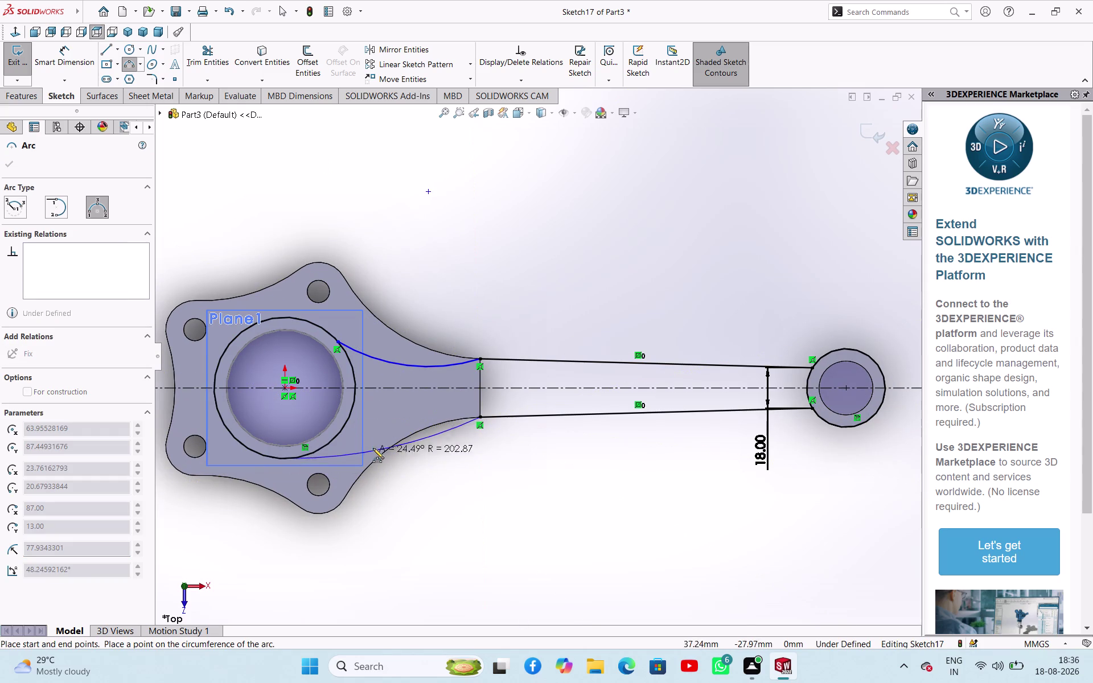
click(391, 422)
right_click(453, 462)
click(476, 470)
click(457, 486)
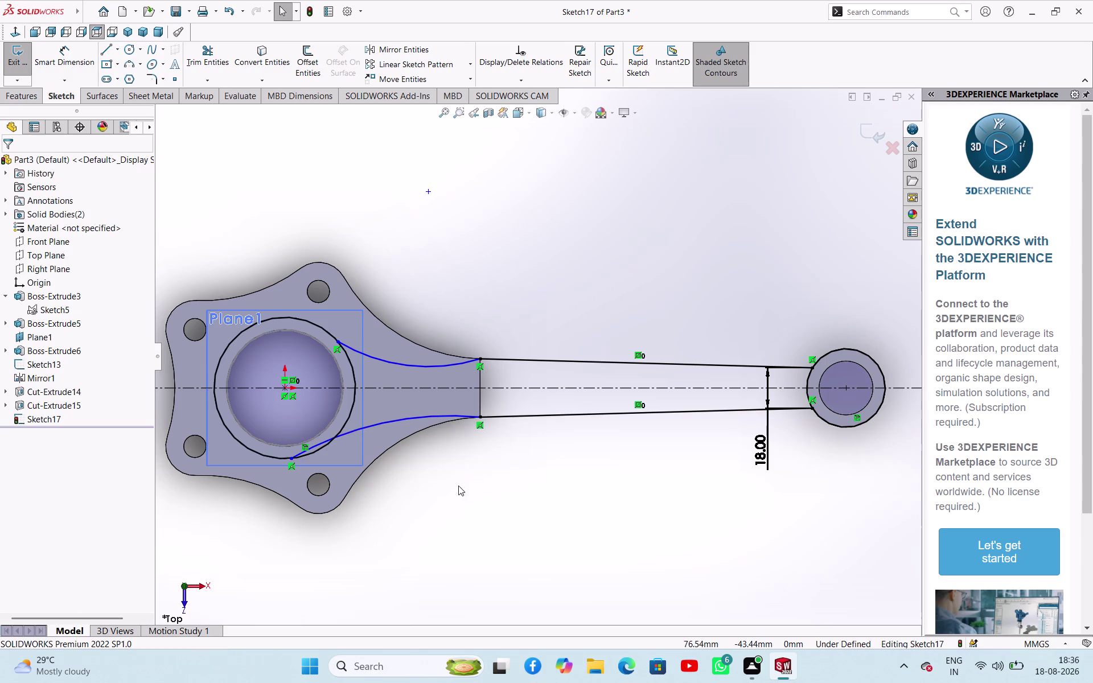
Select the two blending arcs.
click(358, 431)
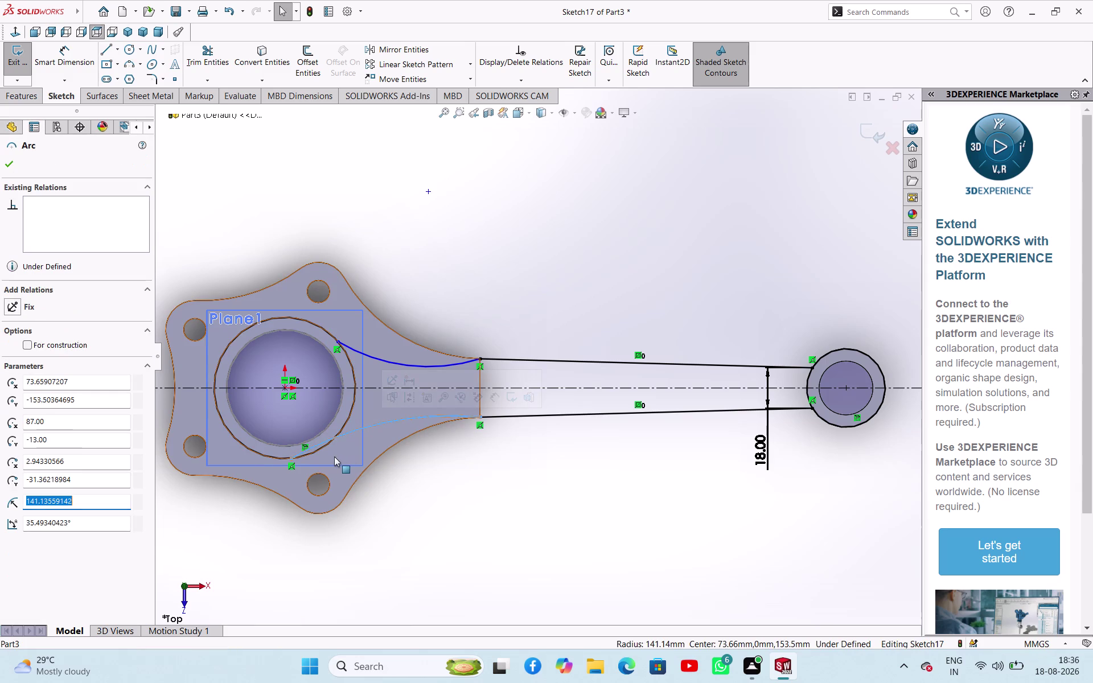
click(325, 446)
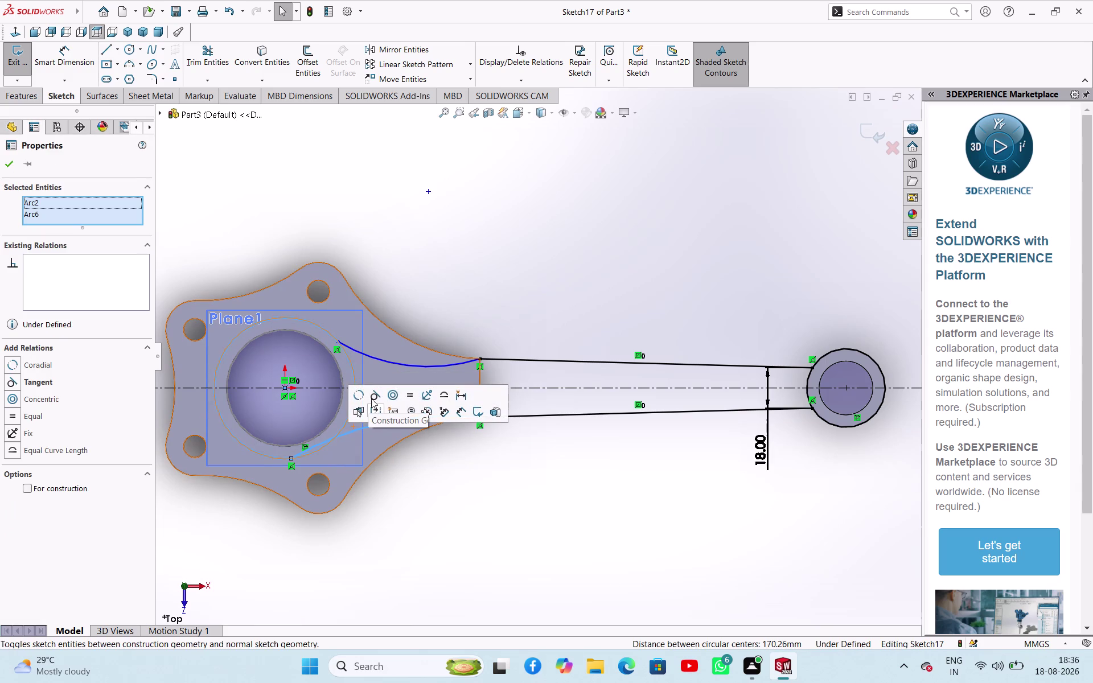
click(375, 395)
click(406, 467)
click(419, 418)
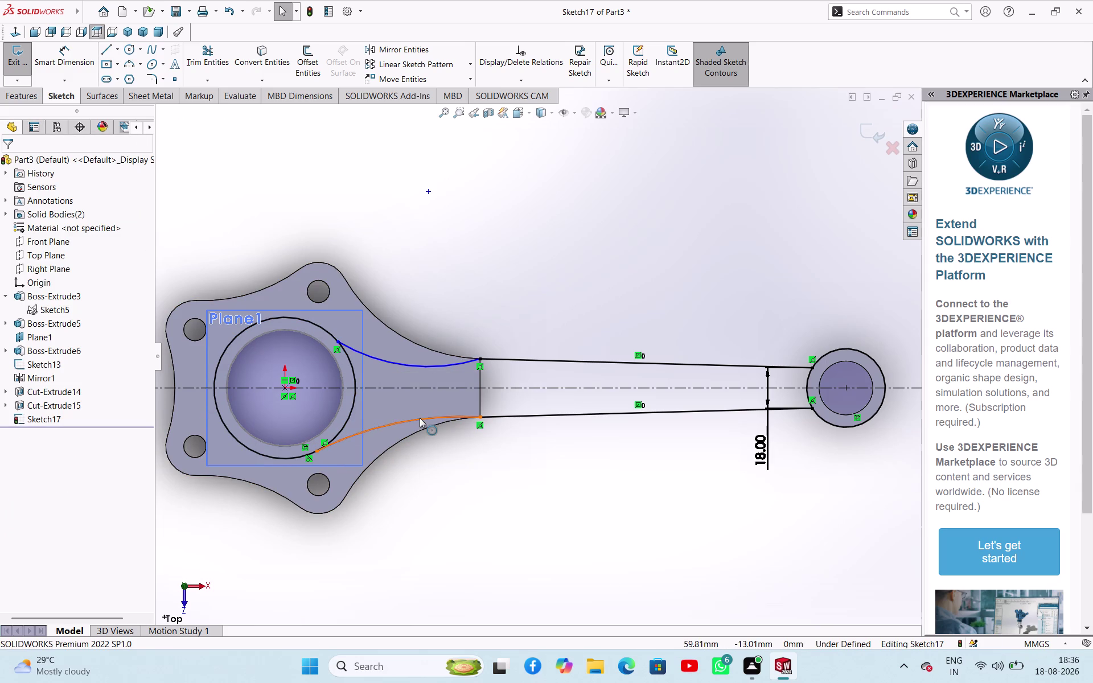